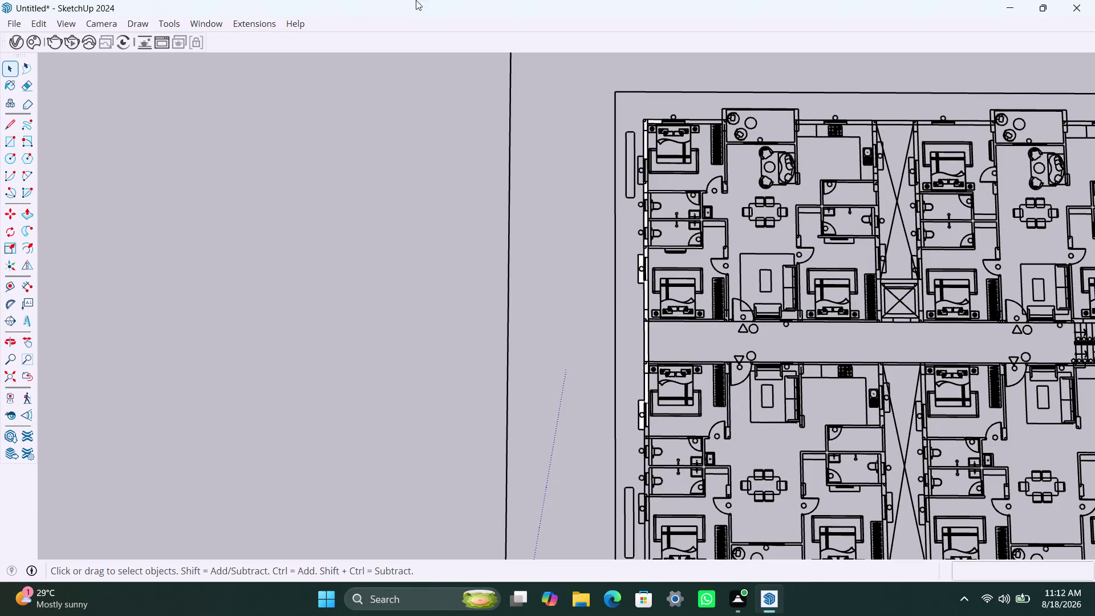
Pan across the imported floor plan to the lower apartments, briefly selecting the whole plan.
scroll(down, 3)
scroll(down, 3)
scroll(up, 3)
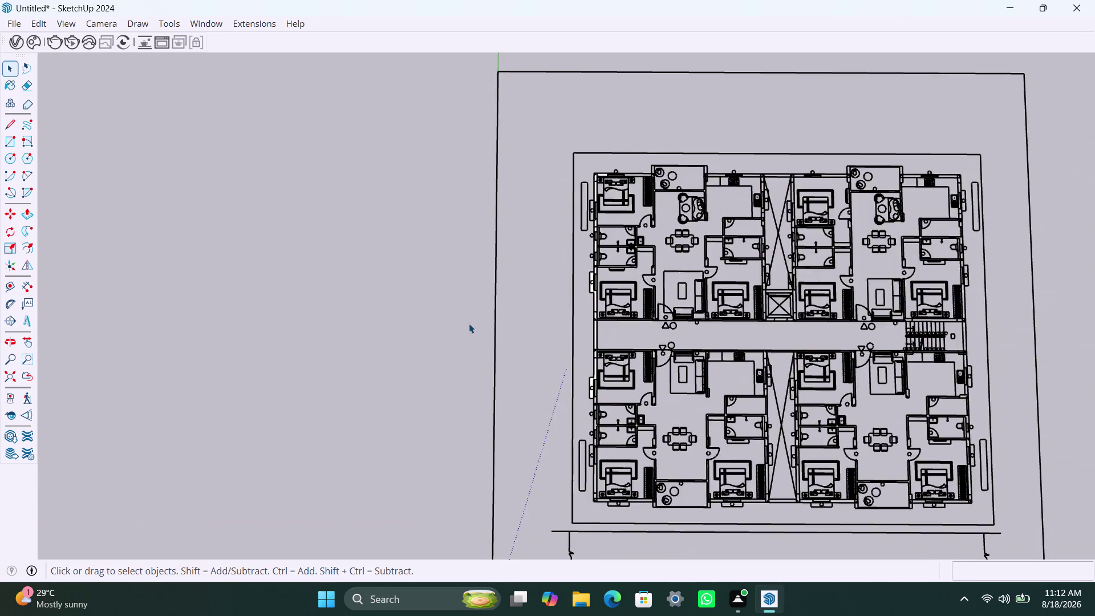
scroll(down, 3)
middle_drag(467, 326, 411, 320)
scroll(up, 3)
middle_drag(582, 369, 611, 371)
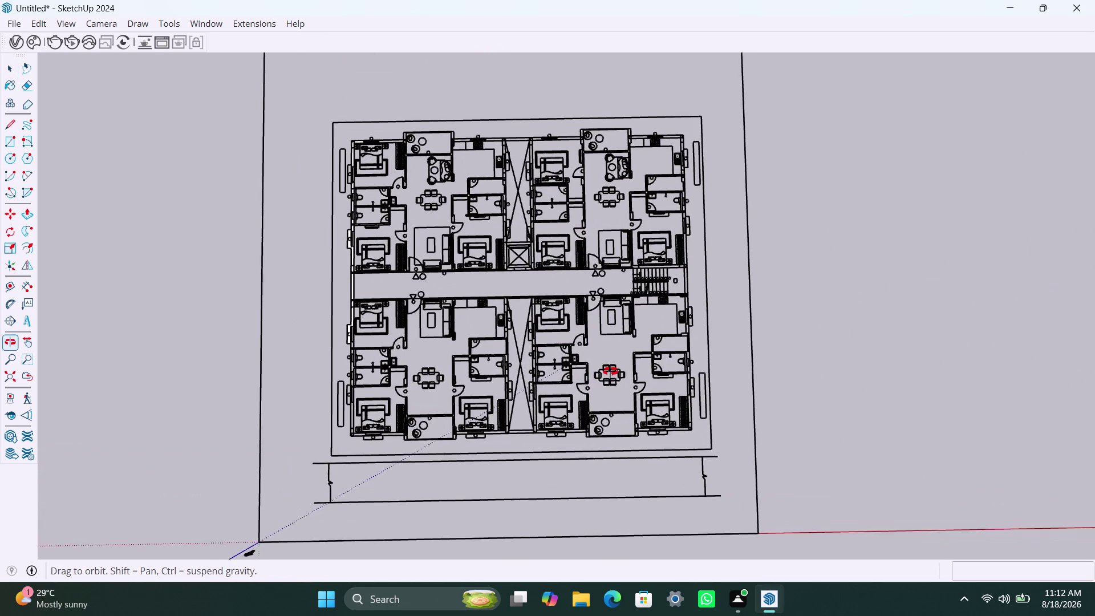
middle_drag(611, 371, 626, 369)
scroll(up, 3)
scroll(up, 3)
middle_drag(448, 363, 464, 363)
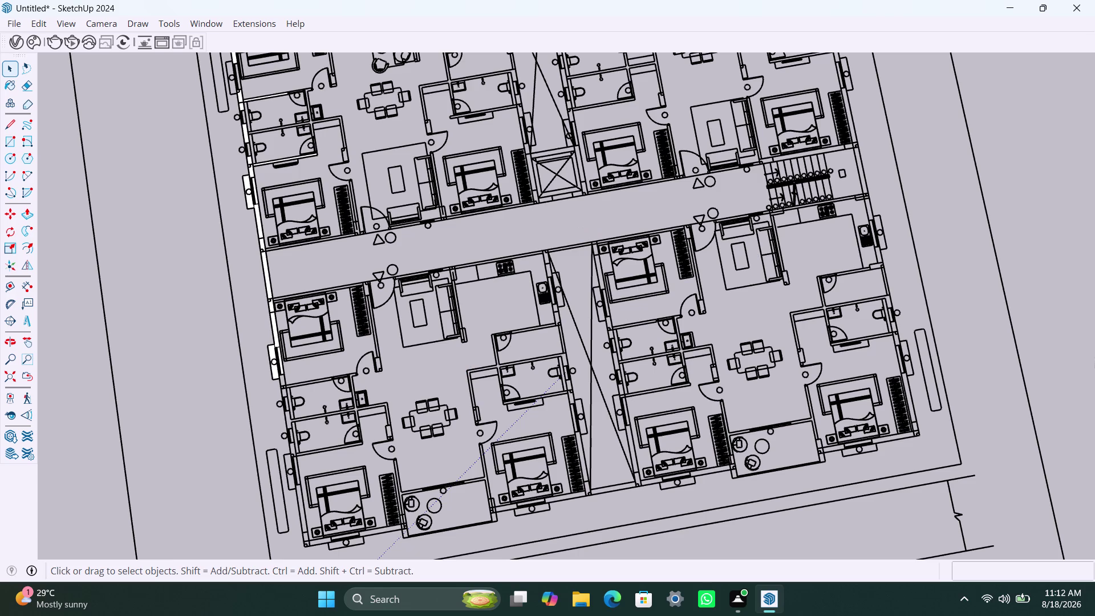
right_drag(1094, 360, 1094, 370)
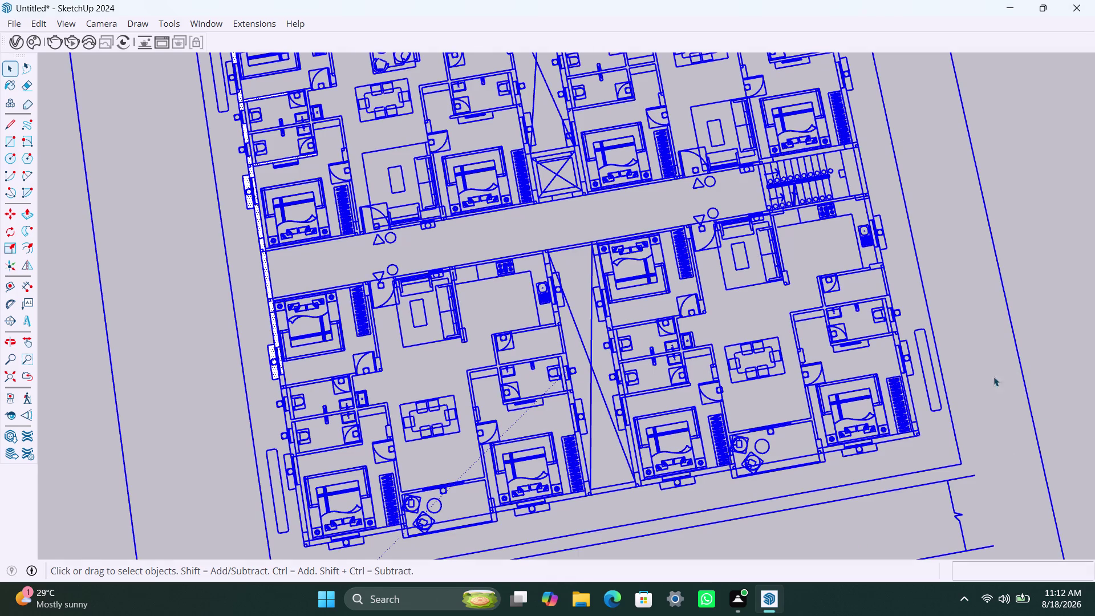
click(1002, 359)
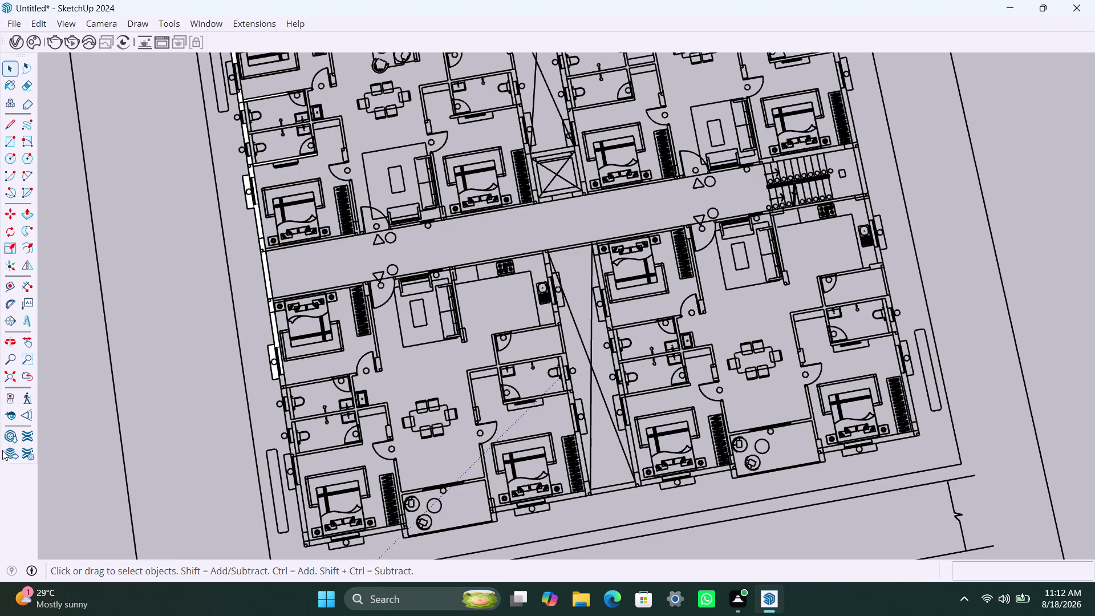
Zoom to the lower-left apartment's left outer wall and delete two stray elements there.
scroll(down, 3)
scroll(up, 3)
scroll(up, 3)
middle_drag(260, 483, 237, 459)
scroll(up, 3)
scroll(down, 3)
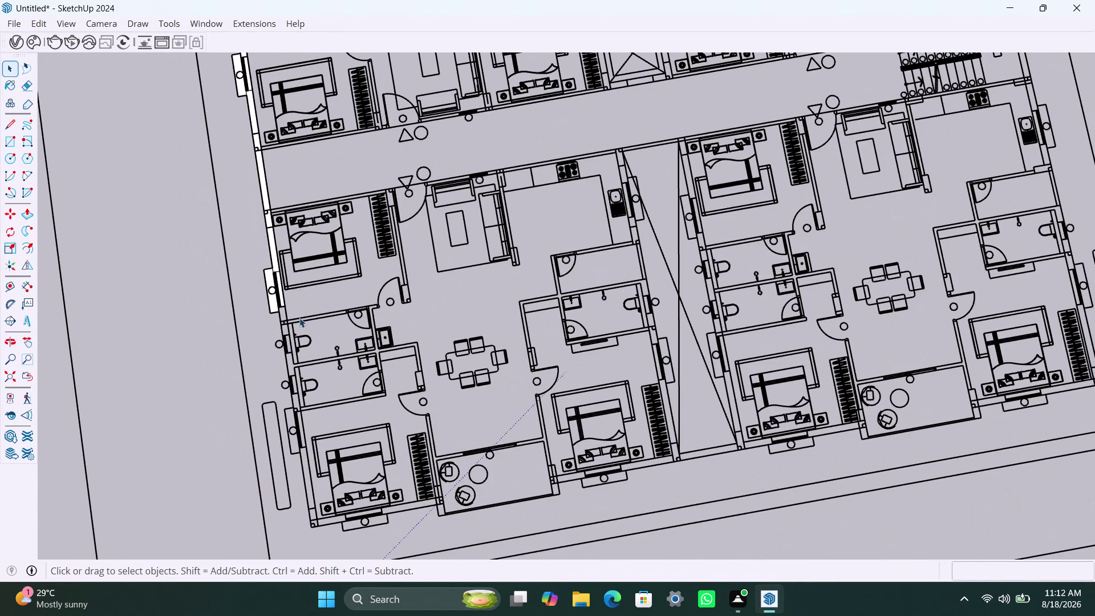
scroll(down, 3)
middle_drag(286, 299, 267, 434)
scroll(up, 3)
scroll(up, 3)
click(237, 281)
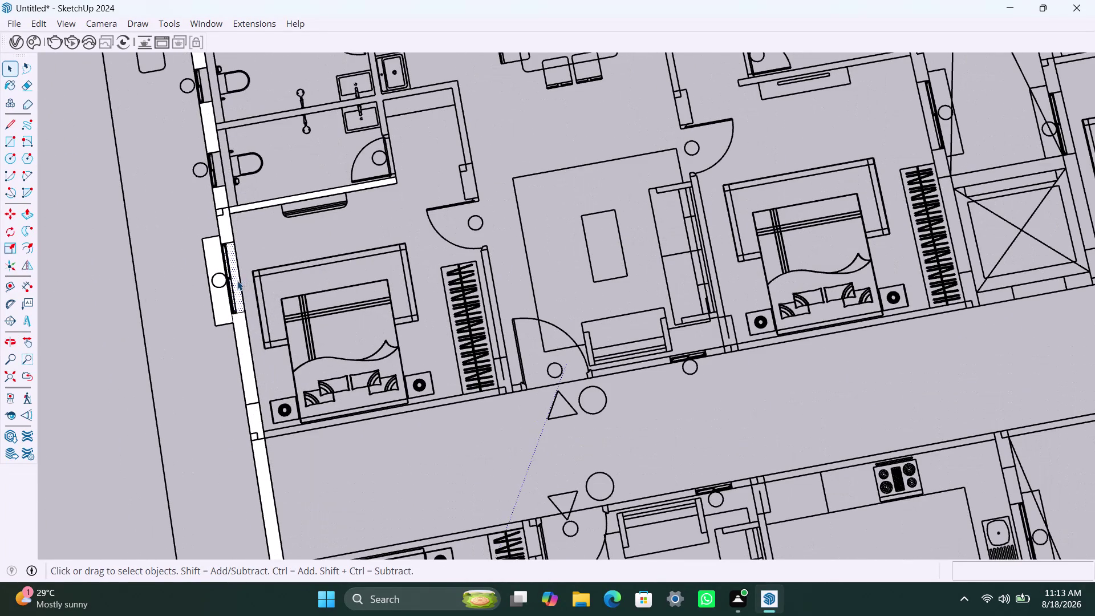
key(Delete)
click(217, 296)
key(Delete)
Follow the left outer wall downward and delete two more stray elements.
scroll(down, 3)
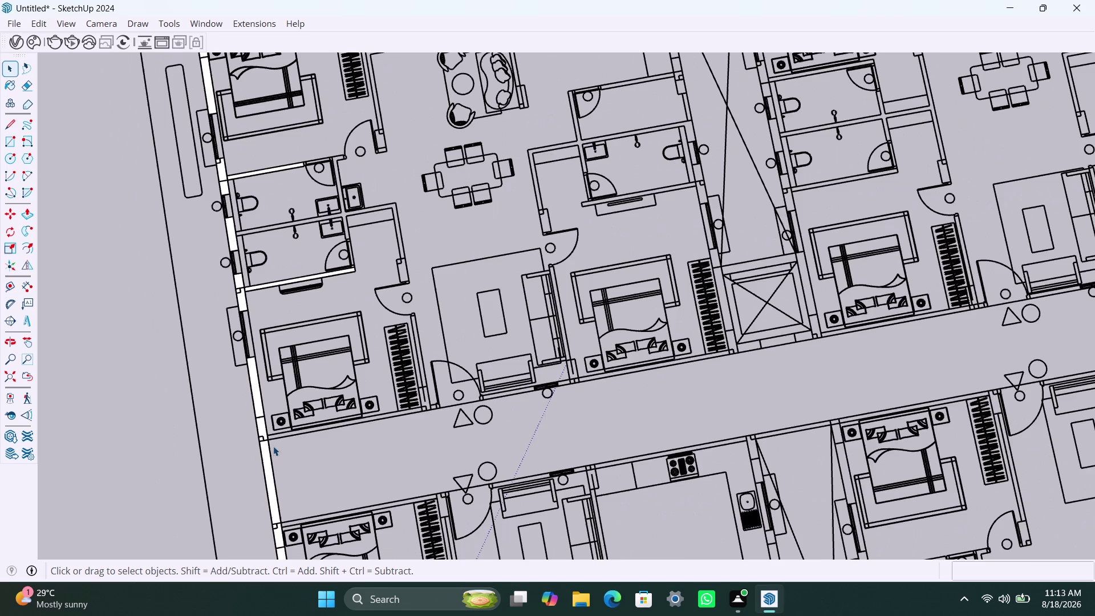
scroll(down, 3)
middle_drag(275, 442, 277, 313)
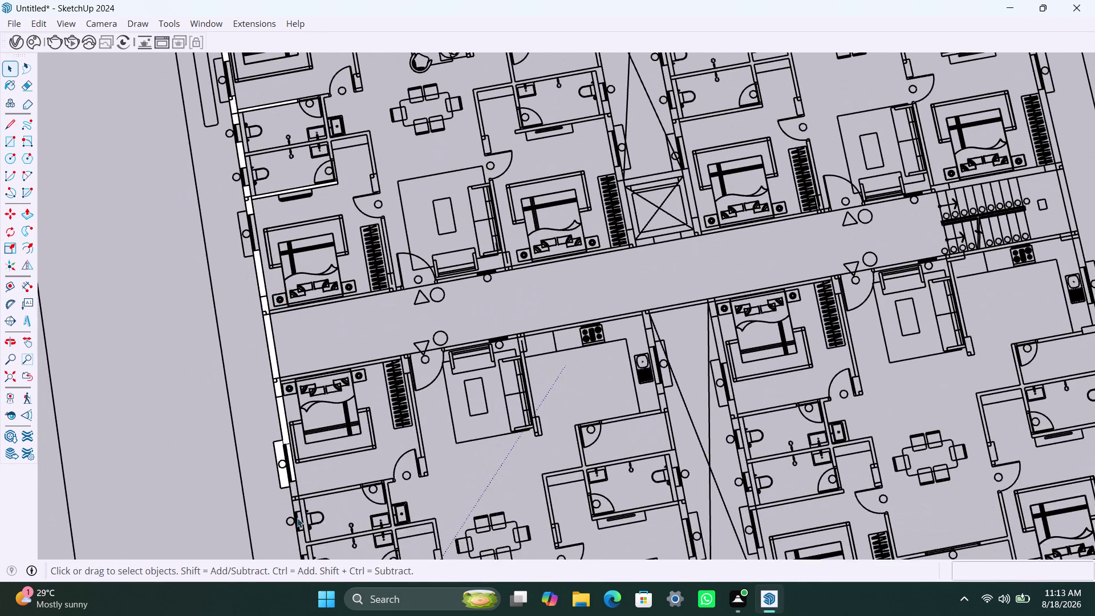
scroll(up, 3)
click(278, 450)
key(Delete)
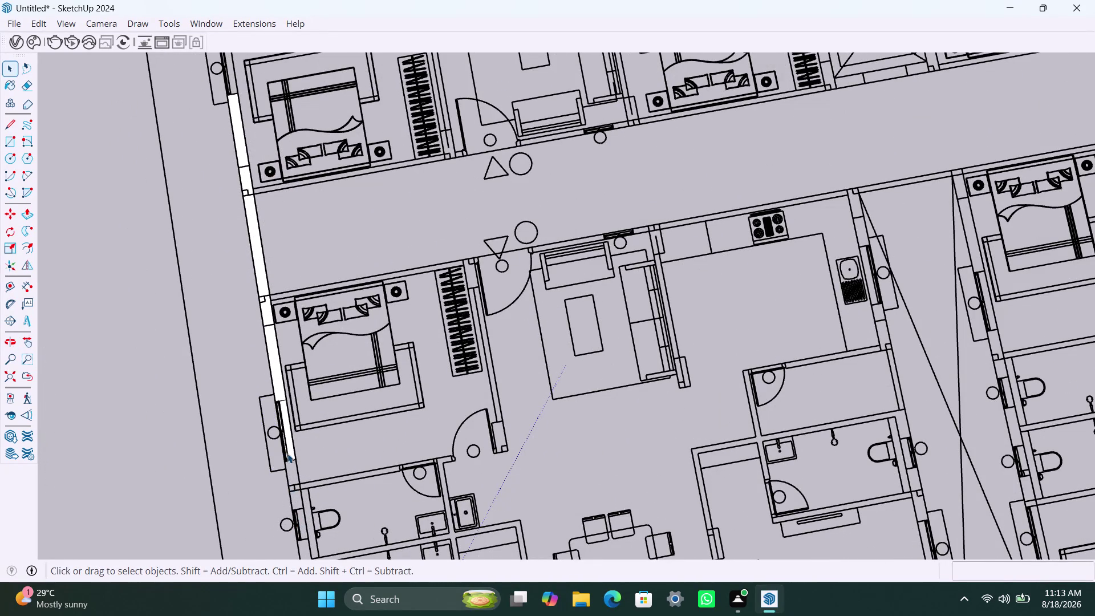
click(289, 451)
key(Delete)
Bring the lower-left bedroom into view and activate the Rectangle tool there.
scroll(down, 3)
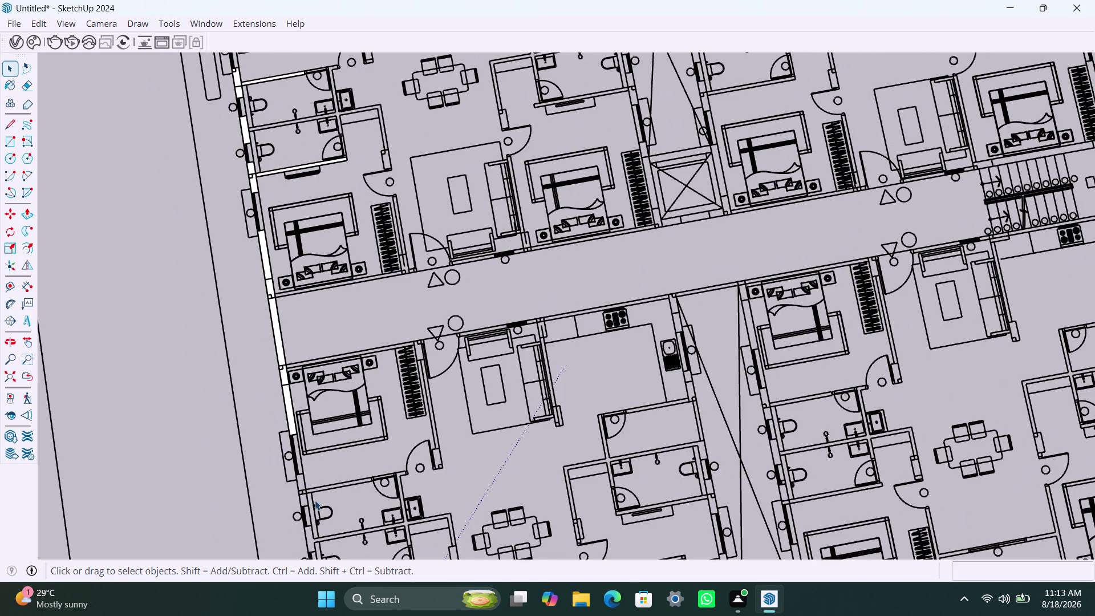
middle_drag(314, 500, 313, 378)
scroll(up, 3)
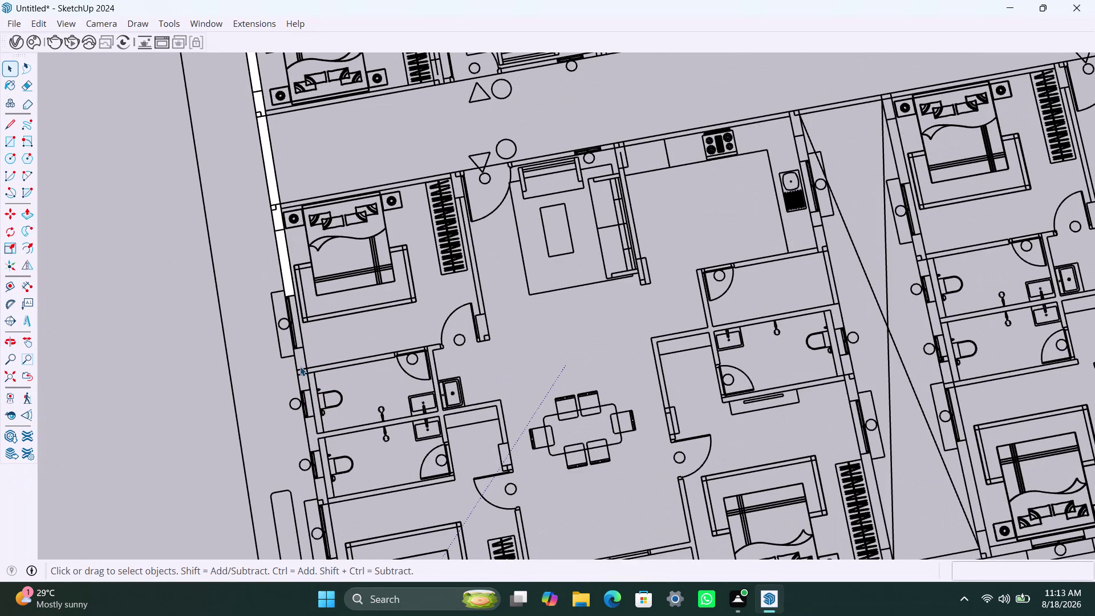
key(r)
scroll(up, 3)
click(314, 339)
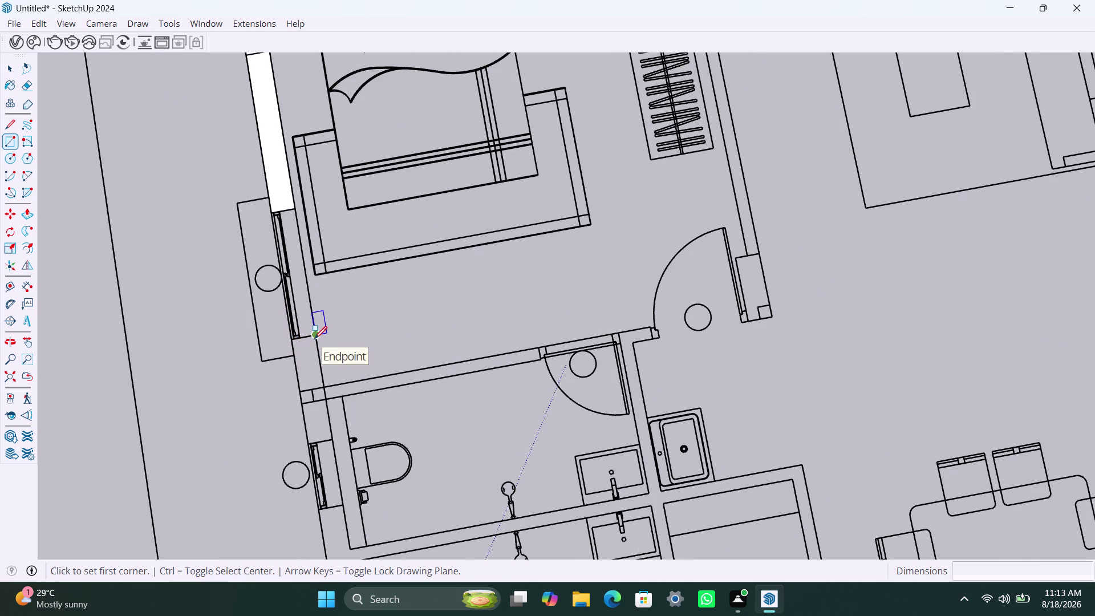
Complete the first rectangle face on the outer wall beside the bathroom.
click(306, 445)
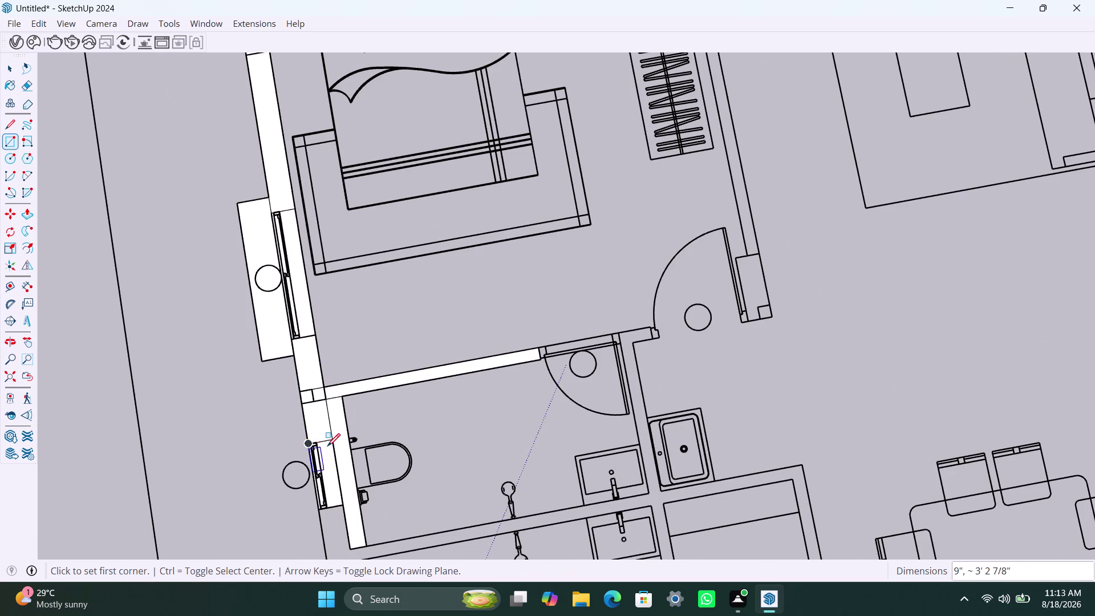
scroll(down, 3)
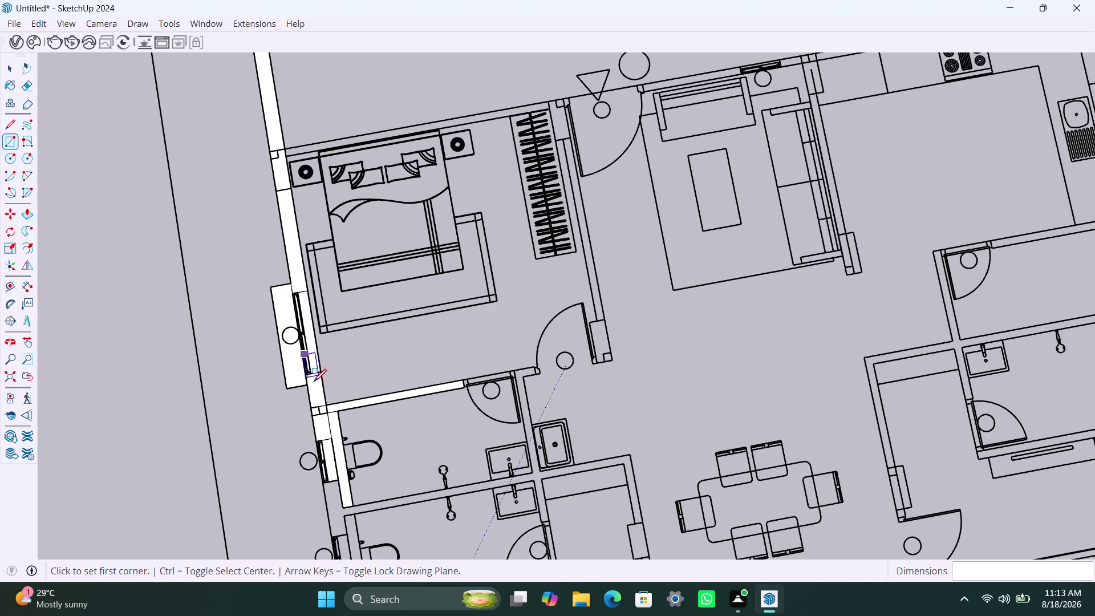
scroll(down, 3)
scroll(down, 3)
middle_drag(329, 462, 328, 430)
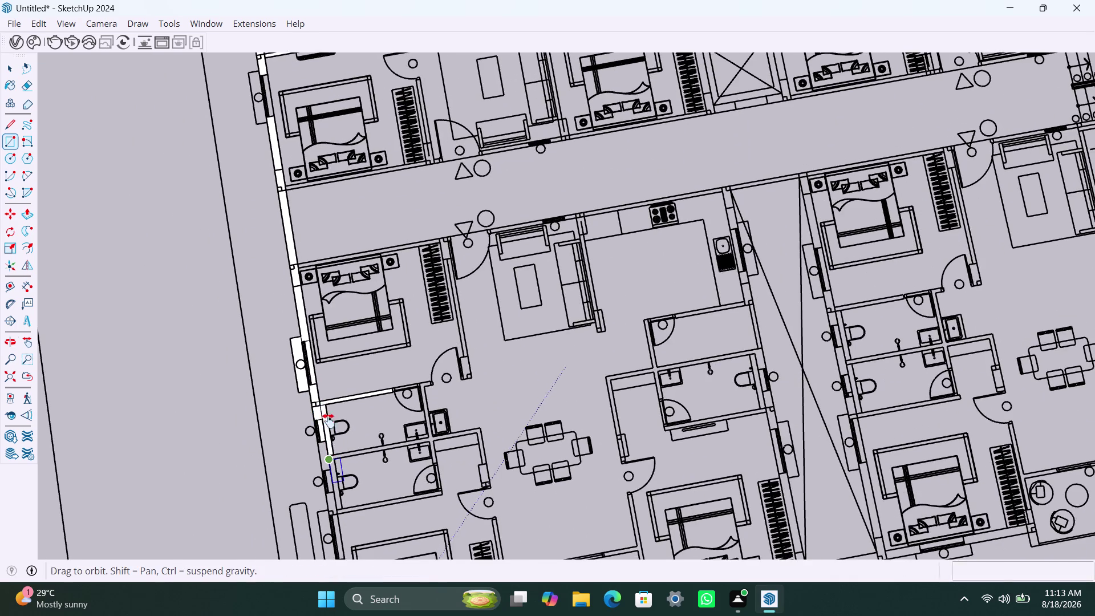
middle_drag(329, 431, 329, 398)
scroll(up, 3)
scroll(up, 3)
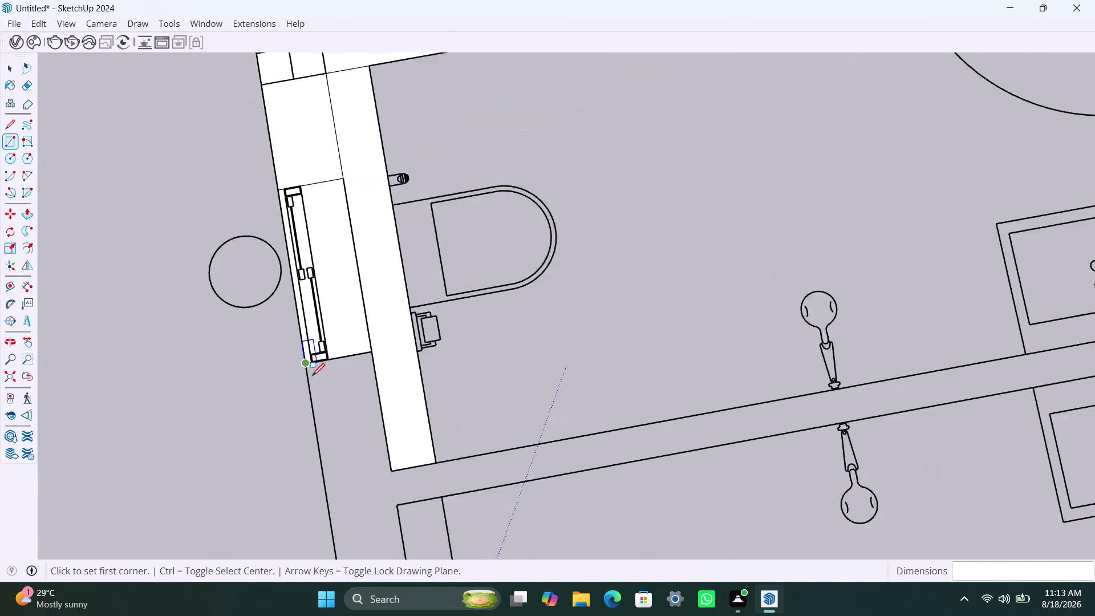
Draw a rectangle face over the outer wall below the first toilet.
click(306, 364)
scroll(down, 3)
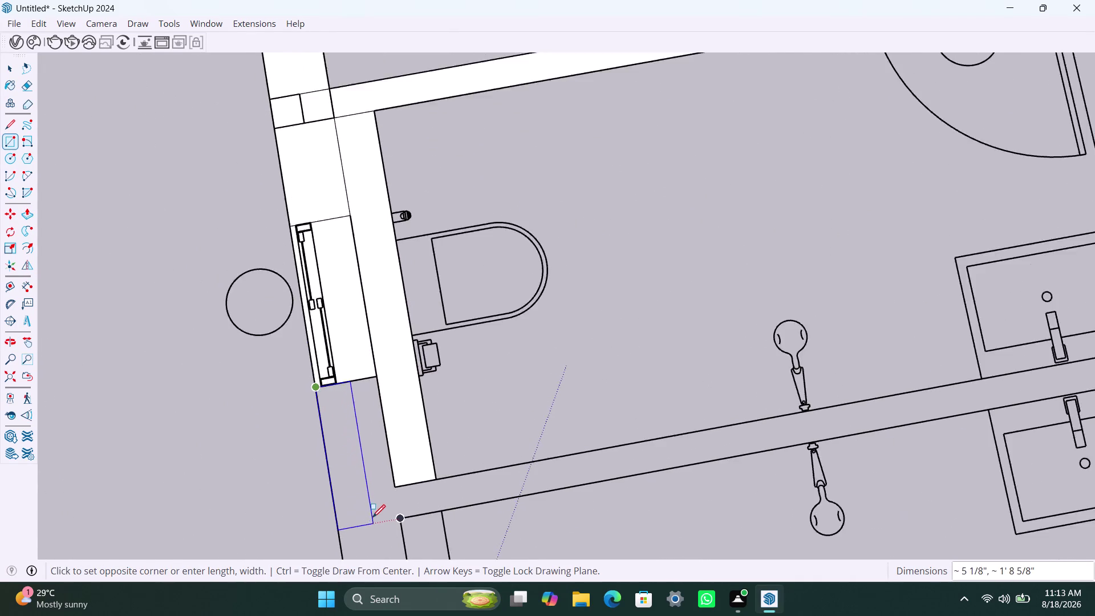
scroll(down, 3)
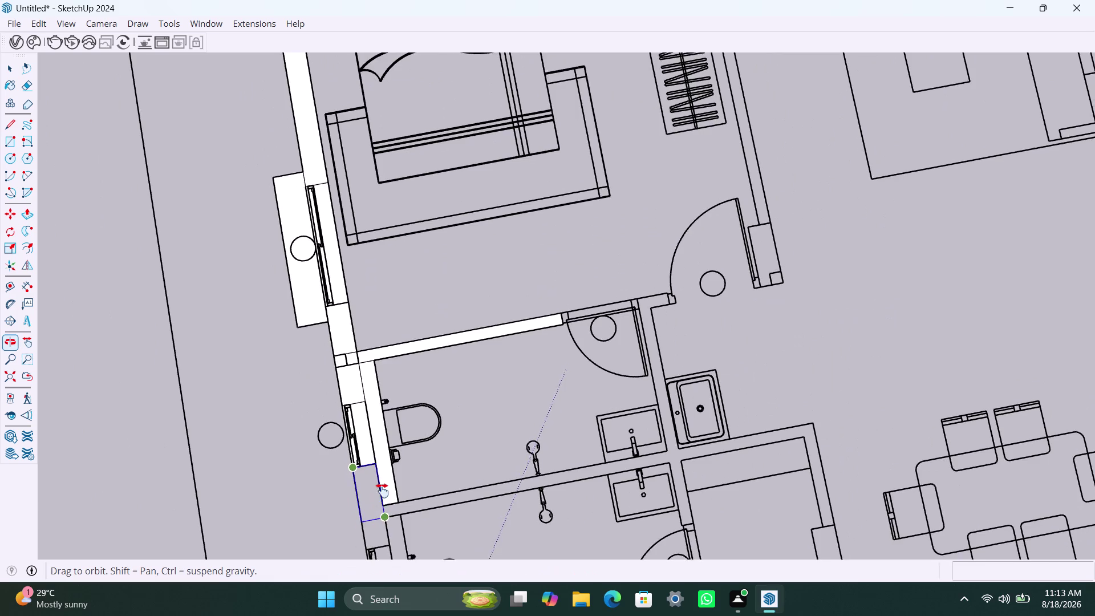
click(395, 410)
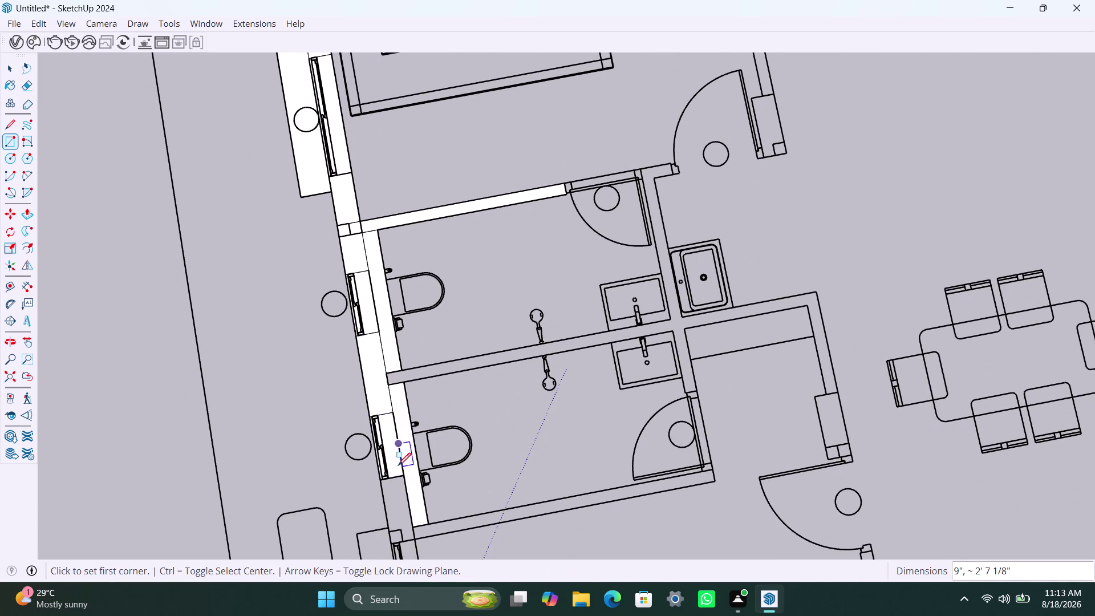
Draw a rectangle face over the outer wall beside the second toilet.
scroll(down, 3)
middle_drag(401, 480, 392, 382)
scroll(up, 3)
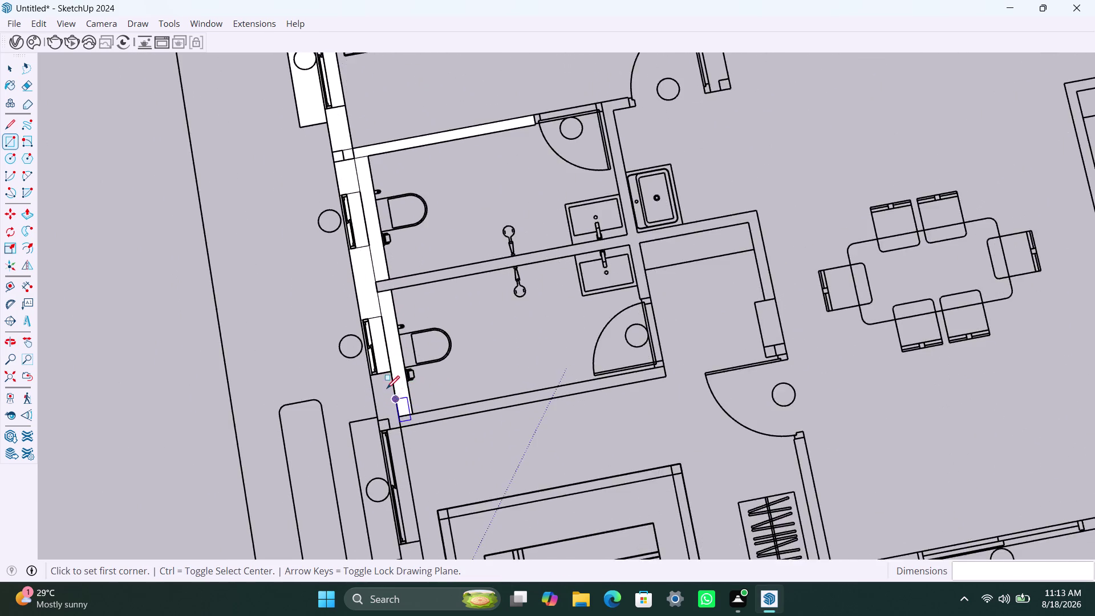
scroll(up, 3)
scroll(up, 3)
click(364, 368)
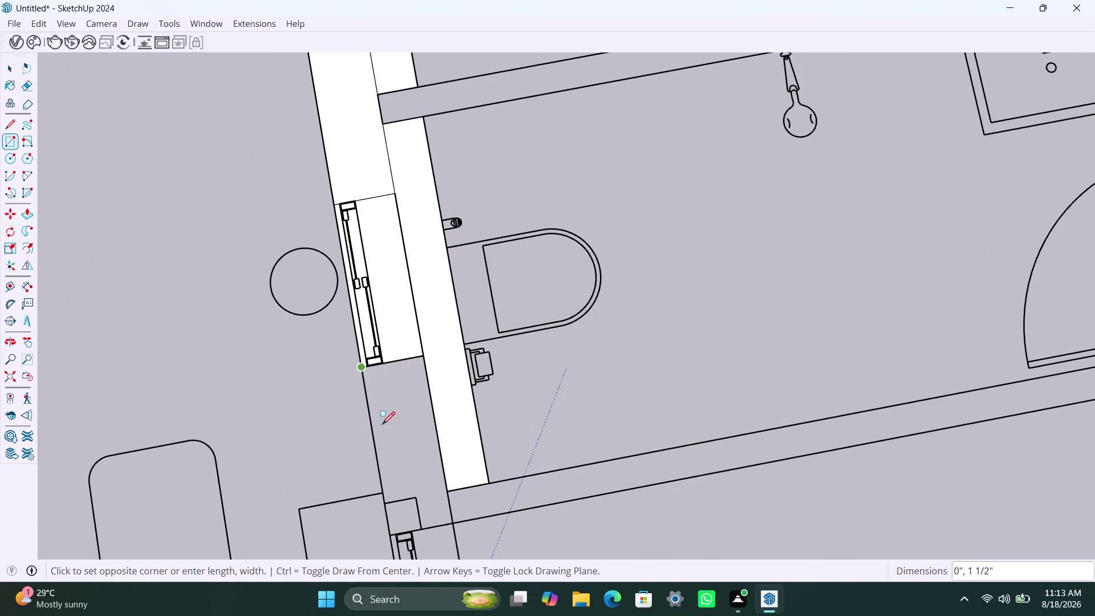
scroll(down, 3)
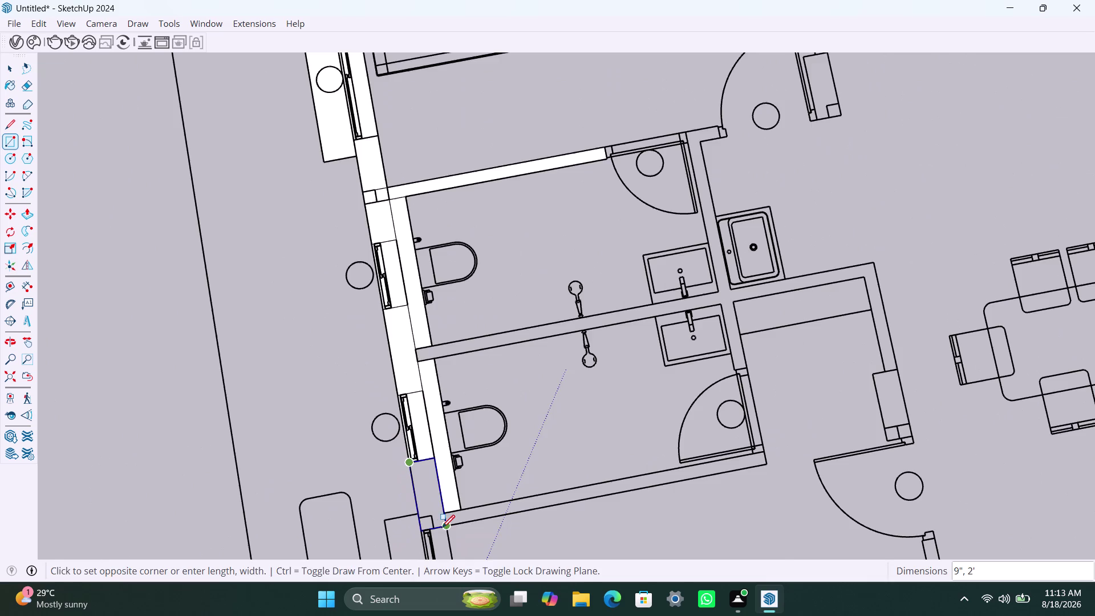
middle_drag(442, 527, 435, 376)
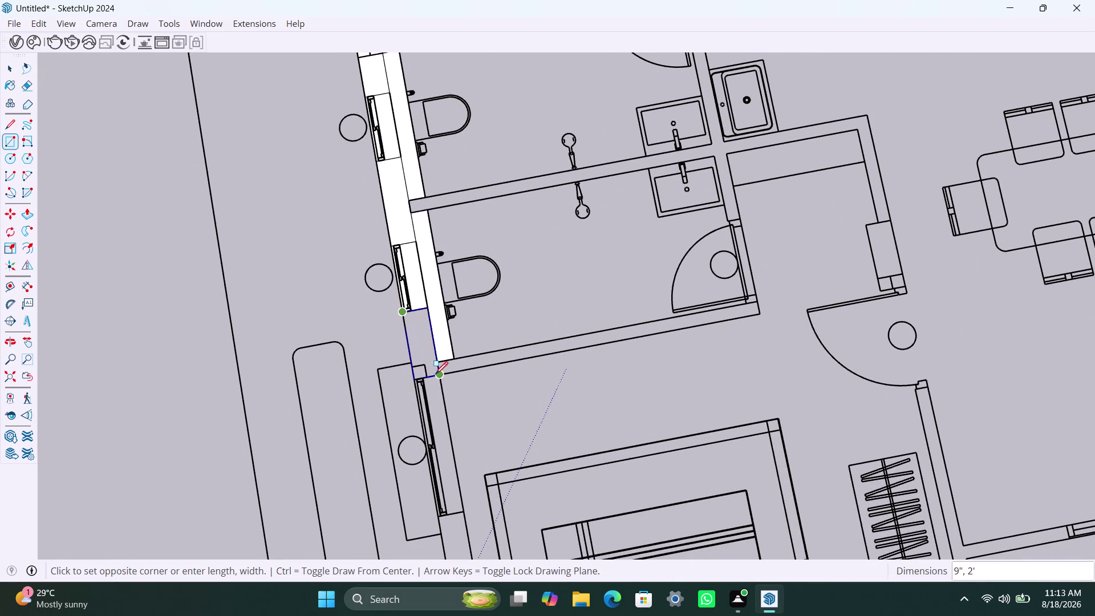
click(437, 375)
Draw a long rectangle face over the outer wall beside the bedroom.
scroll(down, 3)
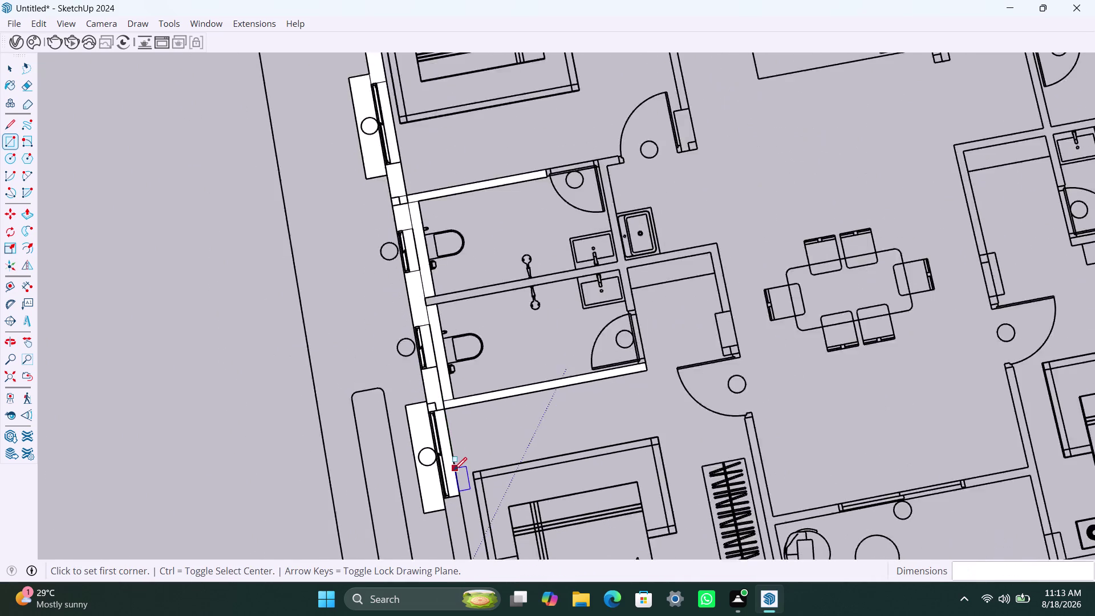
middle_drag(454, 467, 435, 353)
scroll(up, 3)
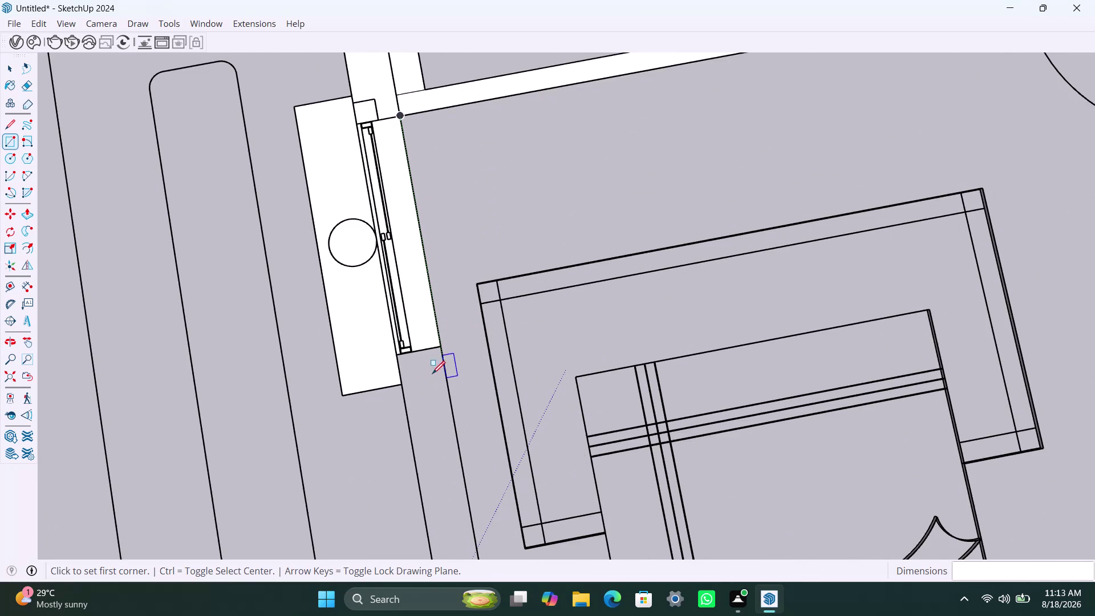
drag(438, 349, 438, 359)
scroll(down, 3)
middle_drag(420, 464, 413, 389)
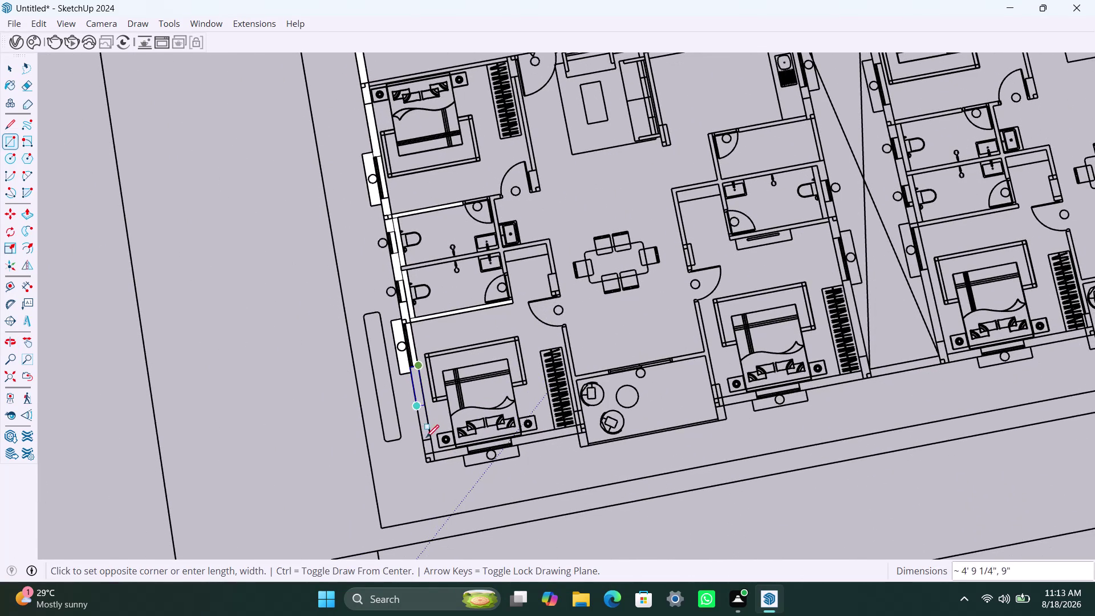
scroll(up, 3)
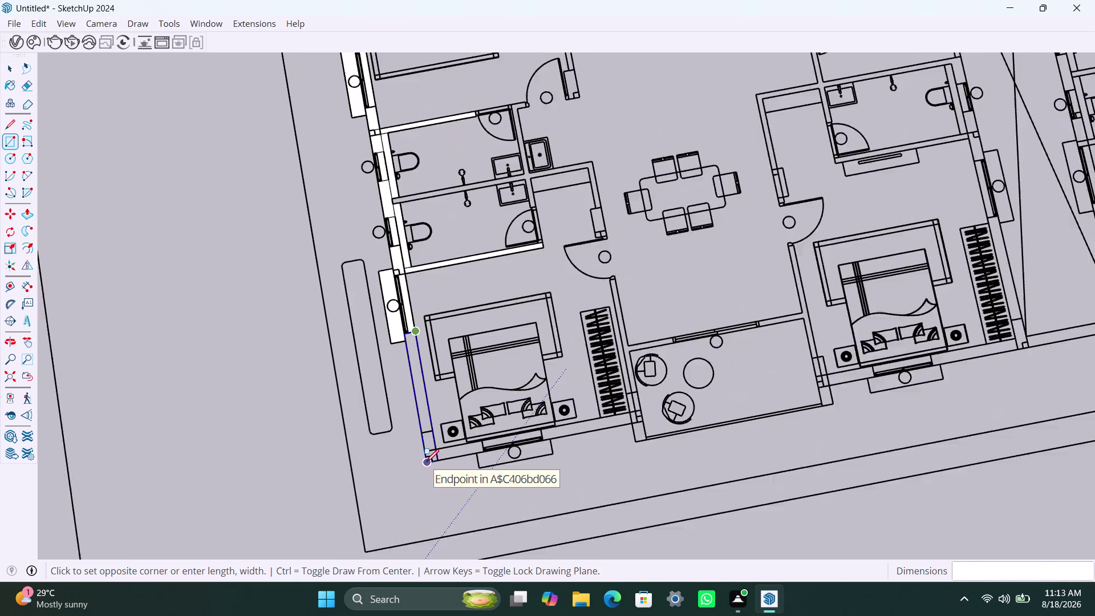
scroll(up, 3)
click(427, 461)
Start a face along the bedroom's bottom wall, then undo and cancel the misplaced attempt.
scroll(down, 3)
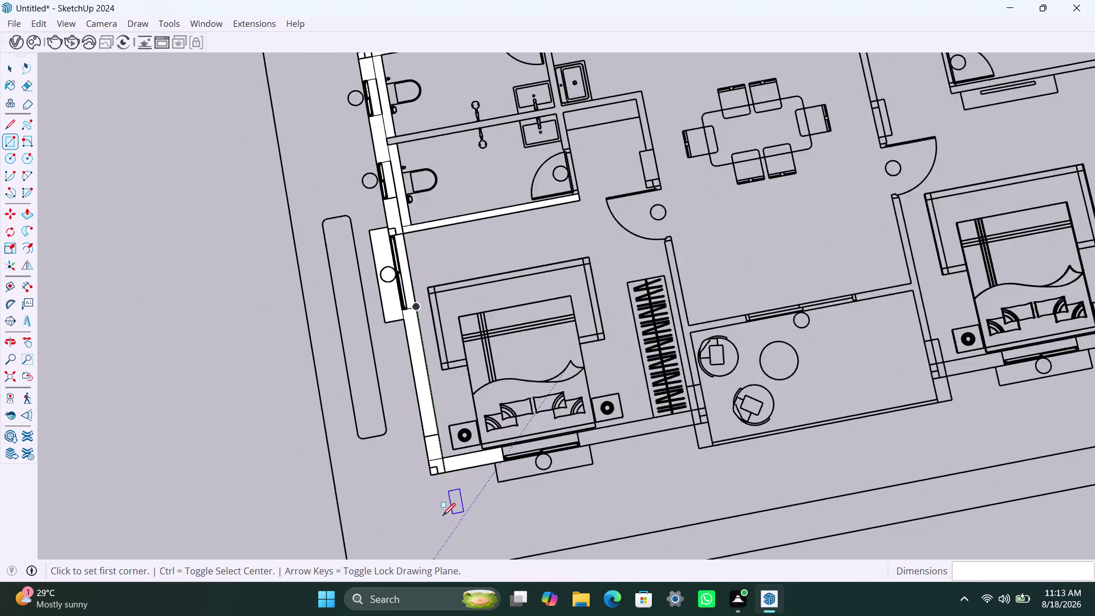
scroll(down, 3)
scroll(down, 3)
middle_drag(432, 514, 292, 497)
scroll(up, 3)
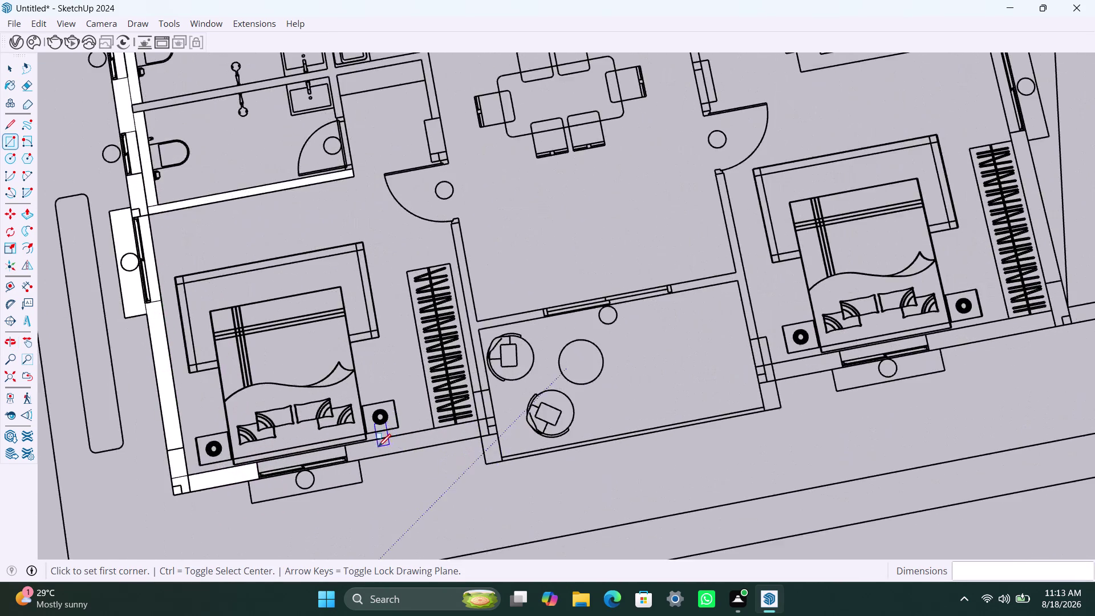
scroll(up, 3)
click(312, 443)
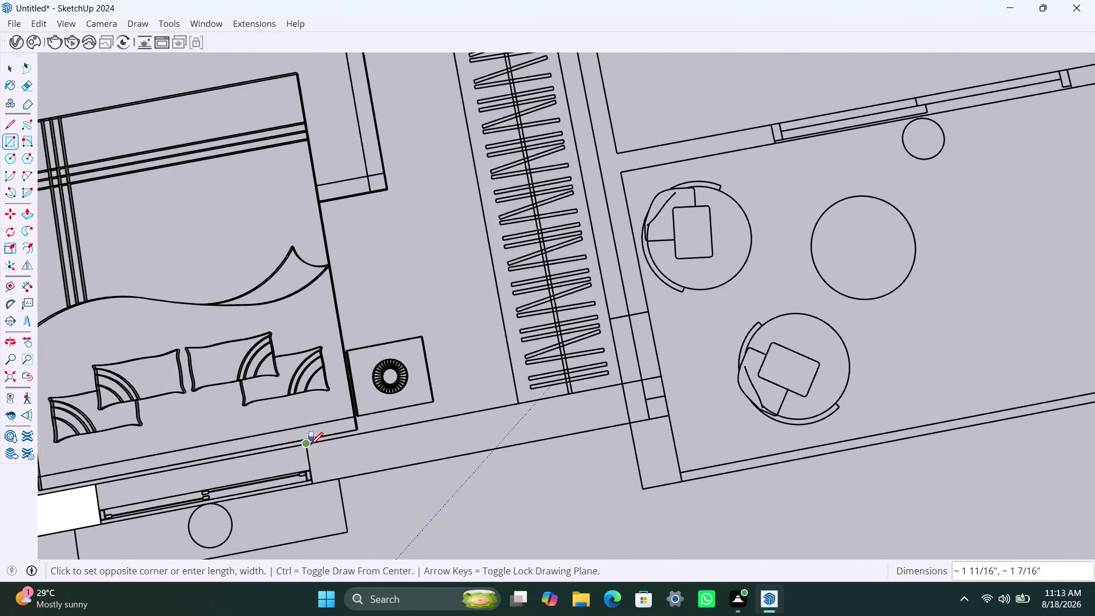
click(310, 445)
key(ctrl+z)
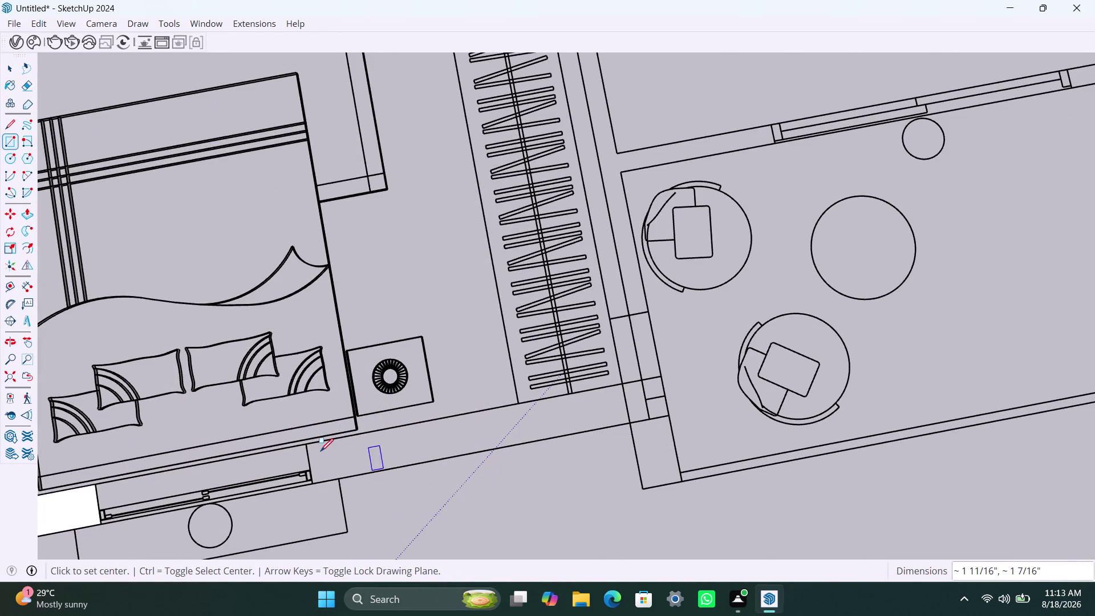
click(310, 443)
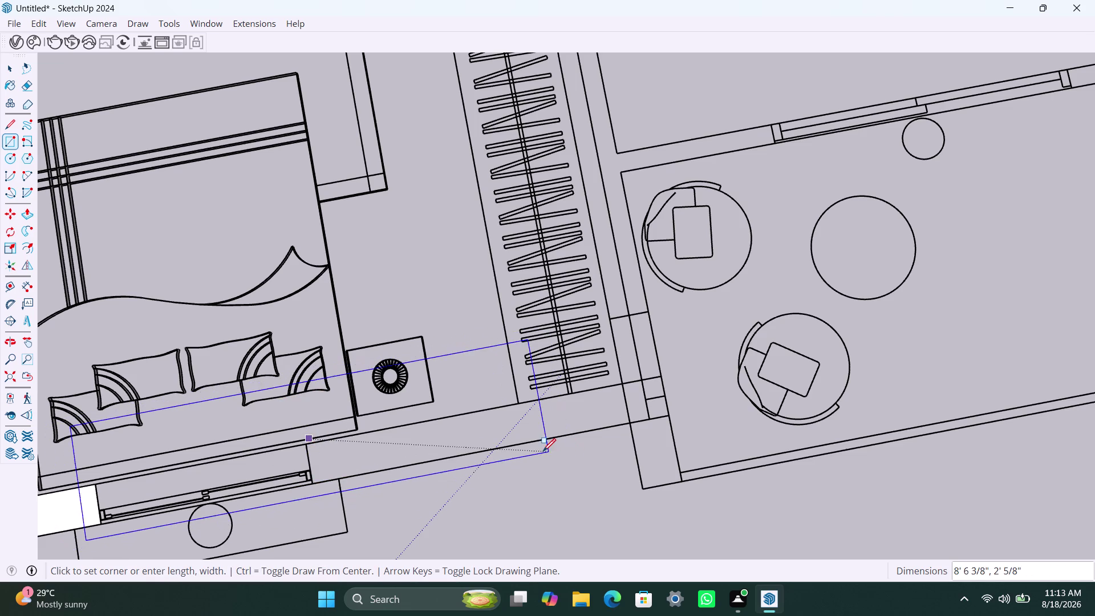
key(Escape)
Draw the bottom wall face from its left corner to the right-end endpoint.
key(r)
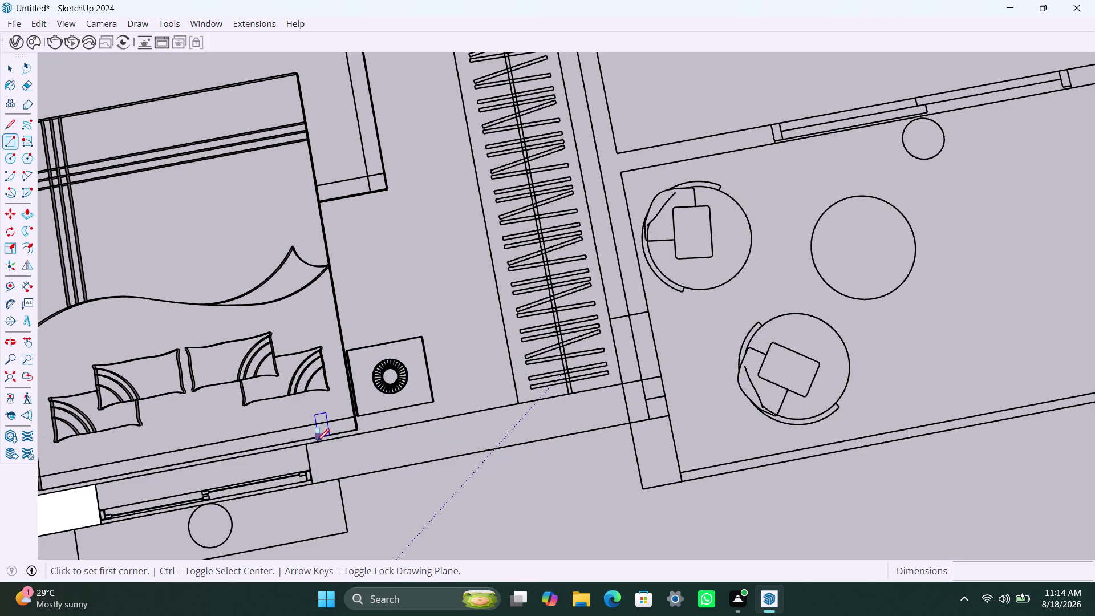
click(310, 445)
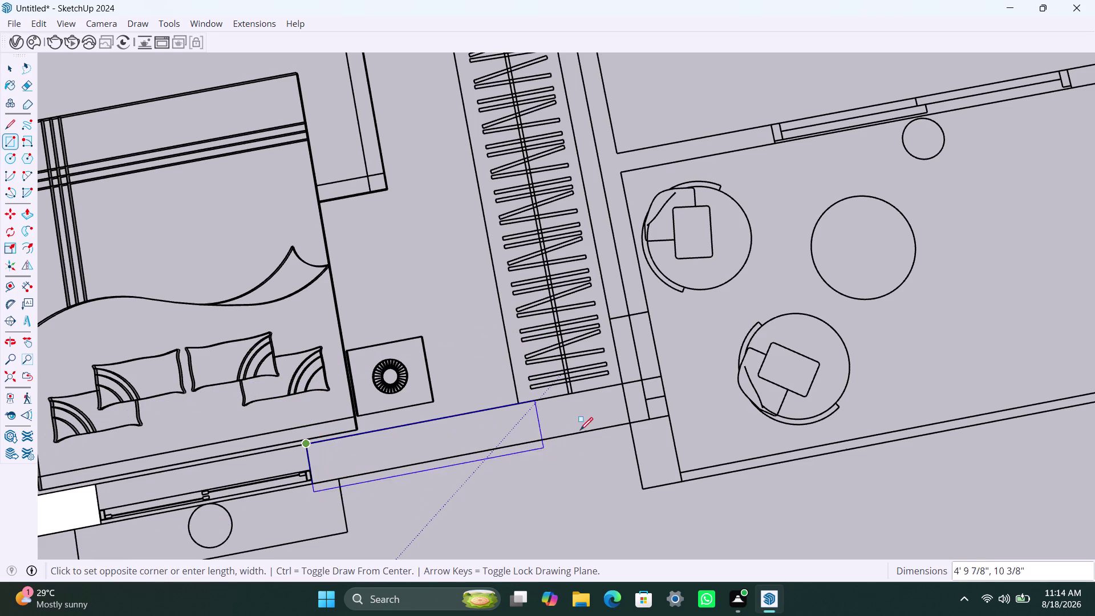
click(627, 426)
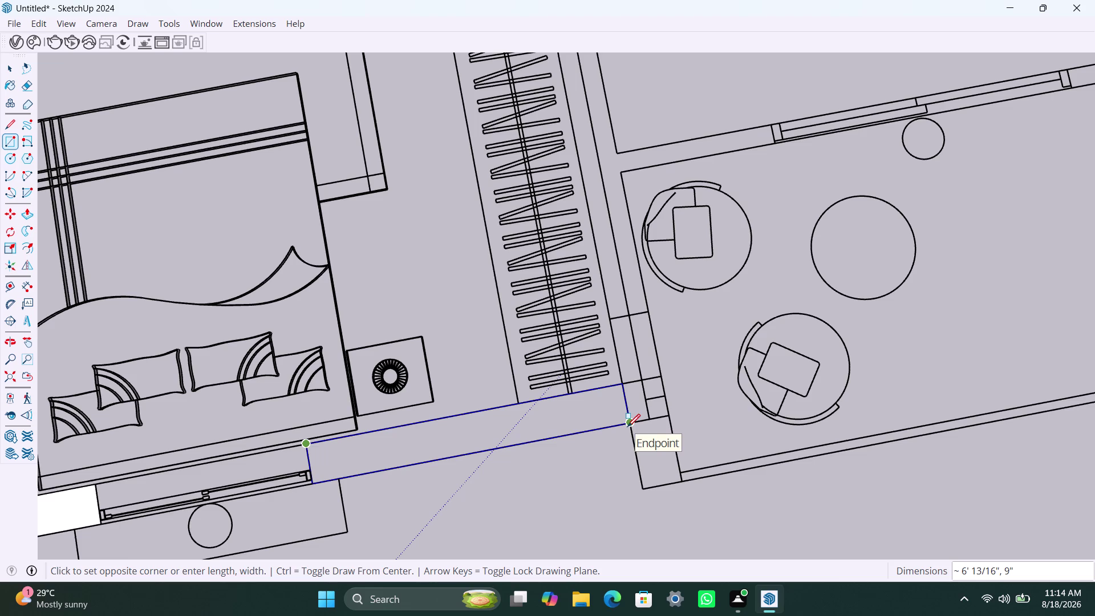
scroll(down, 3)
scroll(down, 3)
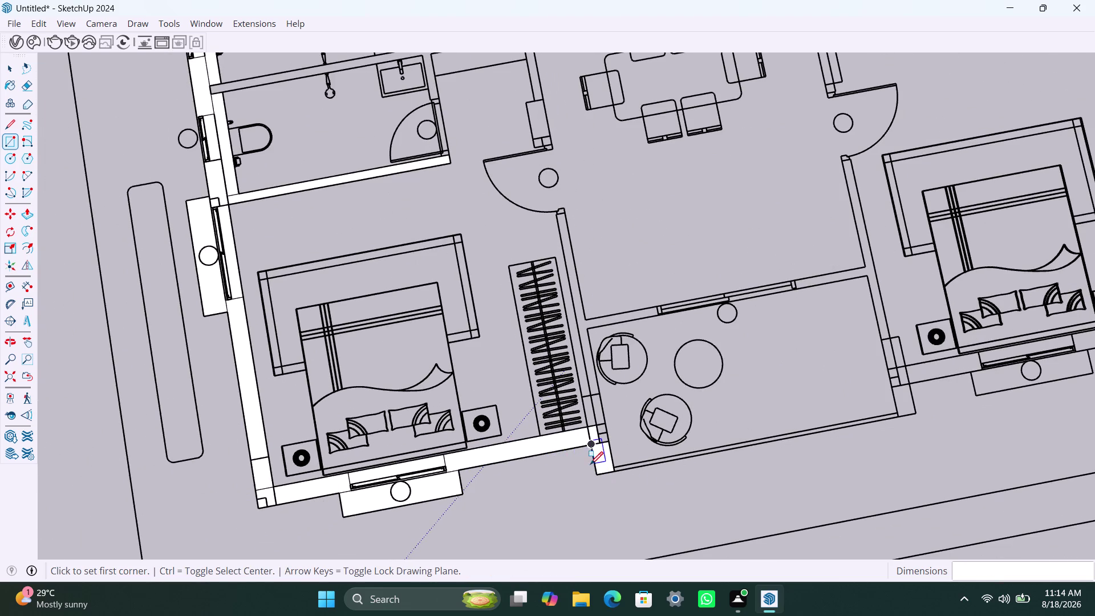
key(space)
click(433, 486)
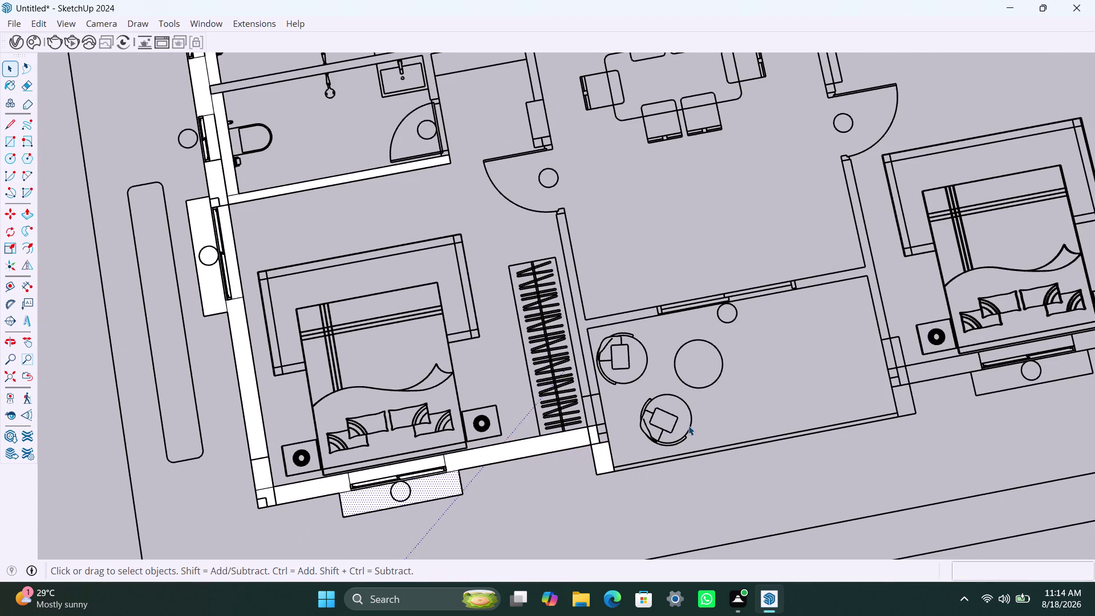
key(Delete)
click(438, 459)
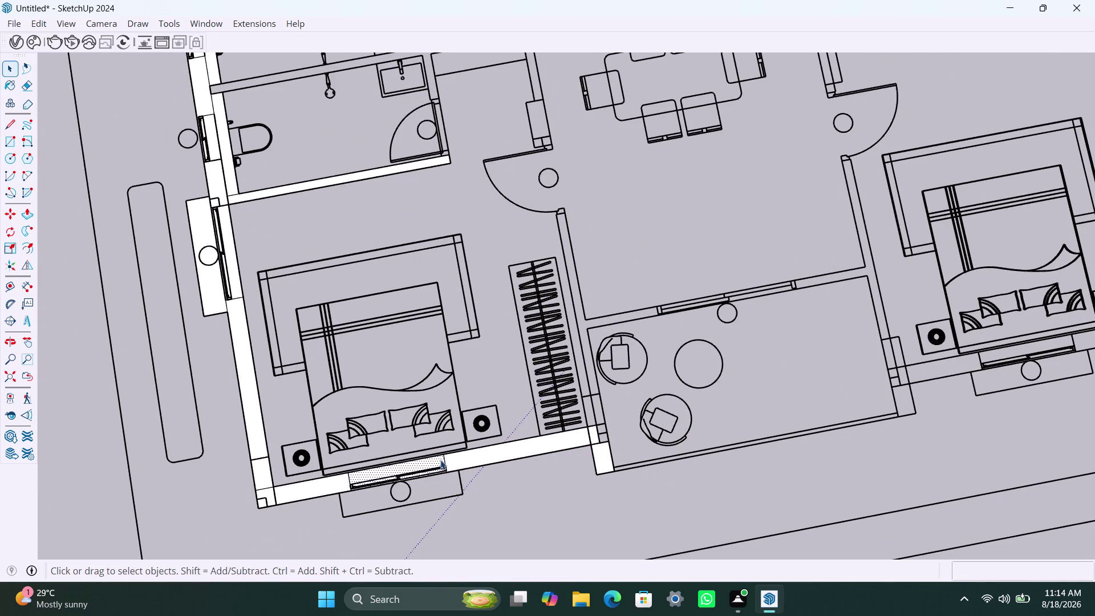
key(Delete)
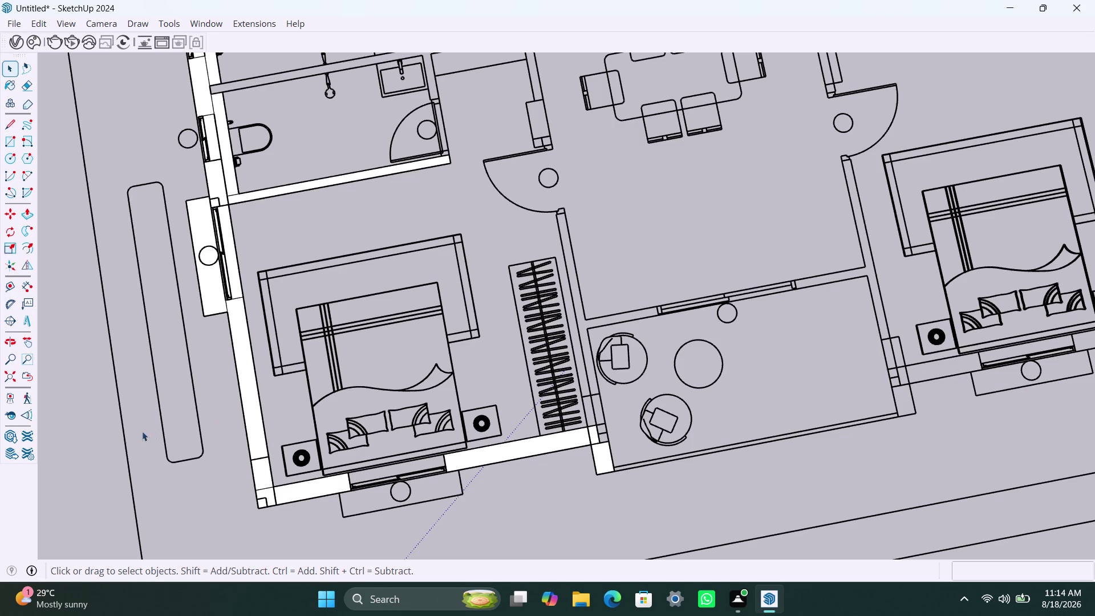
click(221, 296)
key(Delete)
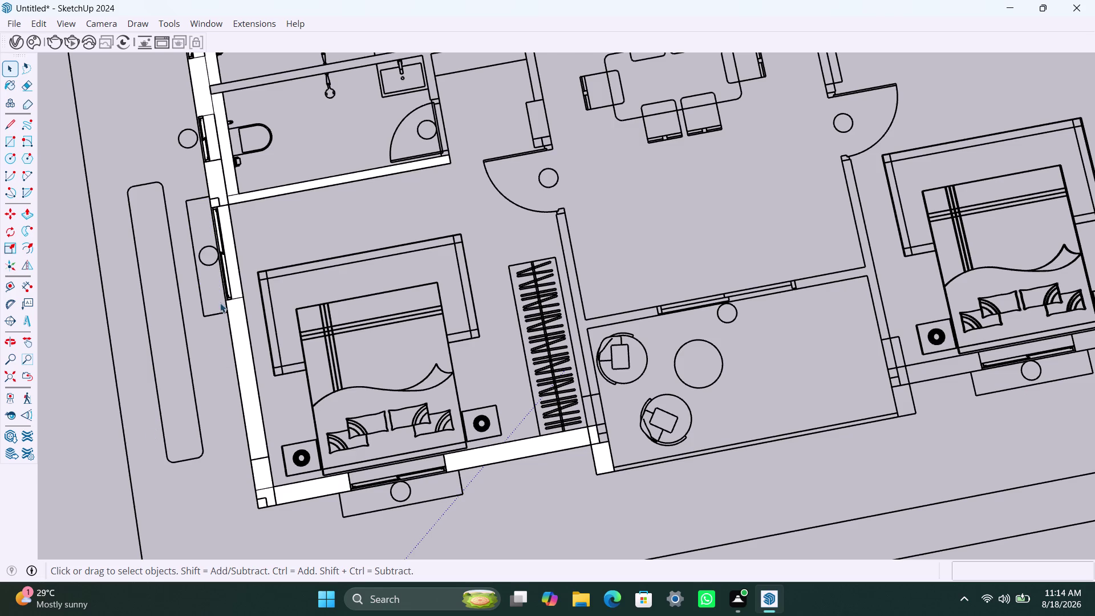
click(235, 286)
key(Delete)
scroll(down, 3)
middle_drag(242, 312, 251, 414)
scroll(up, 3)
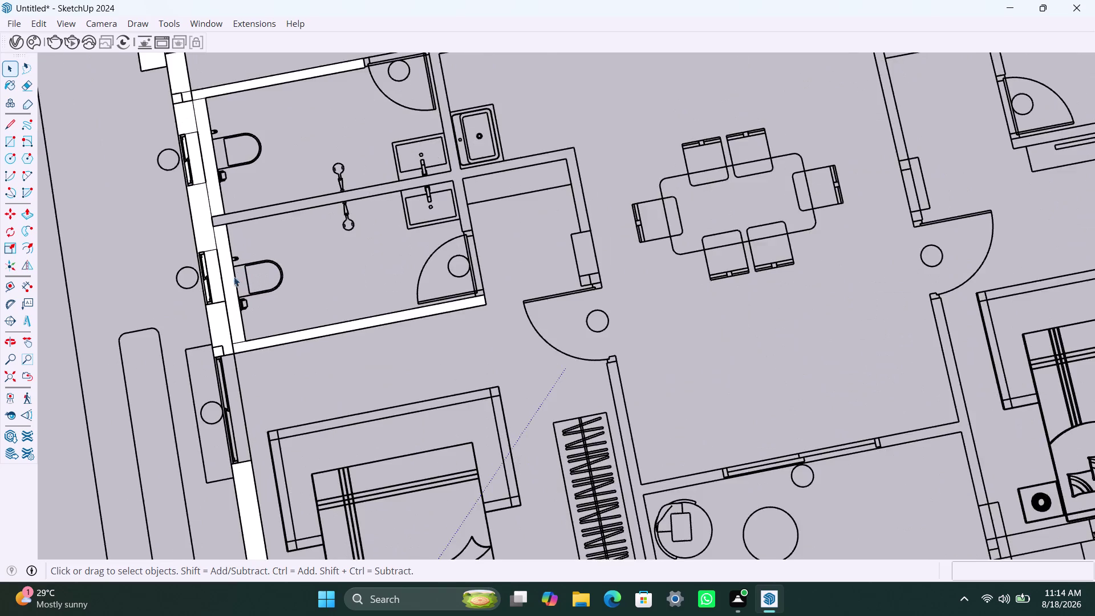
scroll(up, 3)
click(228, 287)
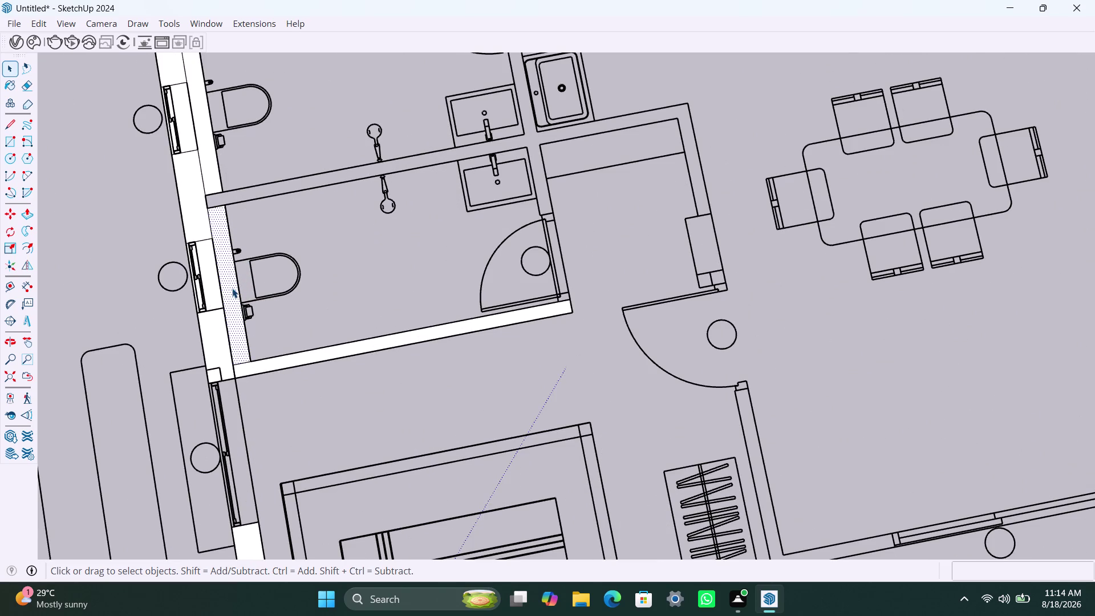
key(Delete)
click(214, 289)
key(Delete)
scroll(down, 3)
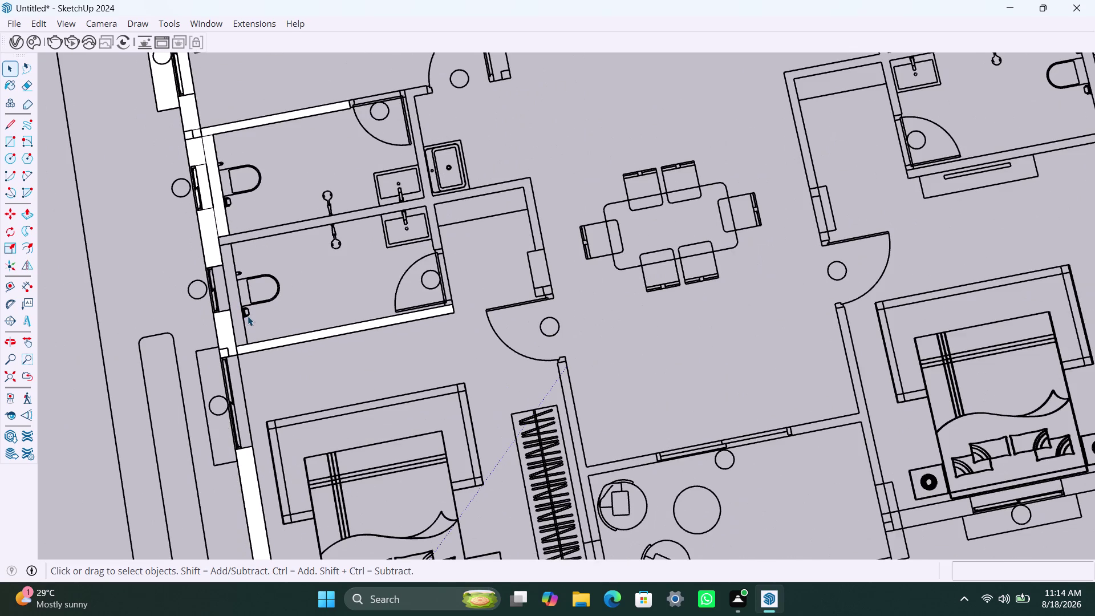
middle_drag(247, 316, 253, 466)
scroll(up, 3)
click(218, 318)
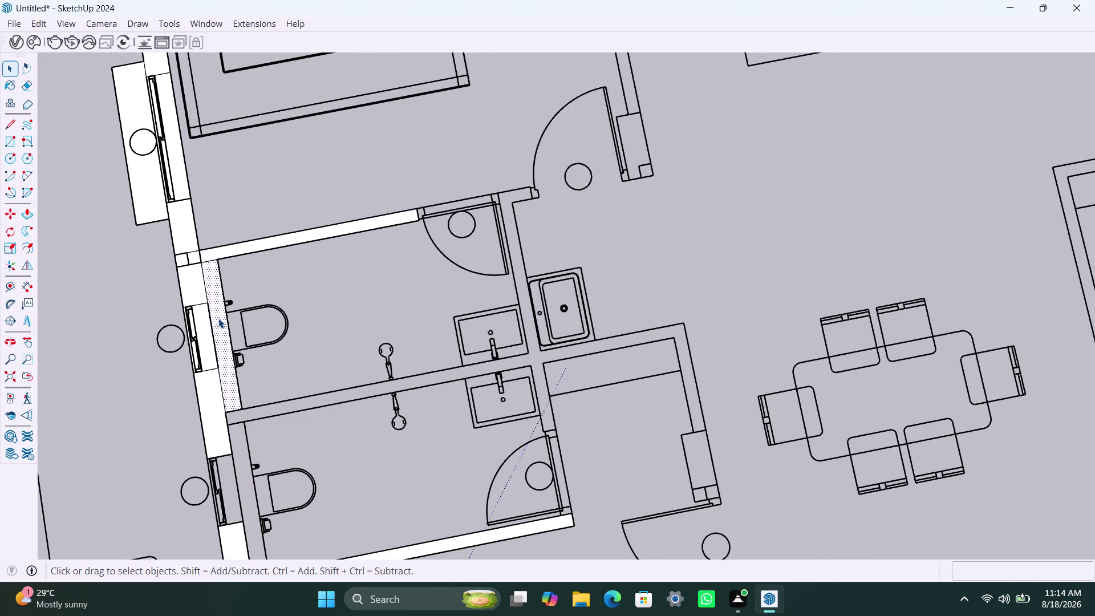
key(Delete)
click(202, 344)
key(Delete)
scroll(down, 3)
middle_drag(243, 358, 247, 431)
click(176, 180)
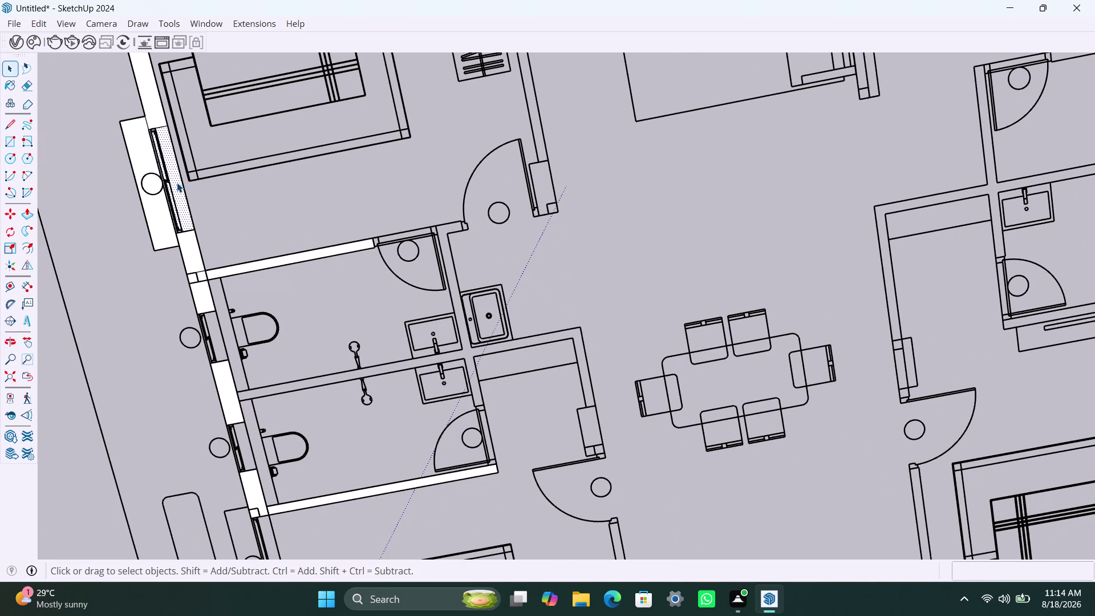
key(Delete)
click(160, 207)
key(Delete)
scroll(down, 3)
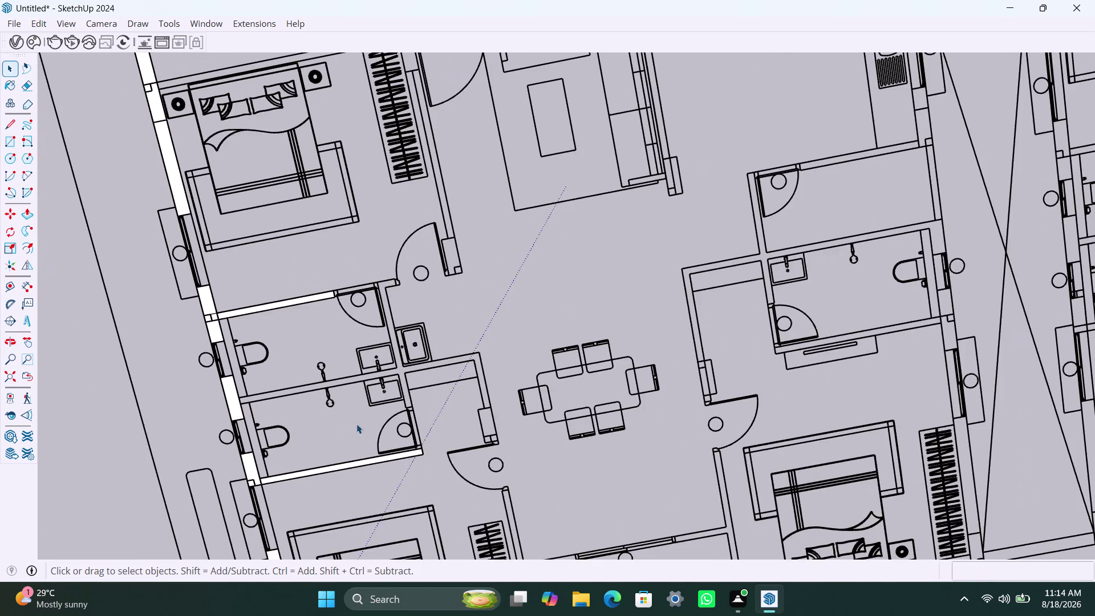
middle_drag(357, 424, 349, 538)
scroll(down, 3)
middle_drag(243, 230, 241, 221)
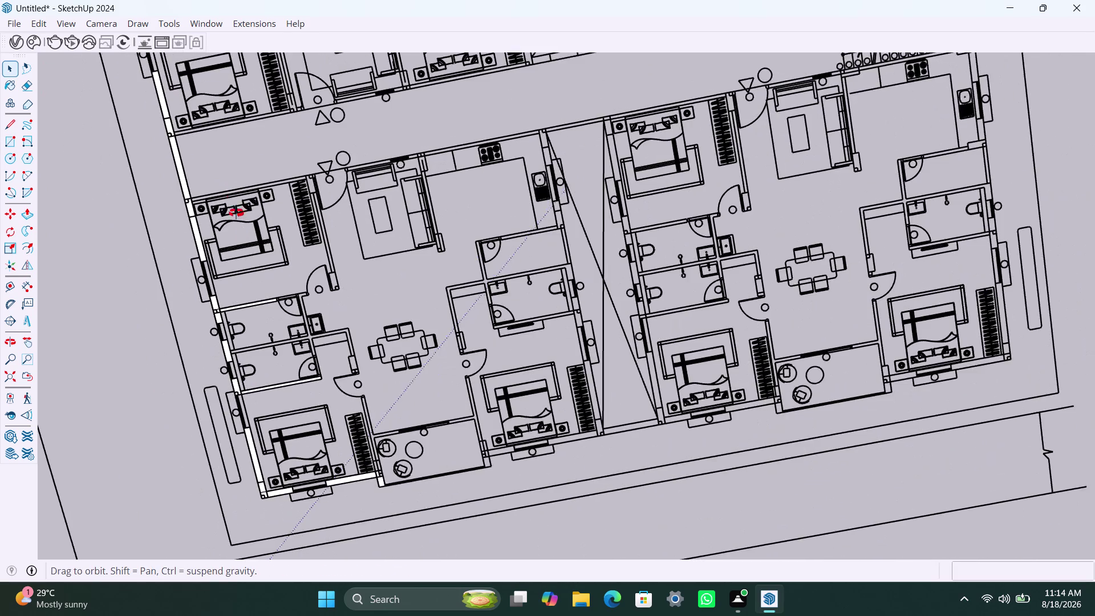
middle_drag(240, 222, 233, 142)
scroll(down, 3)
middle_drag(333, 592, 289, 473)
scroll(down, 3)
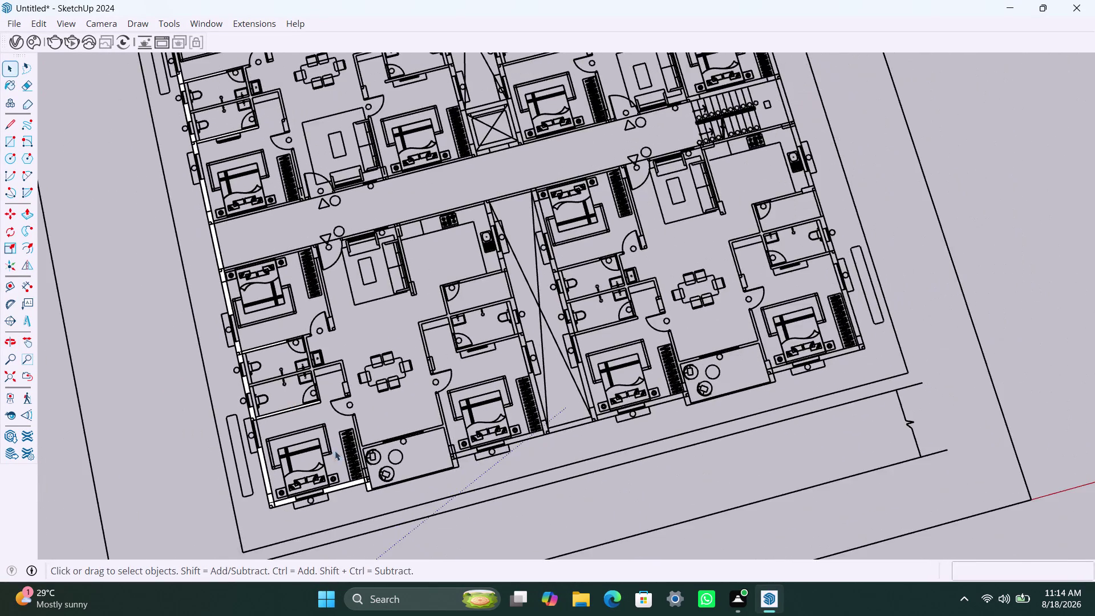
middle_drag(335, 450, 280, 312)
scroll(up, 3)
scroll(up, 3)
middle_drag(346, 393, 347, 459)
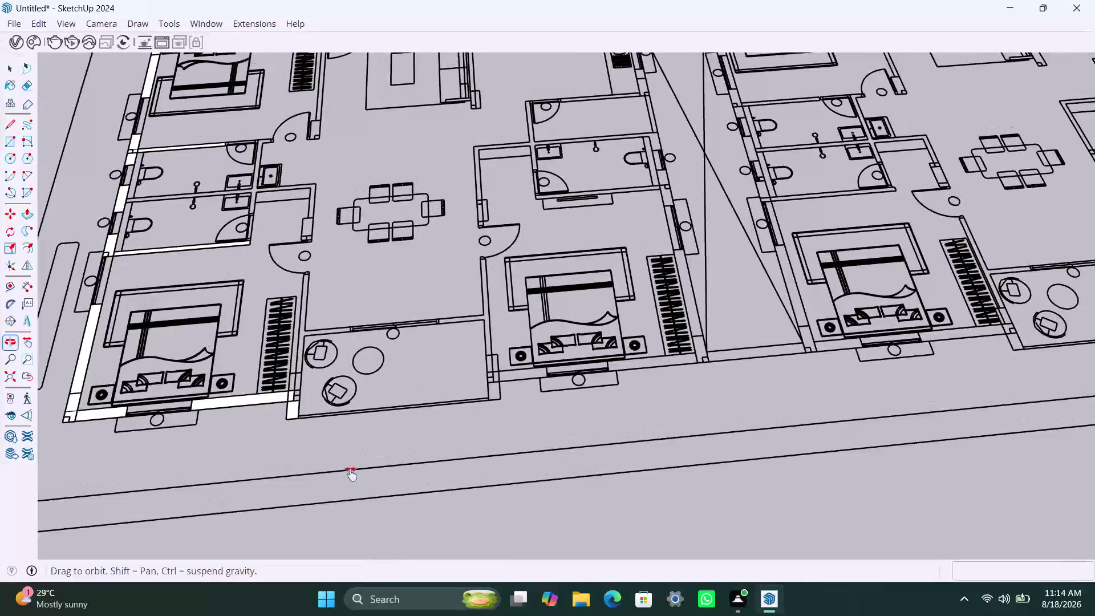
middle_drag(346, 458, 370, 527)
scroll(up, 3)
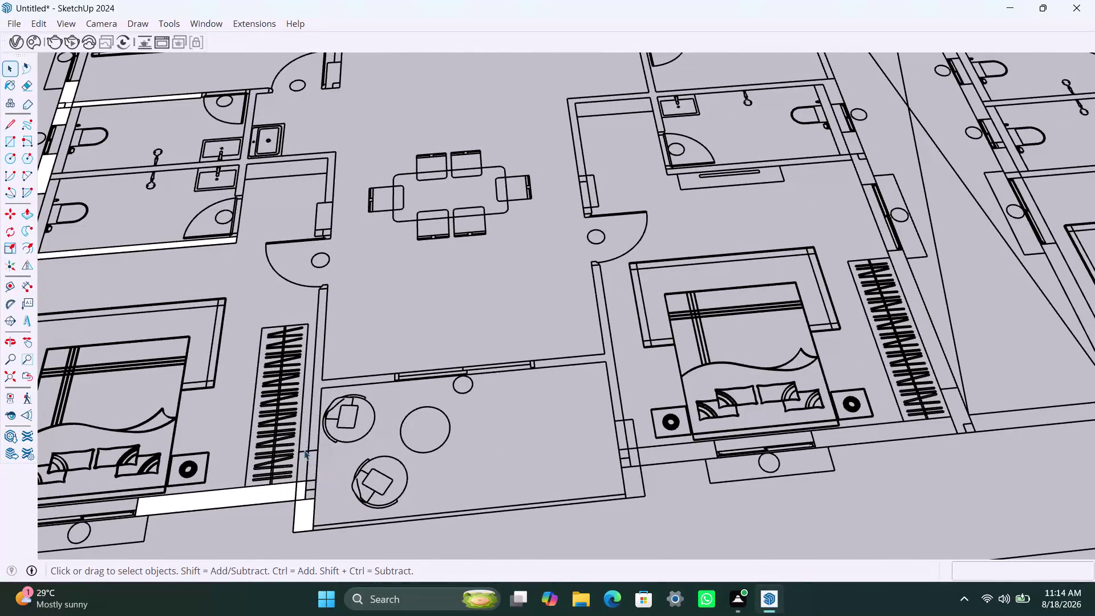
scroll(up, 3)
Undo the last two actions and return to the Select tool.
key(r)
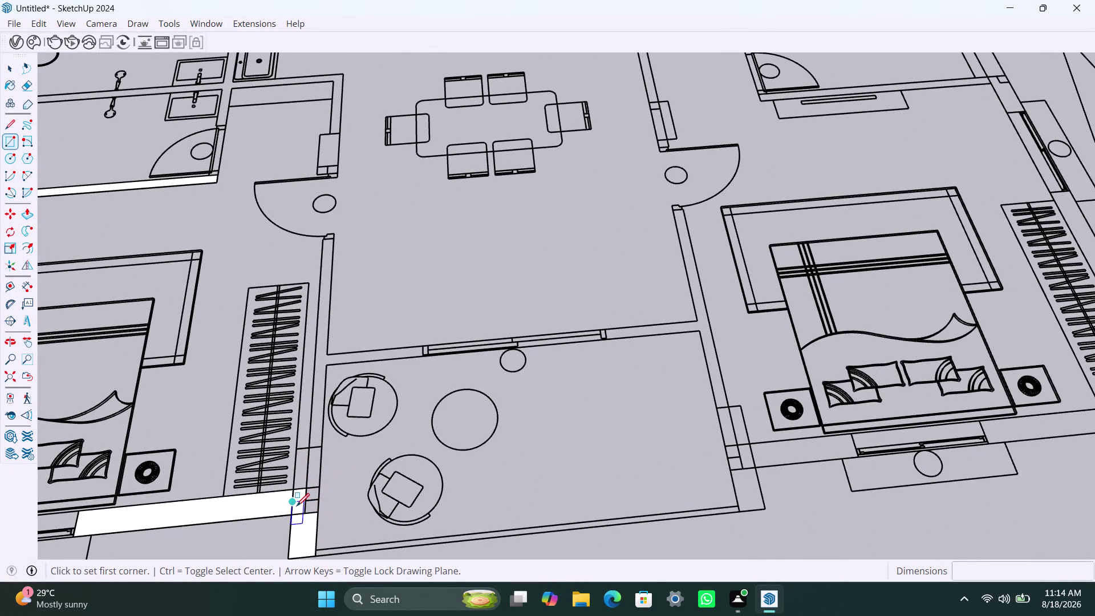
key(ctrl+z)
key(ctrl+z)
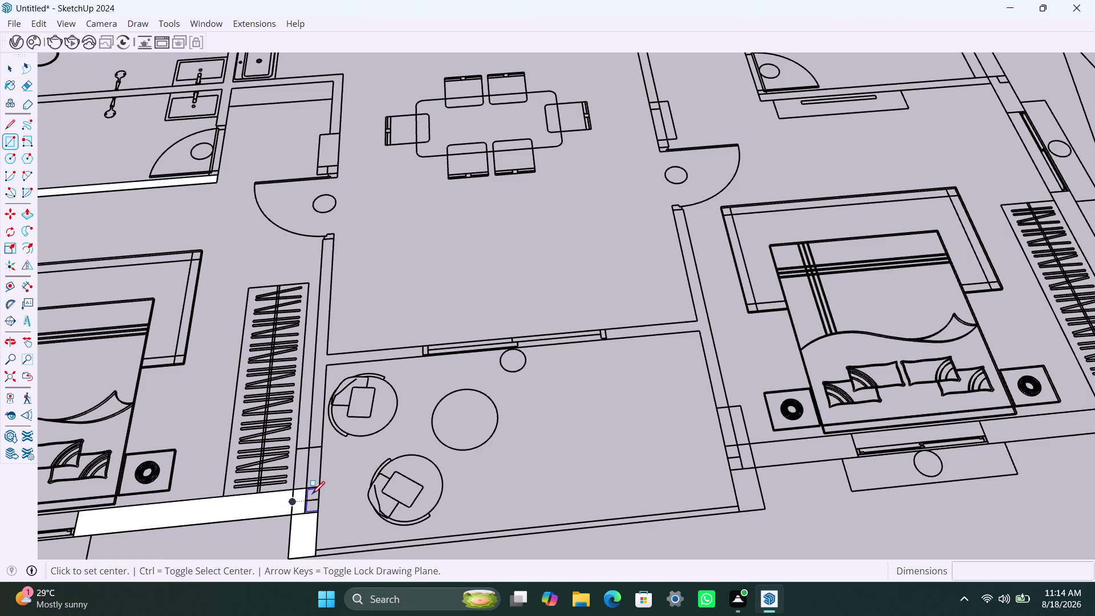
scroll(down, 3)
scroll(down, 3)
key(space)
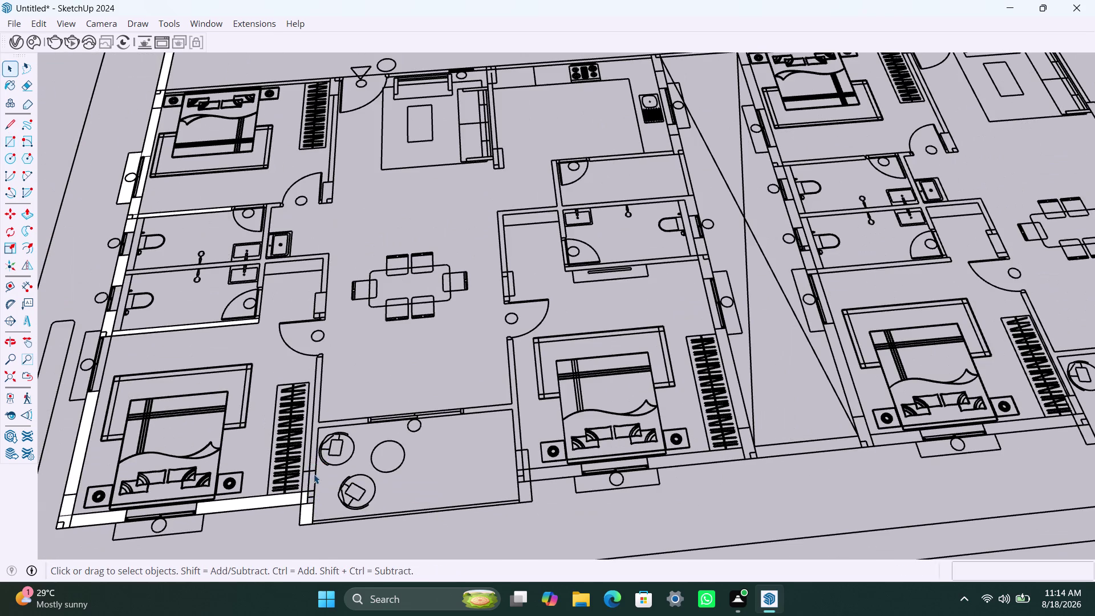
Move the view toward the bathrooms and delete two stray elements there.
scroll(down, 3)
middle_drag(294, 469, 382, 473)
scroll(up, 3)
scroll(up, 3)
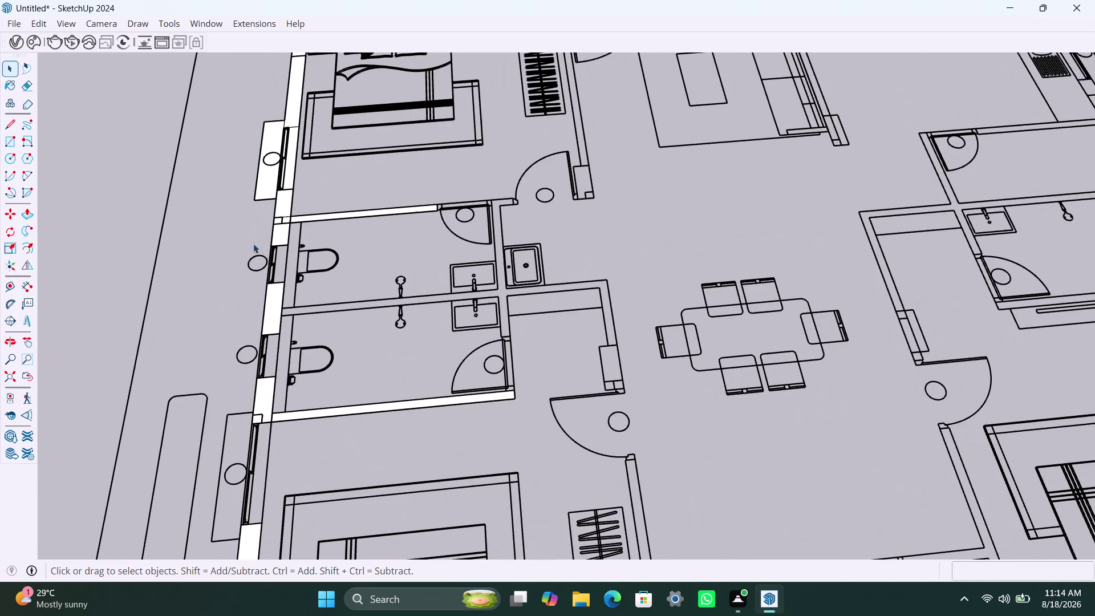
click(291, 170)
key(Delete)
click(269, 178)
key(Delete)
Return to the balcony corner and delete two more stray elements.
scroll(down, 3)
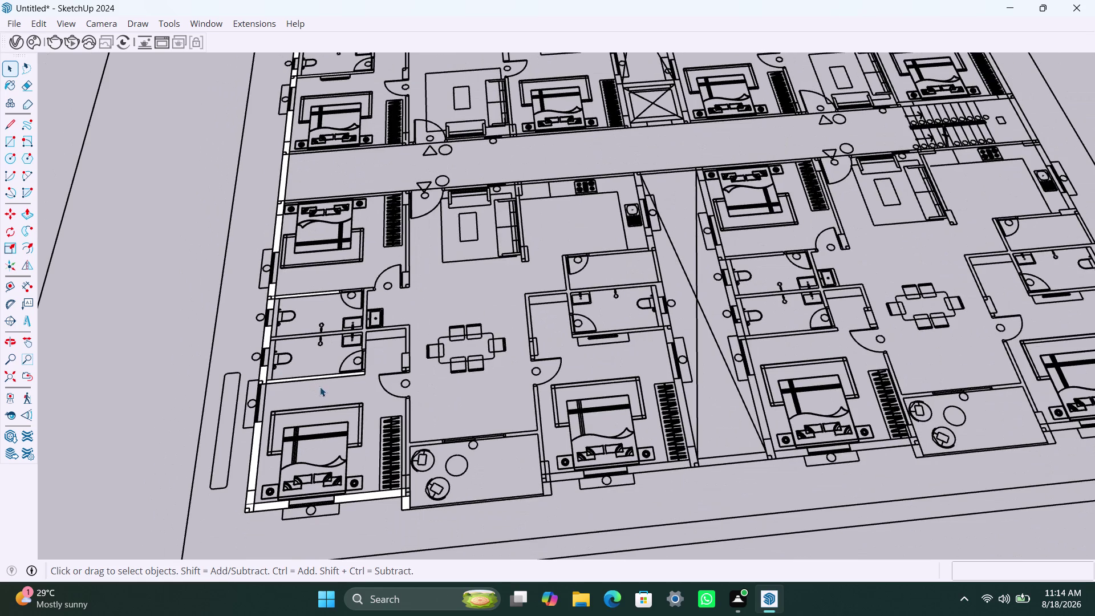
middle_drag(321, 383, 260, 336)
scroll(up, 3)
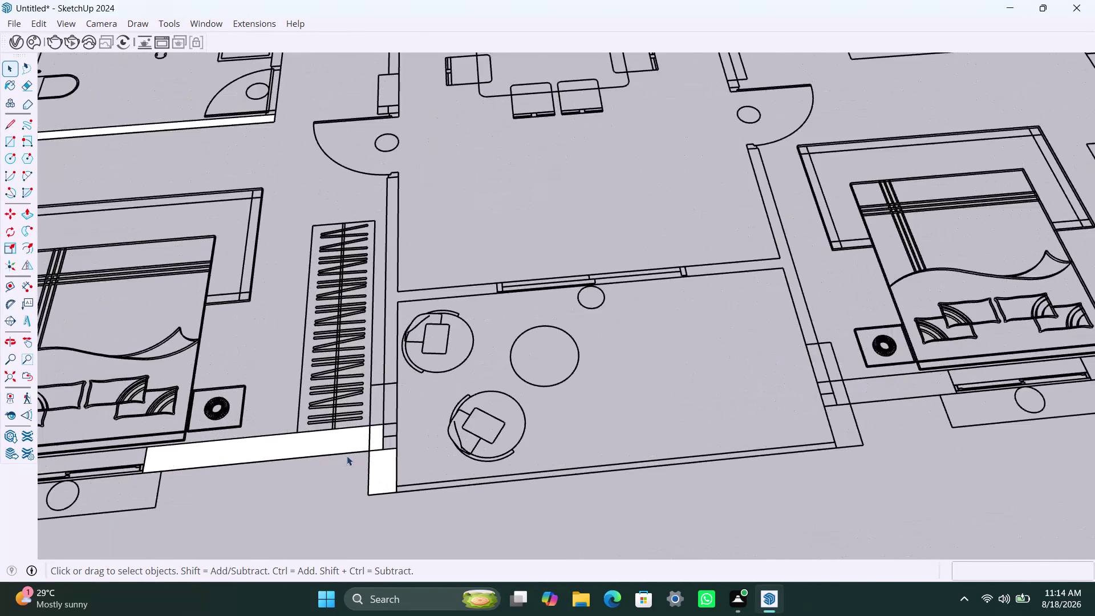
click(376, 435)
key(Delete)
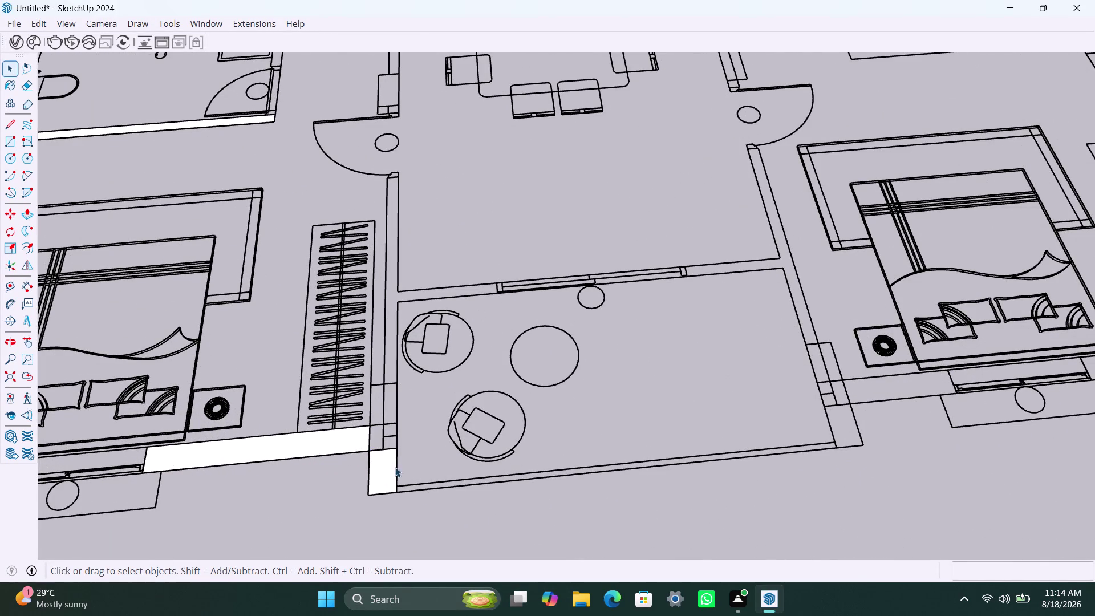
click(392, 469)
key(Delete)
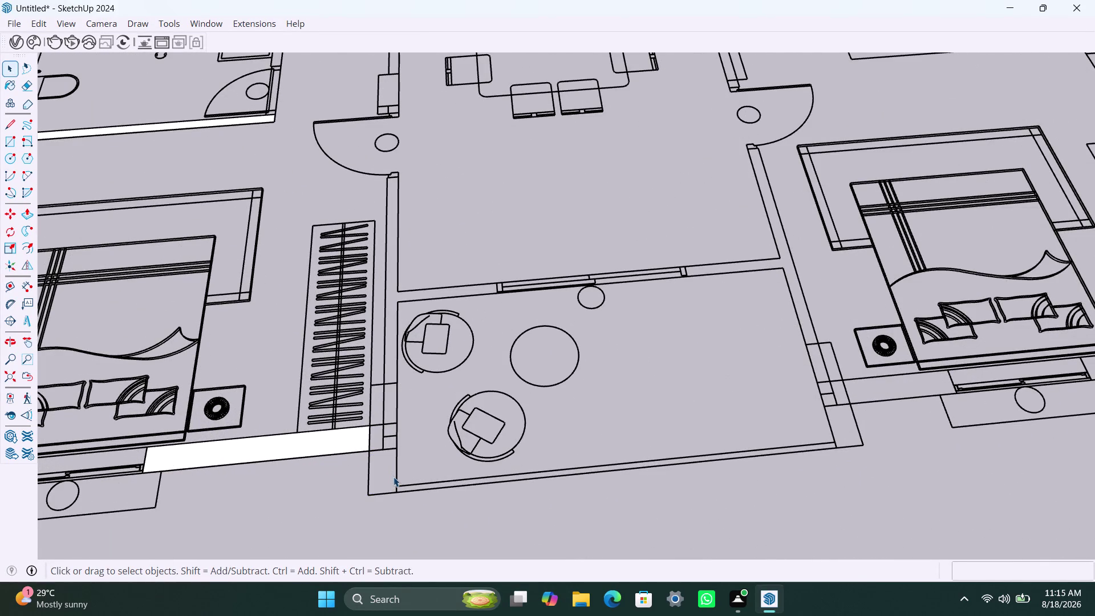
Draw a rectangle face over the short wall stub beside the wardrobe.
key(r)
click(394, 494)
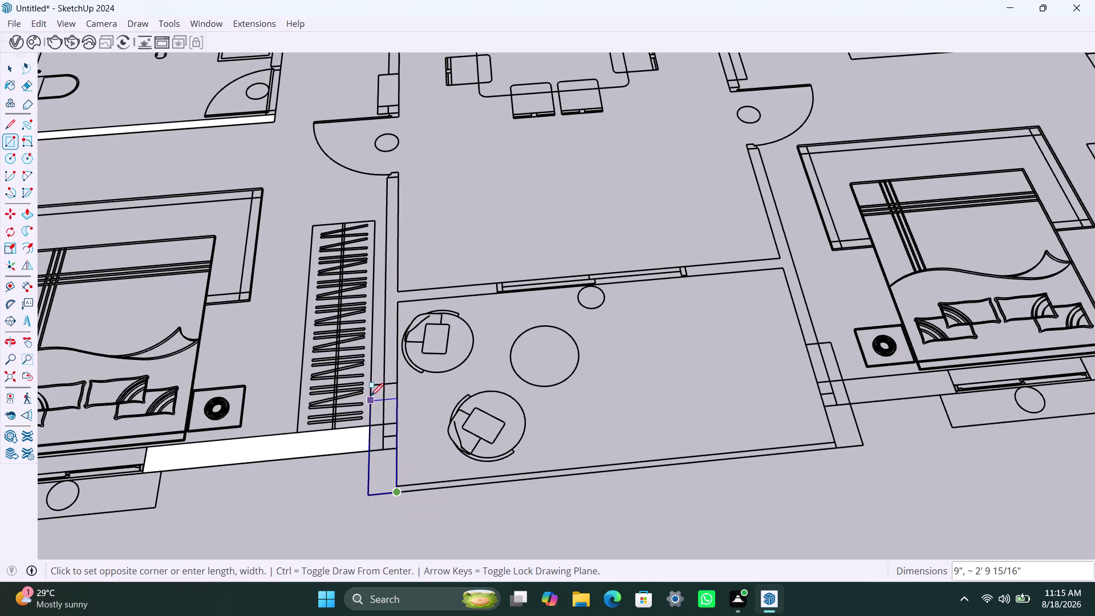
click(372, 391)
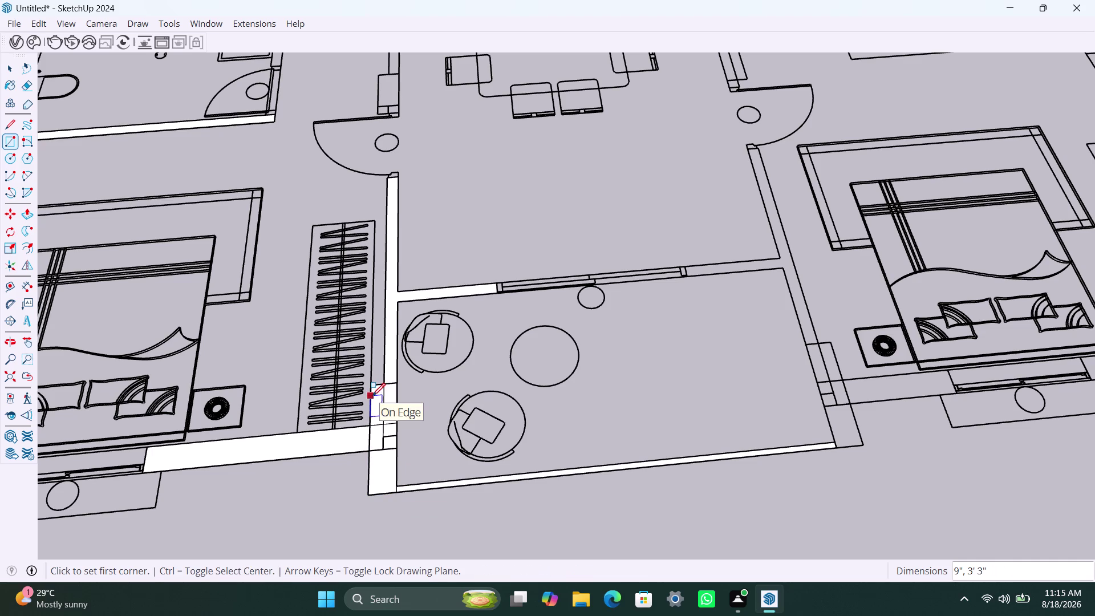
scroll(down, 3)
scroll(down, 3)
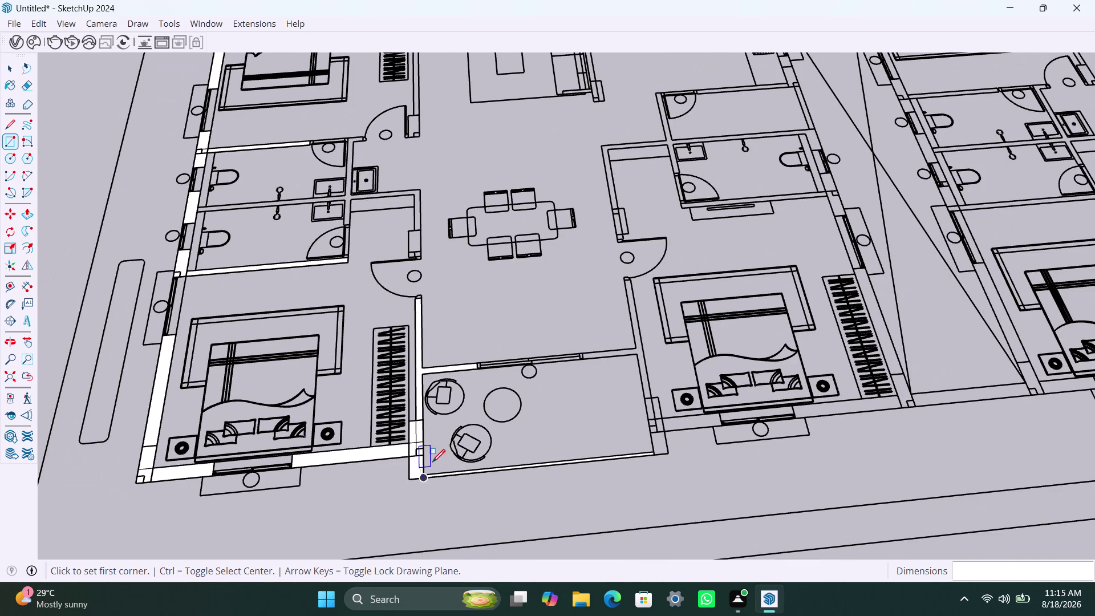
middle_drag(420, 461, 305, 476)
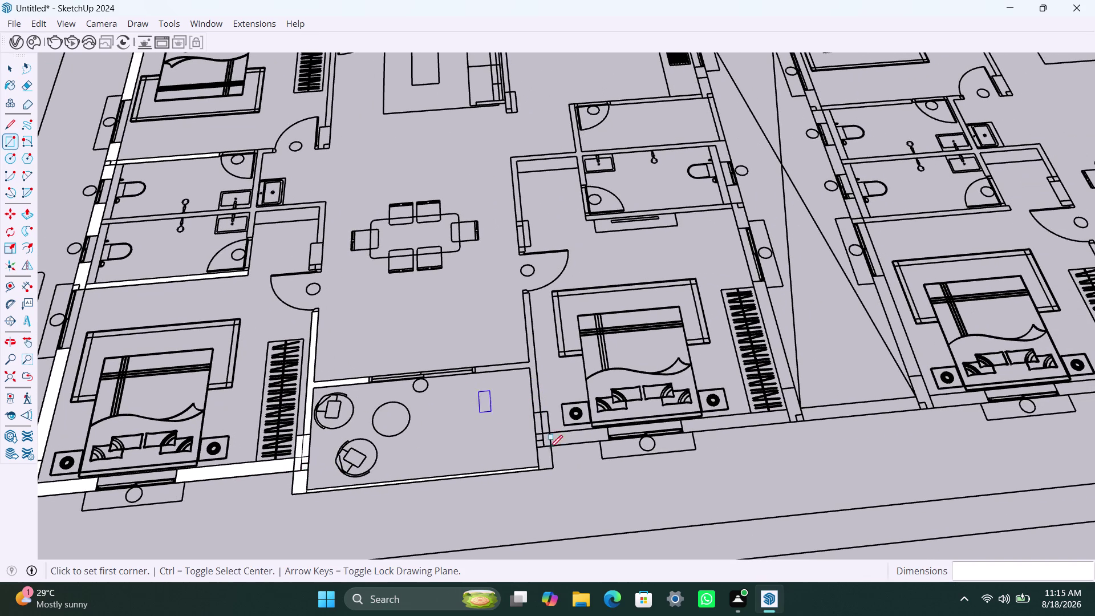
Add rectangle faces for the small wall beside the balcony and the wall below the bed.
click(552, 466)
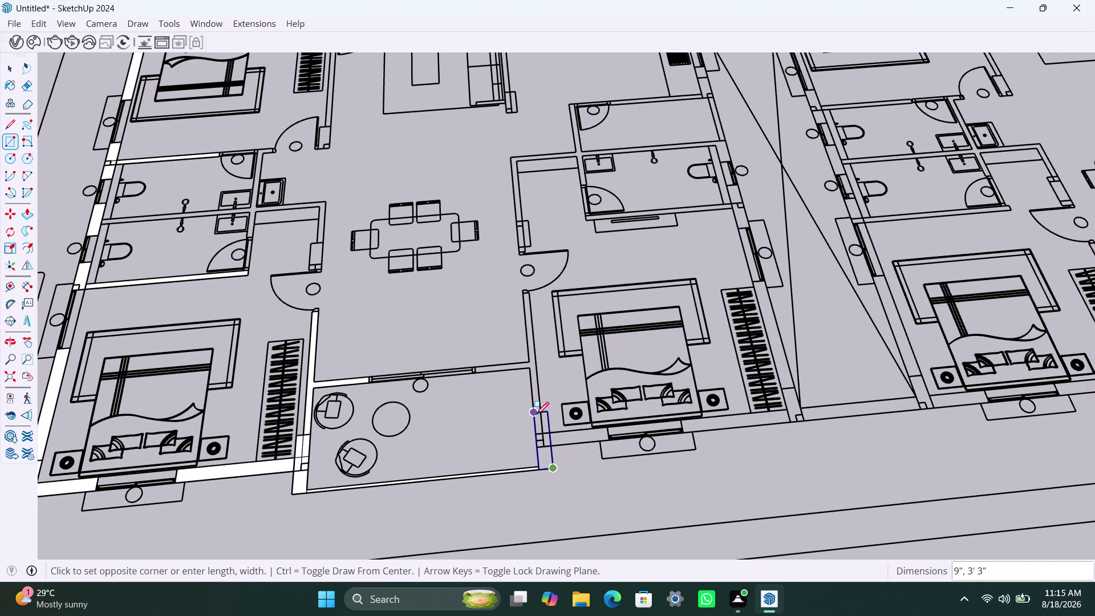
click(536, 415)
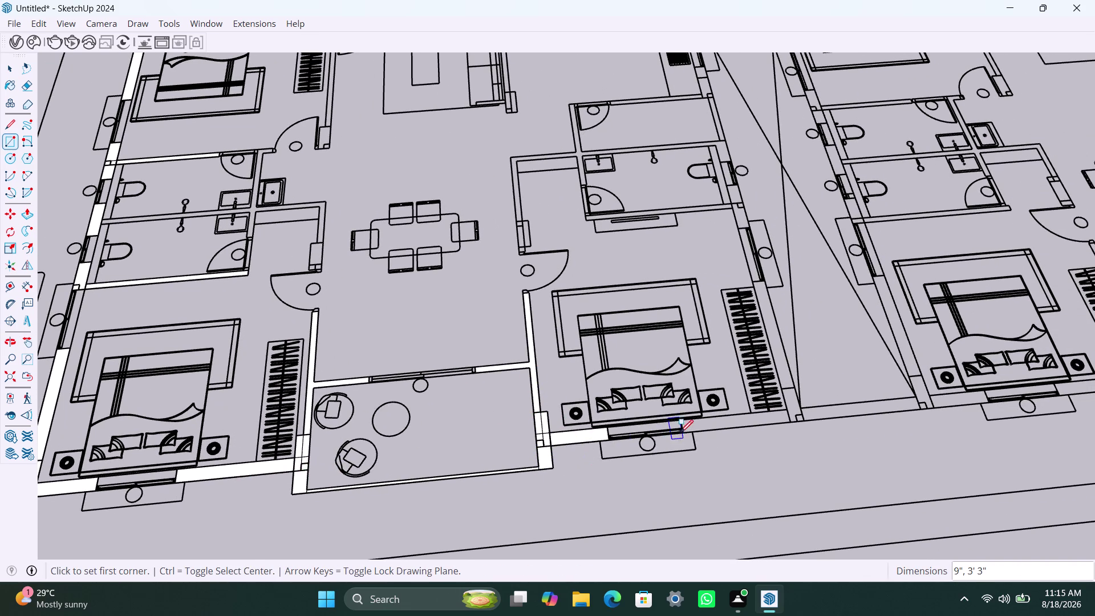
click(683, 416)
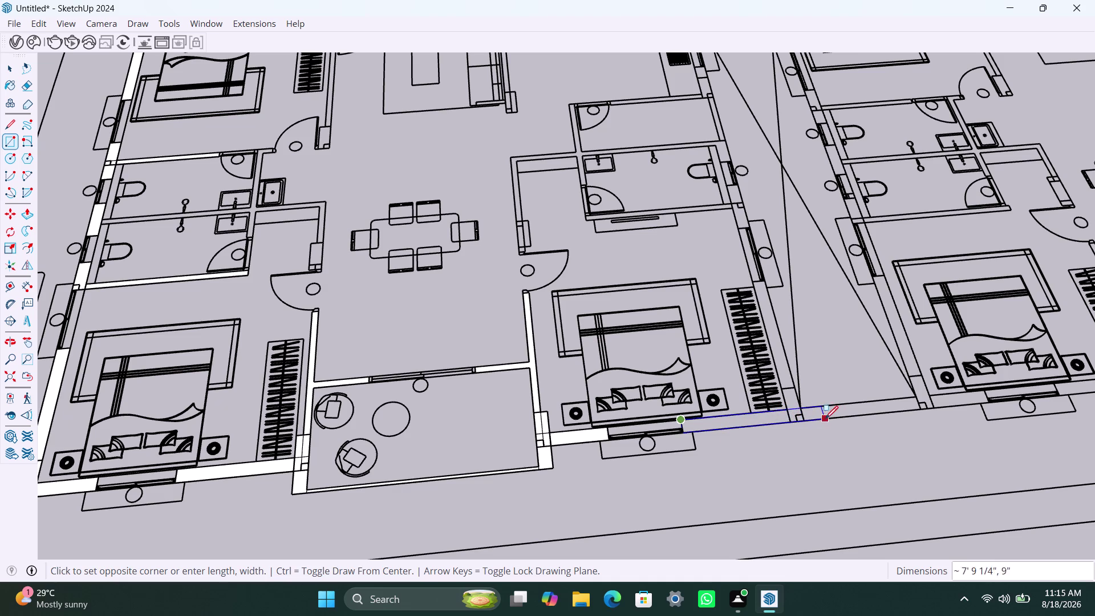
click(790, 418)
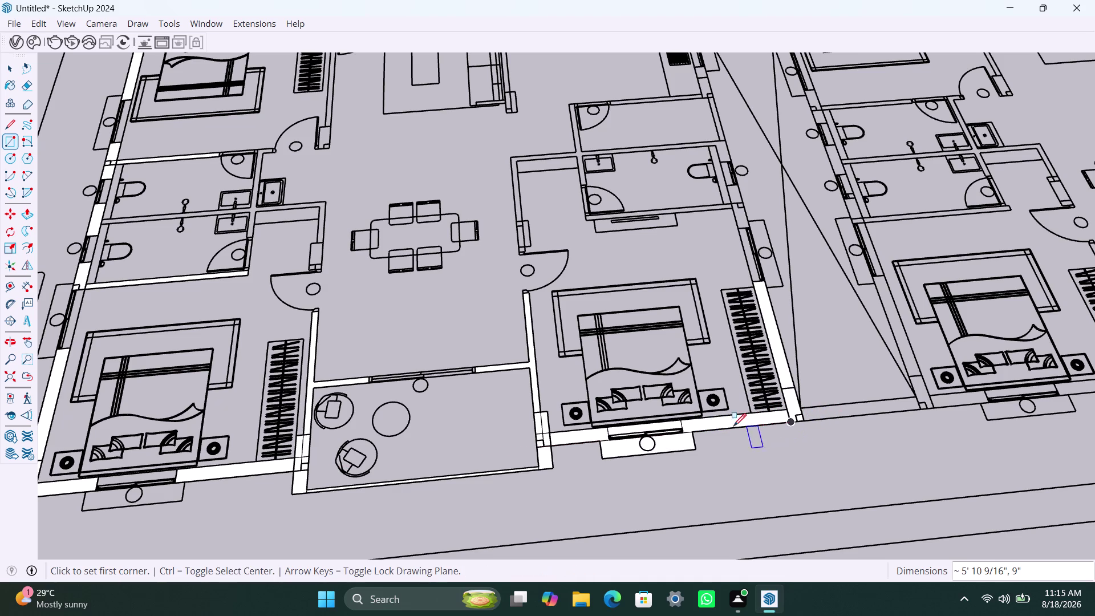
Delete two stray elements below the bed.
key(space)
click(657, 424)
click(657, 427)
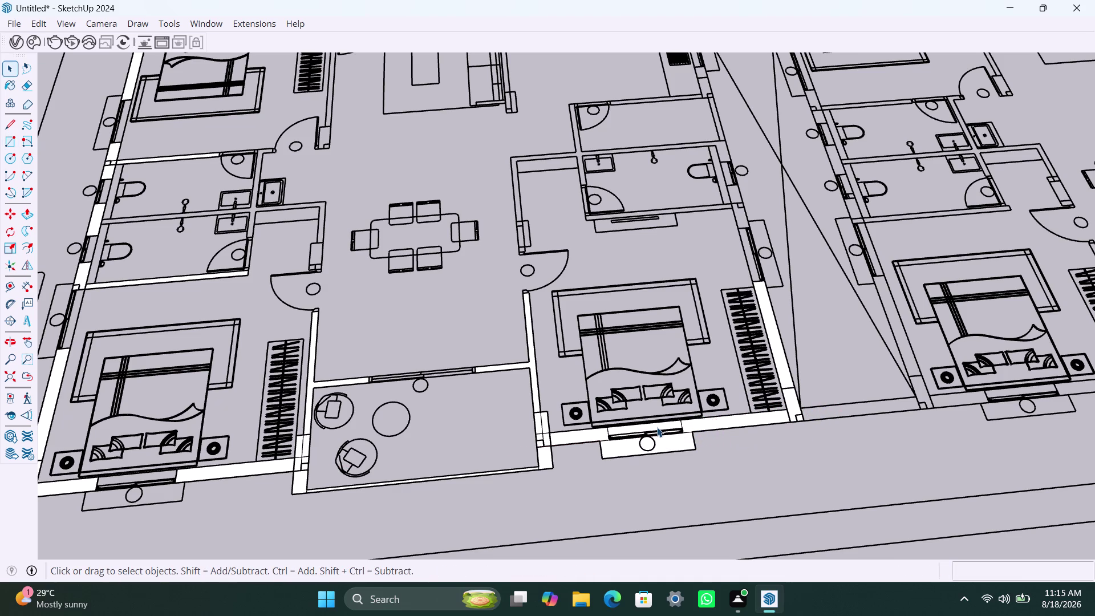
key(Delete)
click(659, 447)
key(Delete)
scroll(down, 3)
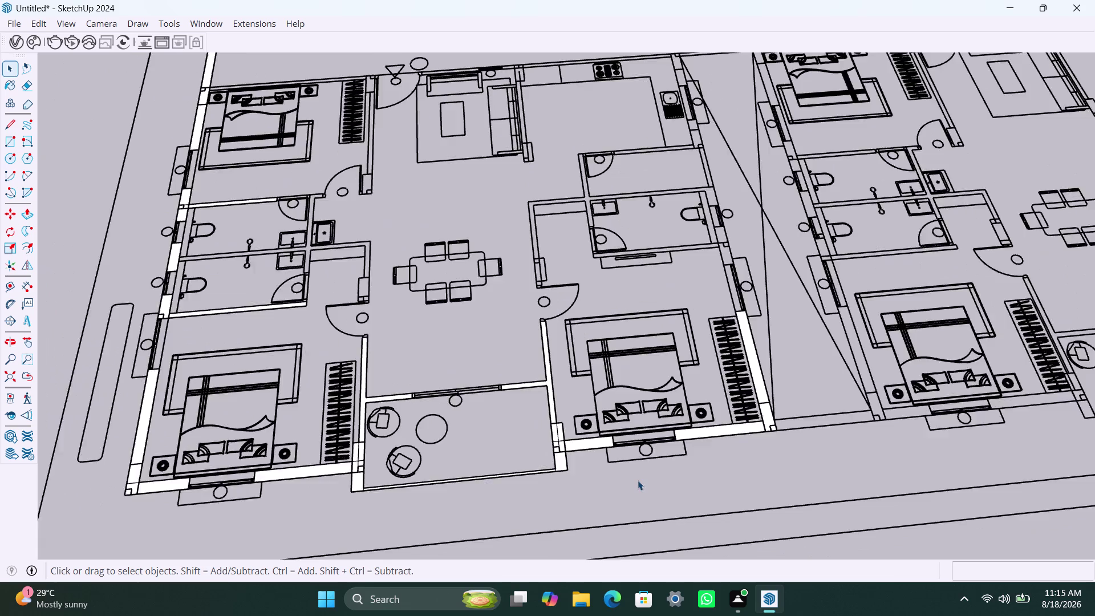
Bridge the wall gap between the two units and delete the stray triangular face.
scroll(down, 3)
middle_drag(634, 479, 421, 474)
scroll(up, 3)
scroll(up, 3)
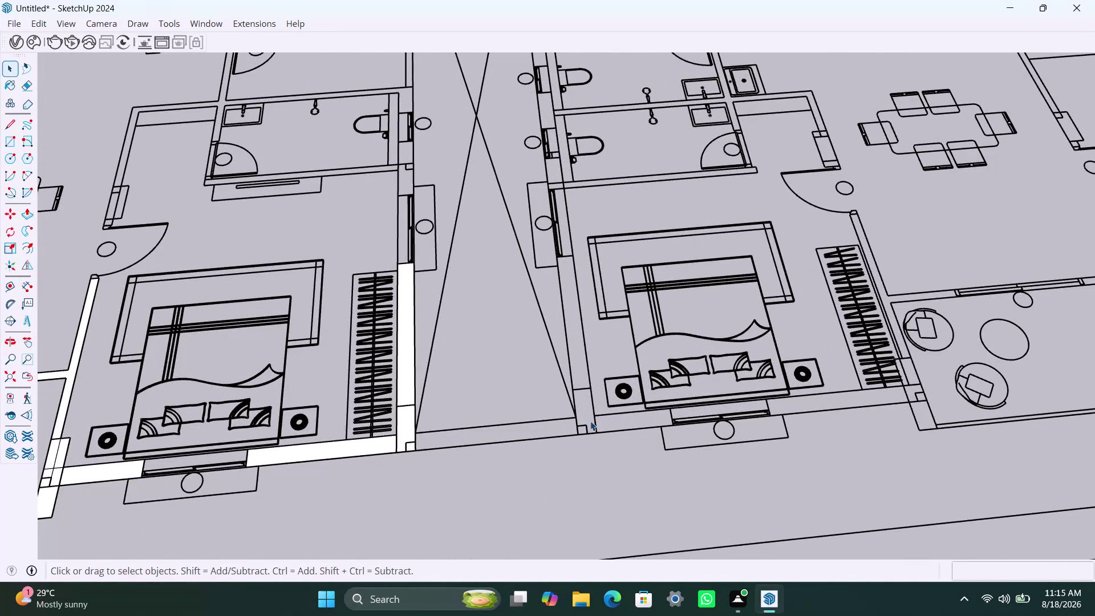
key(r)
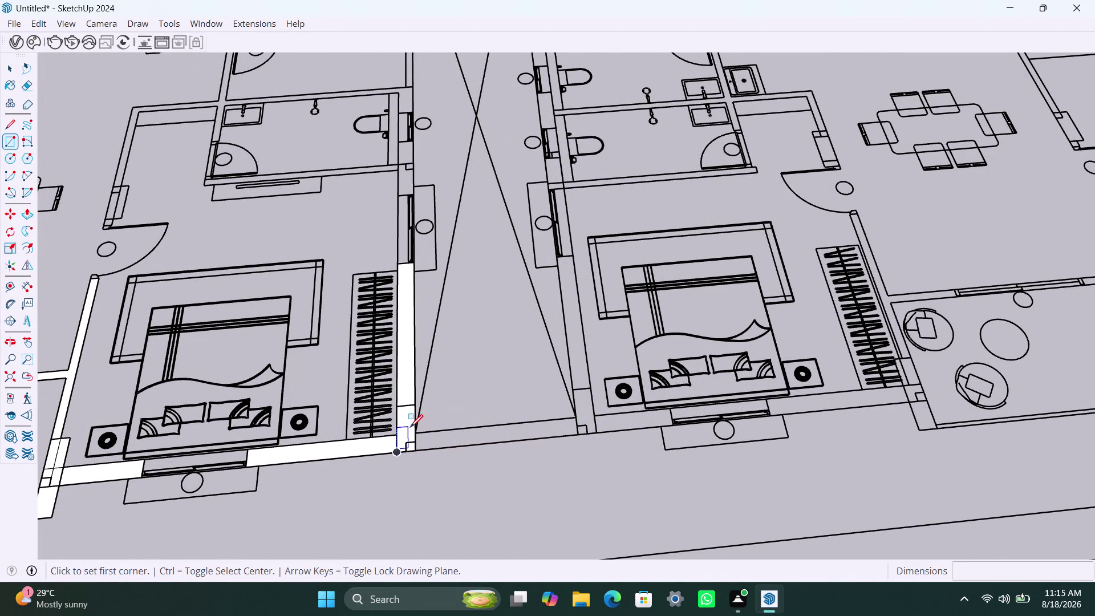
click(415, 430)
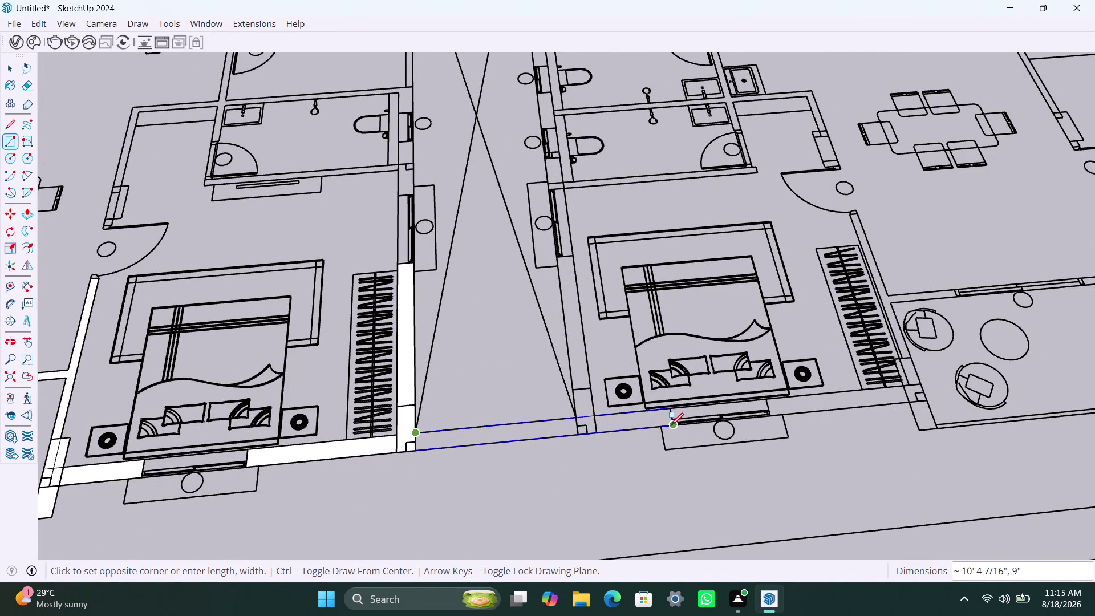
click(577, 432)
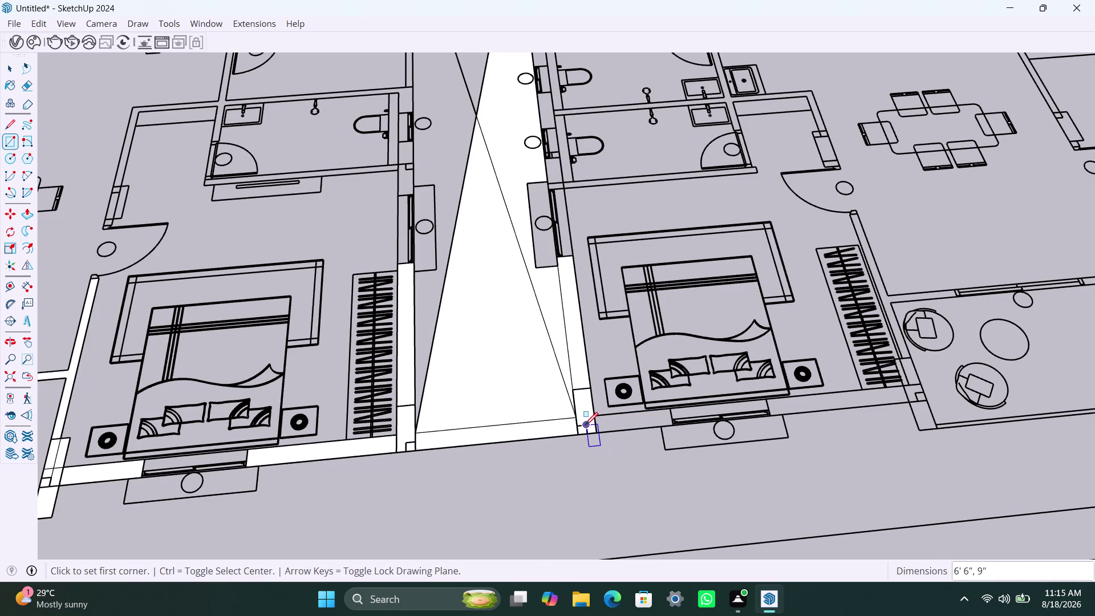
key(space)
click(568, 414)
key(Delete)
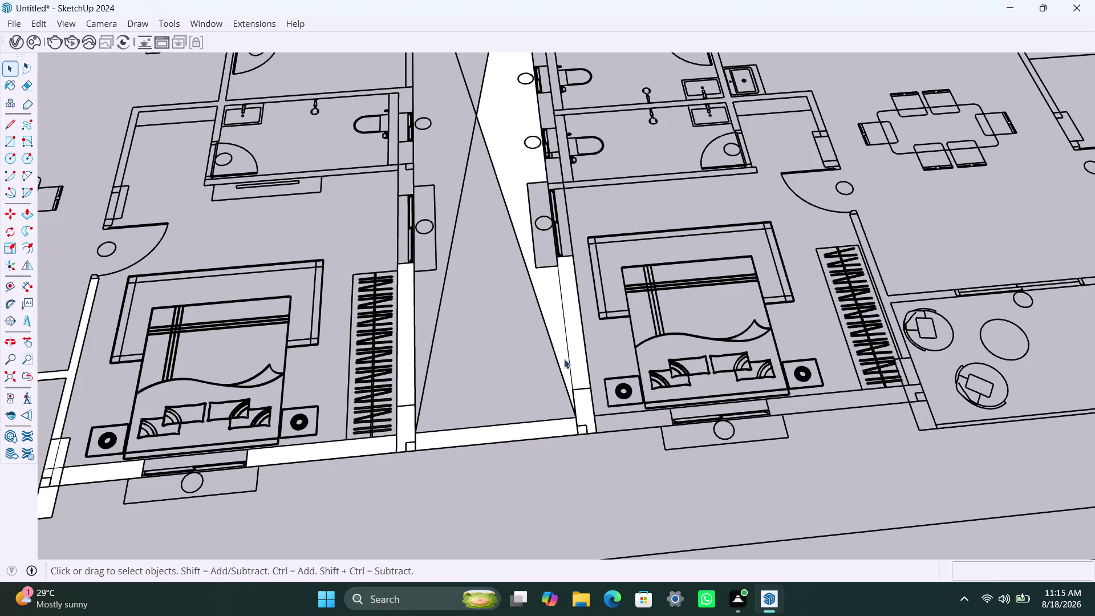
click(563, 353)
key(Delete)
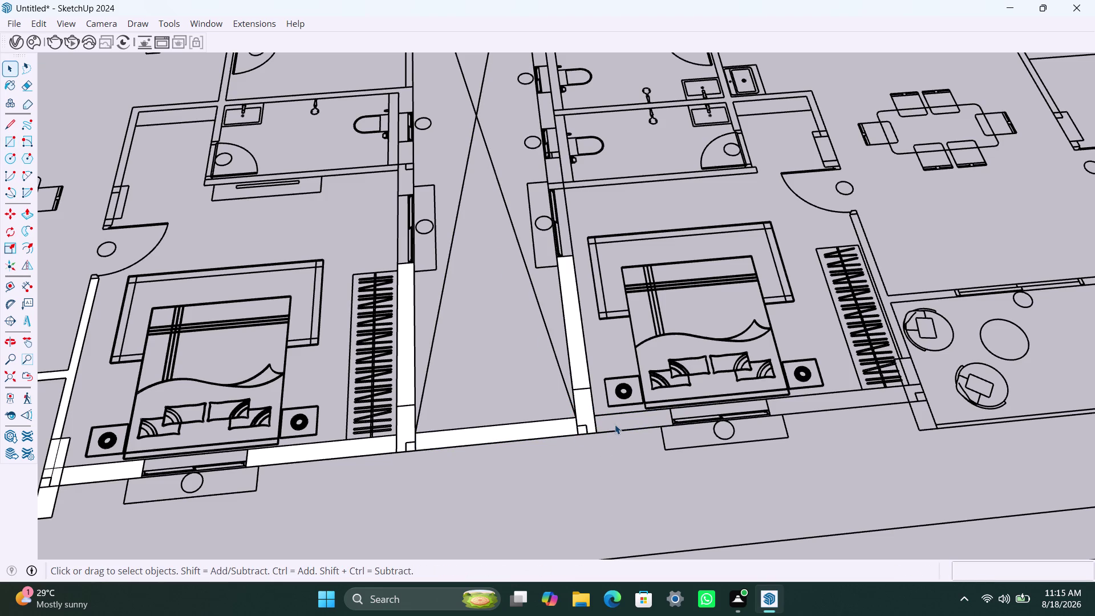
Draw wall faces below the neighbouring bedroom's bed to the corner column, deleting leftover faces.
key(r)
click(595, 416)
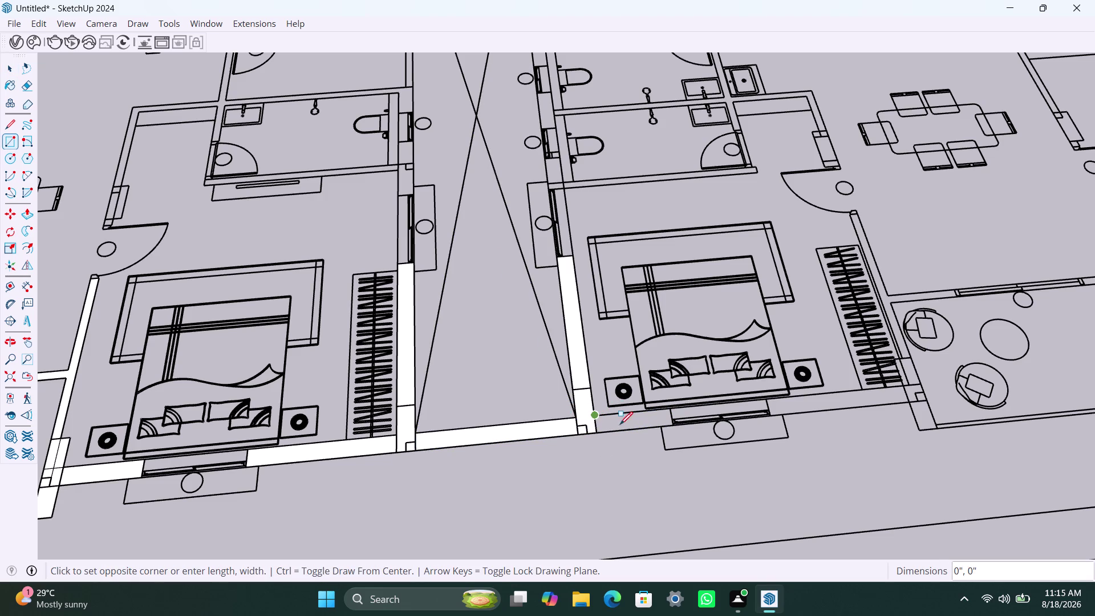
click(671, 424)
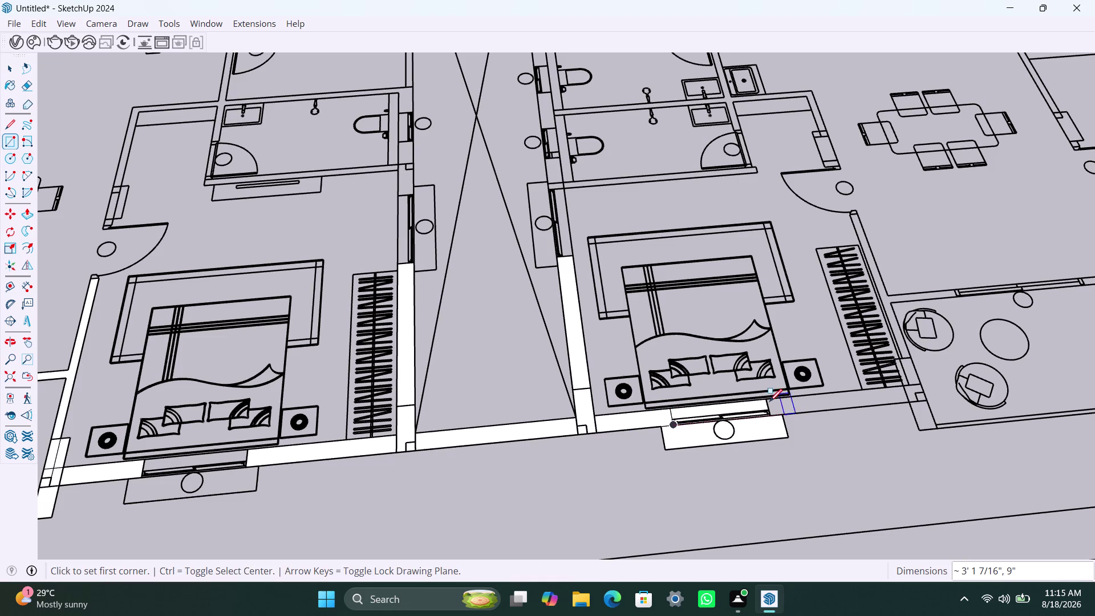
click(769, 397)
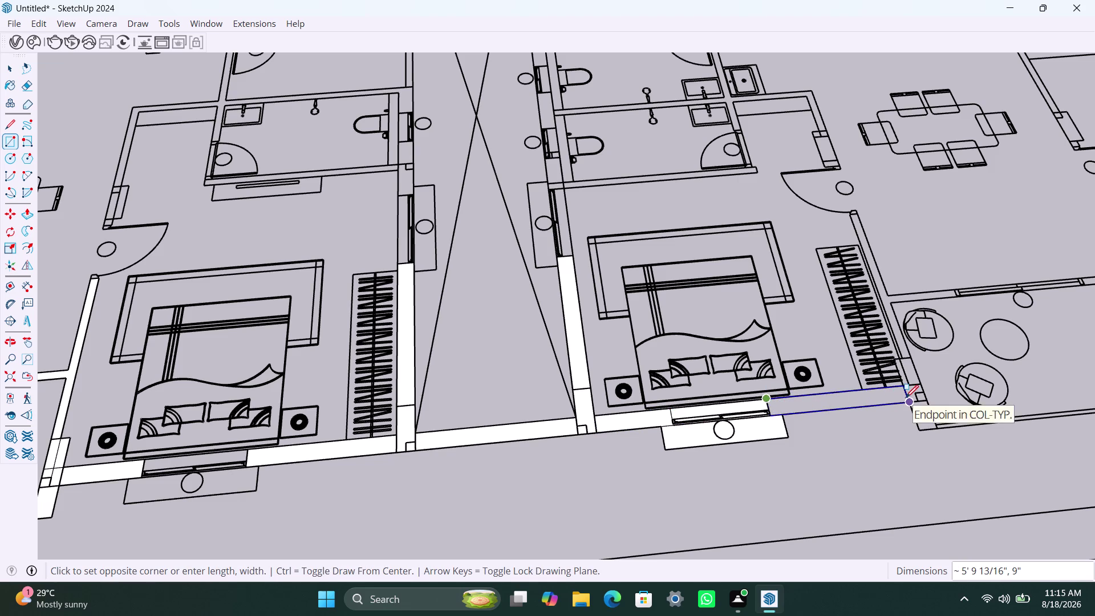
click(906, 398)
key(space)
click(748, 403)
click(749, 406)
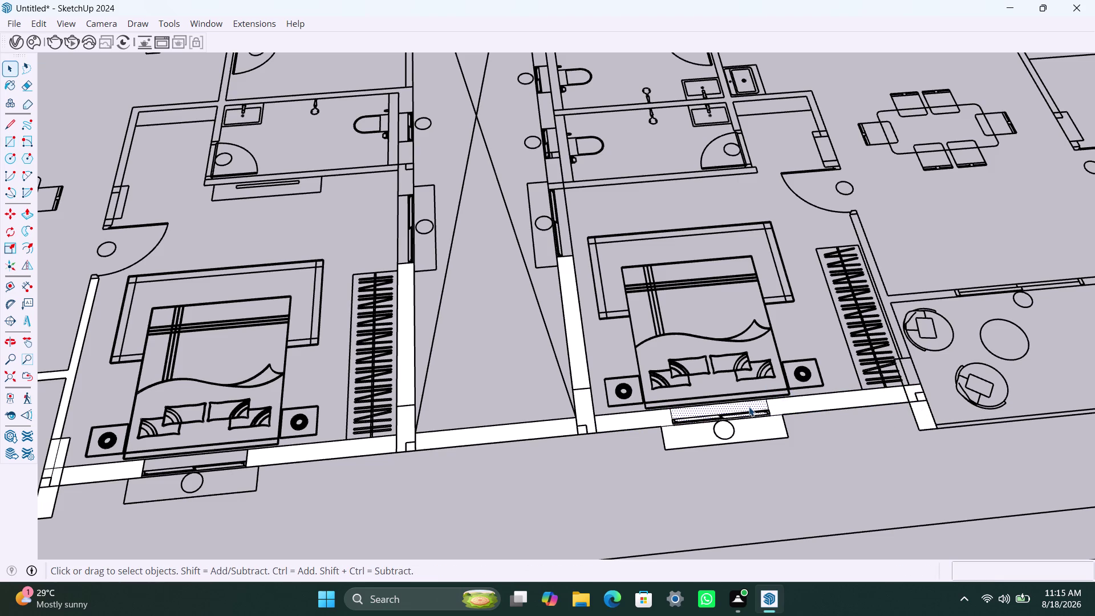
key(Delete)
click(748, 427)
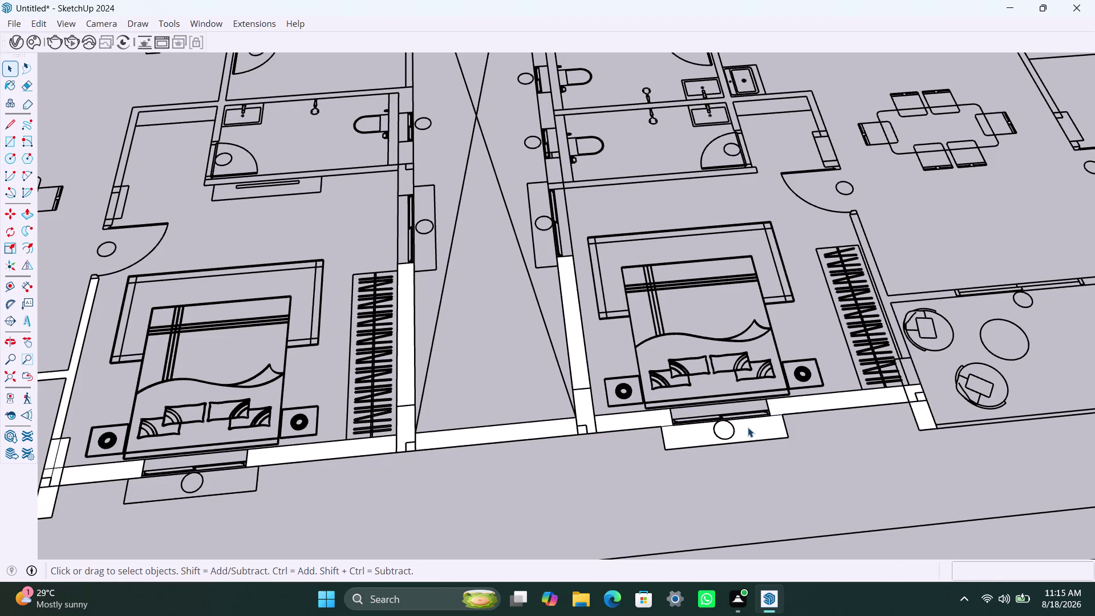
key(Delete)
scroll(down, 3)
middle_drag(747, 456, 526, 454)
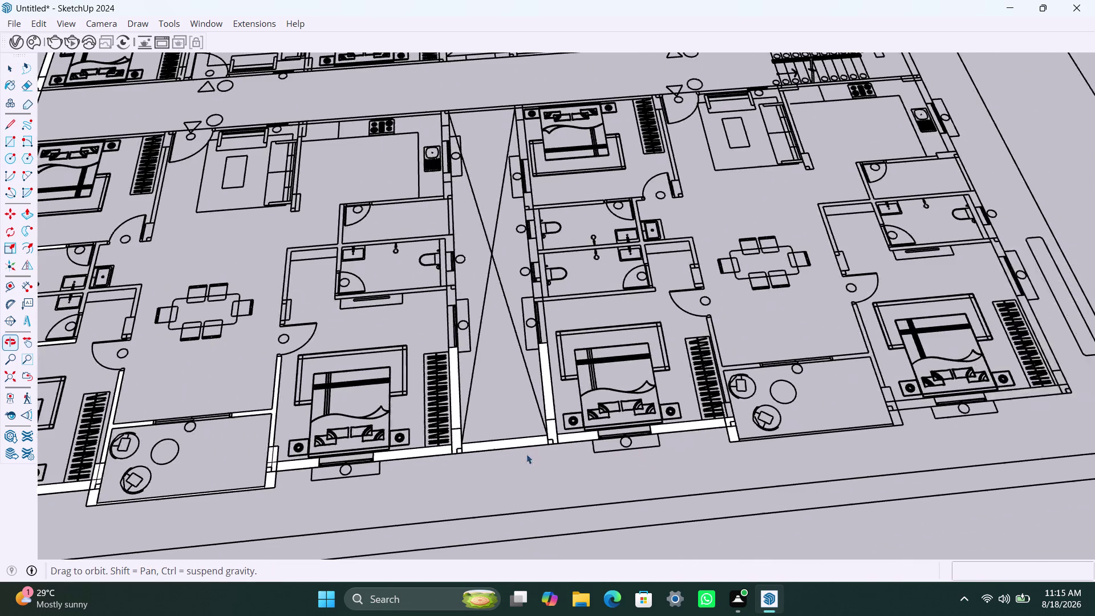
Delete two stray faces and fill the small wall face at the balcony corner.
scroll(up, 3)
scroll(down, 3)
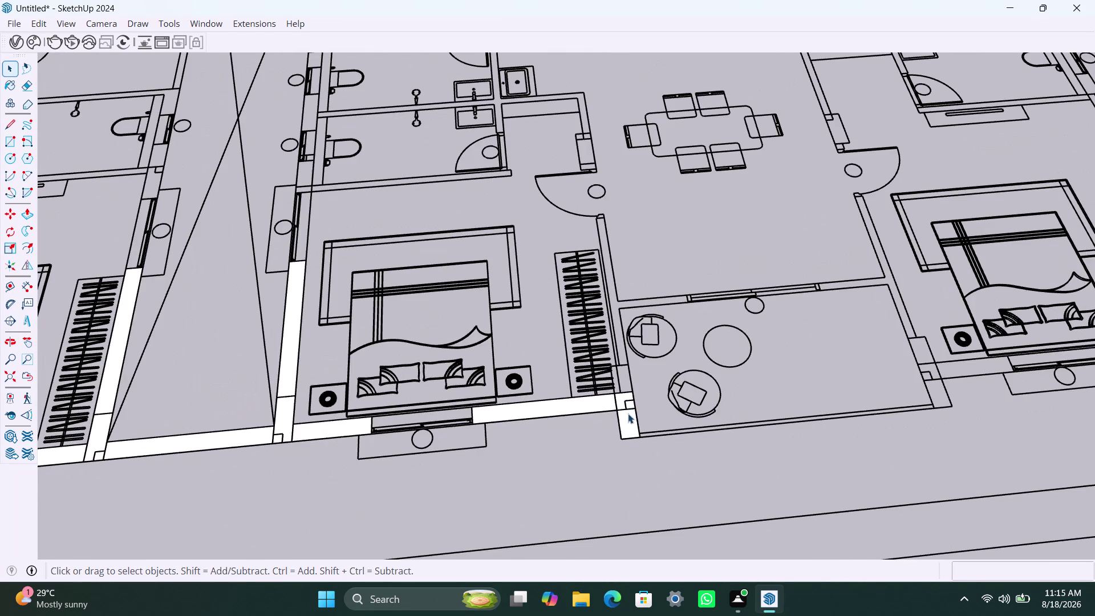
click(628, 414)
key(Delete)
click(621, 402)
key(Delete)
key(r)
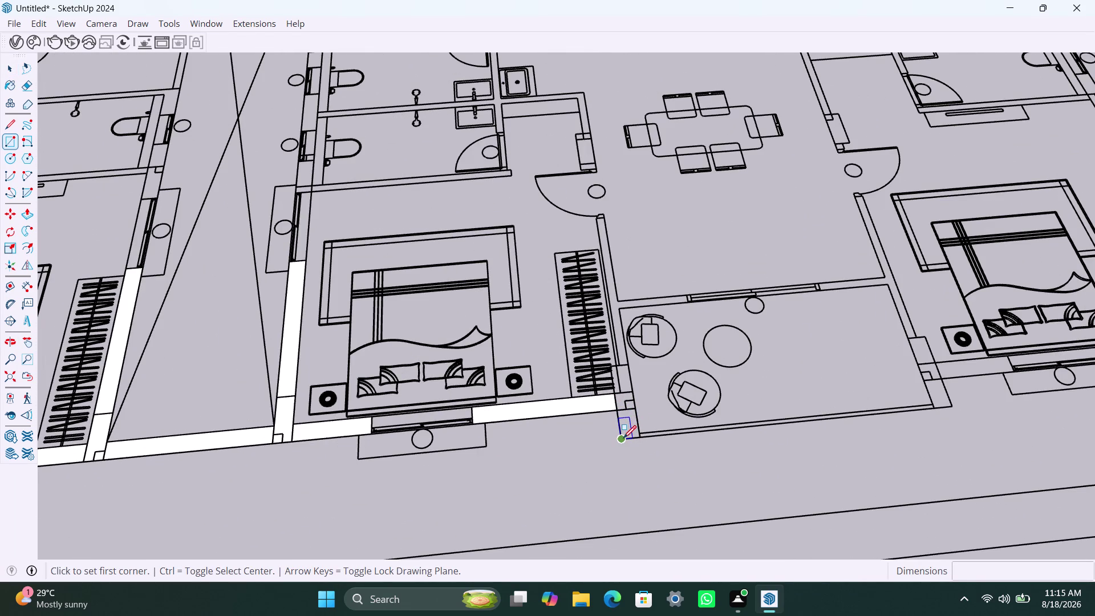
click(624, 438)
click(629, 366)
key(space)
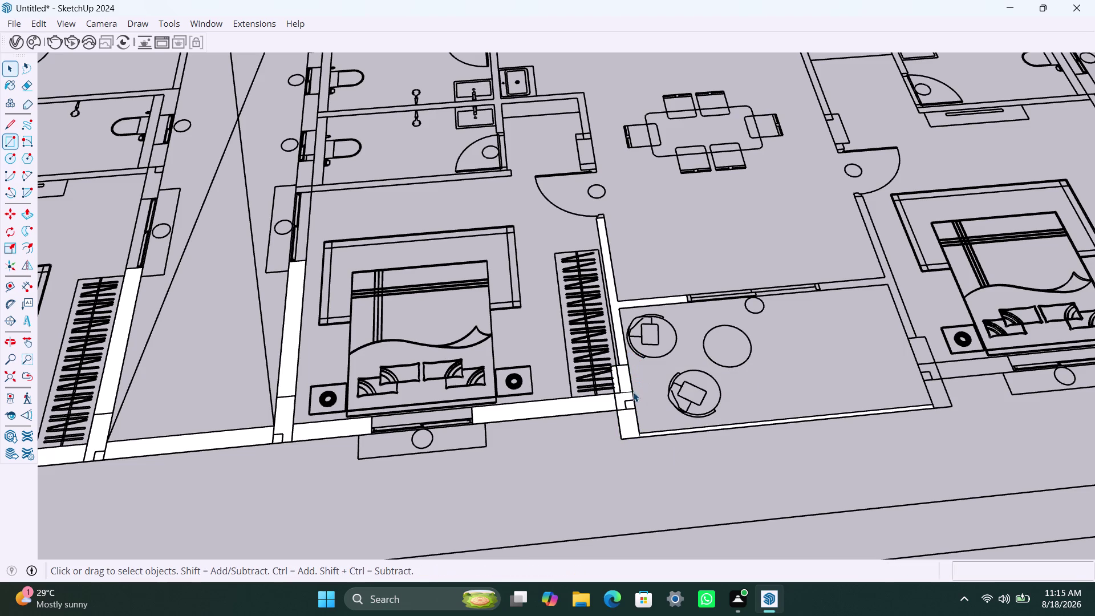
Fill the wall strip along the balcony's side wall with a rectangle.
scroll(down, 3)
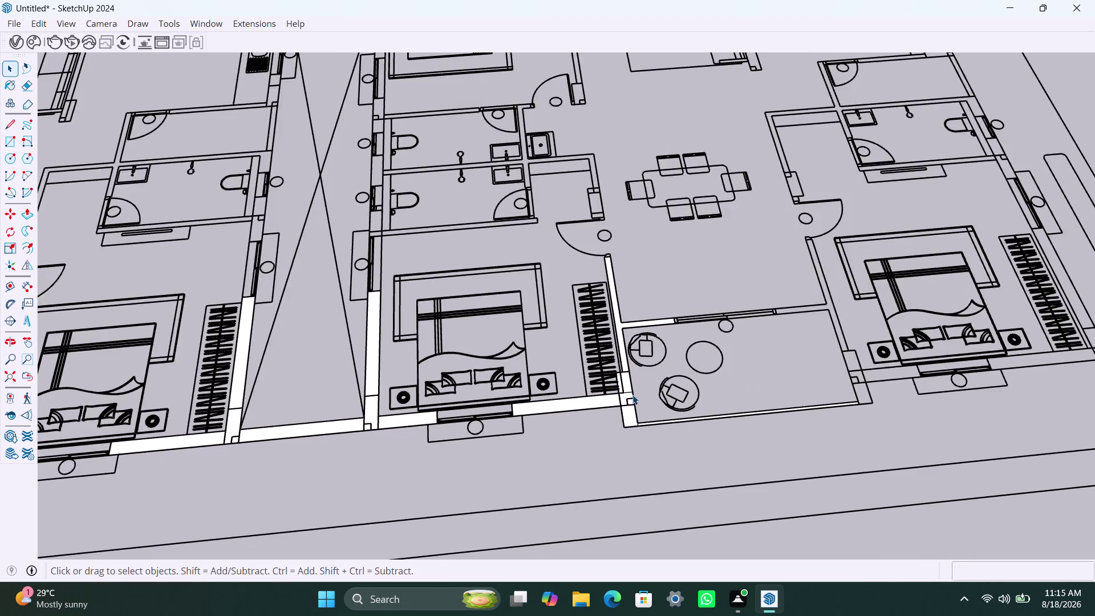
scroll(down, 3)
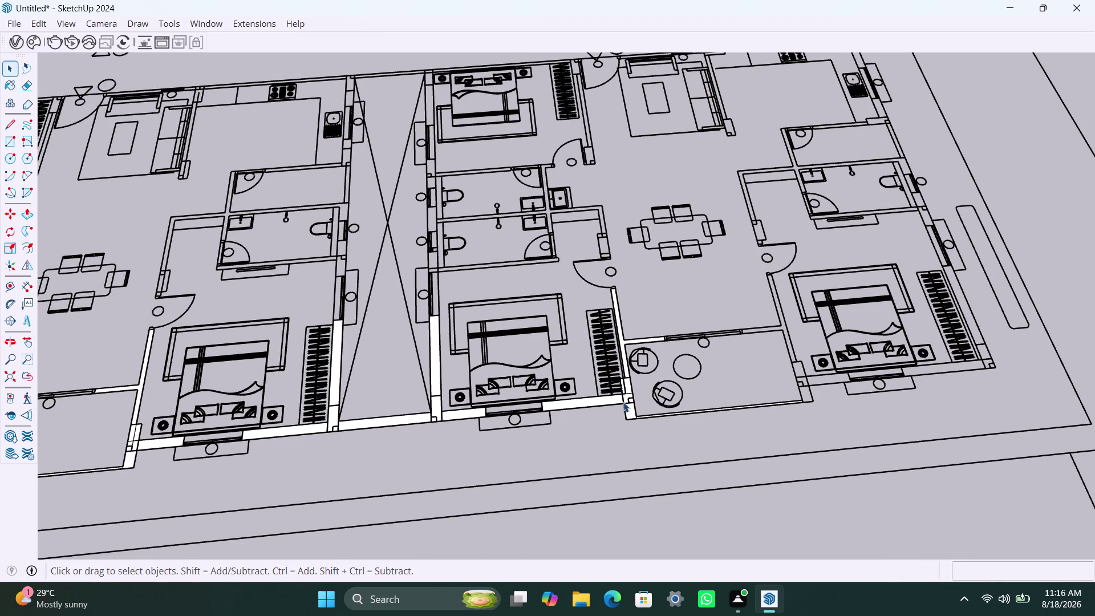
scroll(down, 3)
middle_drag(623, 402, 459, 405)
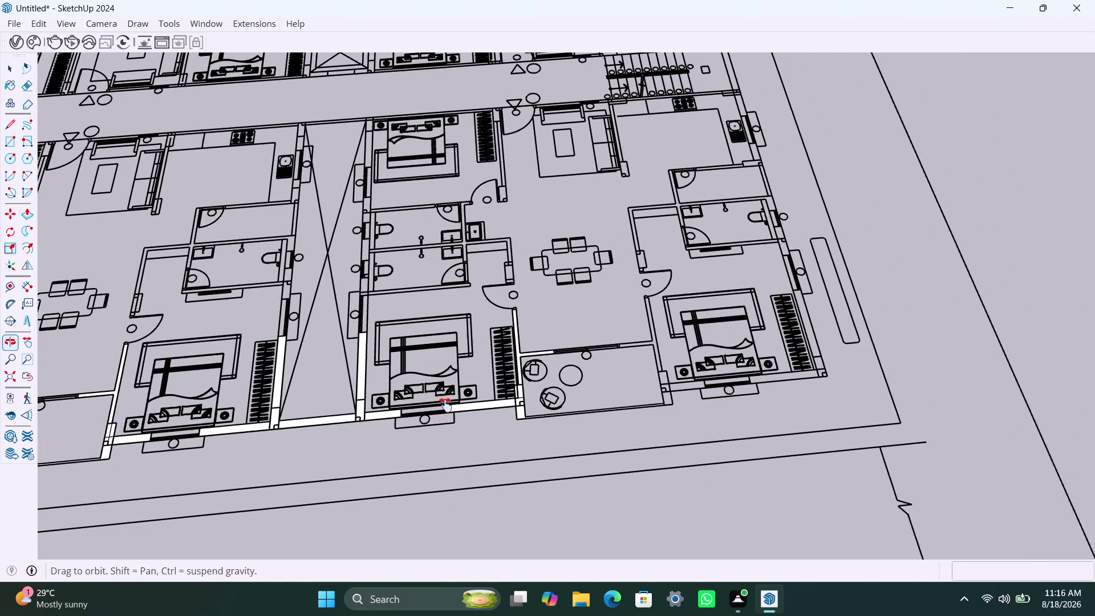
middle_drag(459, 404, 414, 404)
scroll(up, 3)
scroll(down, 3)
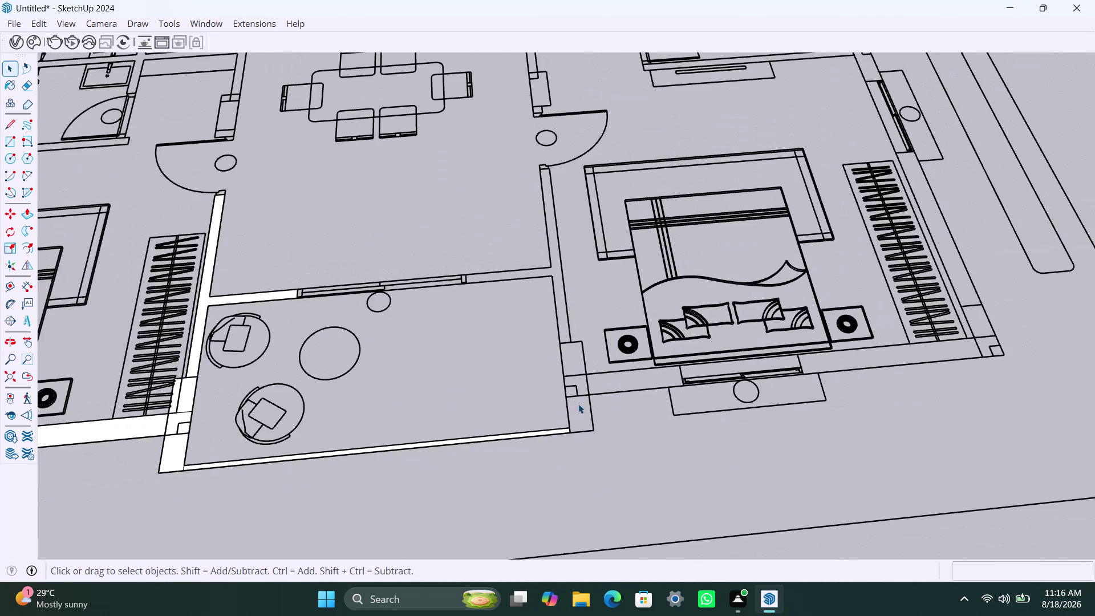
key(r)
click(572, 432)
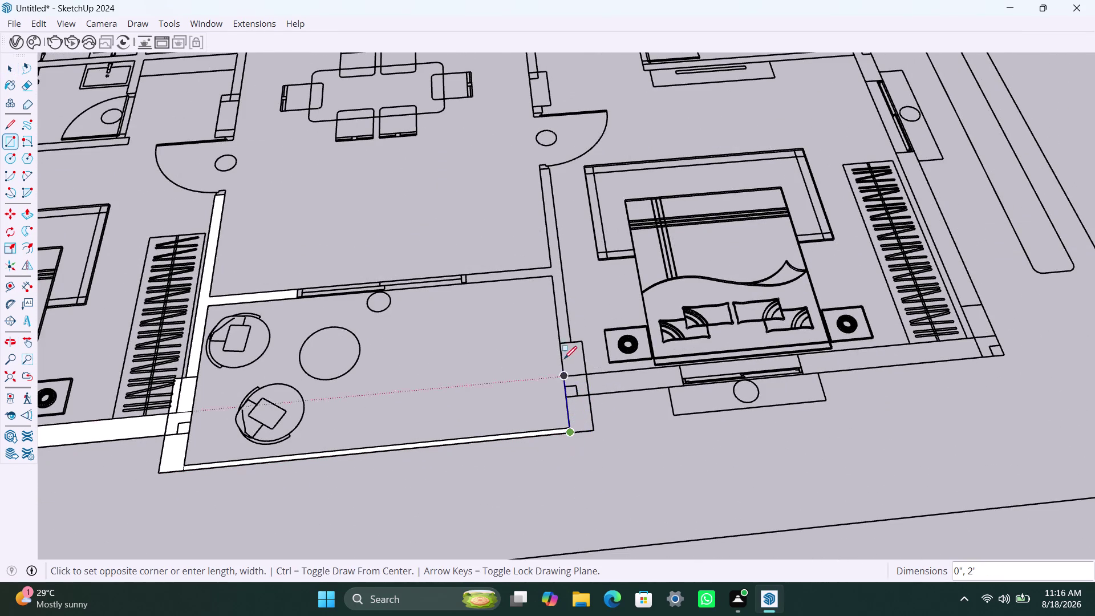
click(584, 344)
key(space)
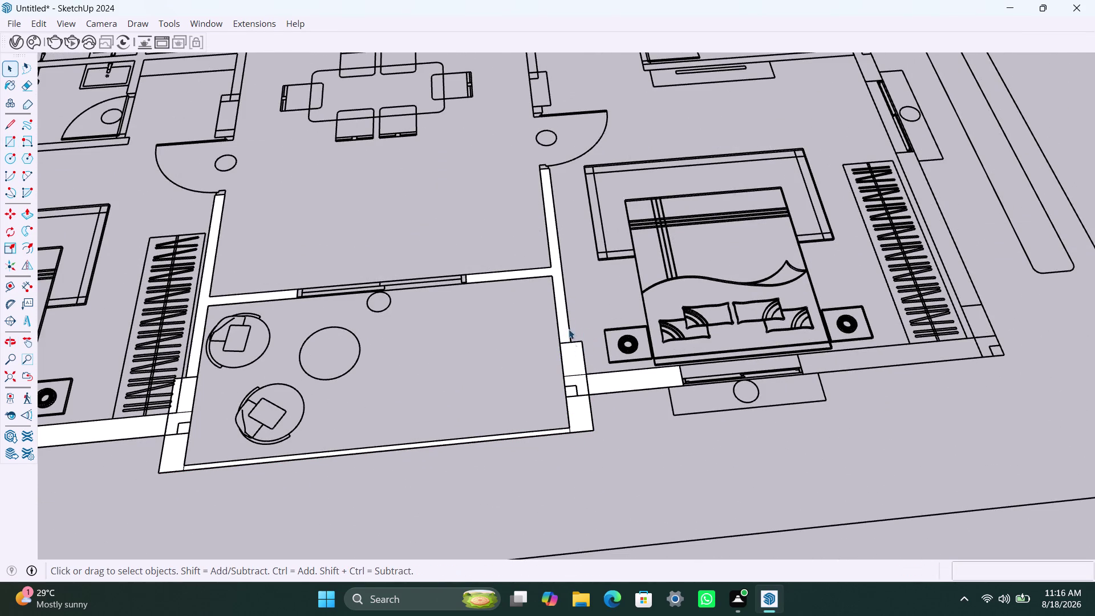
Fill the bedroom's bottom wall below the bed and delete two leftover faces.
scroll(down, 3)
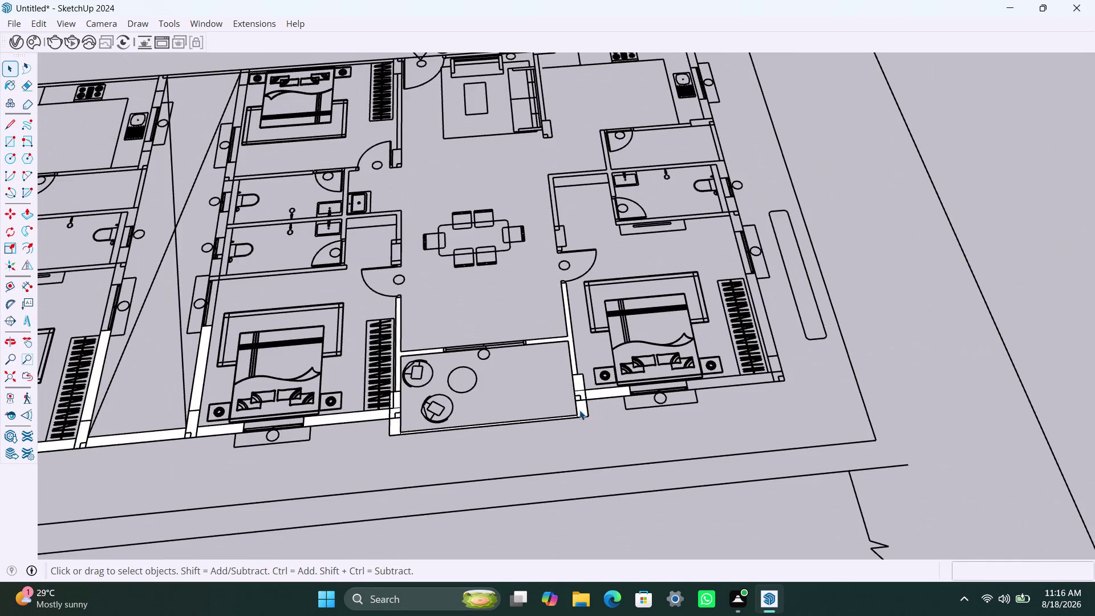
scroll(down, 3)
middle_drag(577, 411, 470, 424)
scroll(up, 3)
scroll(up, 3)
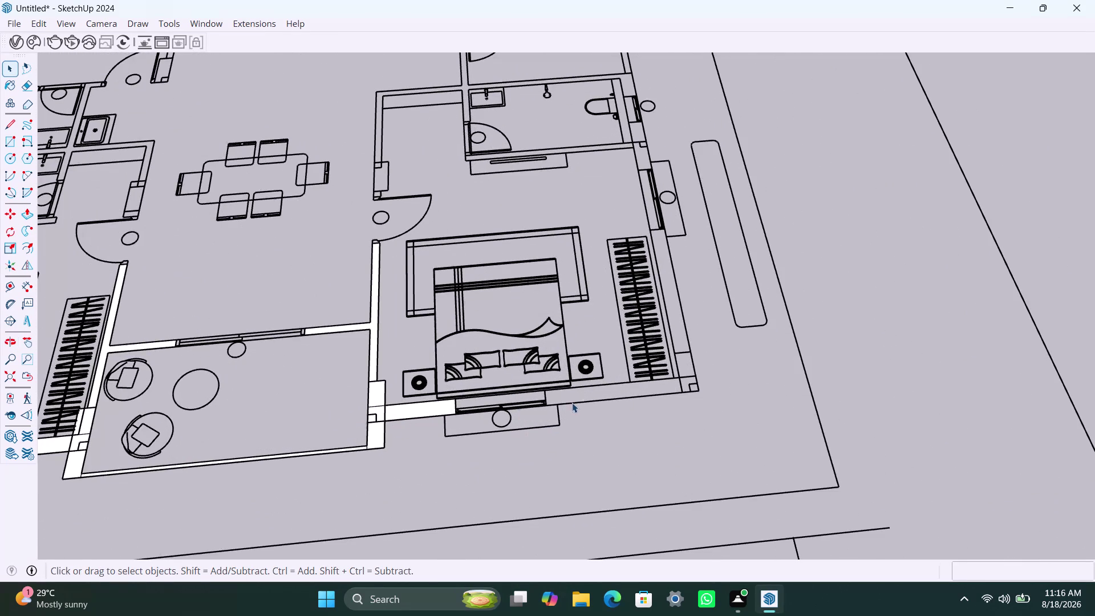
key(r)
click(546, 391)
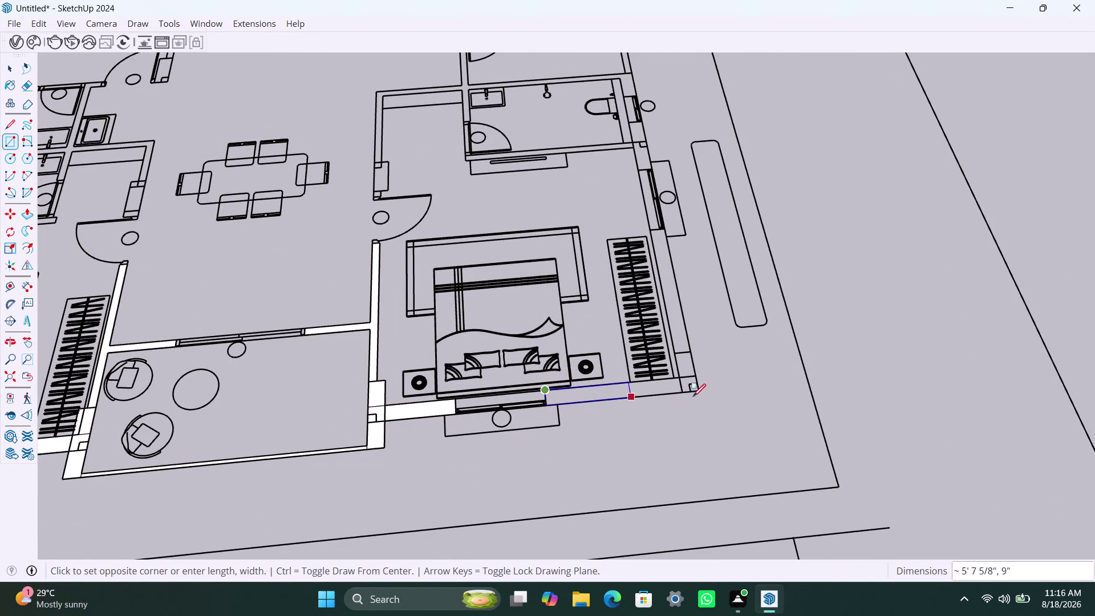
click(681, 394)
key(space)
click(525, 396)
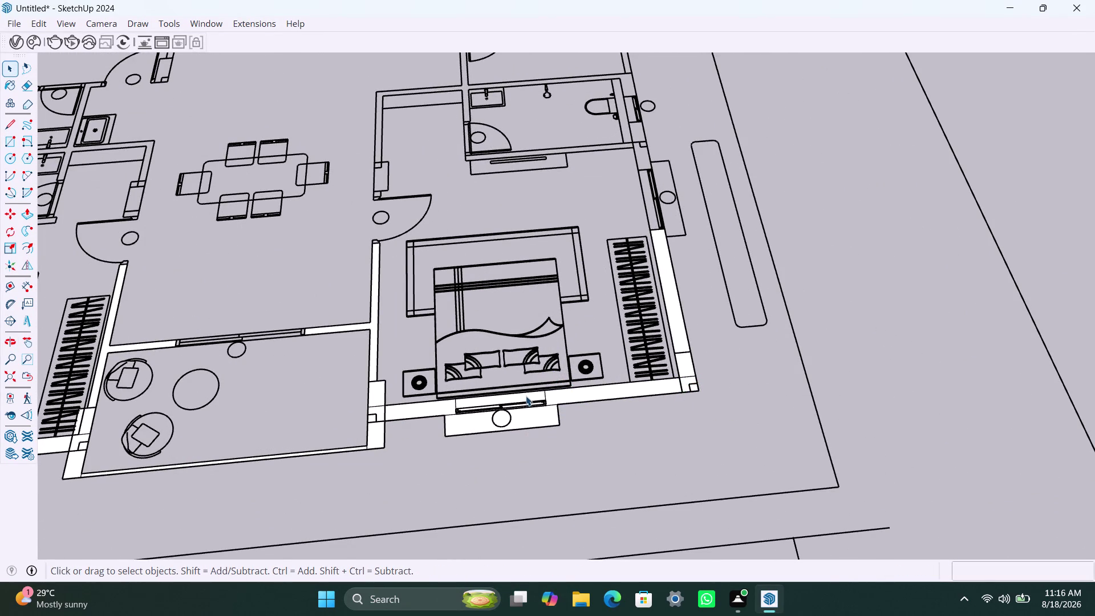
key(Delete)
click(539, 417)
key(Delete)
scroll(down, 3)
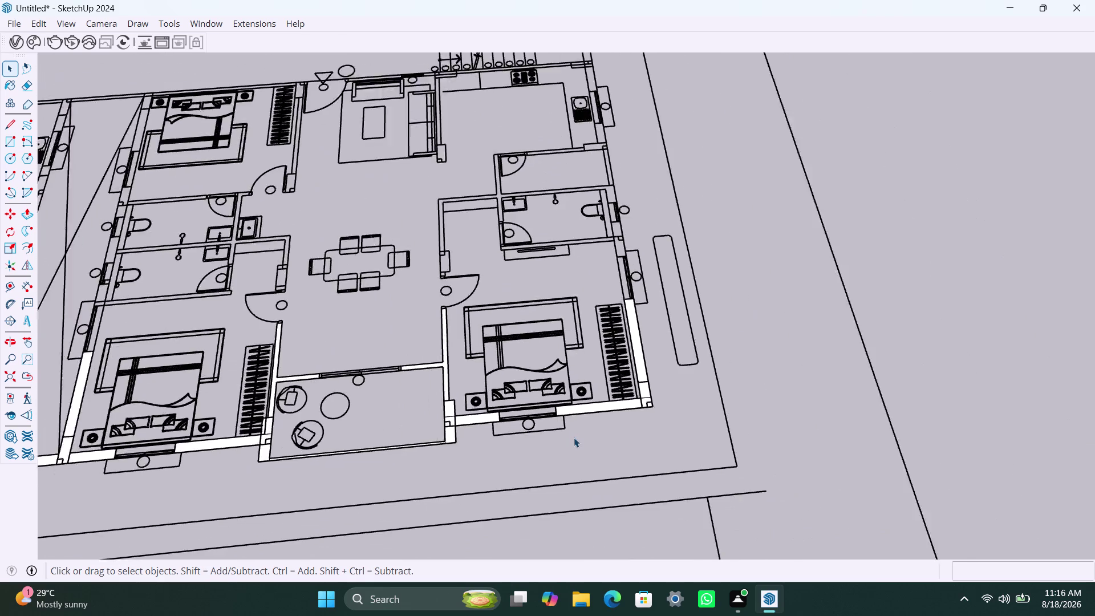
Fill the outer wall strip beside the bathroom with a rectangle.
middle_drag(574, 439, 478, 483)
scroll(up, 3)
scroll(down, 3)
middle_drag(530, 372, 528, 445)
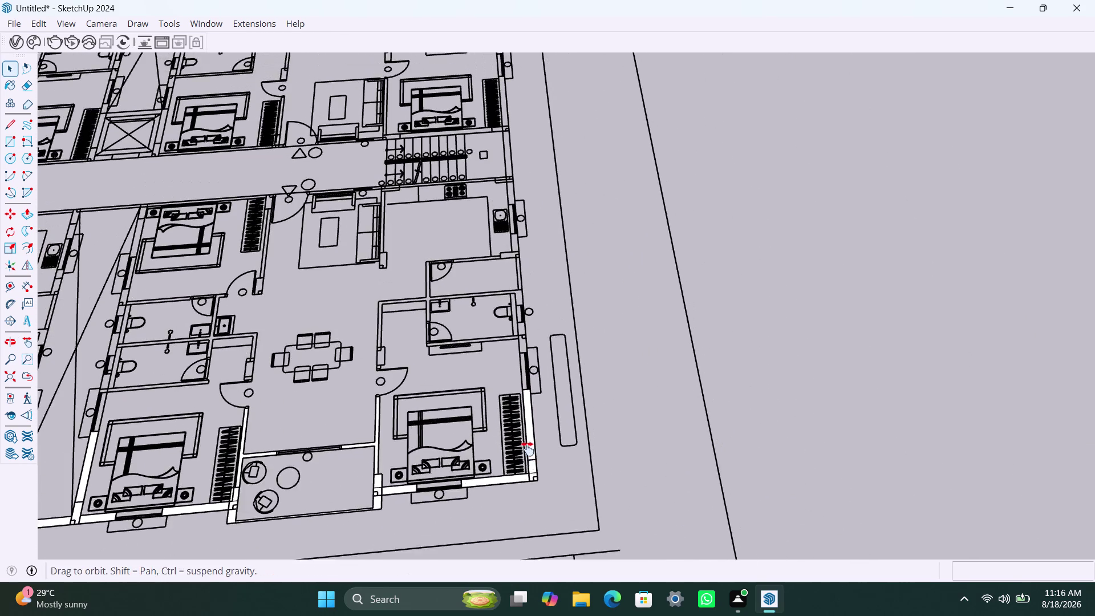
middle_drag(528, 445, 525, 461)
scroll(up, 3)
scroll(up, 3)
key(r)
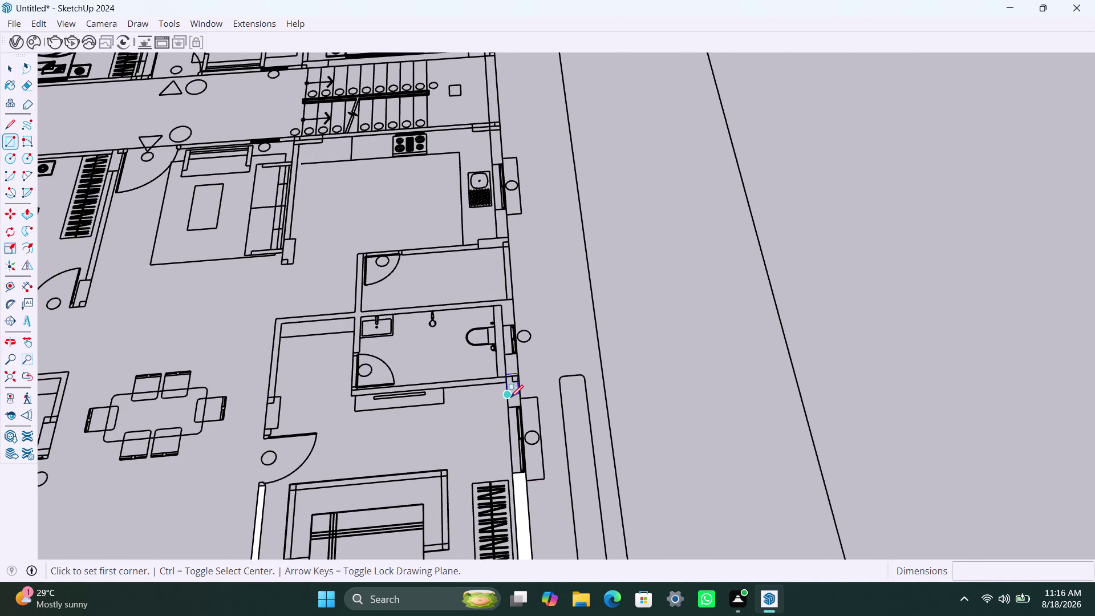
click(508, 407)
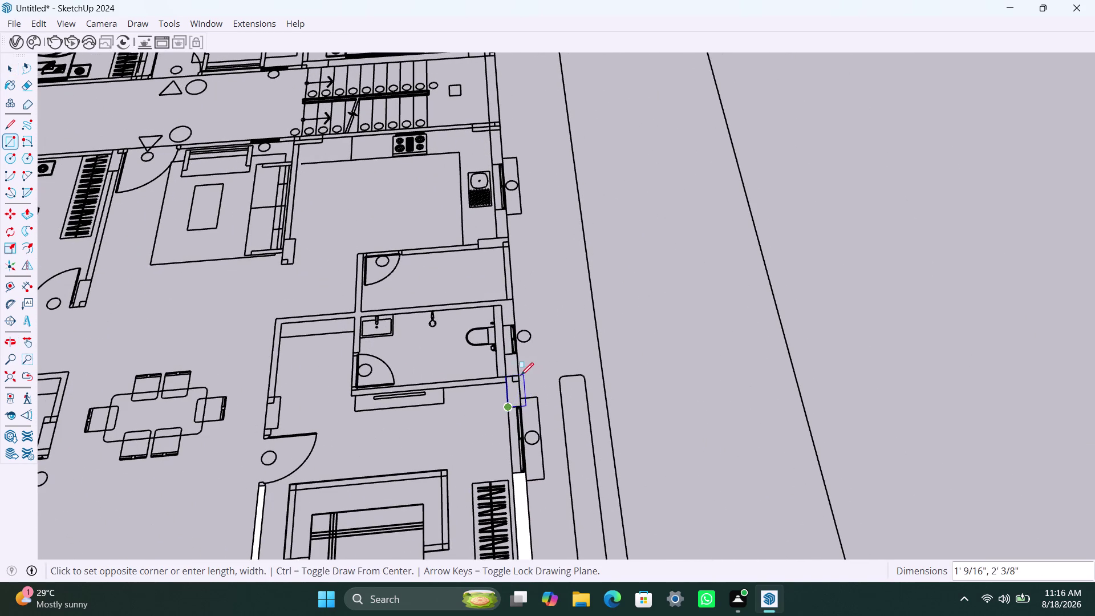
click(519, 355)
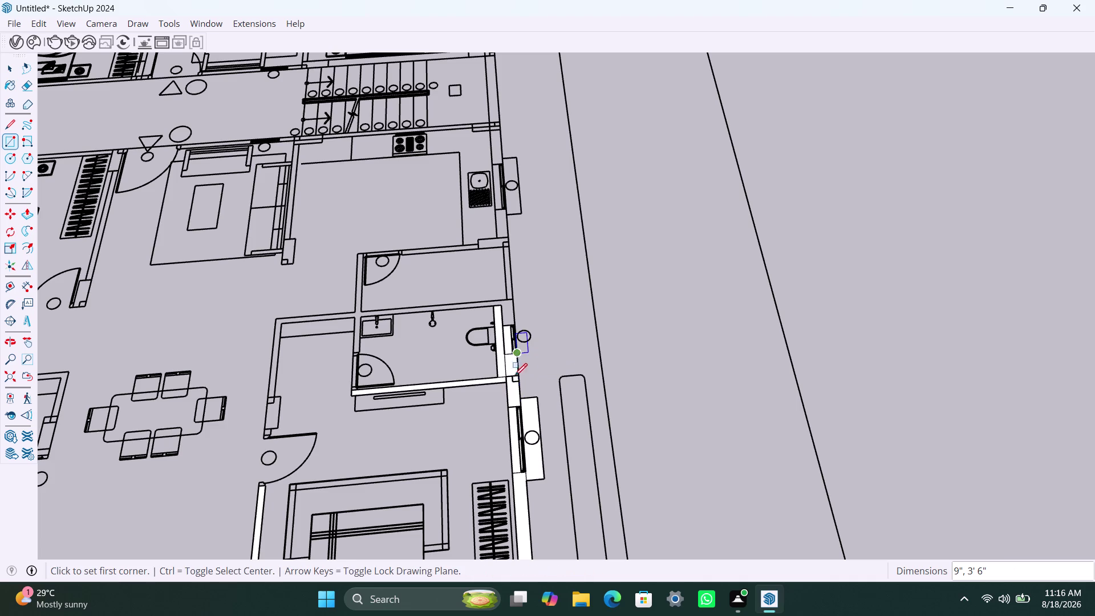
key(space)
Delete the stray faces left around the new outer wall strip.
click(509, 347)
key(Delete)
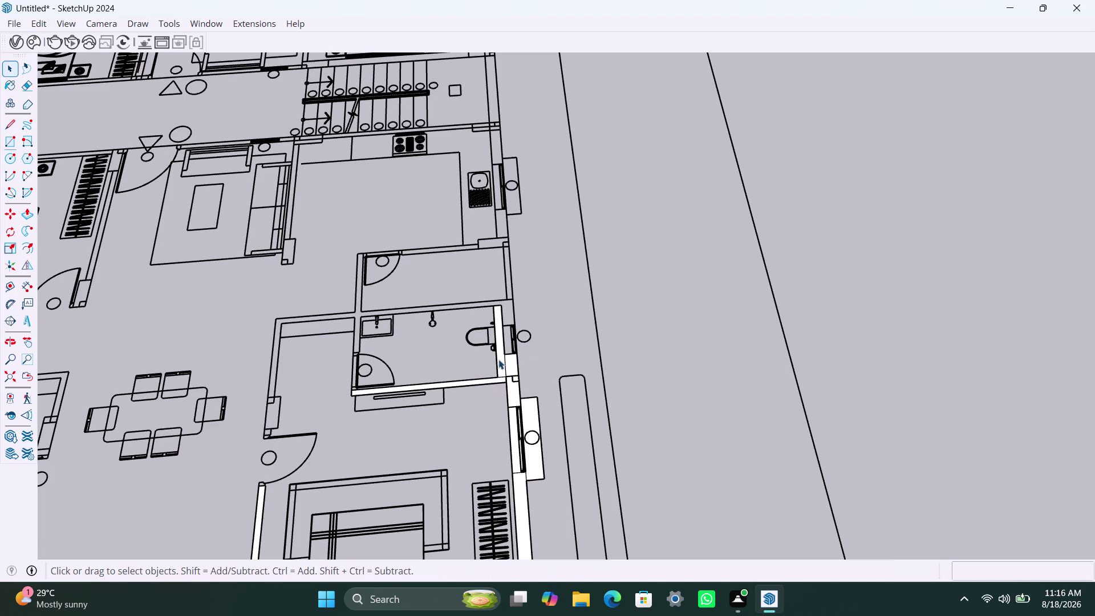
click(499, 359)
key(Delete)
scroll(down, 3)
click(509, 415)
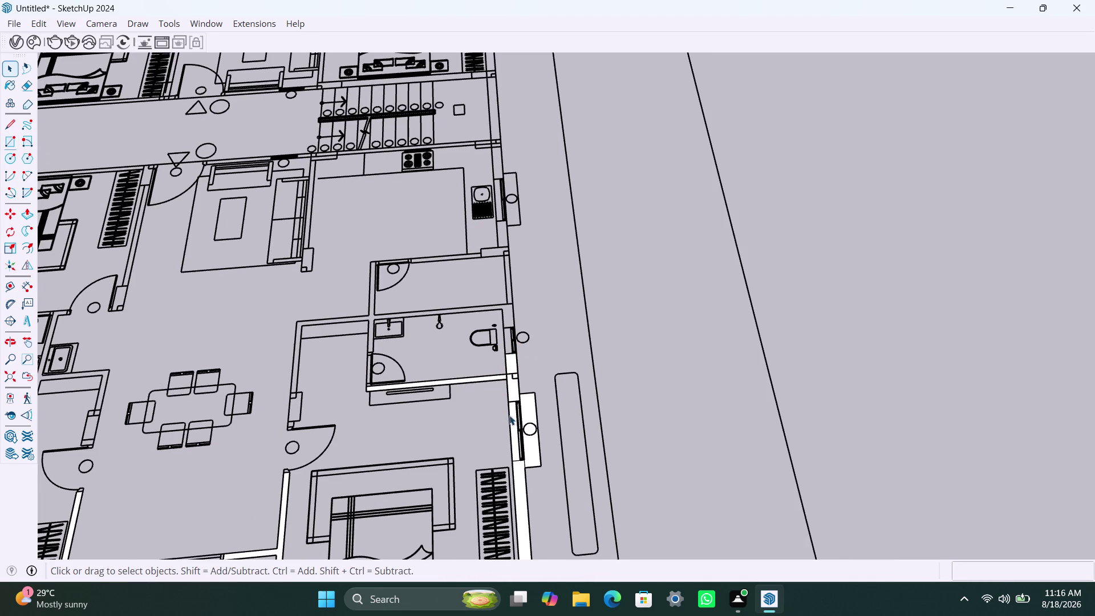
click(512, 418)
key(Delete)
click(530, 403)
key(Delete)
Fill the bathroom wall corner and delete the unwanted bathroom floor faces.
scroll(down, 3)
middle_drag(513, 415, 508, 477)
scroll(up, 3)
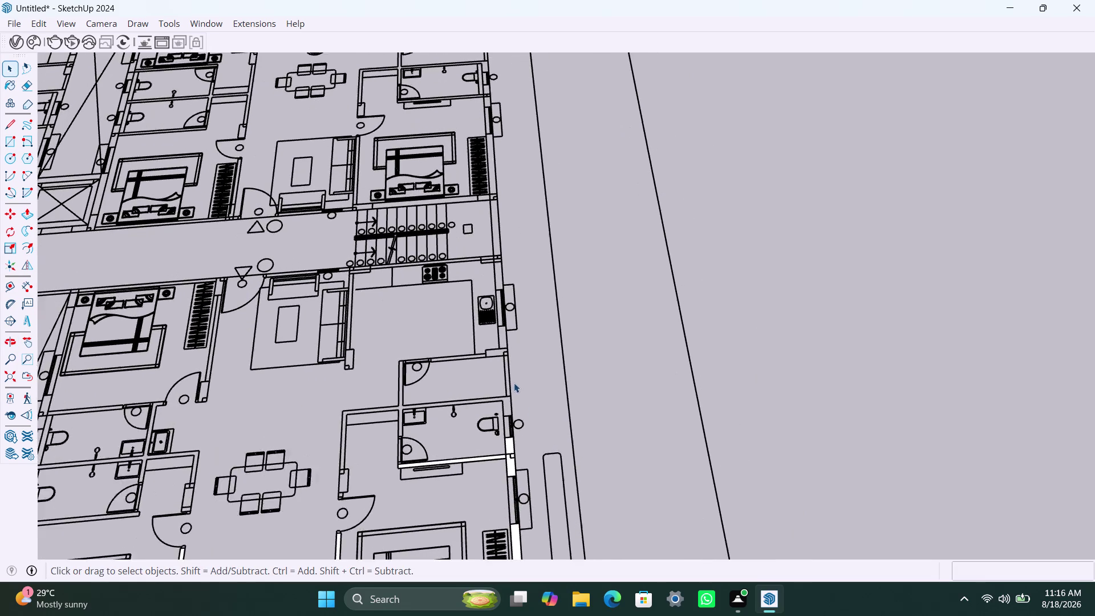
scroll(up, 3)
key(r)
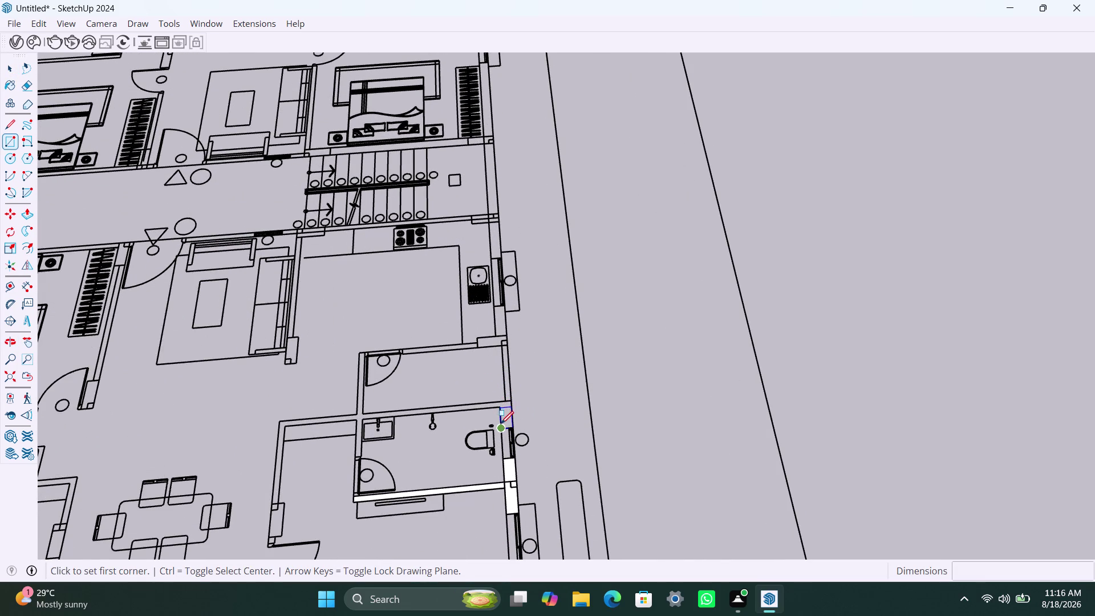
click(501, 424)
click(510, 401)
key(space)
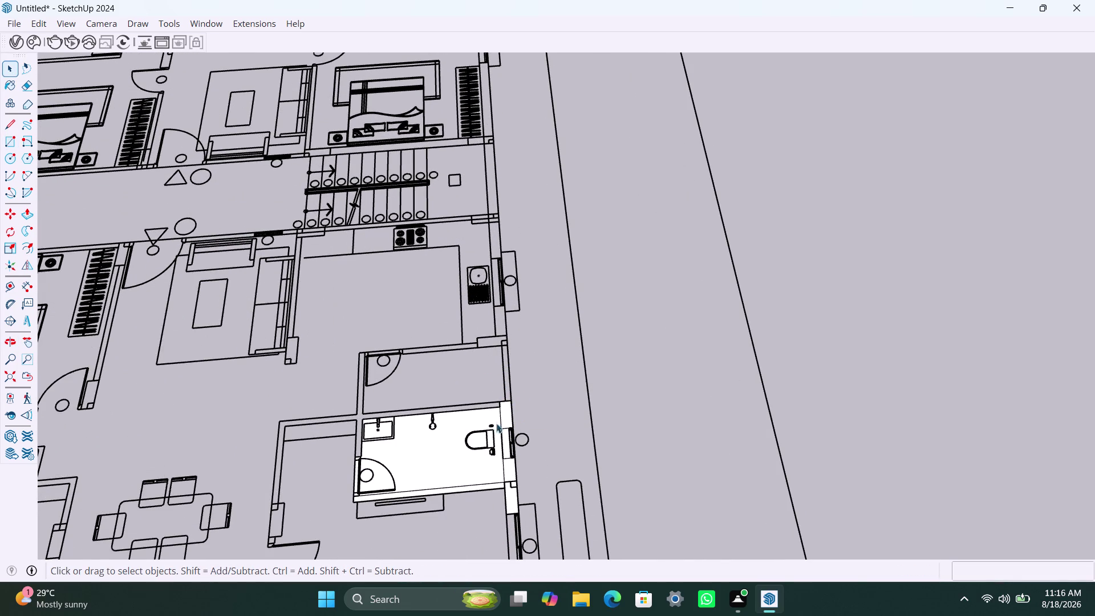
click(491, 419)
key(Delete)
click(506, 439)
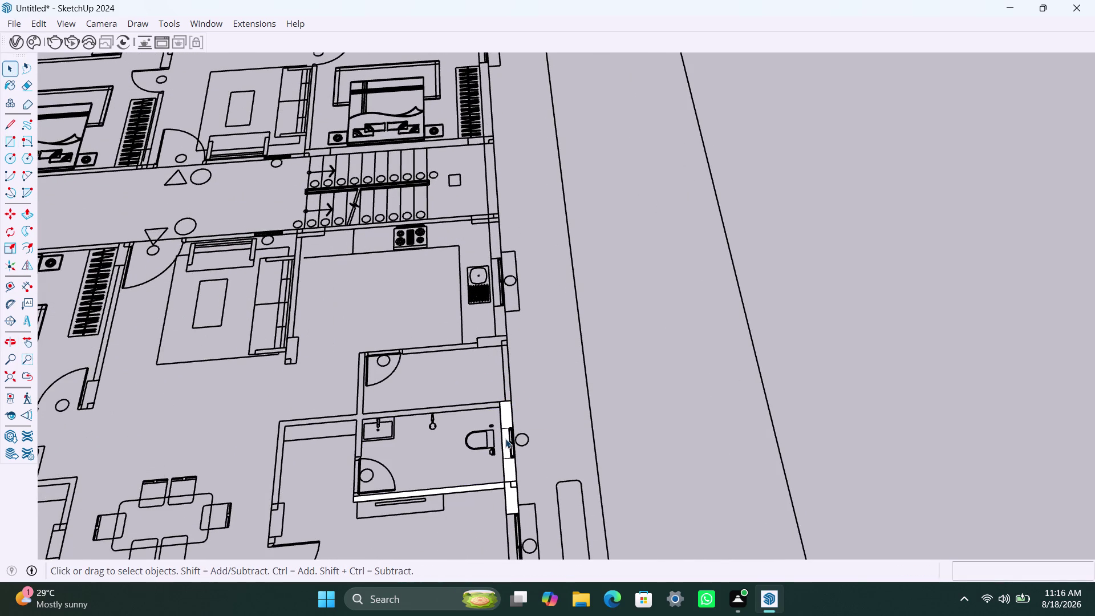
key(Delete)
Fill the bathroom's upper wall and delete the resulting bathroom floor face.
key(r)
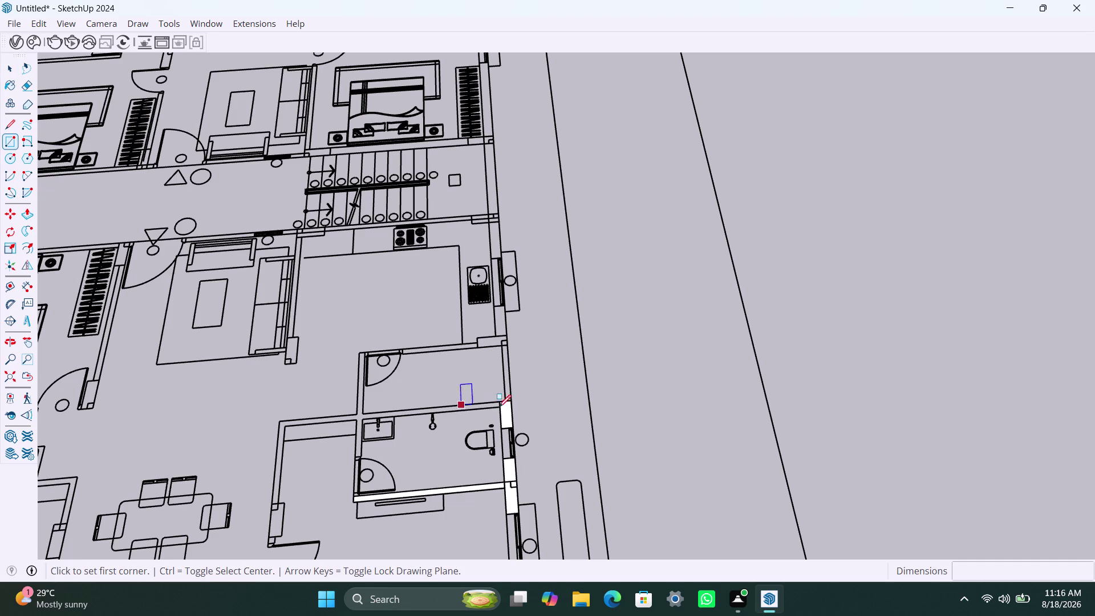
click(501, 405)
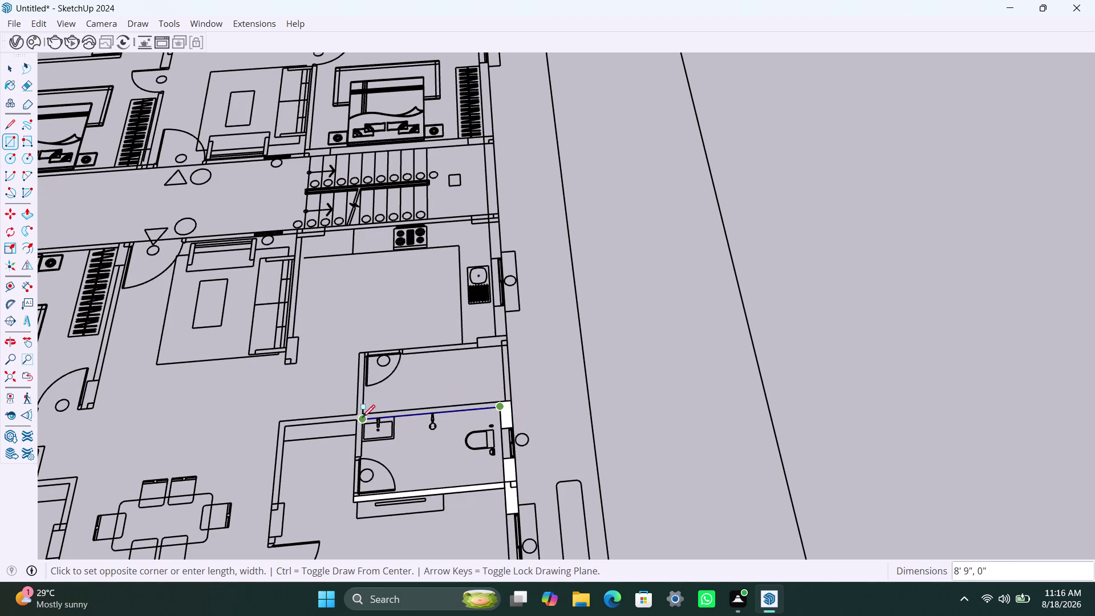
click(362, 414)
key(space)
click(443, 427)
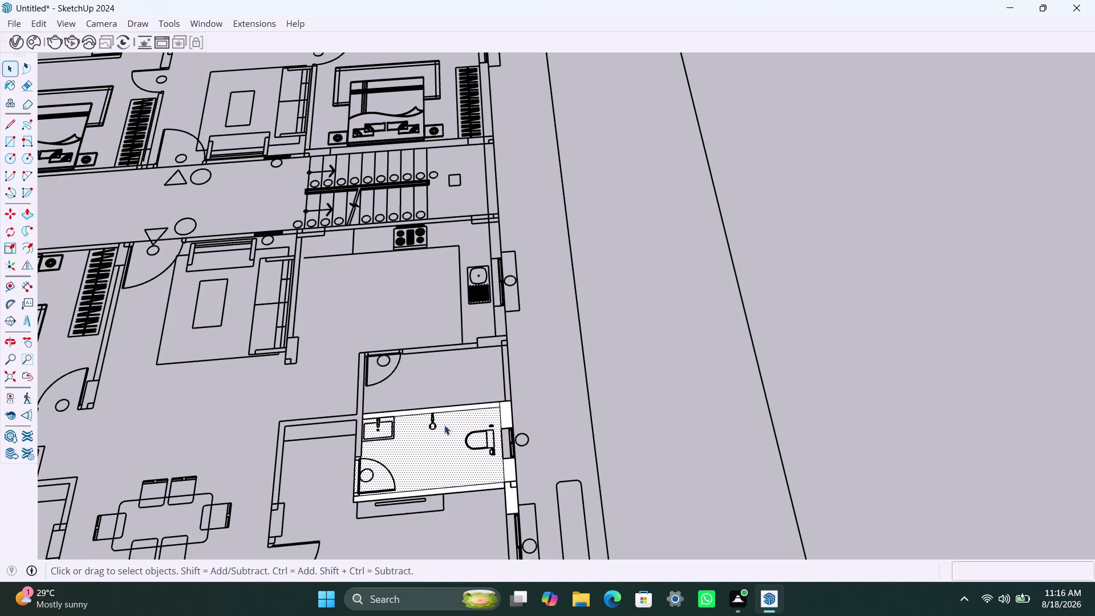
key(Delete)
scroll(down, 3)
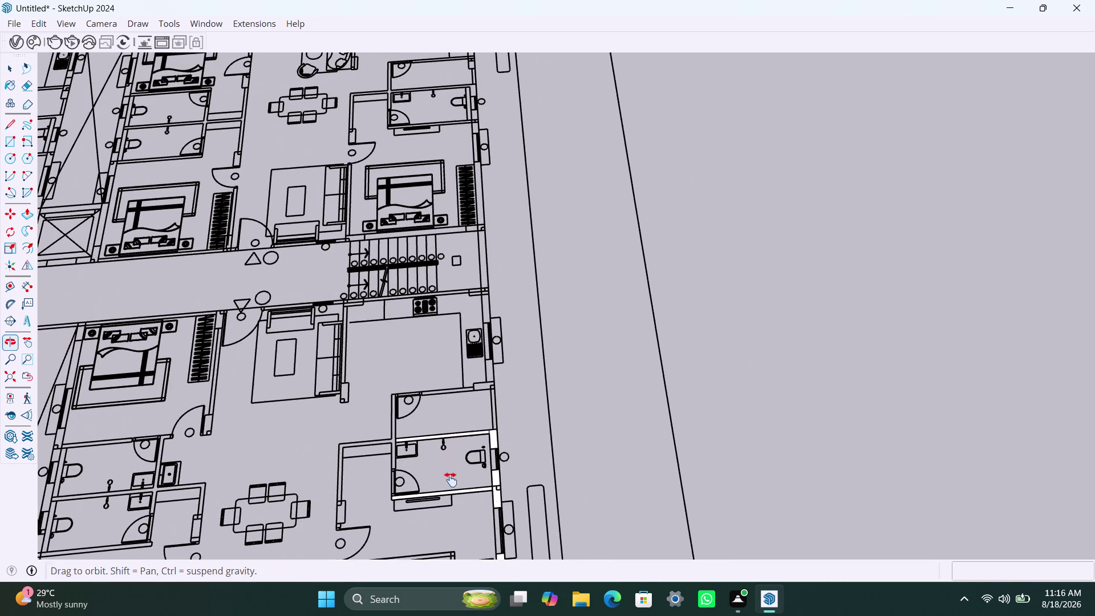
Fill the outer wall strip and the kitchen corner, deleting the accidental kitchen floor face.
scroll(up, 3)
key(r)
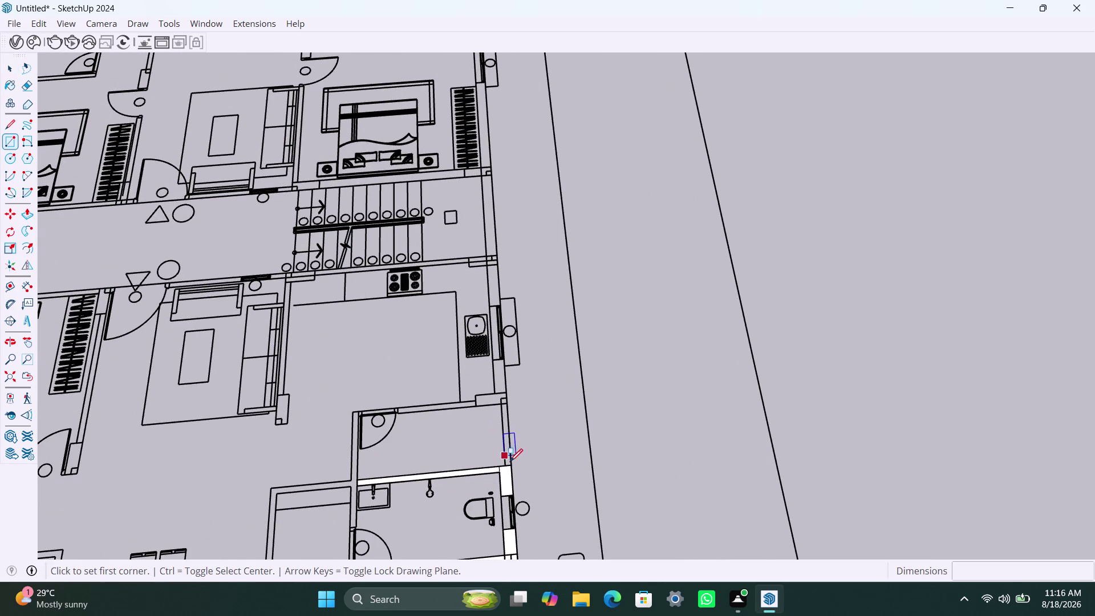
click(511, 463)
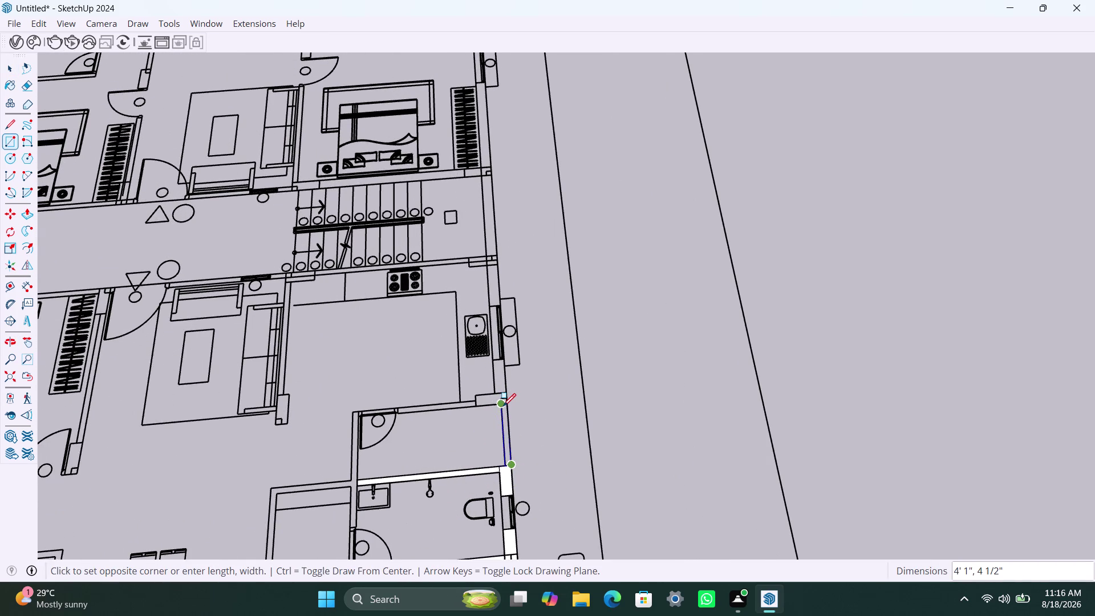
click(504, 406)
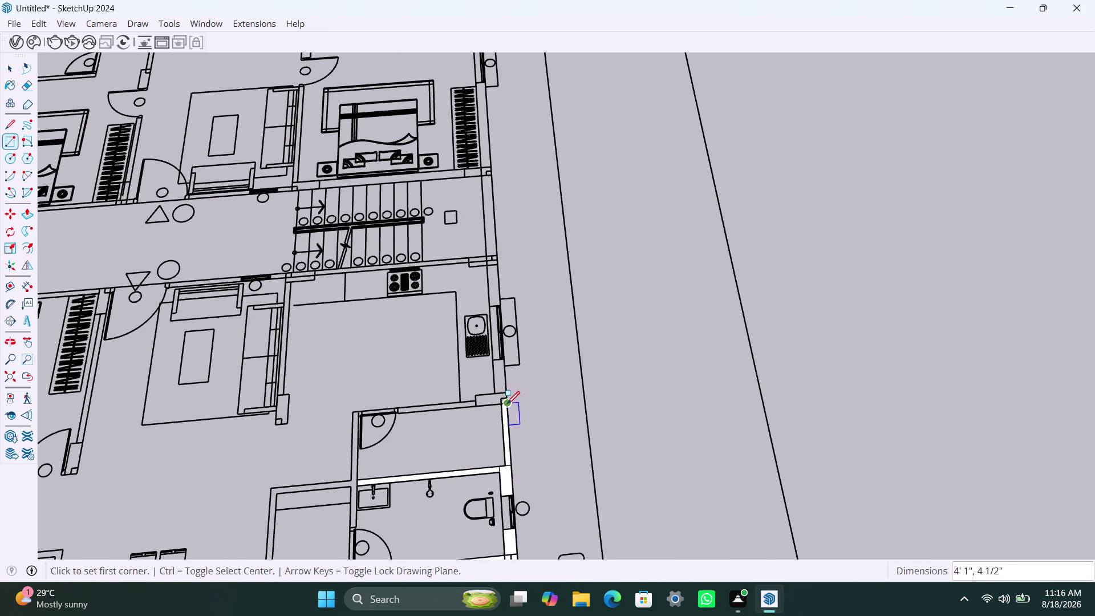
click(507, 403)
click(478, 396)
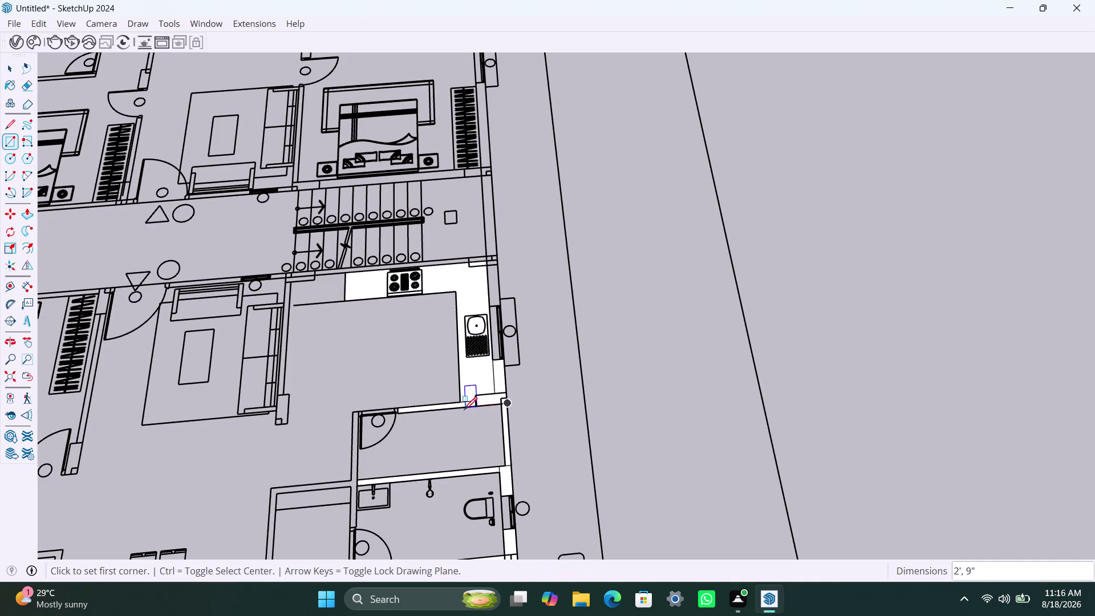
key(space)
click(472, 383)
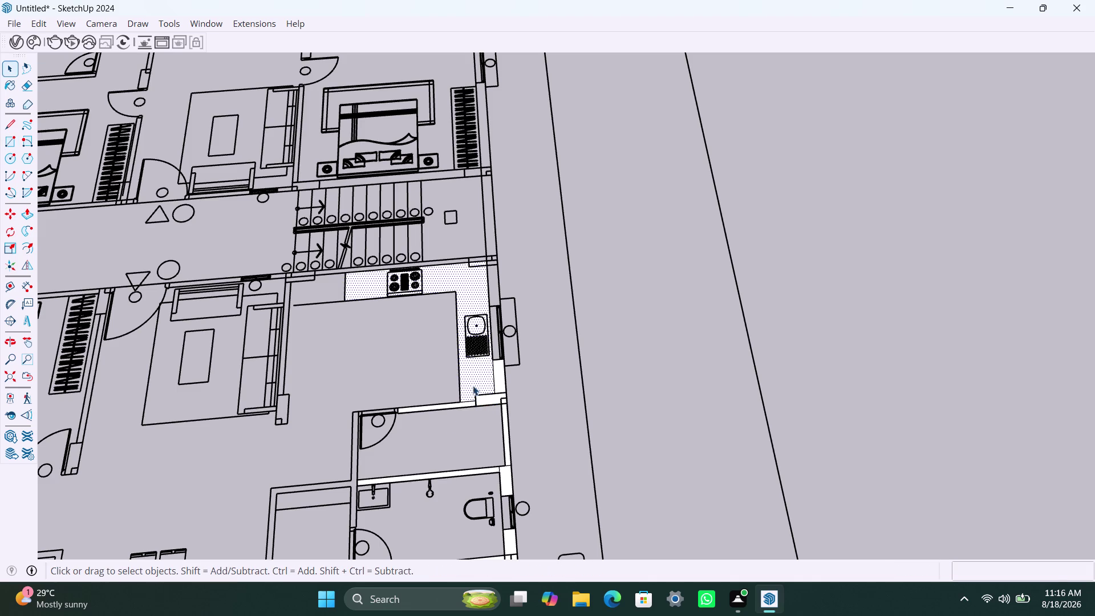
key(Delete)
Fill the outer wall beside the kitchen and delete the leftover kitchen floor faces.
key(r)
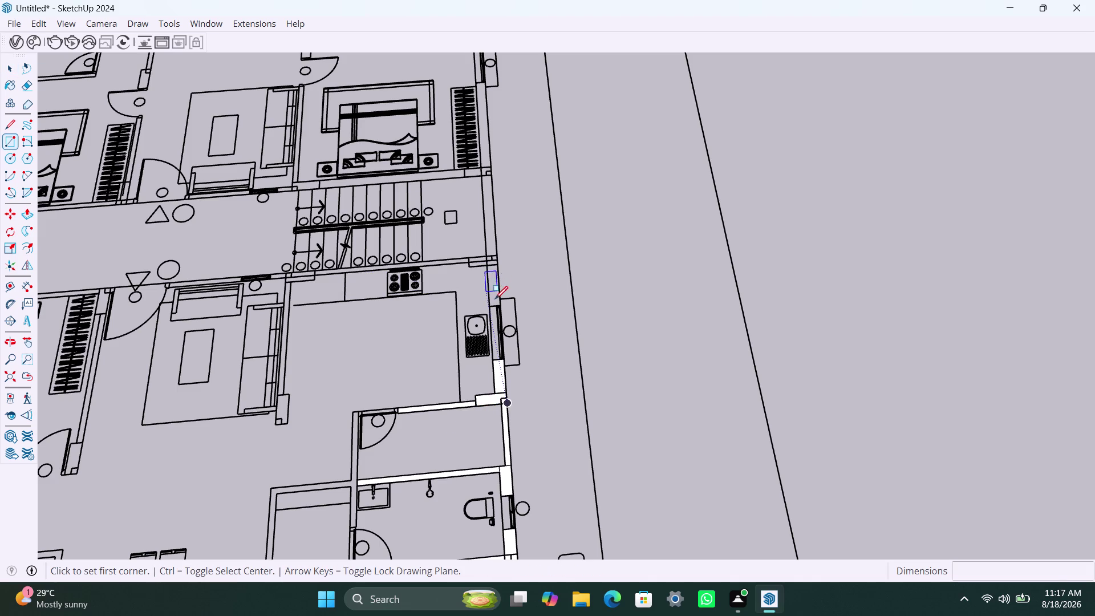
click(500, 304)
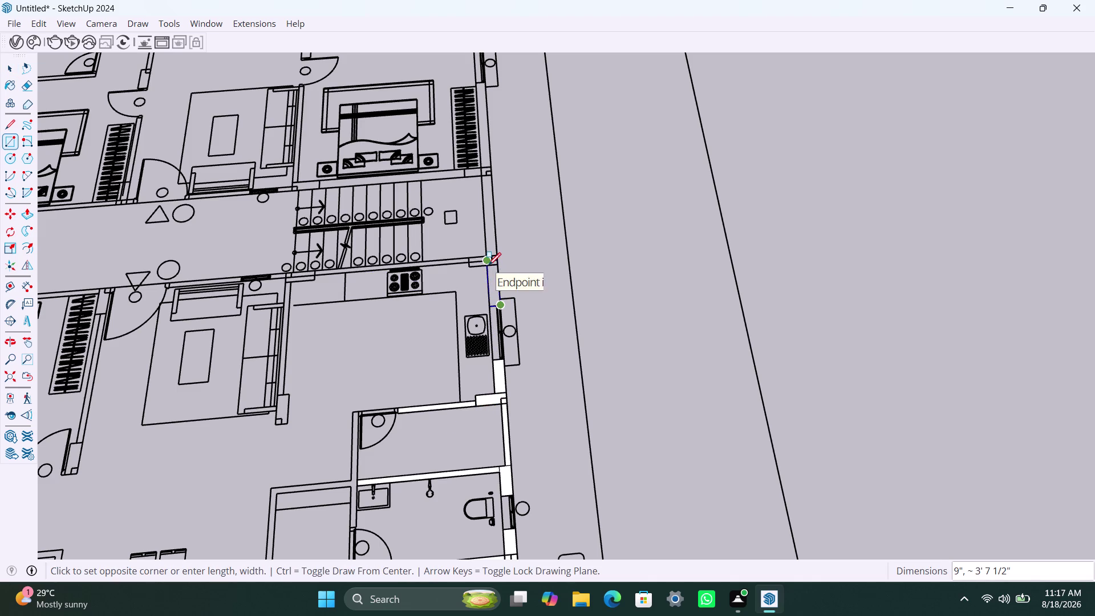
click(488, 265)
key(space)
click(484, 289)
key(Delete)
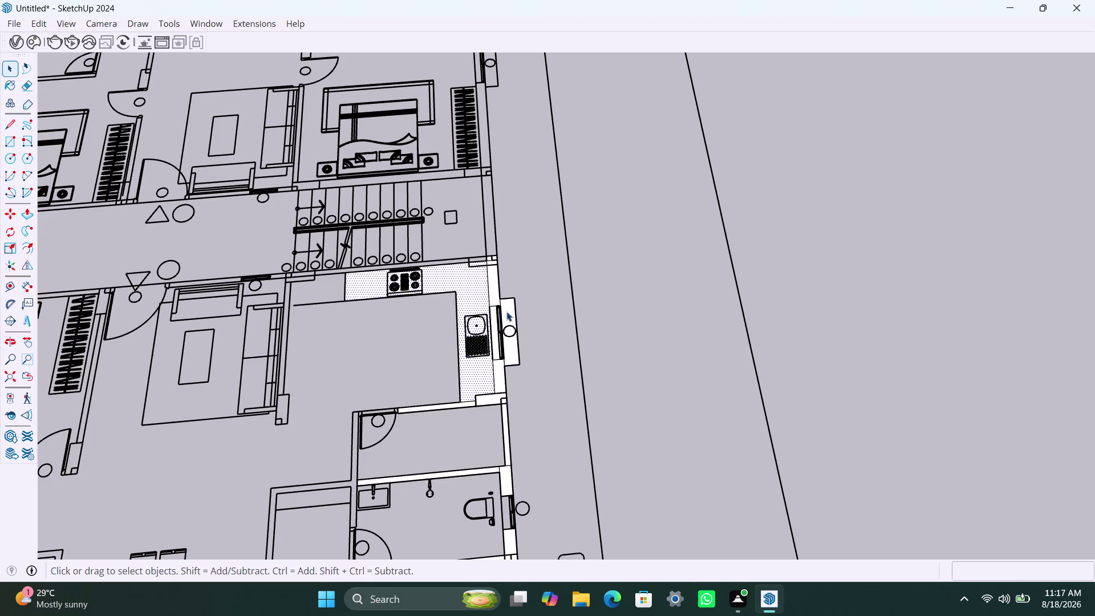
click(496, 329)
key(Delete)
click(509, 314)
key(Delete)
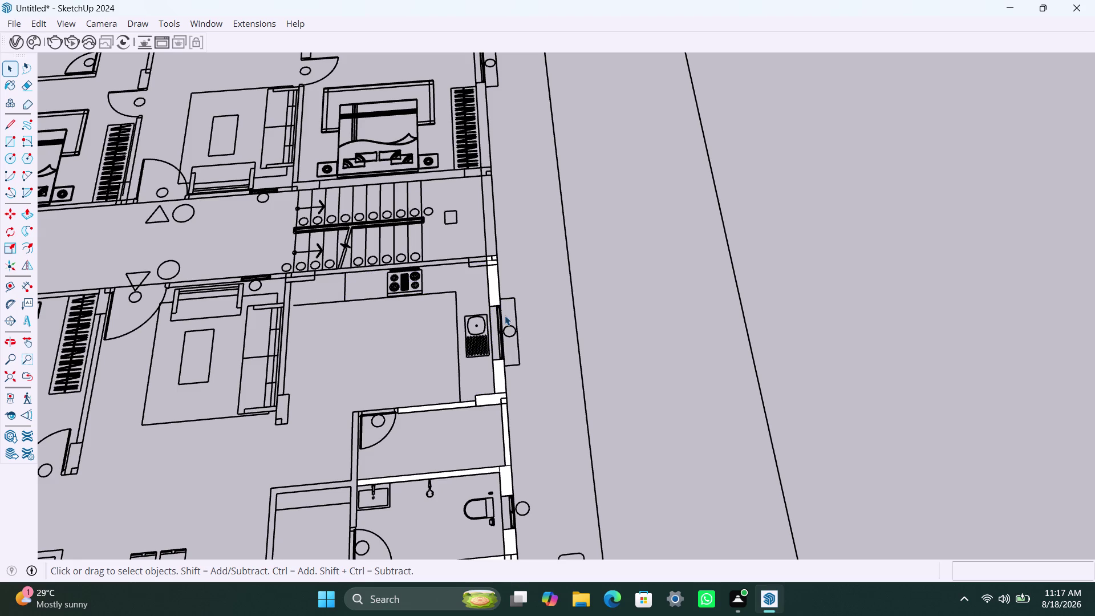
scroll(down, 3)
middle_drag(490, 316, 468, 430)
Fill the short wall stub at the kitchen's corridor corner and delete a stray face.
scroll(up, 3)
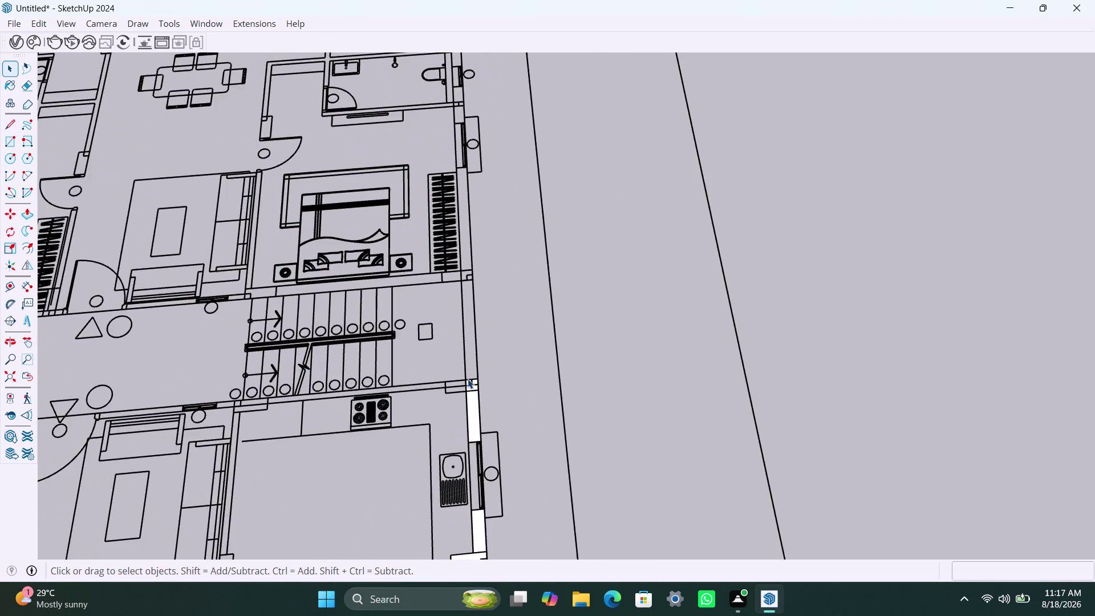
scroll(up, 3)
scroll(up, 3)
key(r)
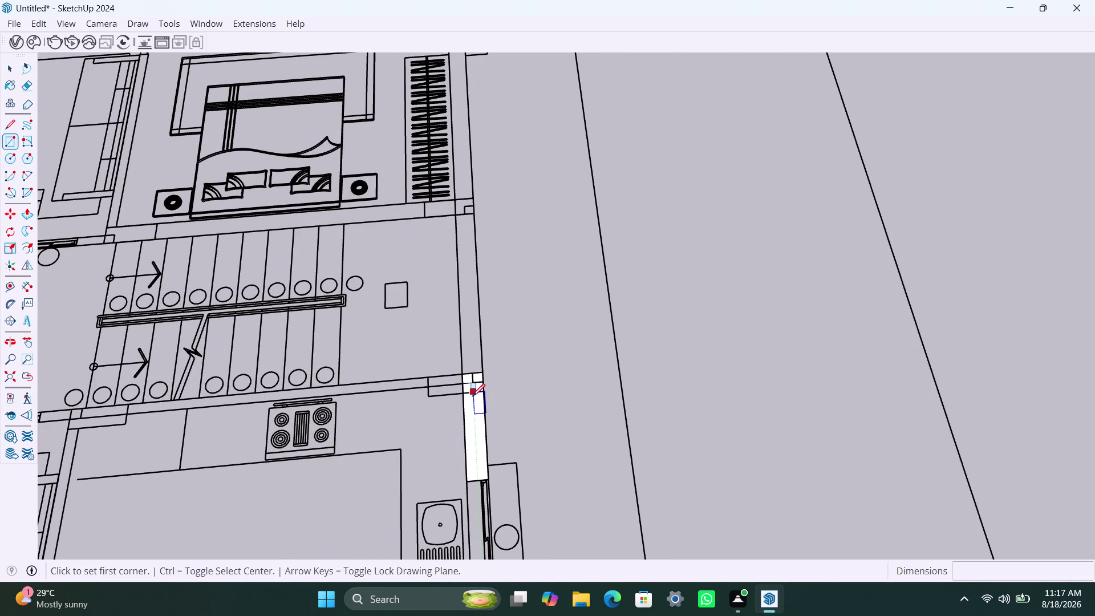
click(463, 392)
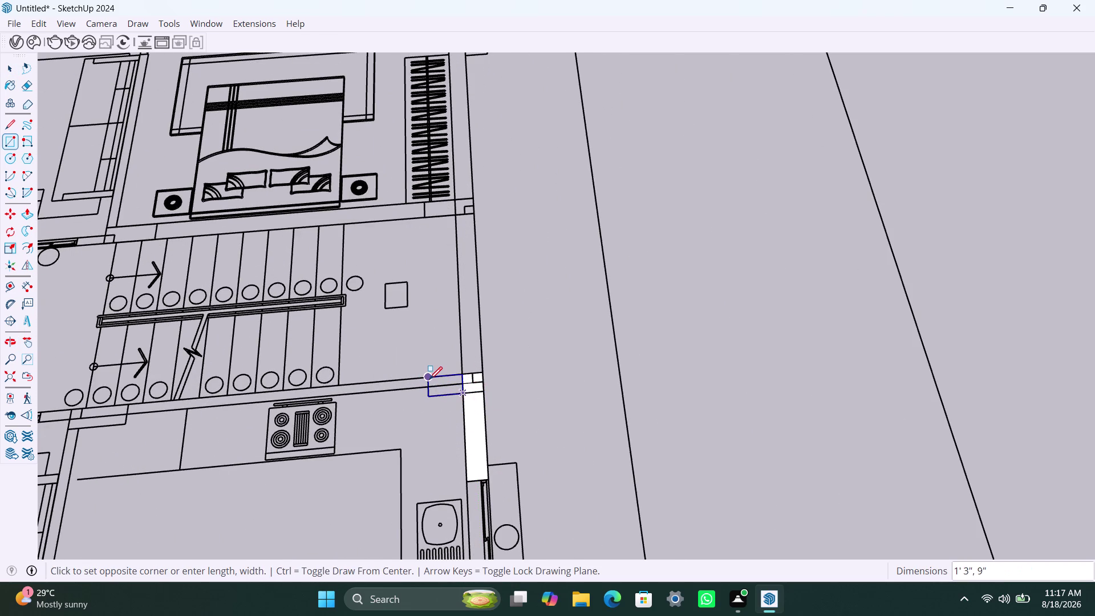
click(429, 379)
key(space)
click(439, 421)
key(Delete)
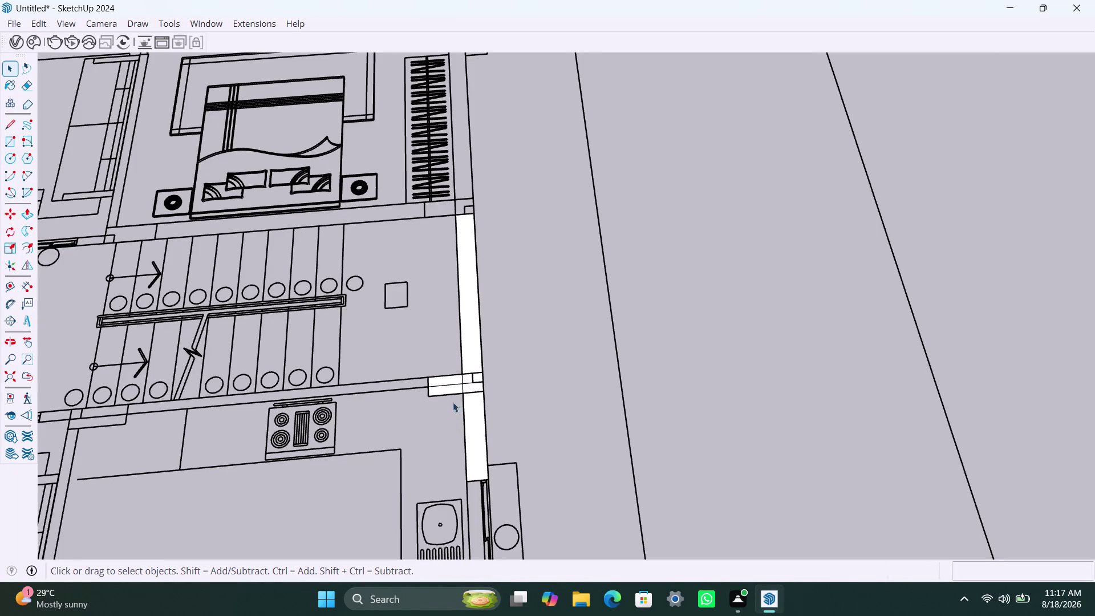
Fill the long wall between the bedroom and the stairwell.
scroll(down, 3)
scroll(down, 3)
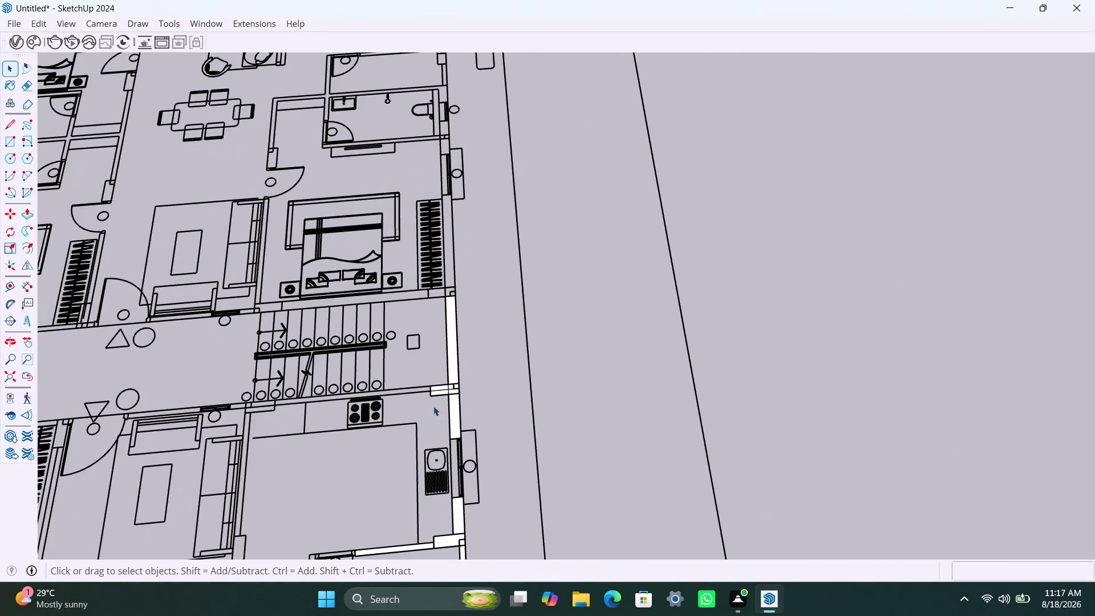
middle_drag(433, 406, 444, 474)
scroll(up, 3)
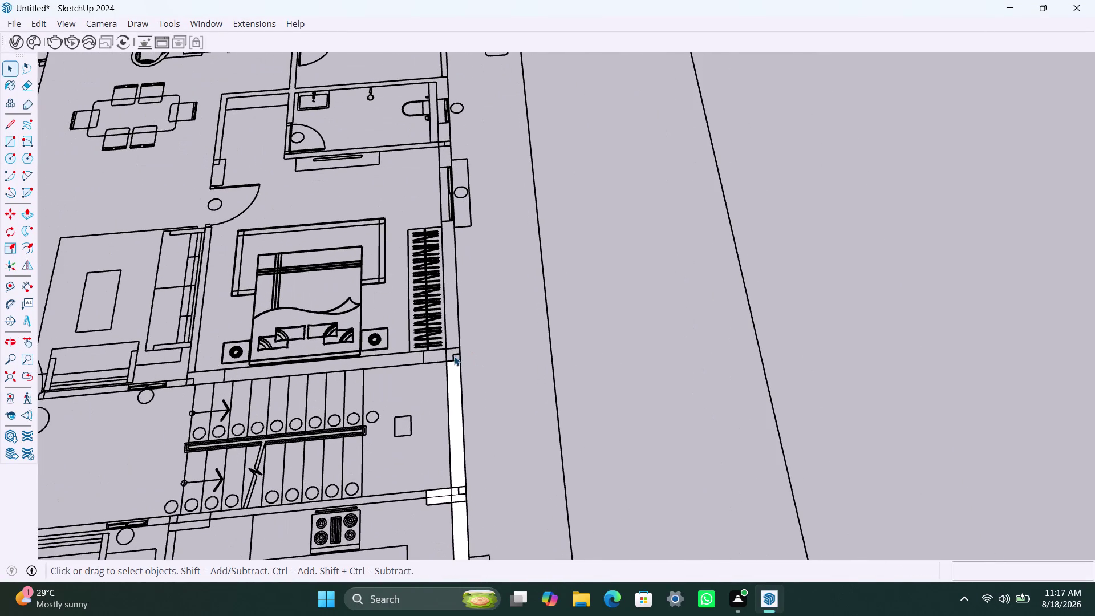
key(r)
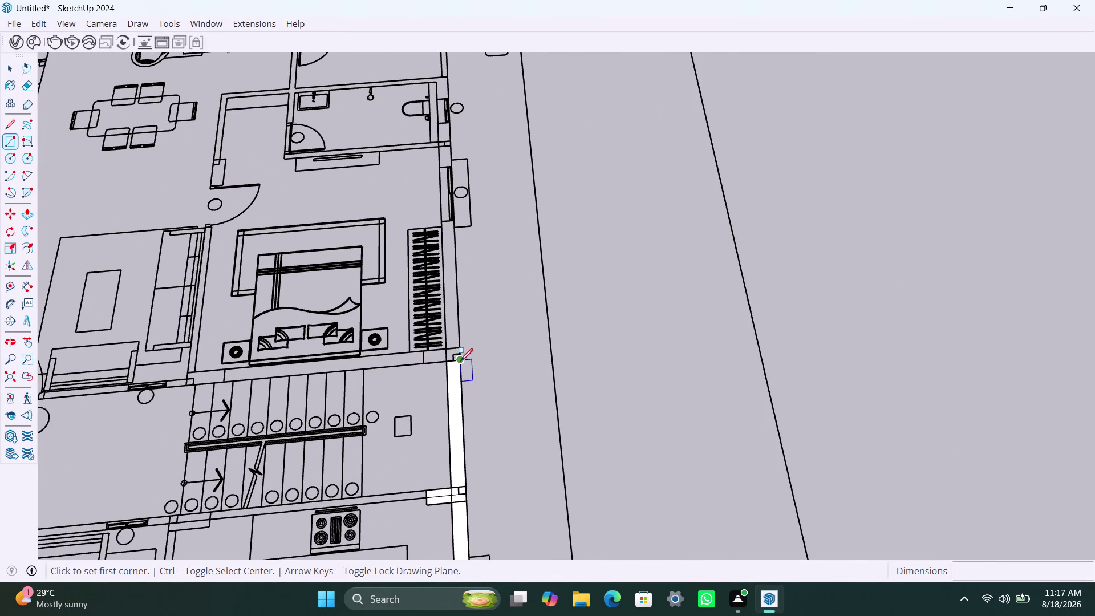
click(461, 361)
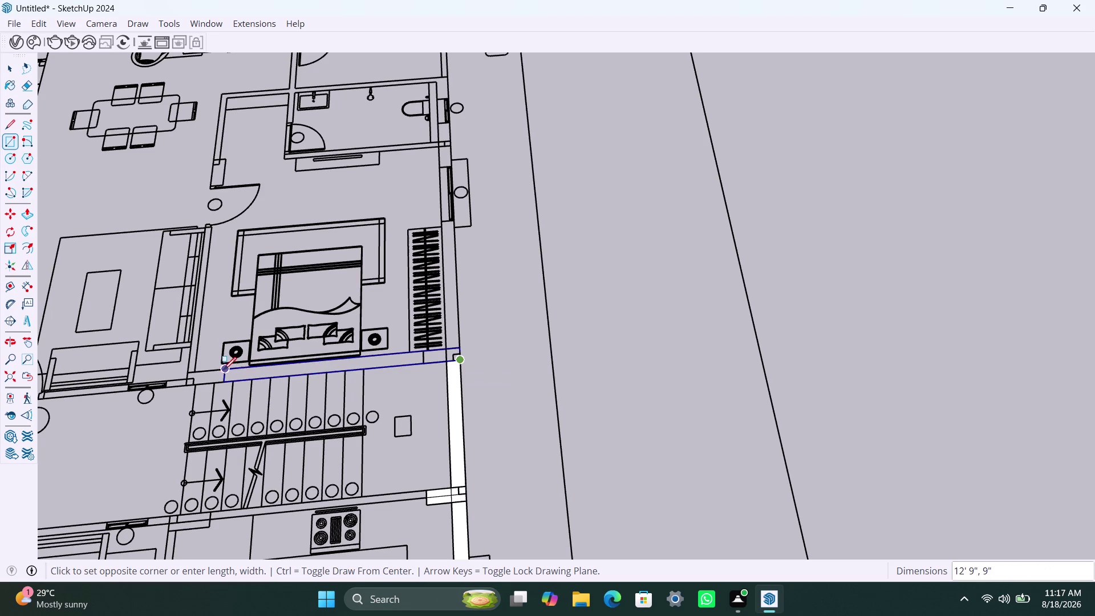
click(188, 371)
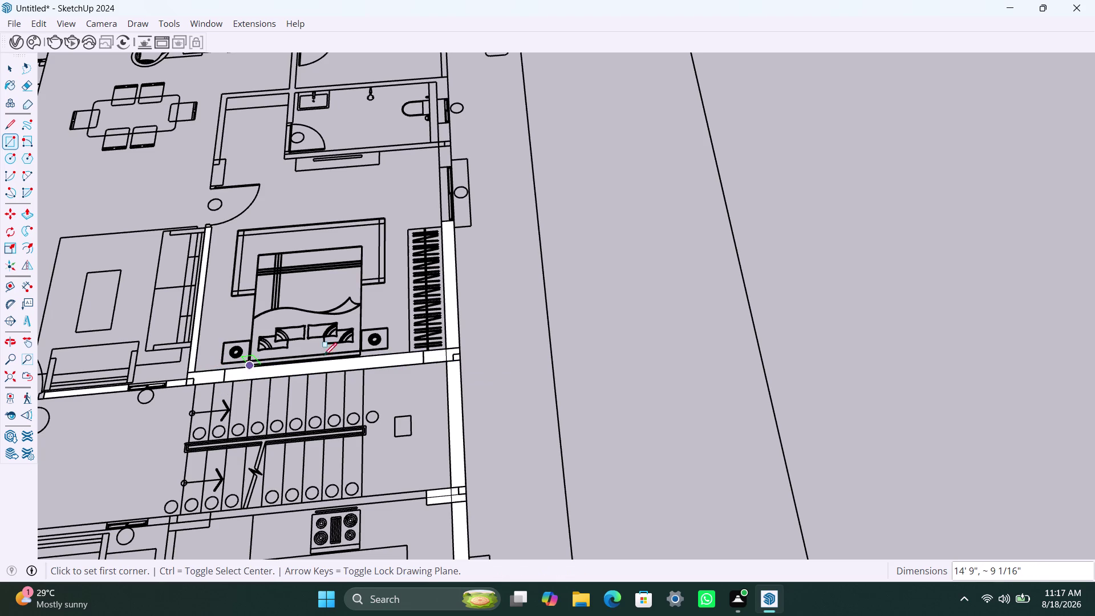
scroll(down, 3)
Draw a face across the first wall gap beside the toilet and delete a stray wall piece.
middle_drag(515, 336, 509, 491)
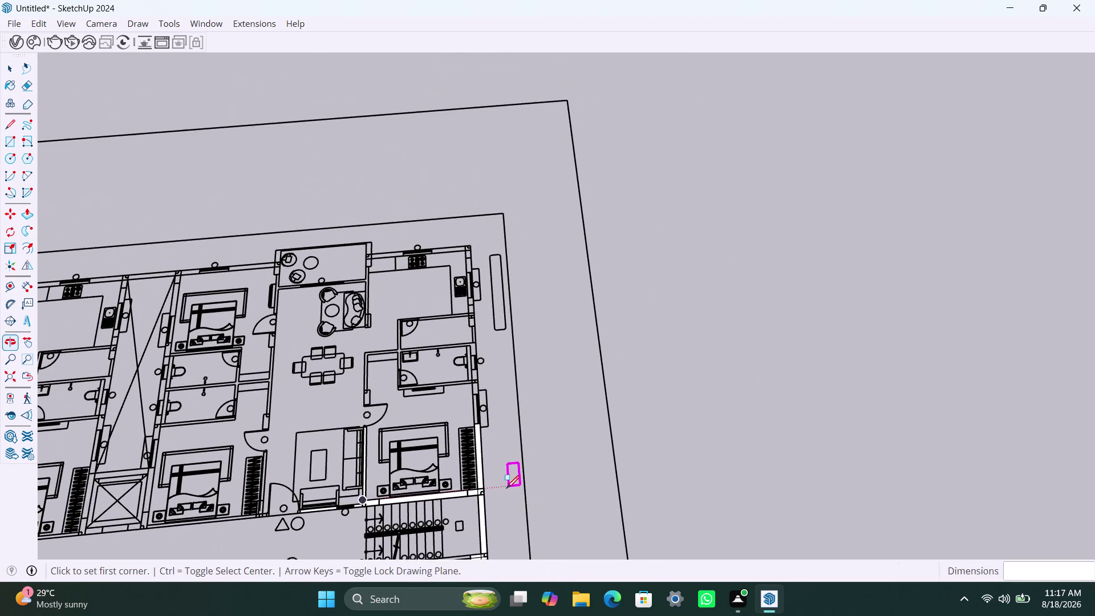
scroll(up, 3)
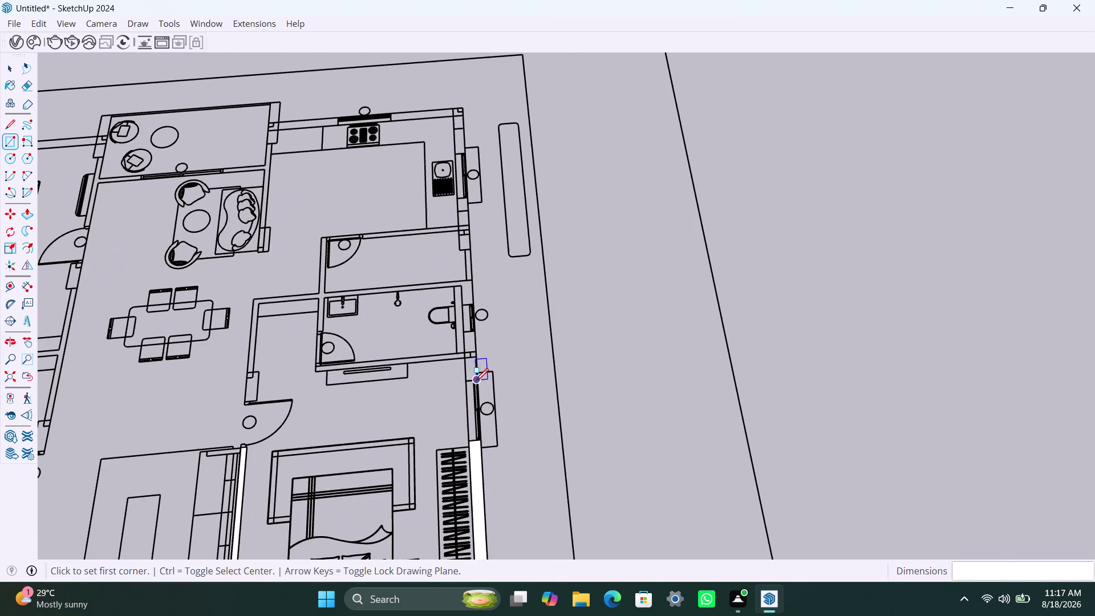
click(478, 383)
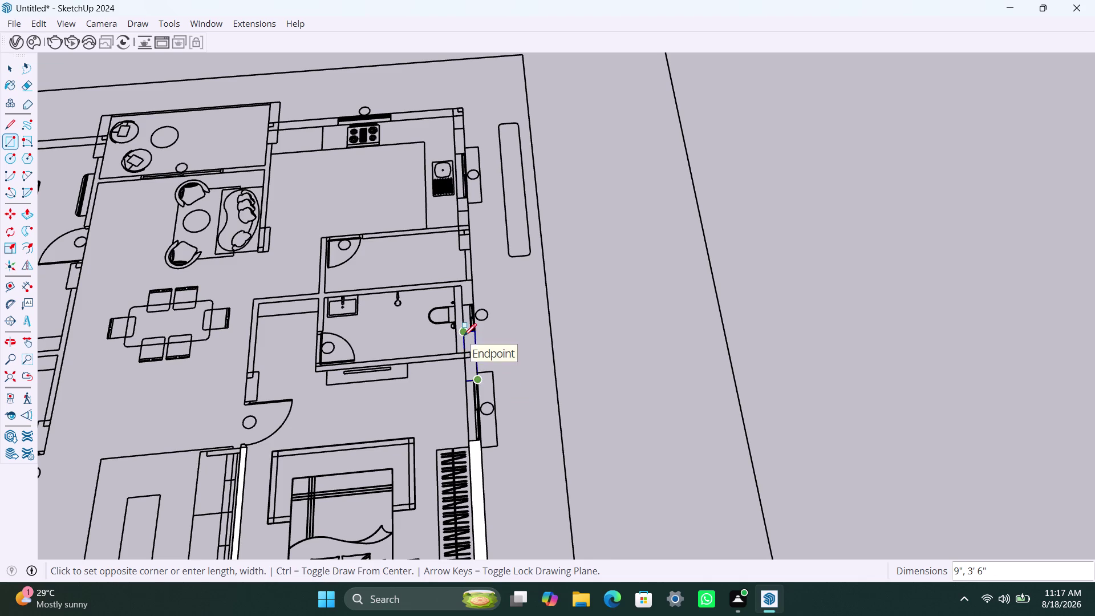
click(464, 336)
key(space)
click(471, 403)
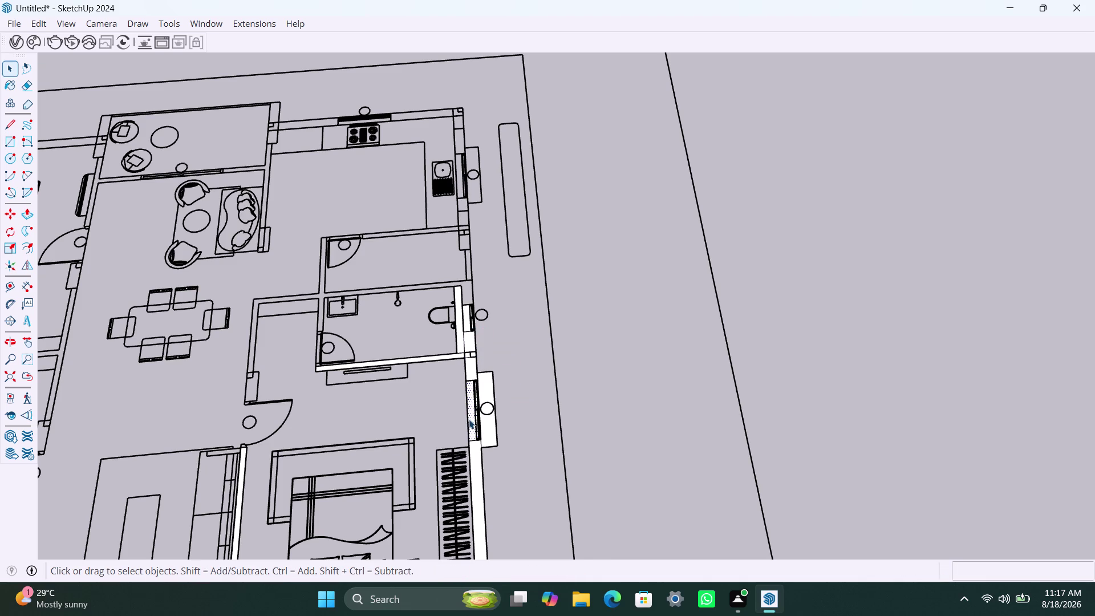
key(Delete)
click(485, 420)
key(Delete)
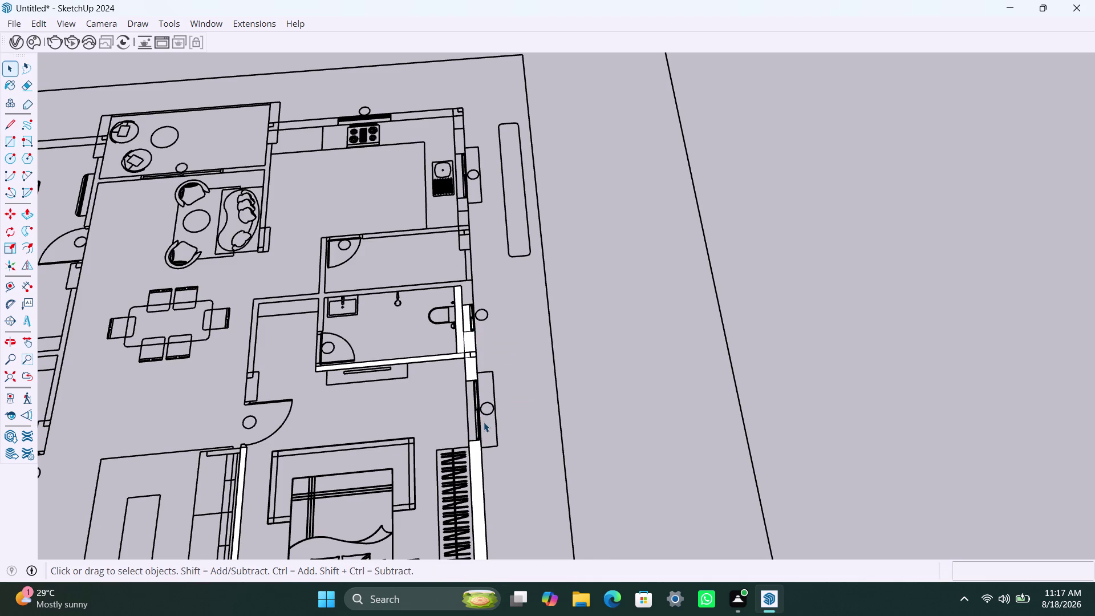
Select and delete the small leftover wall pieces beside the toilet.
scroll(up, 3)
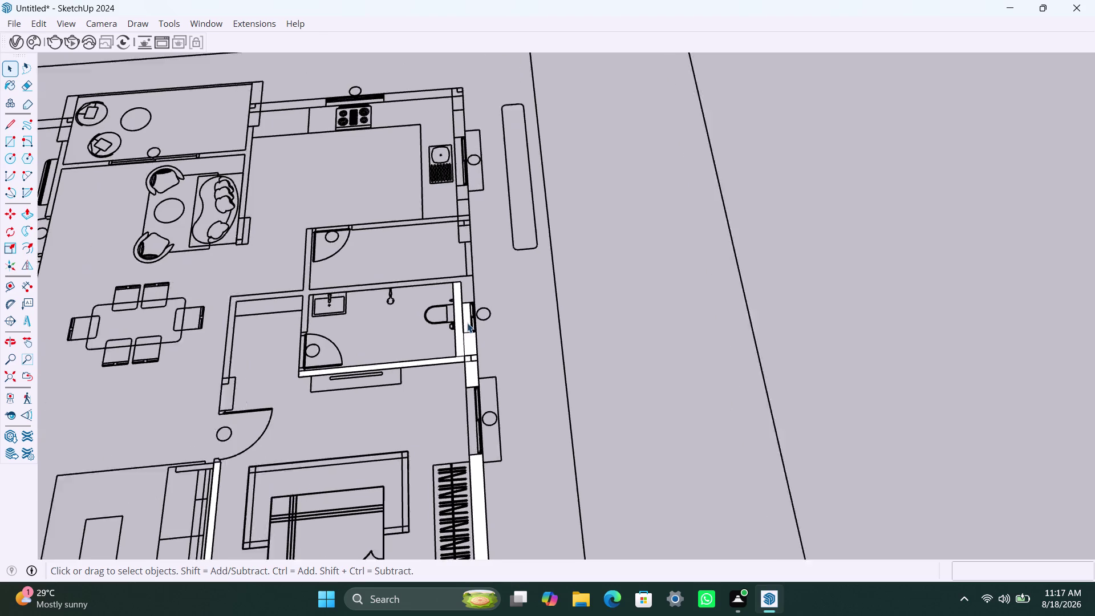
scroll(up, 3)
click(471, 320)
click(468, 322)
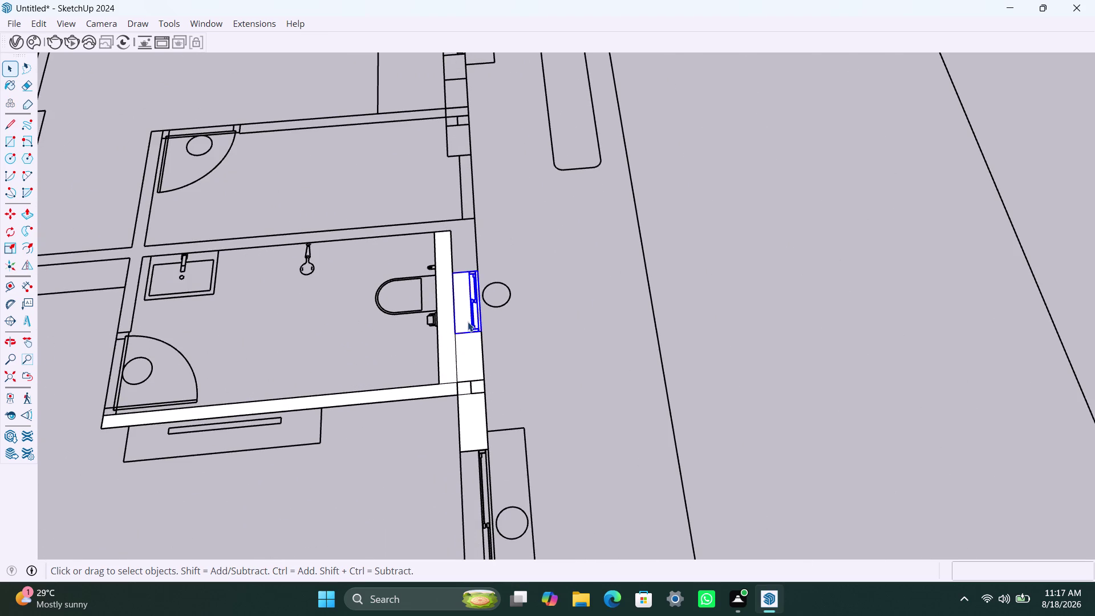
key(Delete)
scroll(down, 3)
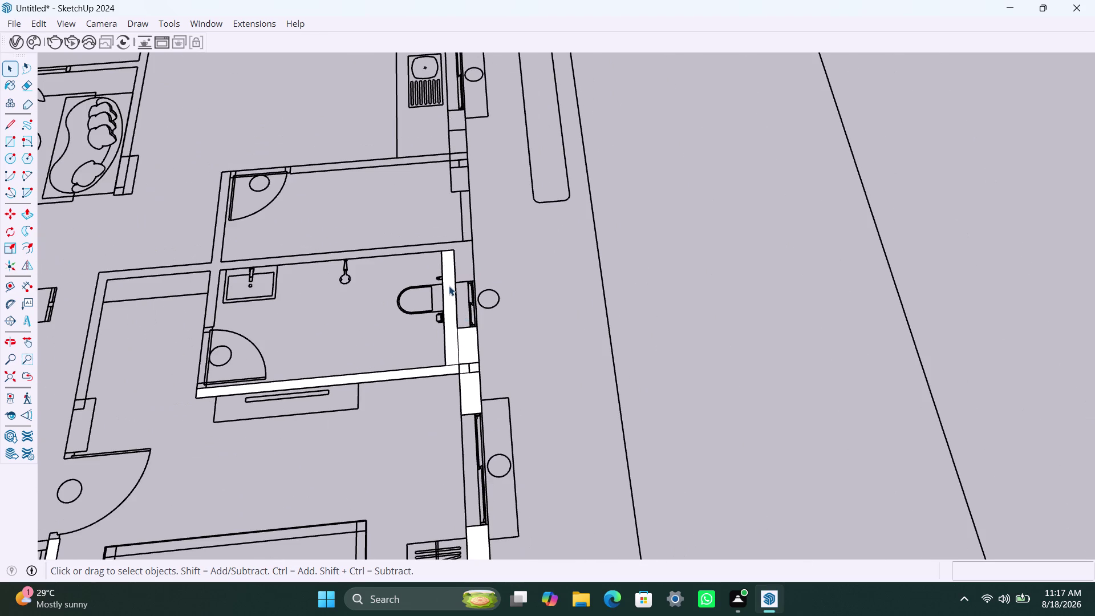
click(448, 286)
key(Delete)
scroll(down, 3)
Draw a rectangle over the outer wall strip up to the bathroom's top wall, after two cancelled attempts.
middle_drag(467, 338, 469, 393)
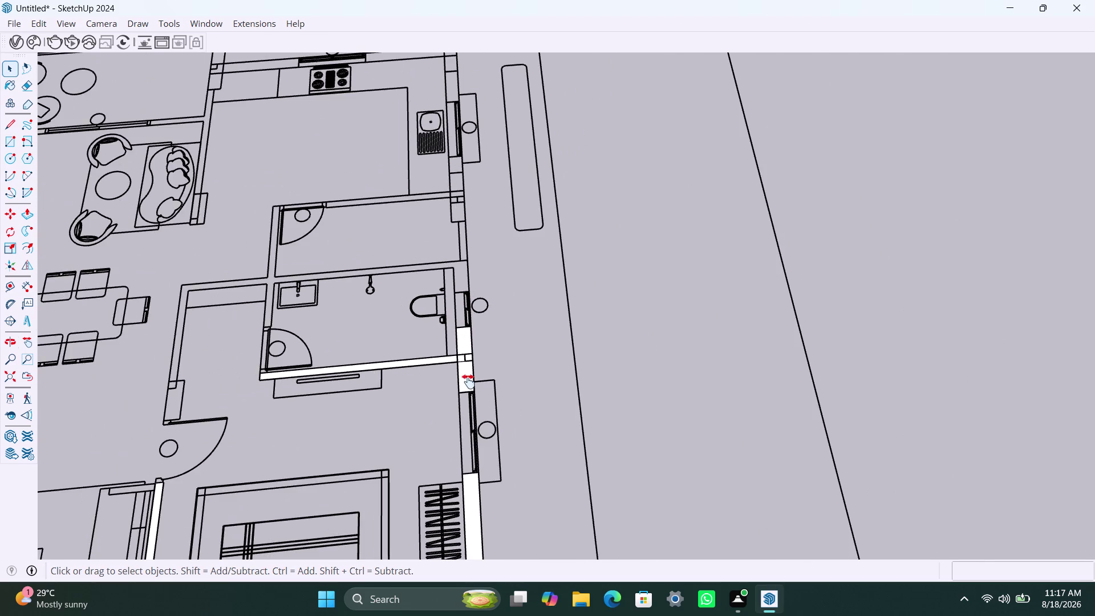
middle_drag(468, 393, 468, 408)
scroll(up, 3)
key(r)
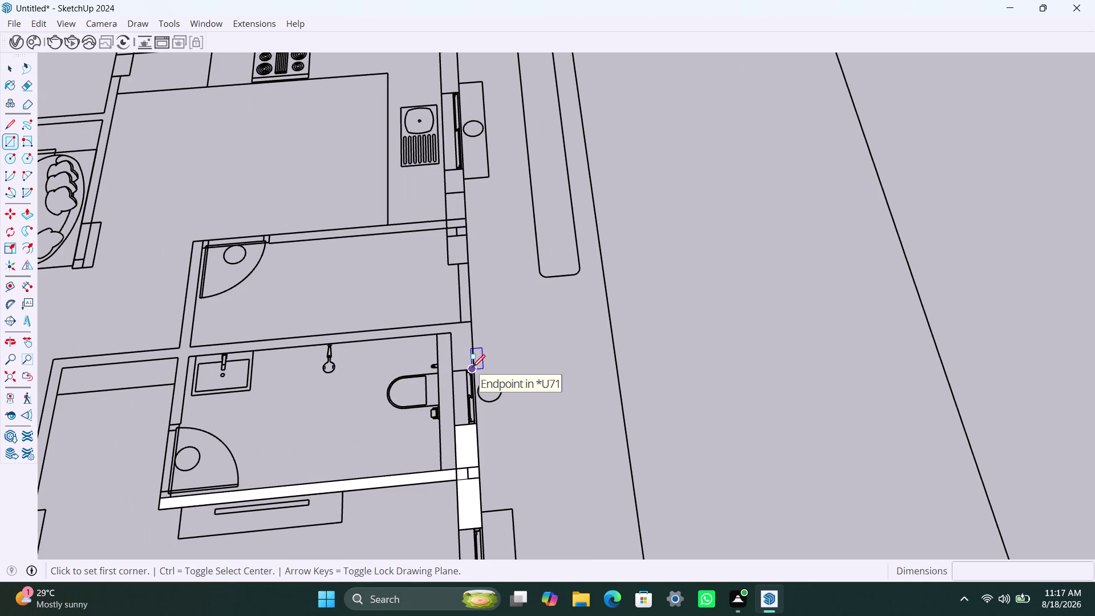
click(473, 368)
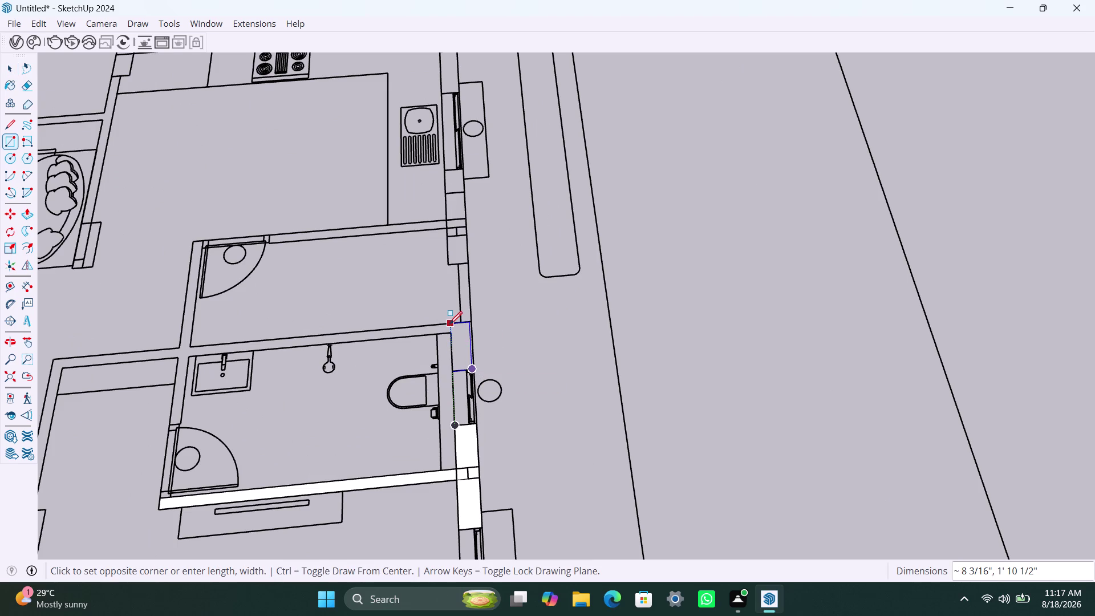
key(Escape)
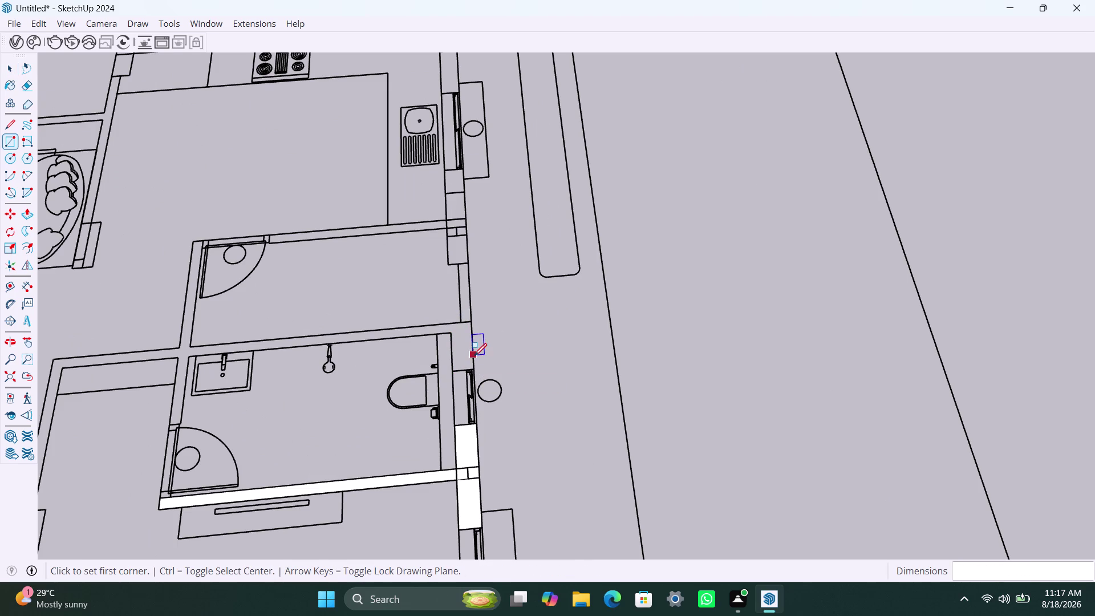
click(475, 366)
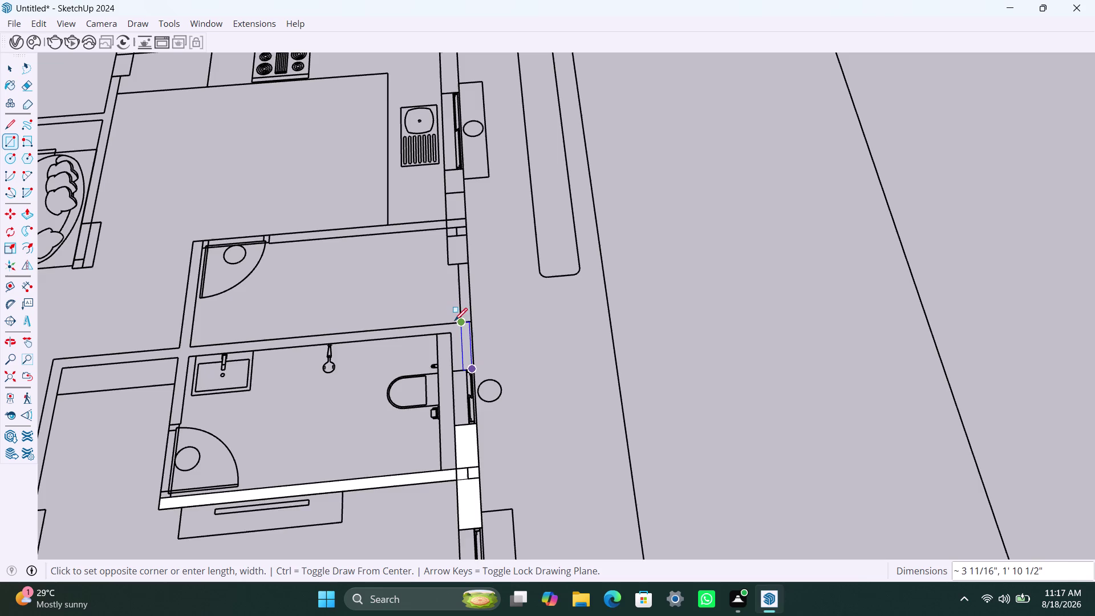
scroll(up, 3)
scroll(up, 3)
key(Escape)
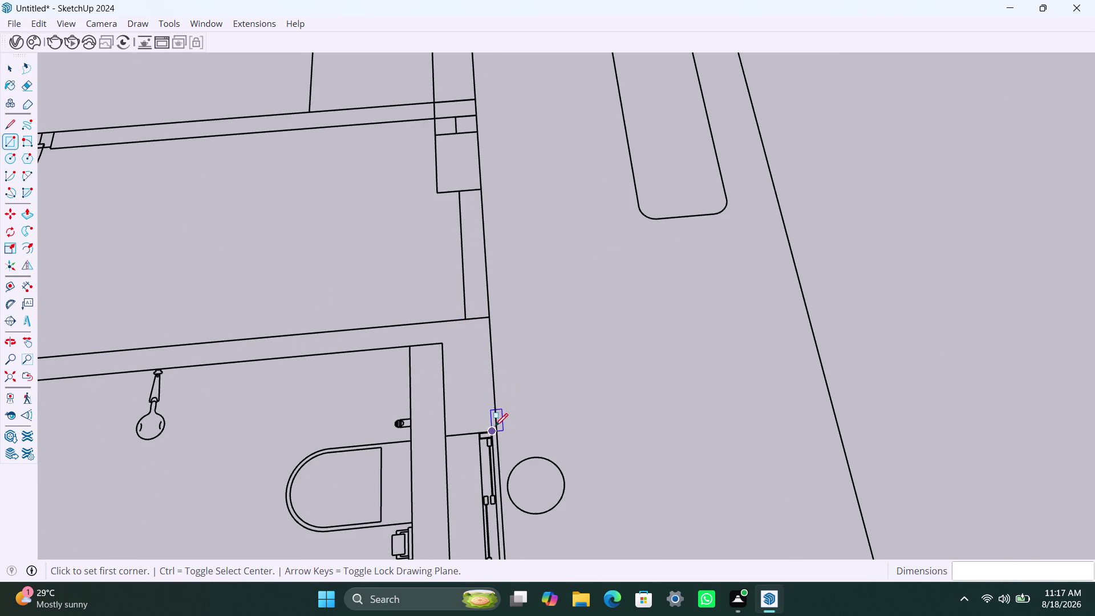
scroll(up, 3)
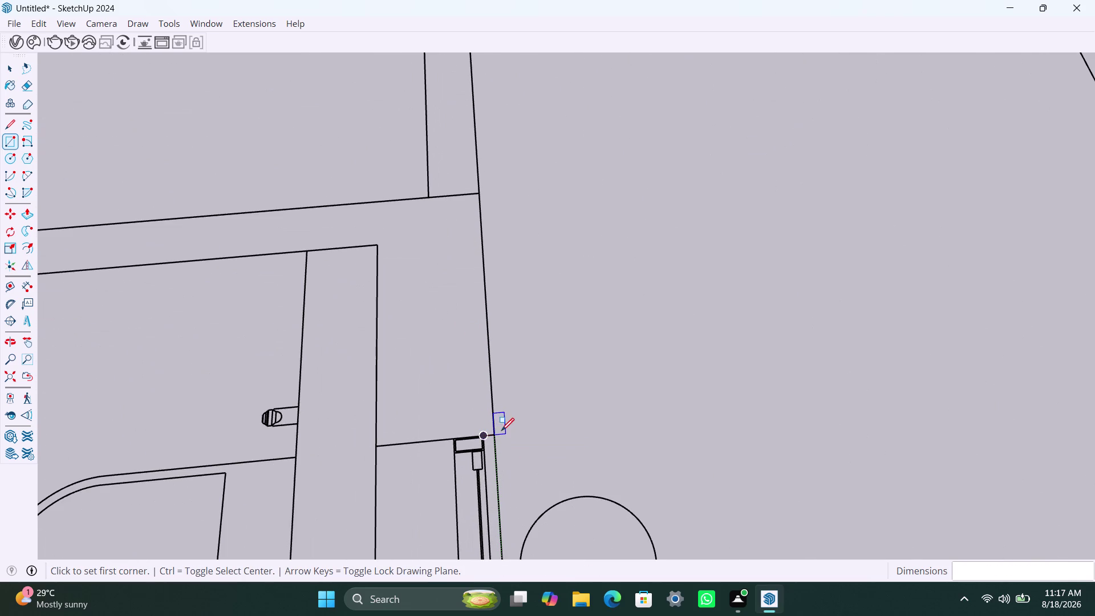
click(497, 434)
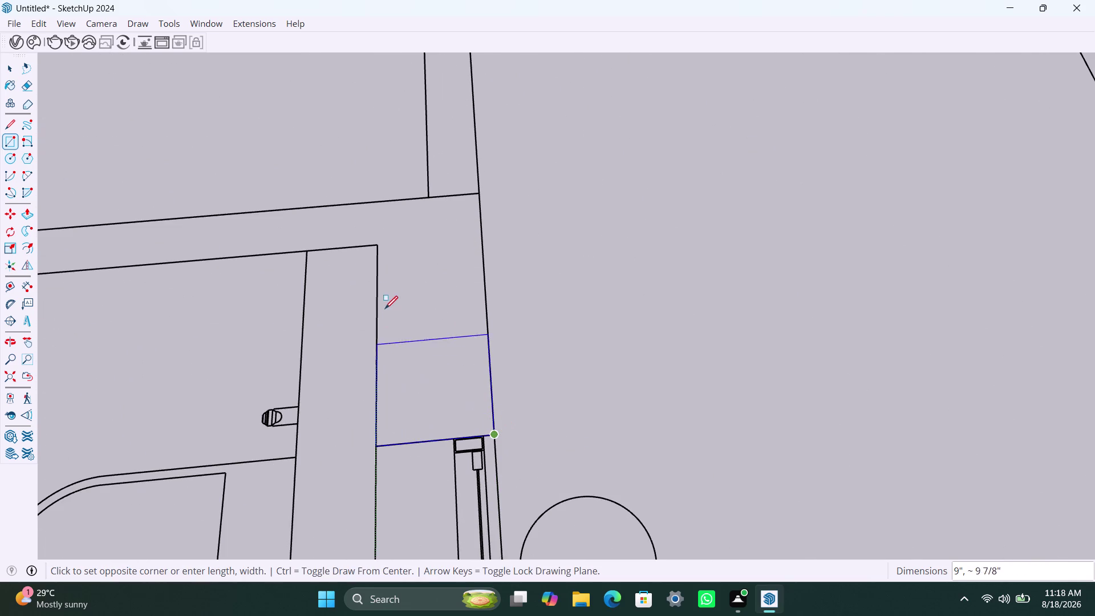
click(380, 204)
key(Escape)
Select and delete a stray element near the new wall face.
click(376, 390)
key(space)
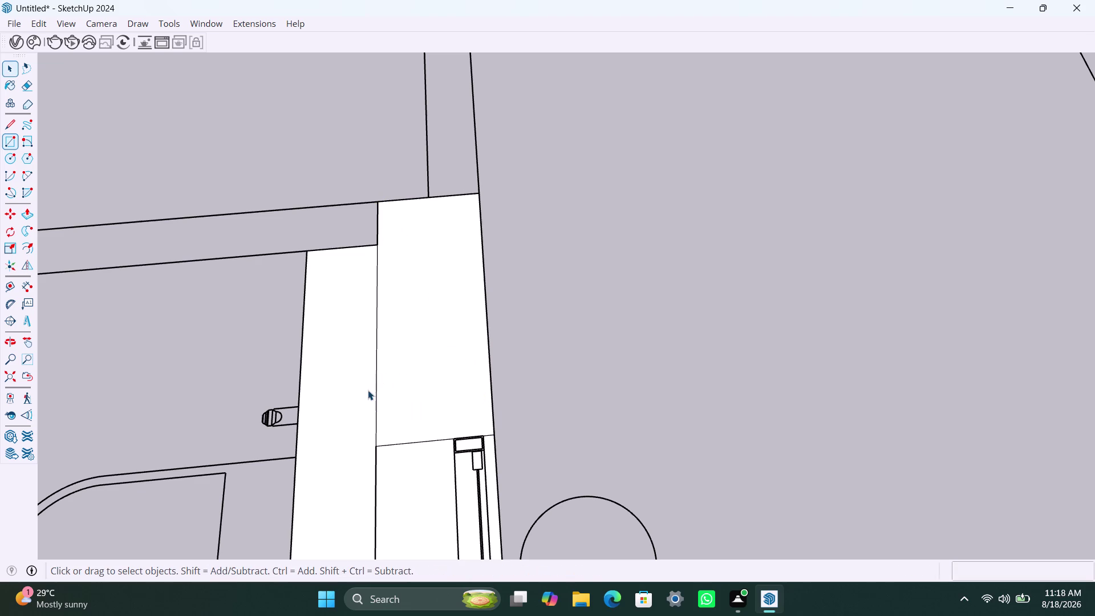
click(367, 390)
key(Delete)
scroll(down, 3)
click(426, 479)
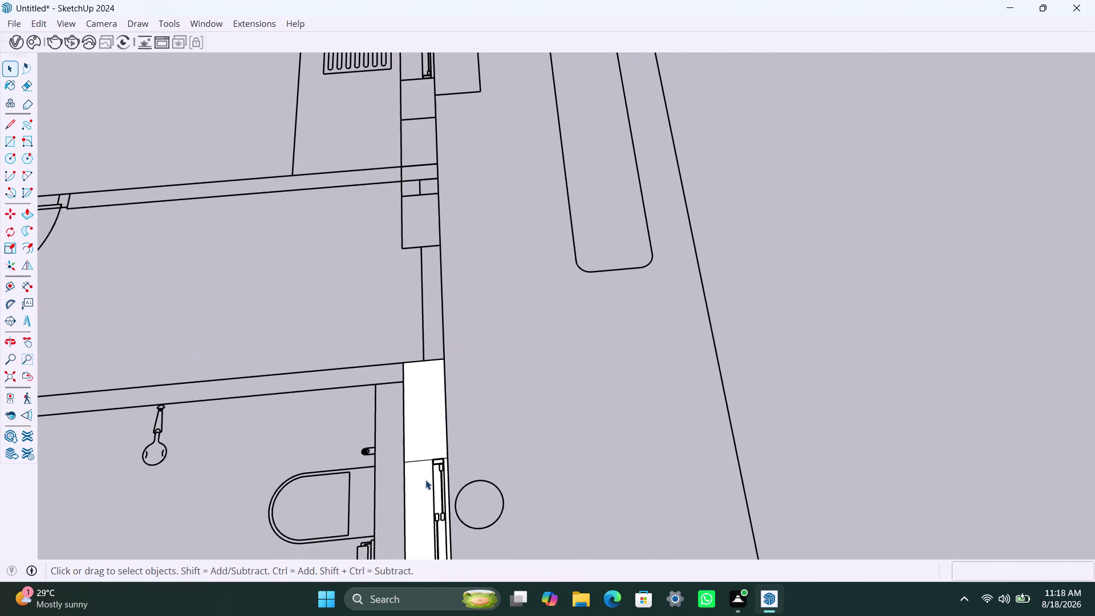
Draw two outer wall faces above the bathroom, up to the next corner.
key(Delete)
scroll(down, 3)
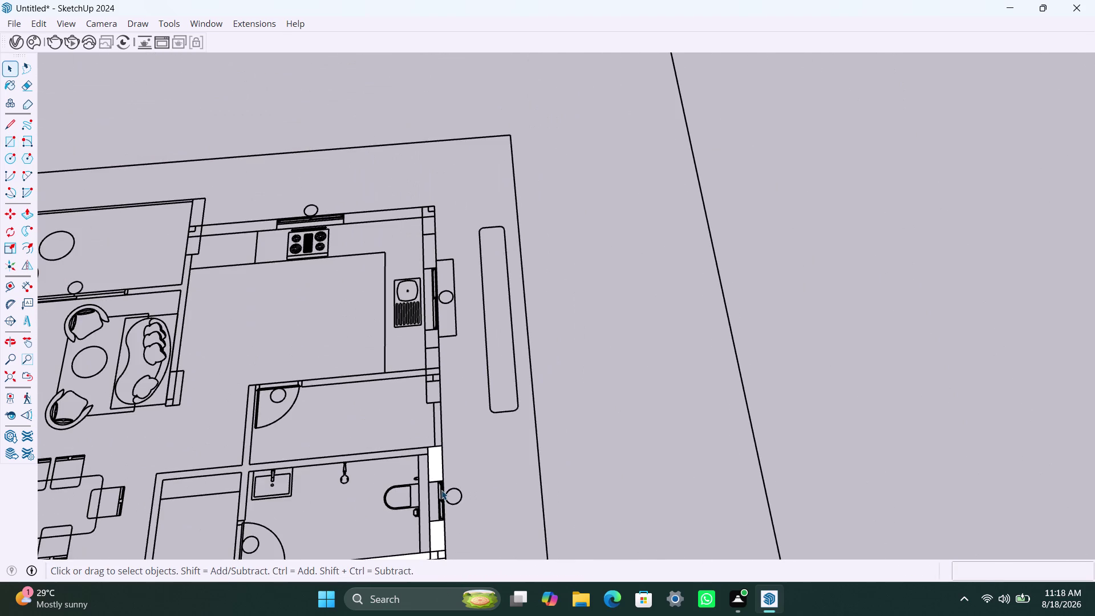
scroll(up, 3)
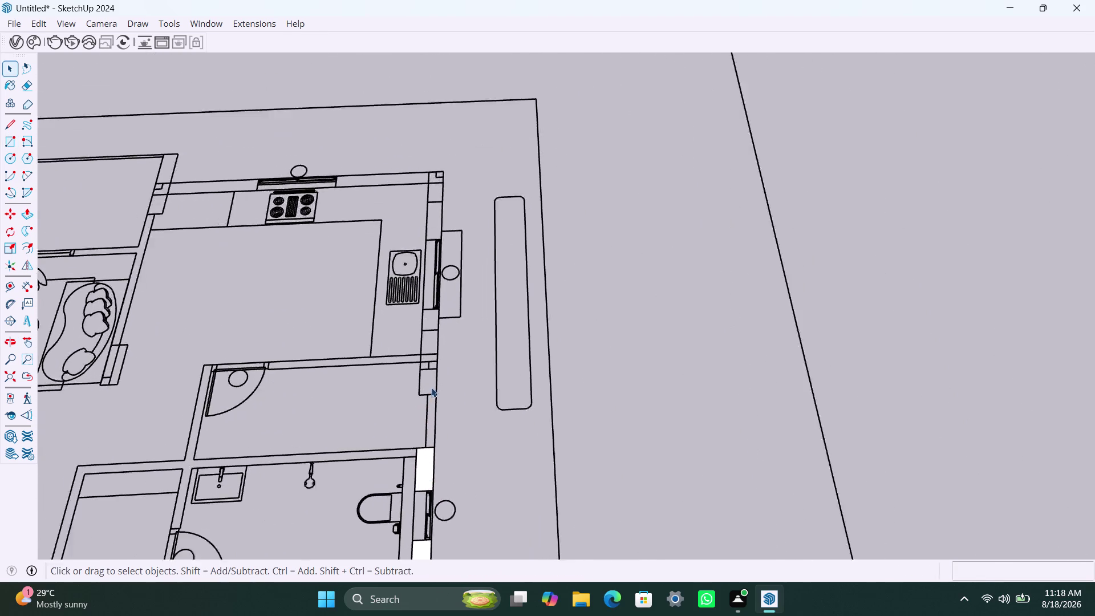
scroll(up, 3)
key(r)
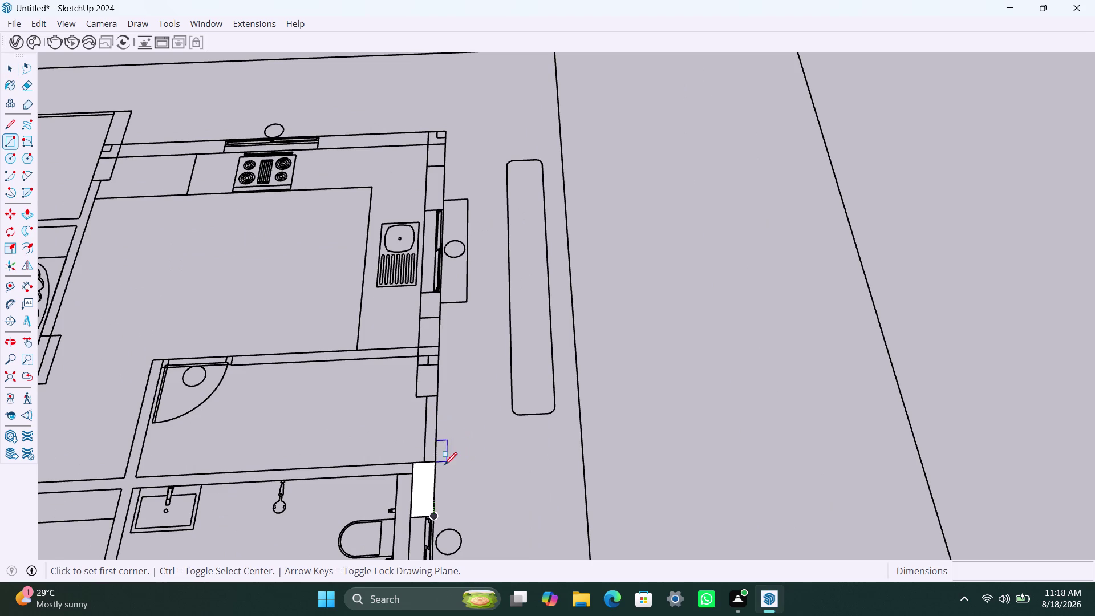
click(435, 462)
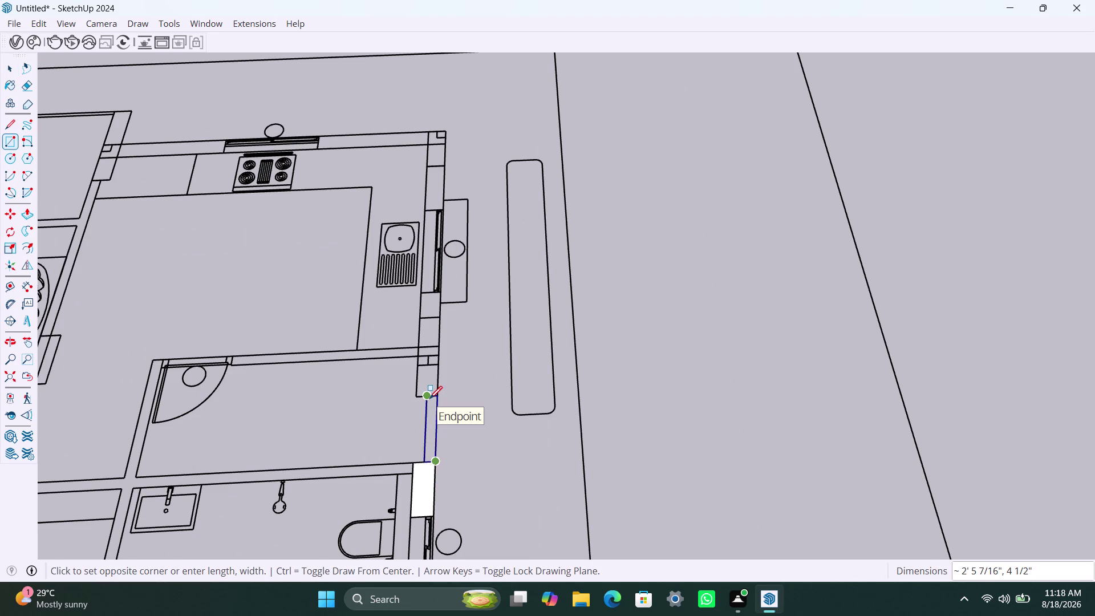
click(429, 398)
click(434, 393)
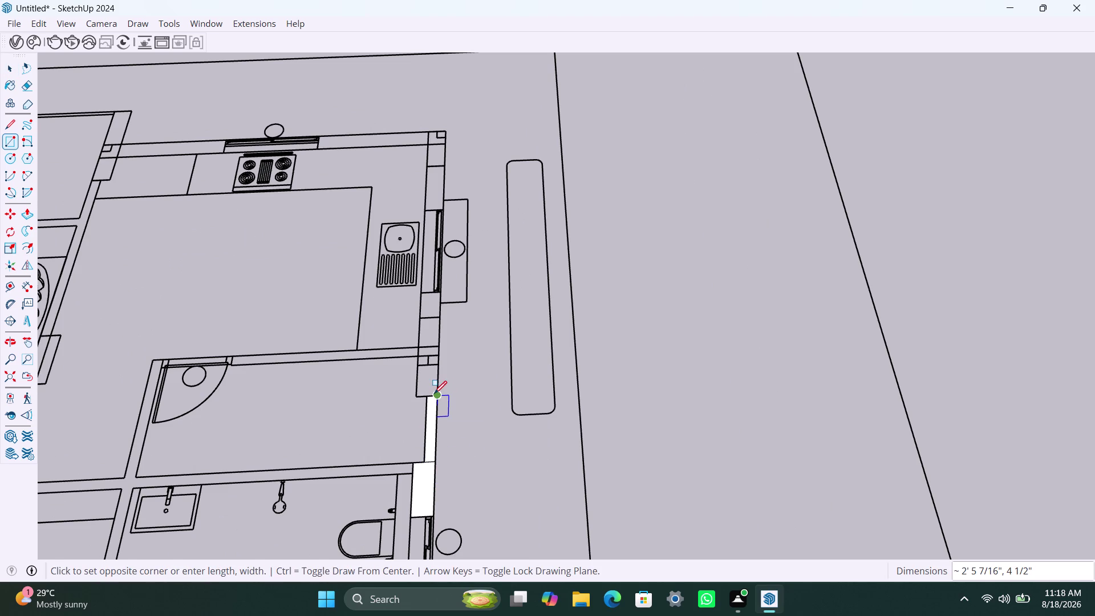
click(424, 348)
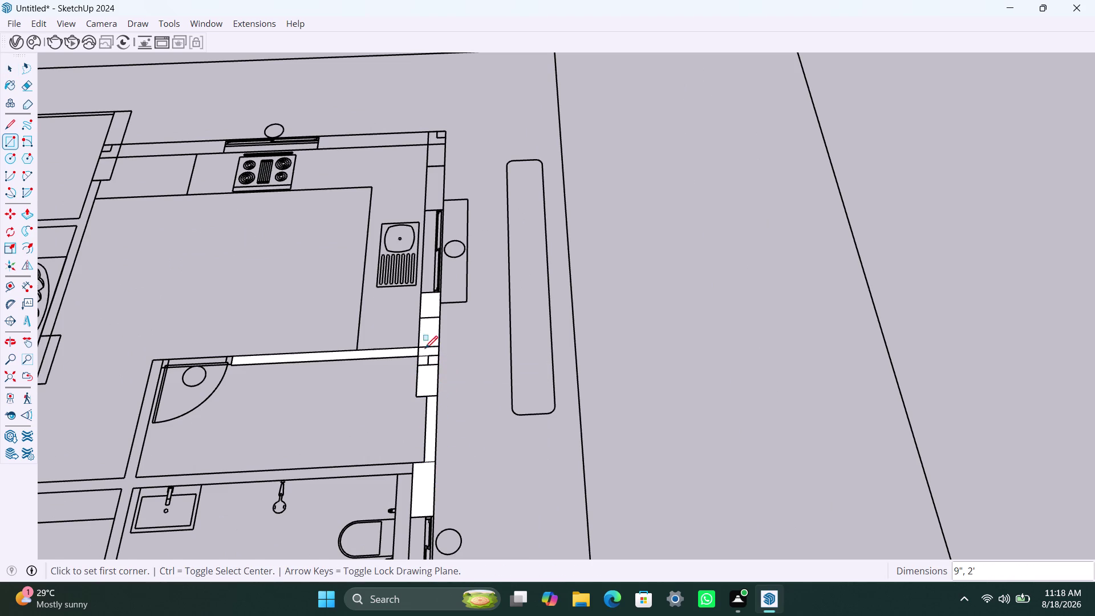
key(space)
Fill the outer wall beside the kitchen sink up to the kitchen corner.
scroll(down, 3)
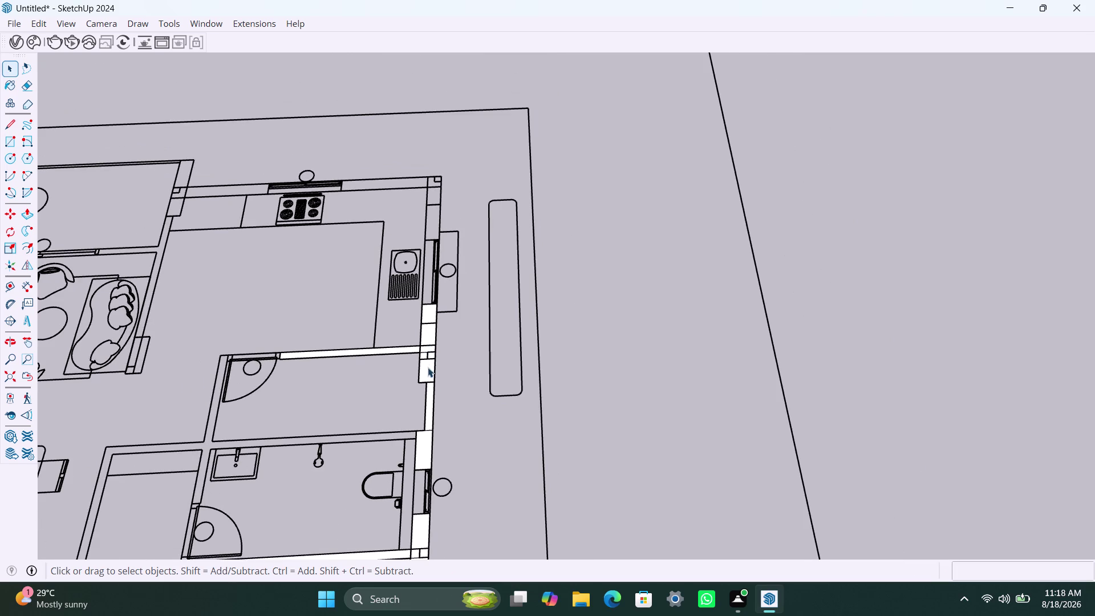
middle_drag(427, 367, 420, 464)
scroll(up, 3)
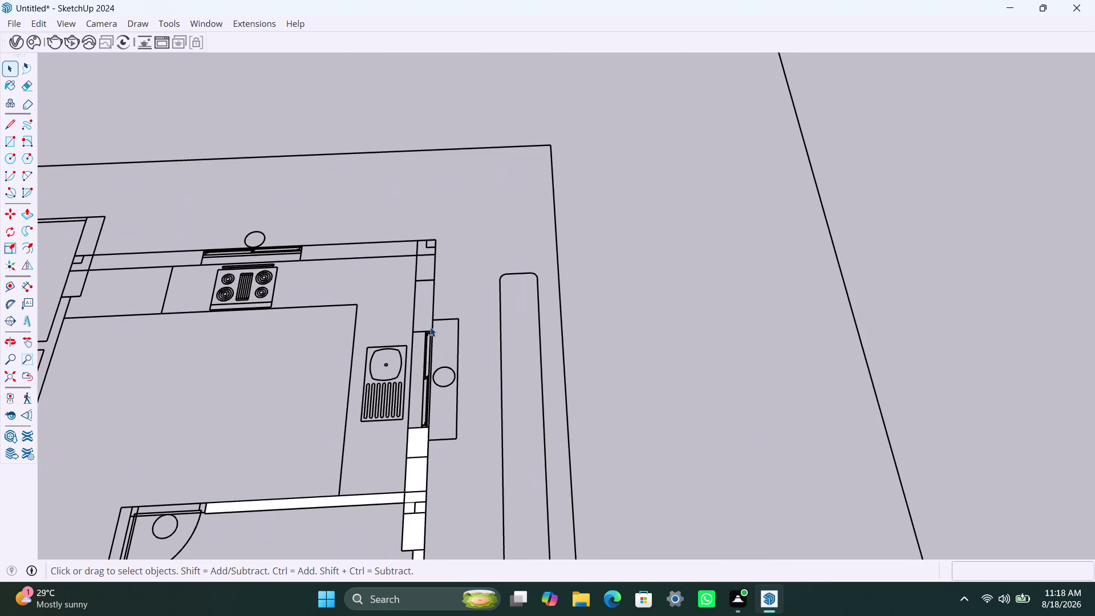
key(r)
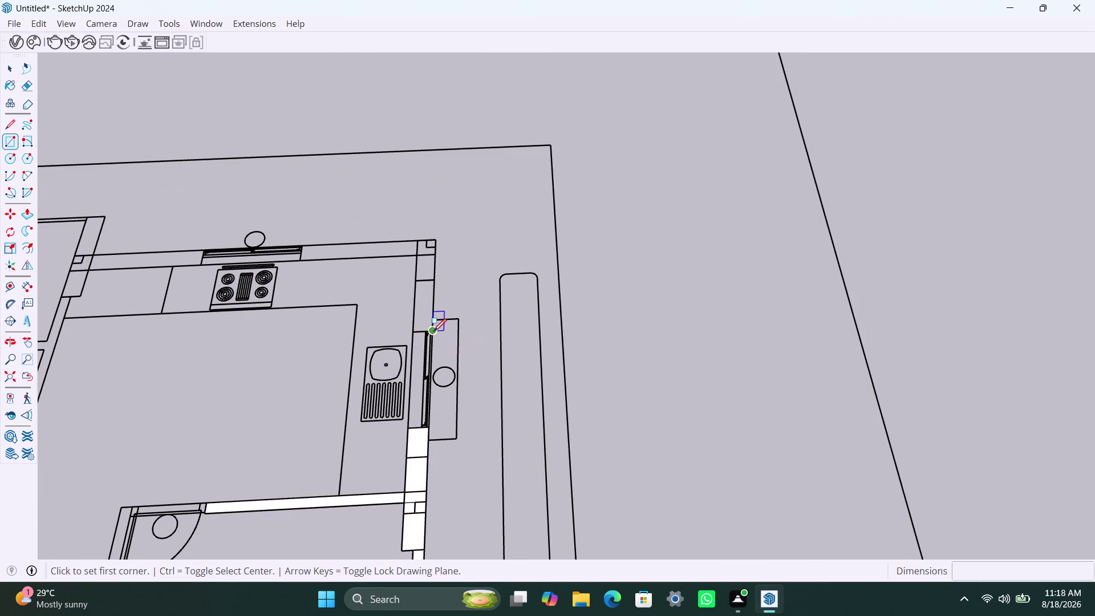
click(434, 331)
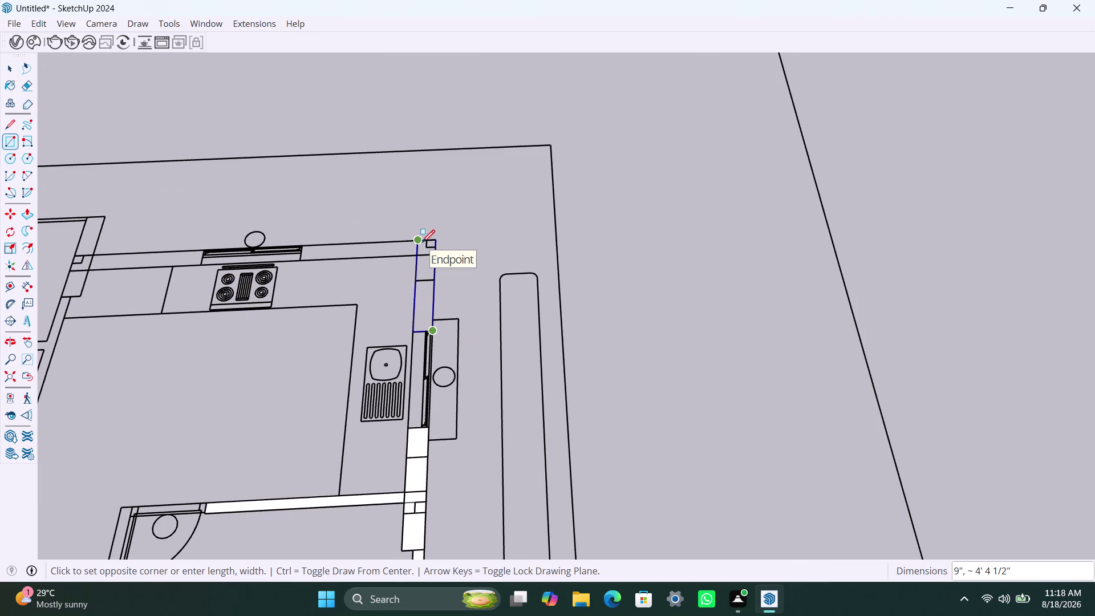
click(422, 242)
scroll(down, 3)
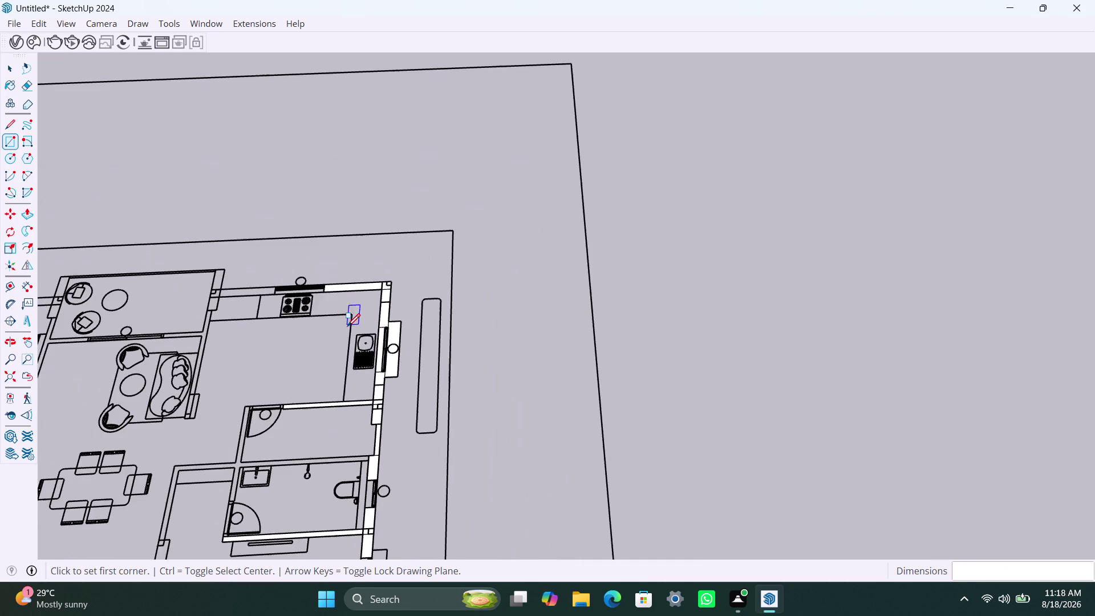
Draw a face along the kitchen's top wall and delete a stray piece.
middle_drag(353, 327, 488, 353)
scroll(up, 3)
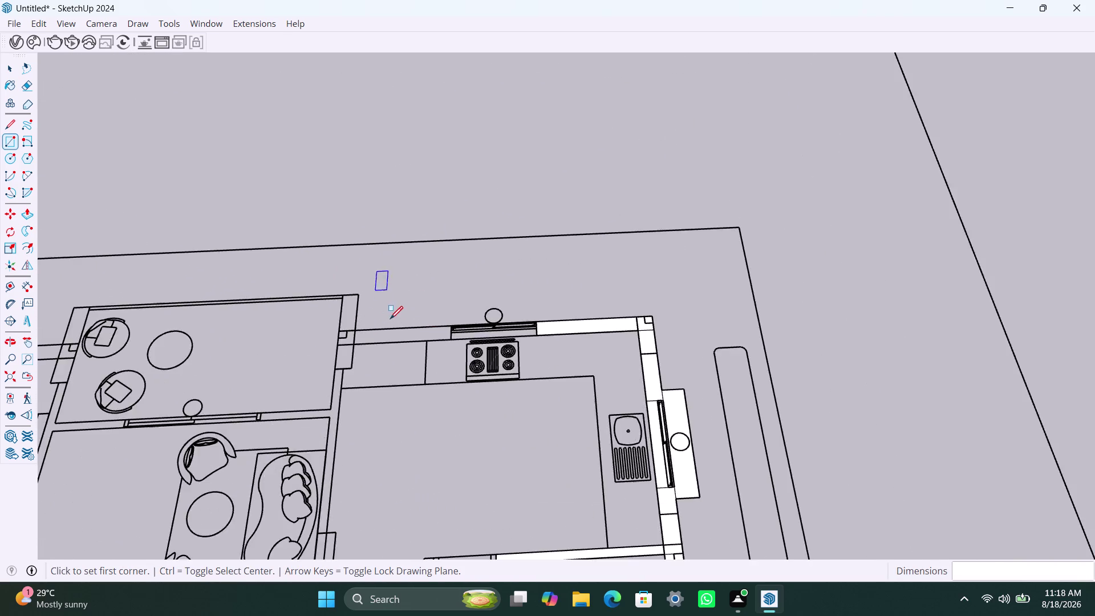
scroll(up, 3)
click(482, 327)
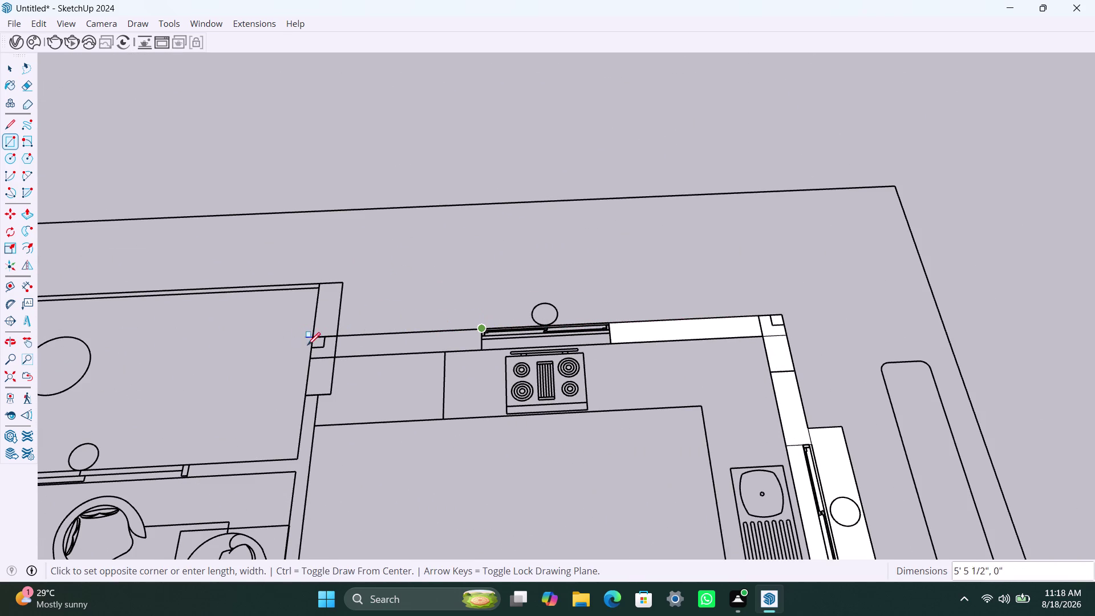
click(313, 354)
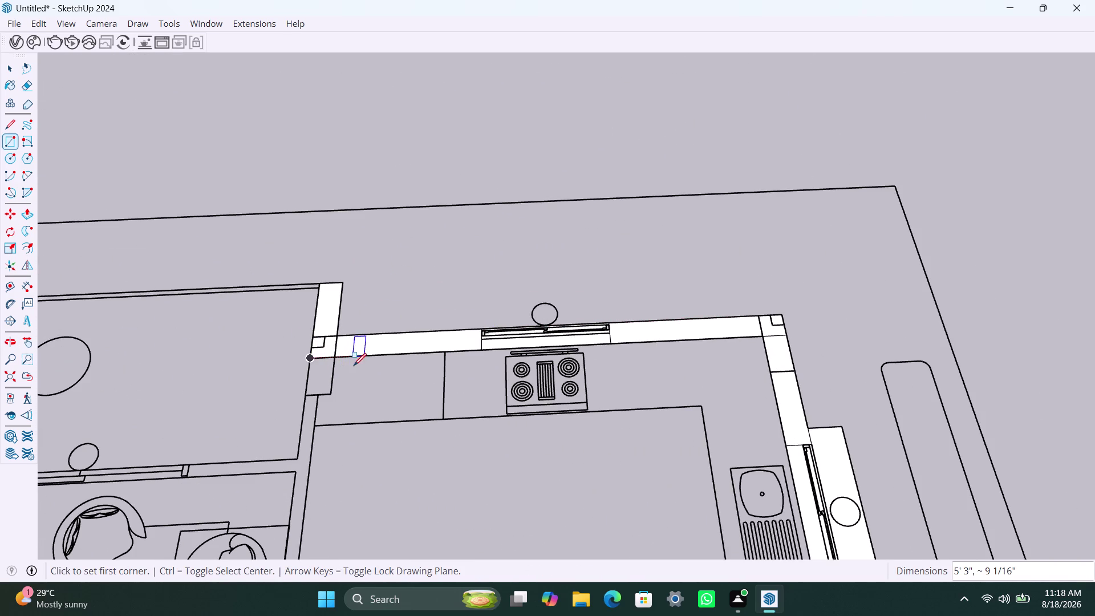
key(space)
click(510, 347)
key(Delete)
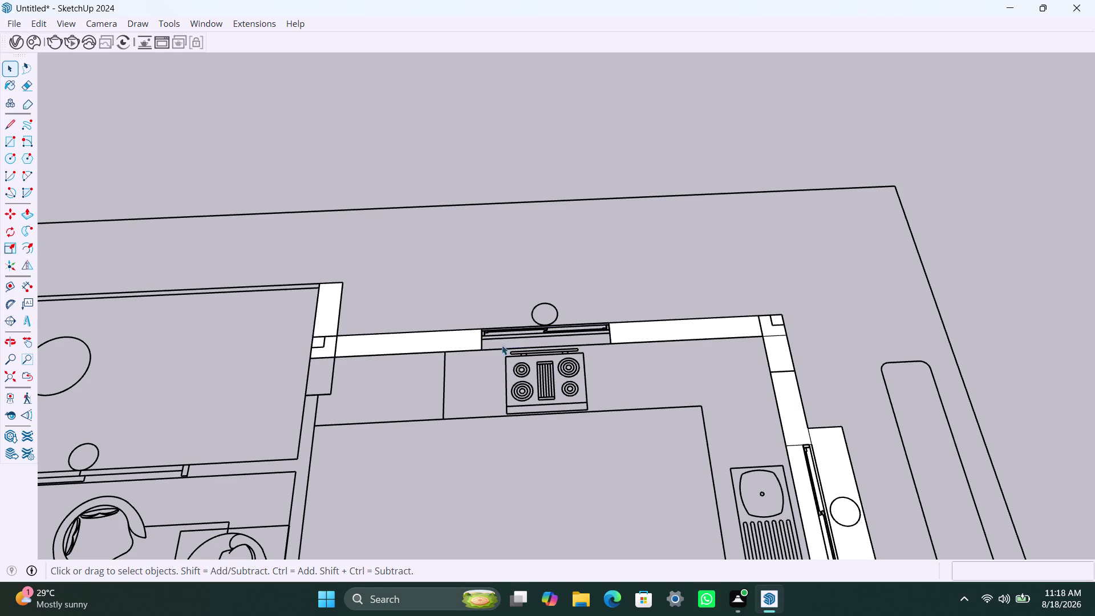
scroll(down, 3)
Cover the short wall stub at the top-left corner and zoom out over the plan.
key(r)
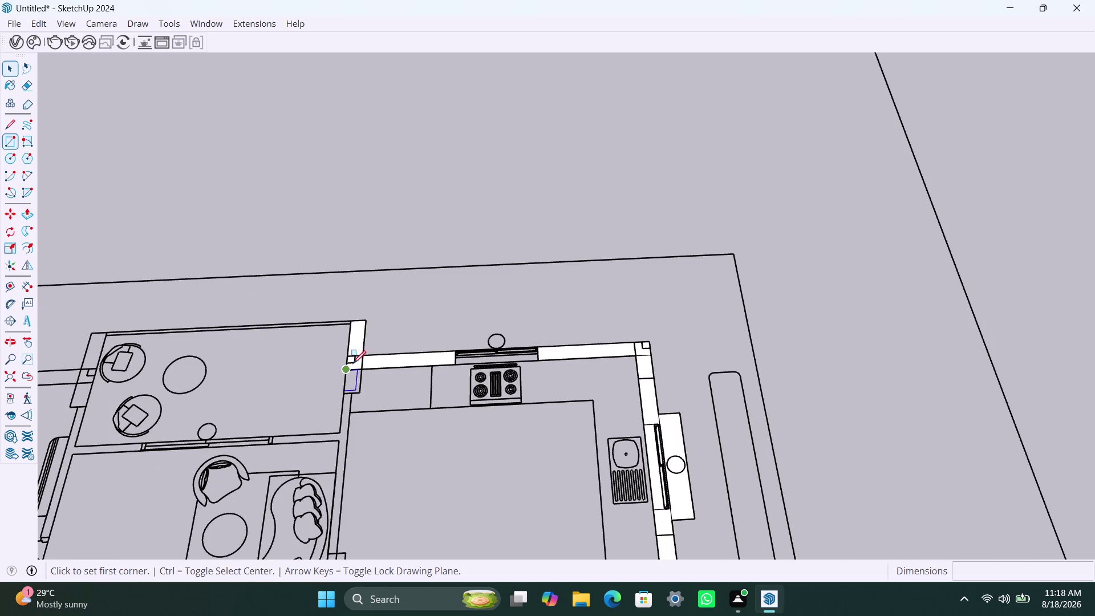
click(360, 369)
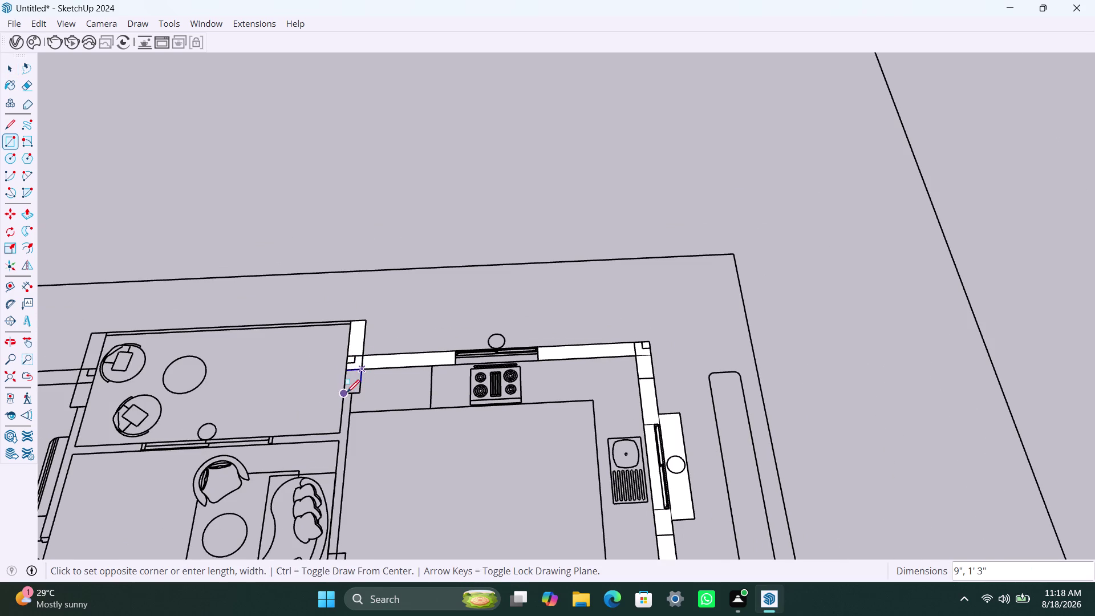
click(346, 392)
key(space)
scroll(down, 3)
middle_drag(337, 415, 401, 398)
scroll(down, 3)
middle_drag(370, 385, 372, 442)
scroll(down, 3)
scroll(up, 3)
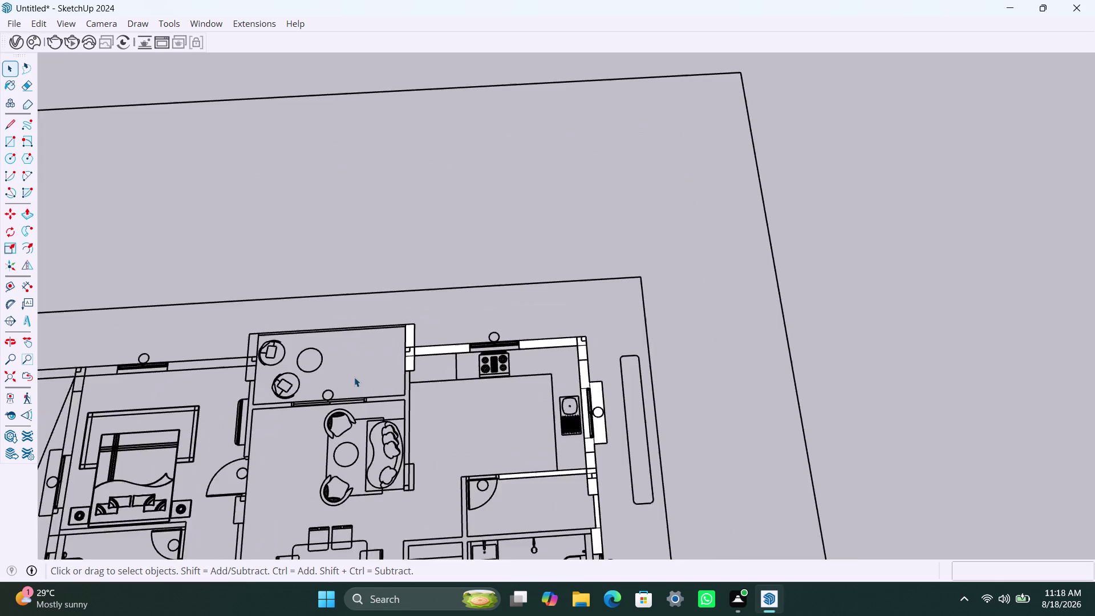
Trace faces over the armchair room's top wall and upper left wall piece, then start the next one.
scroll(up, 3)
scroll(up, 3)
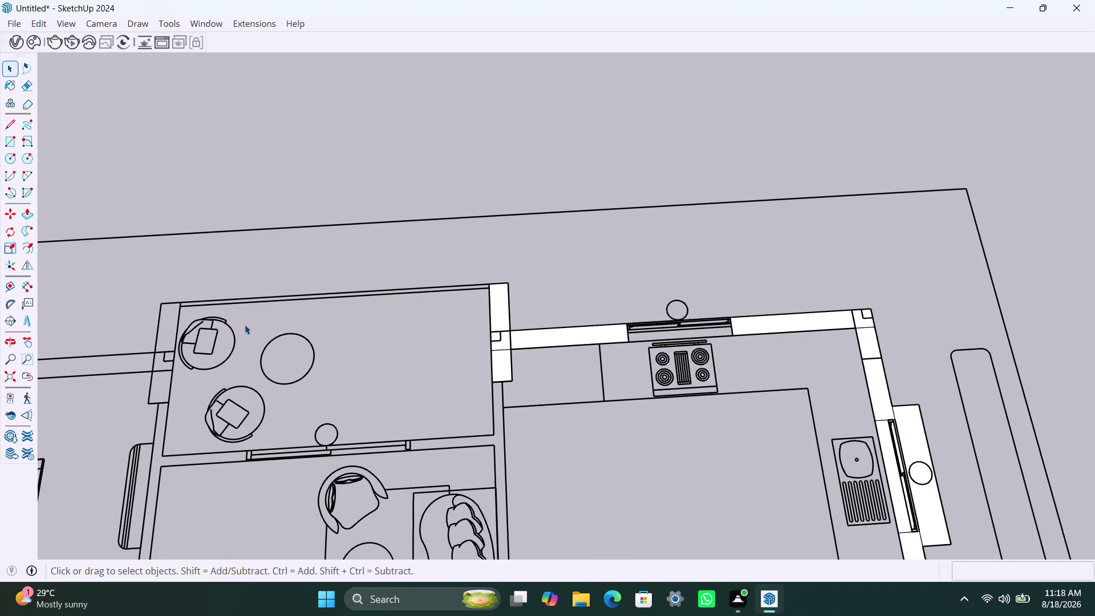
key(r)
click(487, 285)
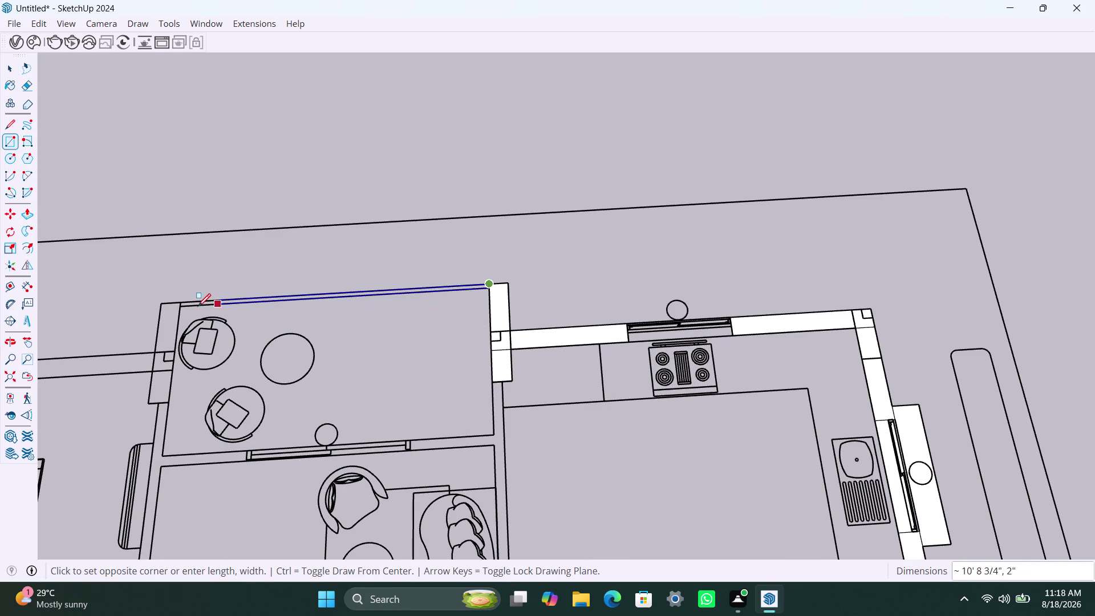
click(181, 308)
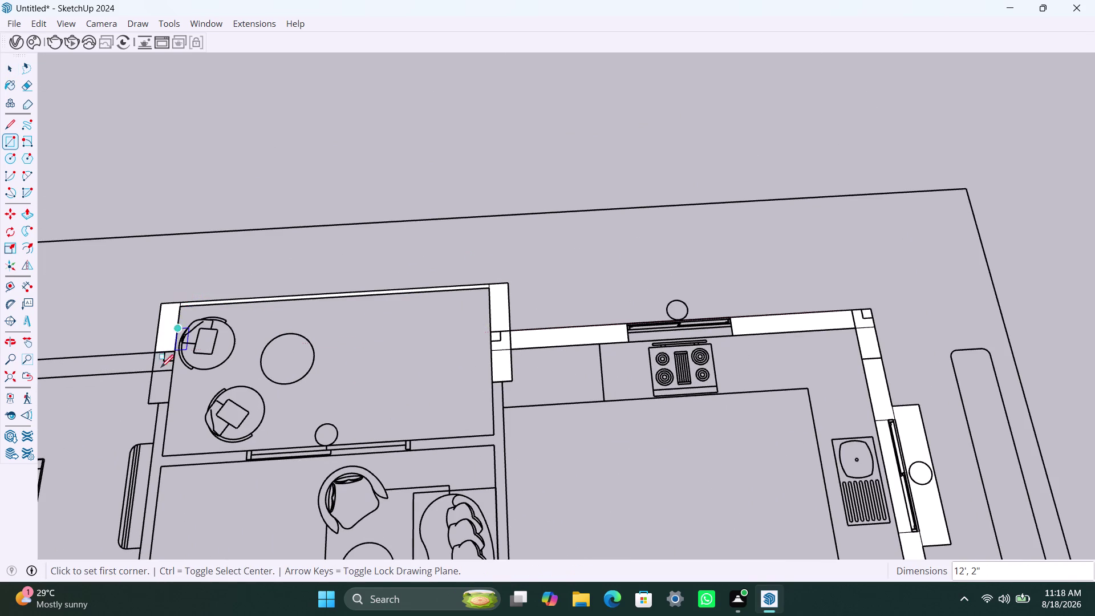
click(173, 353)
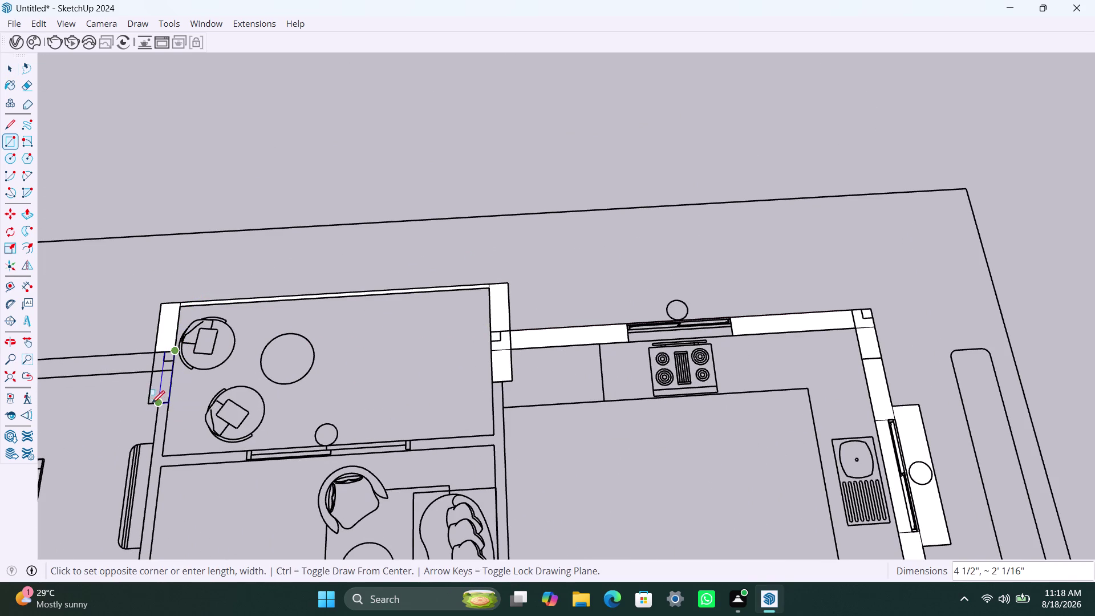
click(149, 403)
click(171, 403)
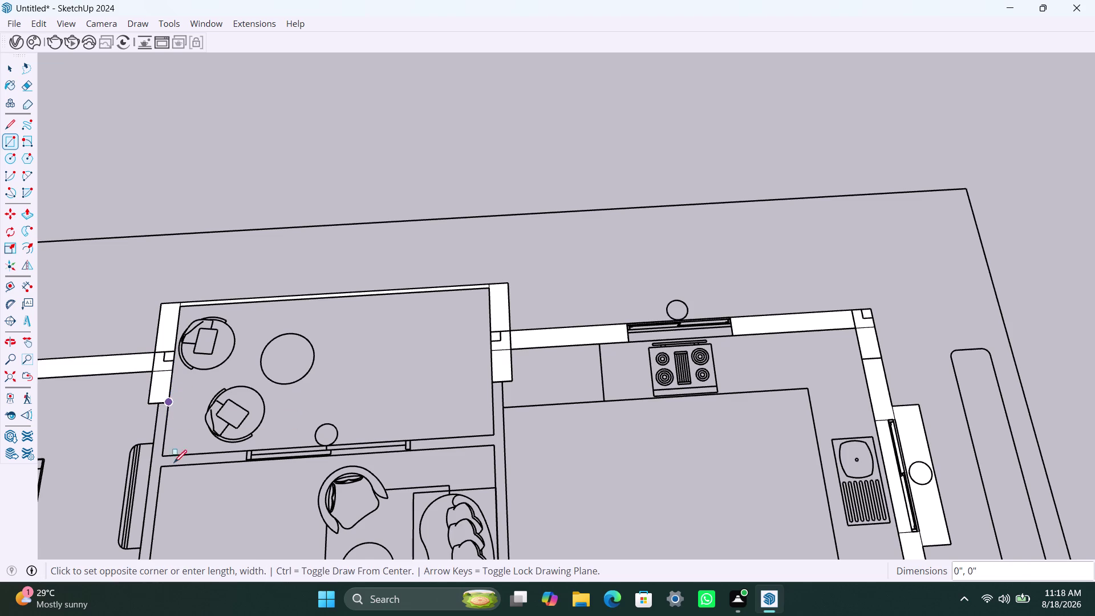
scroll(down, 3)
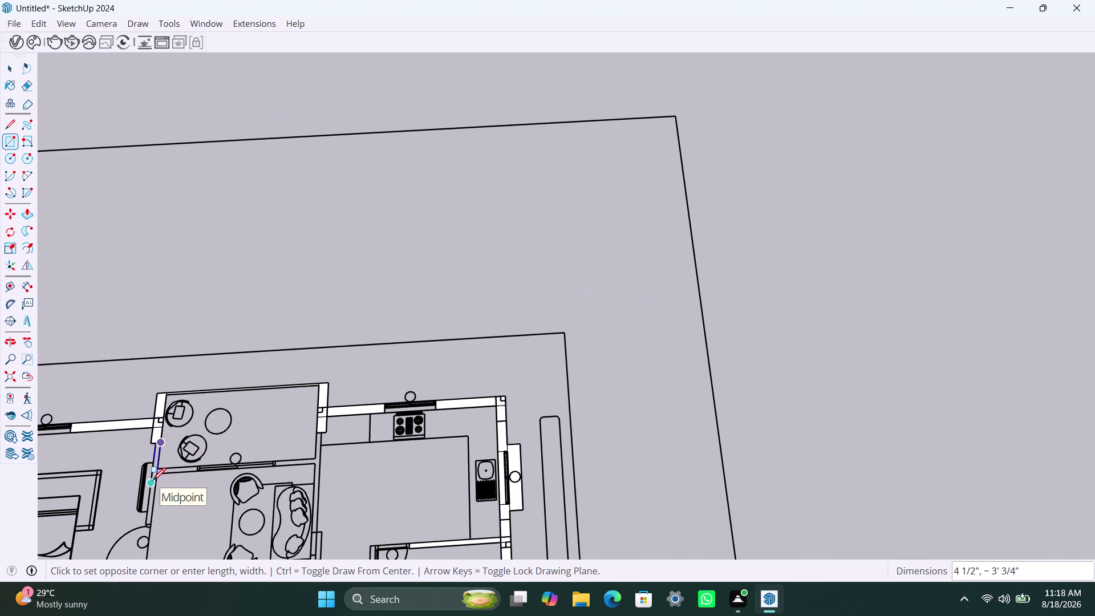
middle_drag(153, 480, 238, 379)
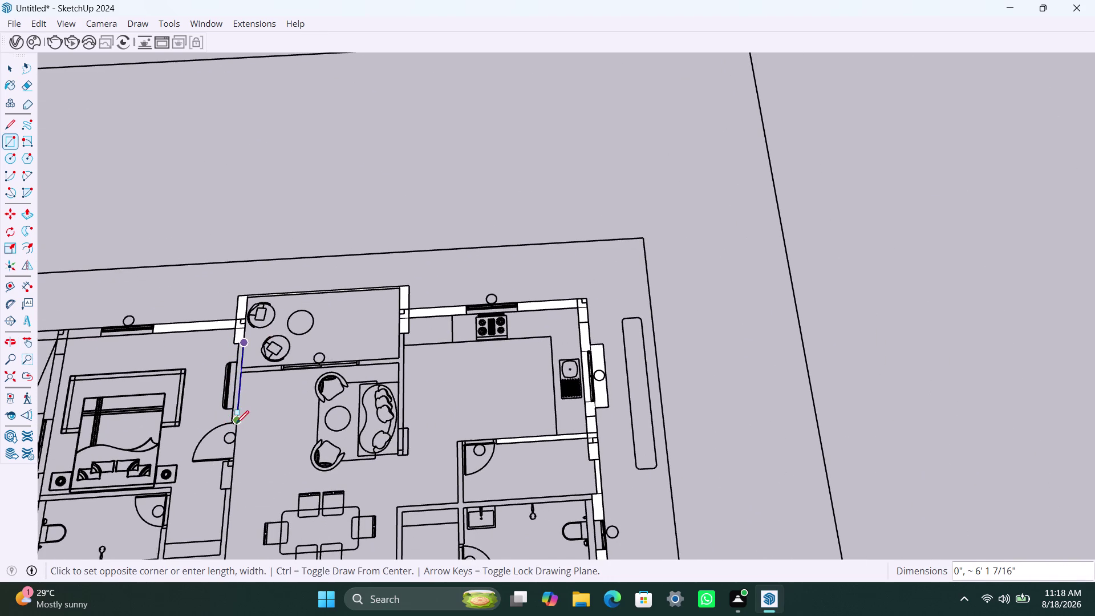
Finish the living area's left wall face and fill the wall beside the window.
scroll(up, 3)
click(229, 415)
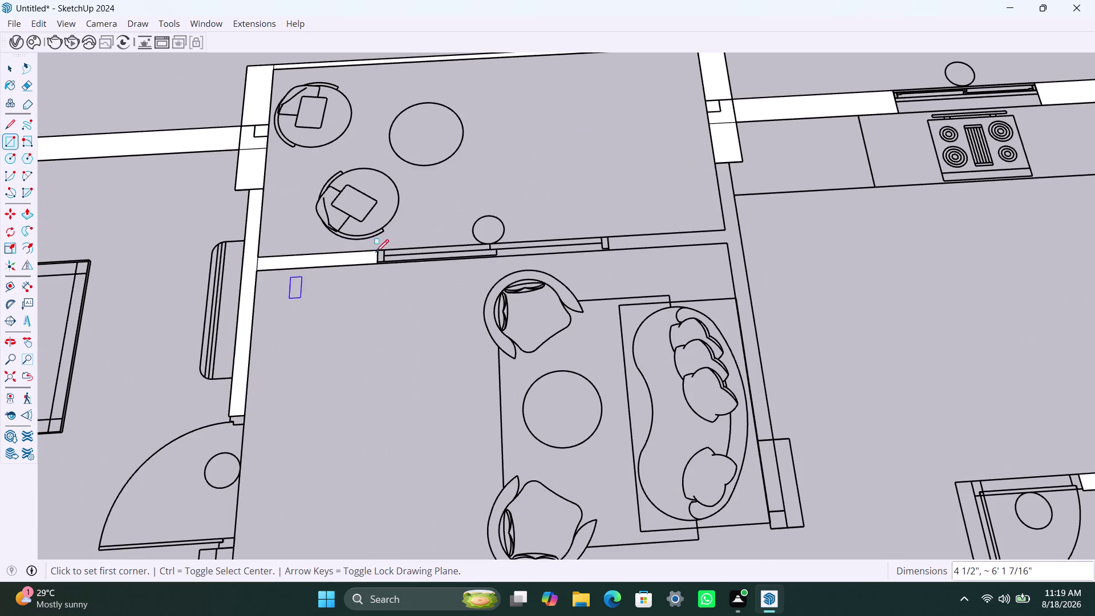
scroll(up, 3)
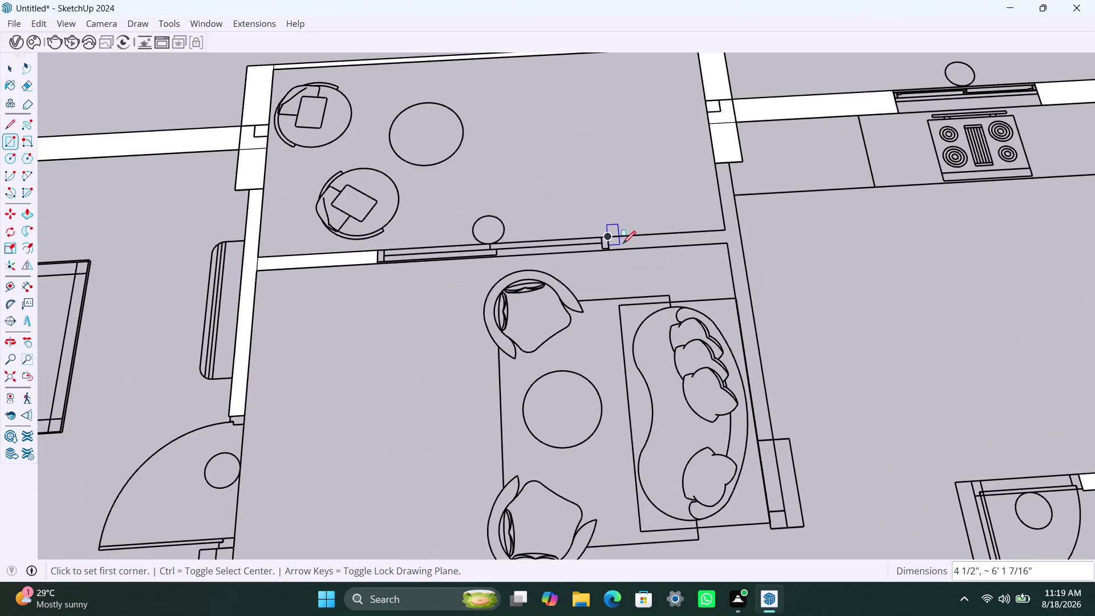
scroll(up, 3)
click(601, 234)
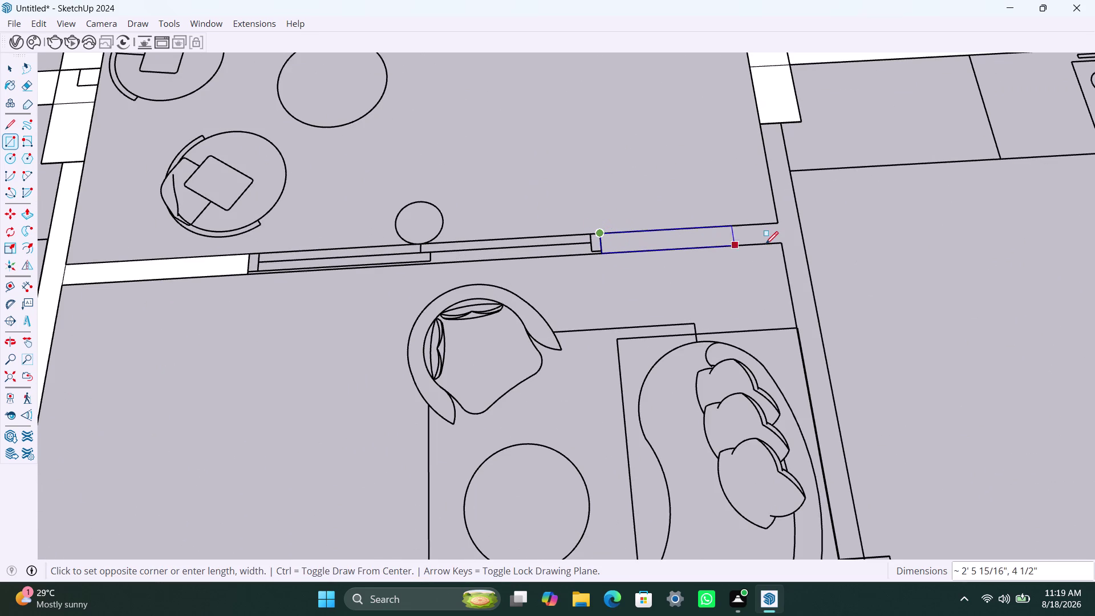
click(778, 241)
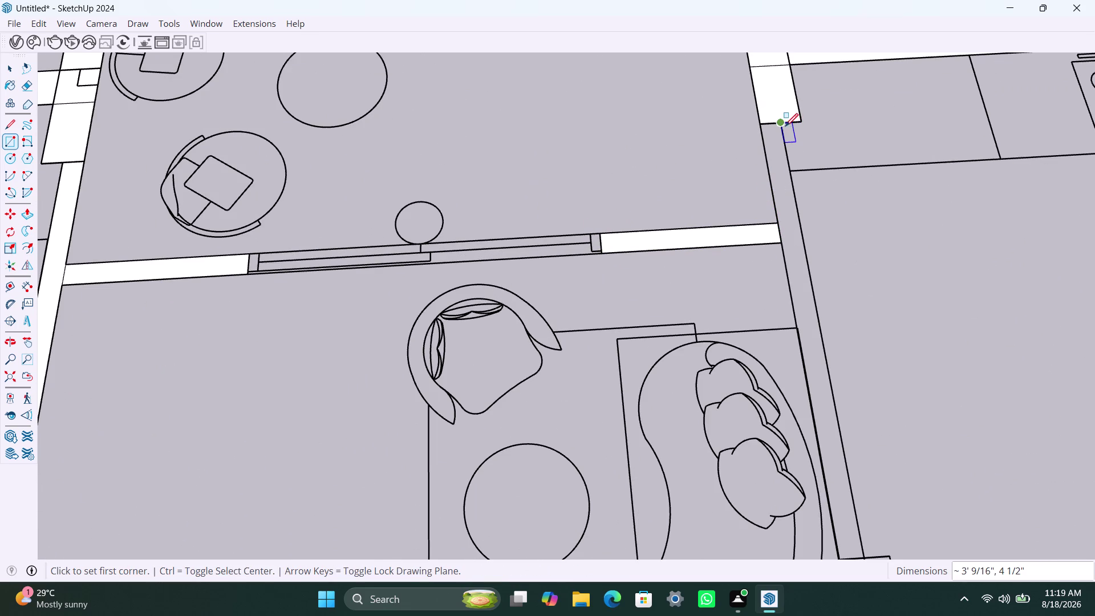
Draw the living room's right wall face, then select and delete two stray pieces.
click(783, 125)
scroll(down, 3)
middle_drag(791, 319, 716, 274)
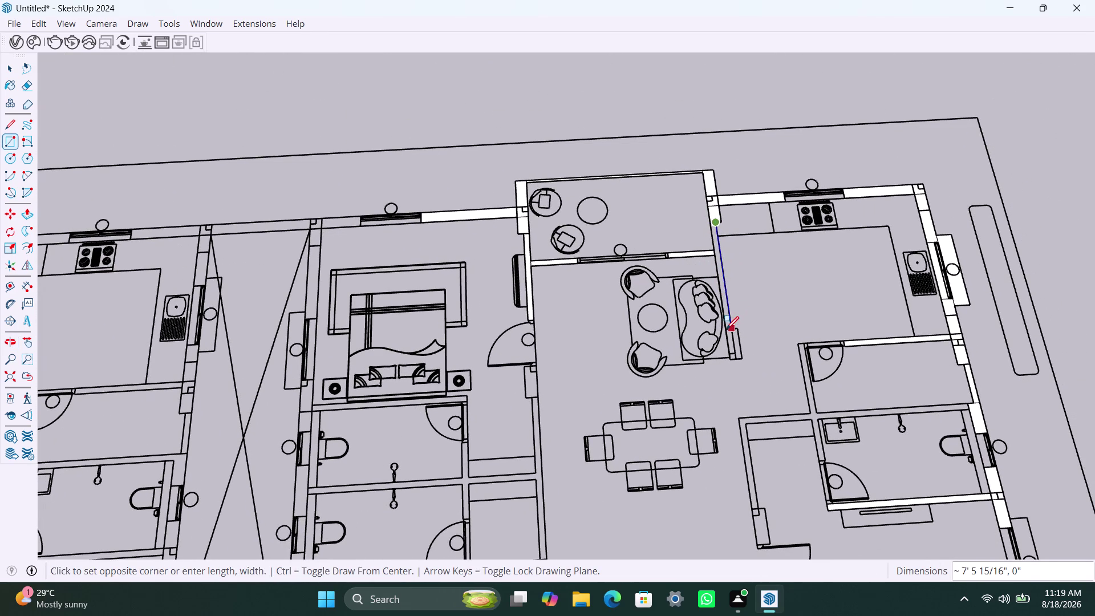
scroll(up, 3)
click(726, 328)
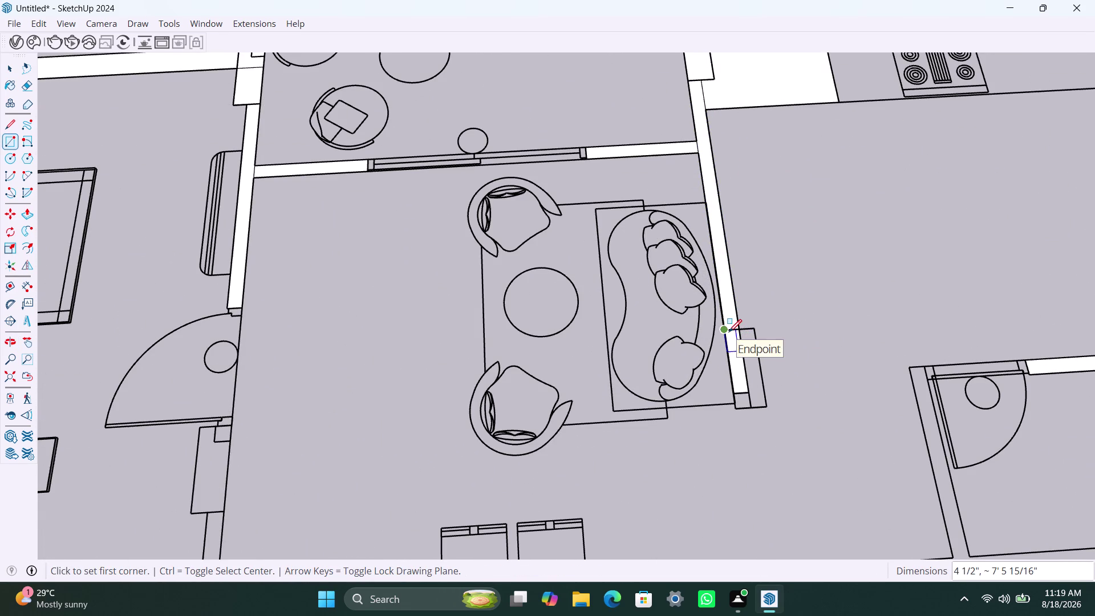
key(space)
click(734, 363)
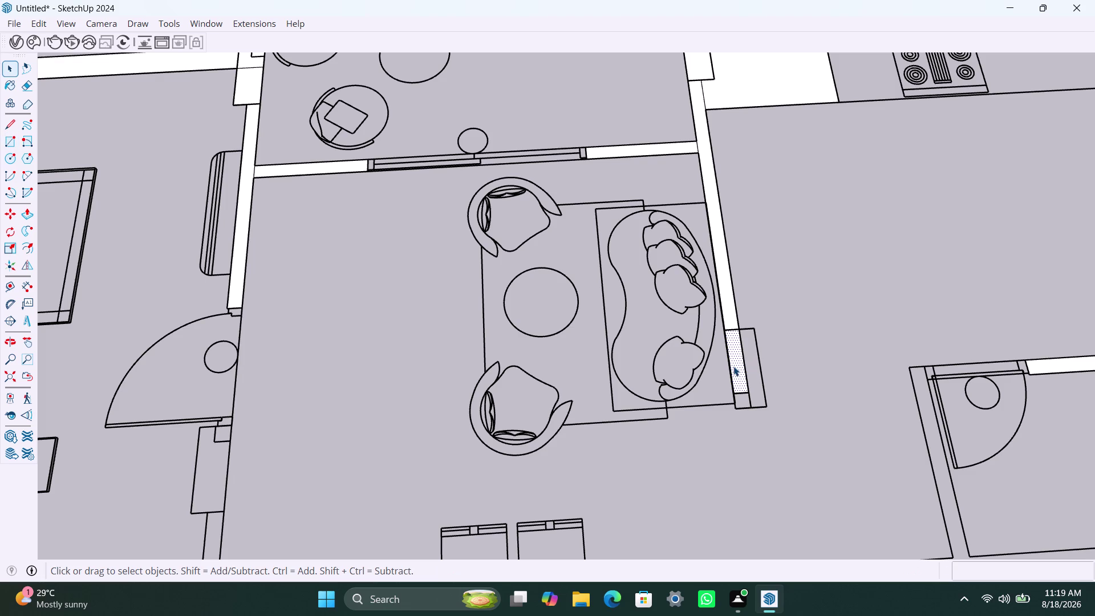
key(Delete)
click(739, 98)
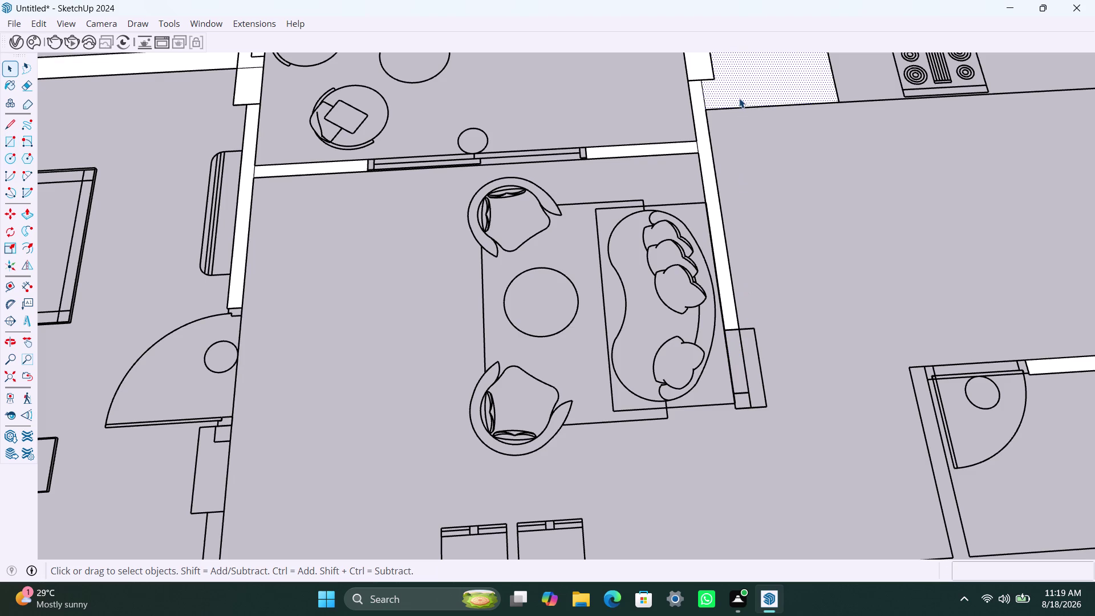
key(Delete)
Cover the remaining wall stub with a rectangle face.
scroll(down, 3)
scroll(down, 3)
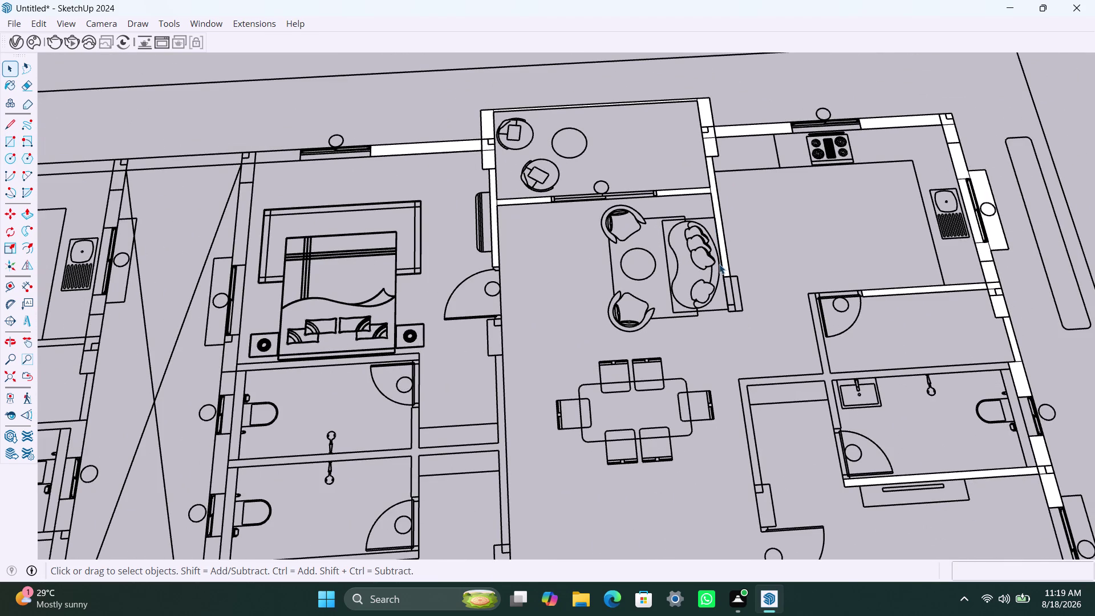
scroll(up, 3)
key(r)
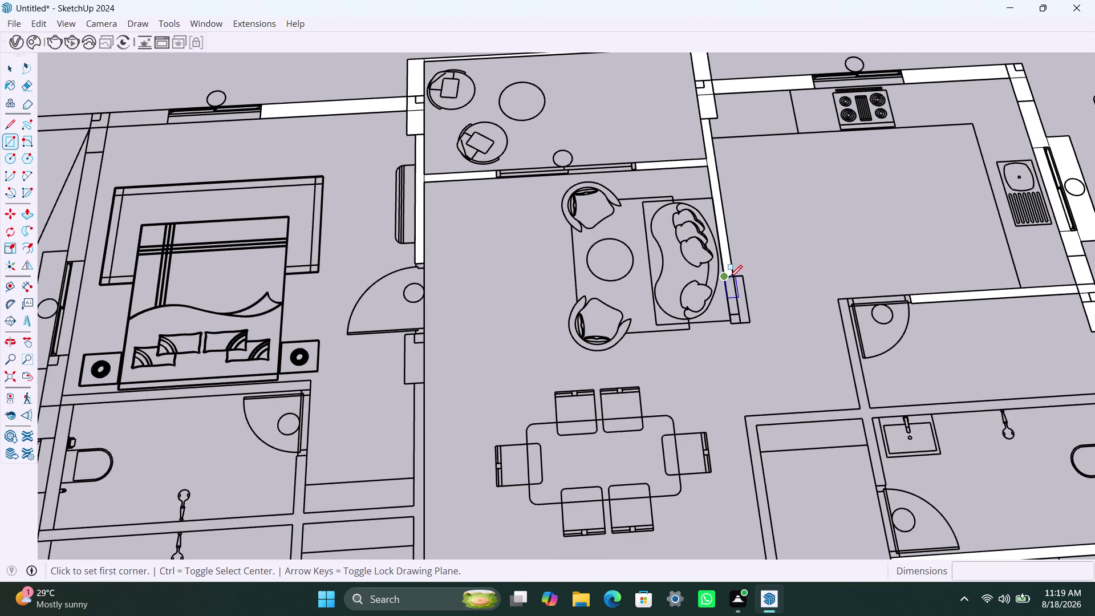
click(725, 279)
click(747, 324)
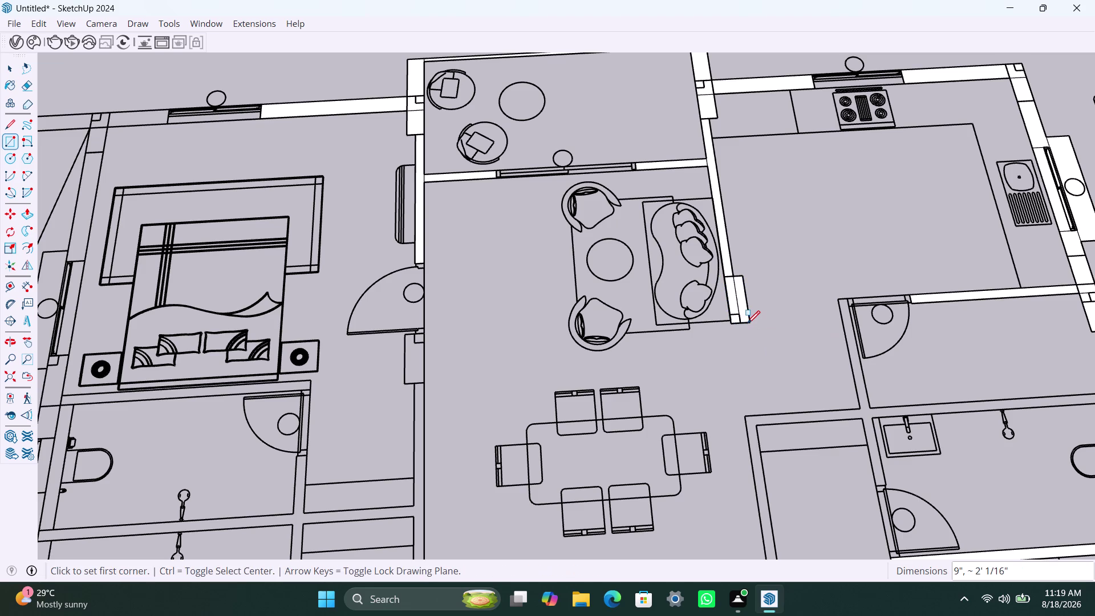
key(space)
scroll(down, 3)
scroll(down, 3)
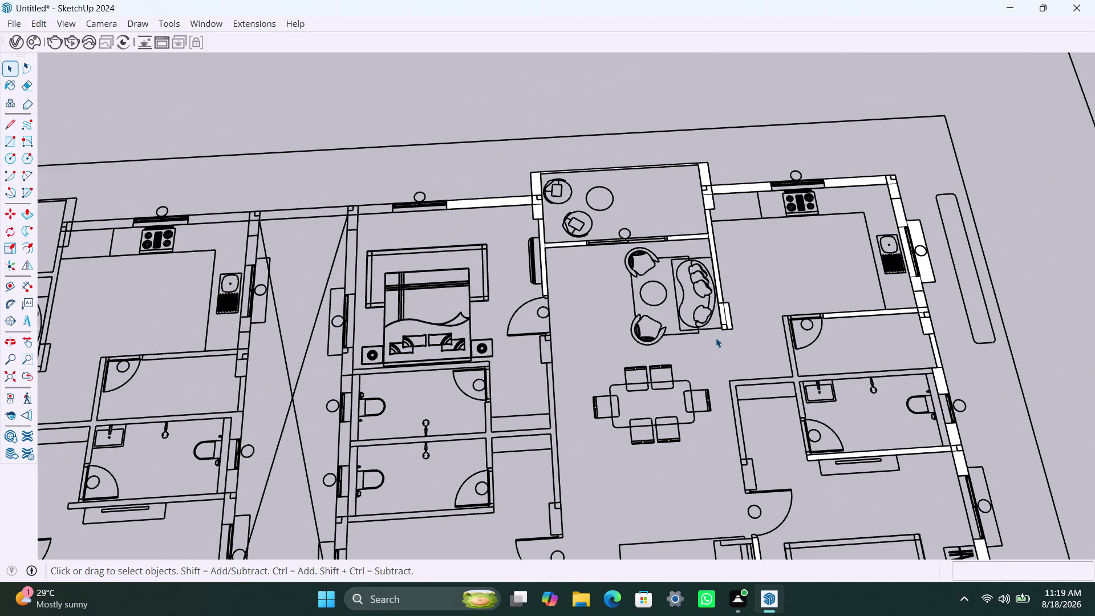
Draw a face along the wall beside the bathroom and delete a stray selection.
scroll(down, 3)
middle_drag(685, 355, 658, 347)
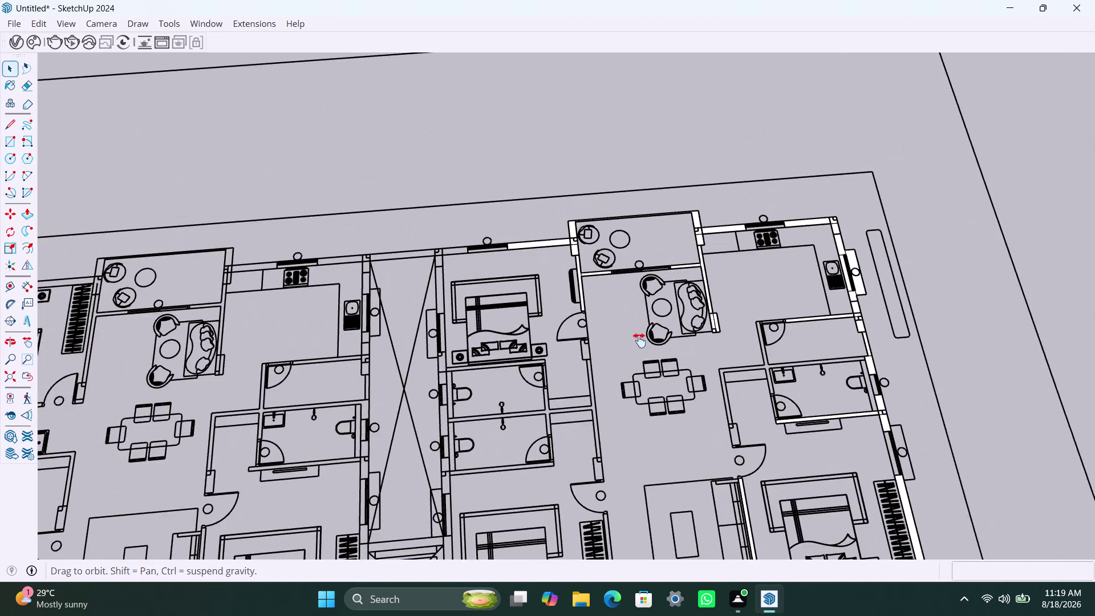
middle_drag(658, 347, 604, 313)
scroll(up, 3)
key(5)
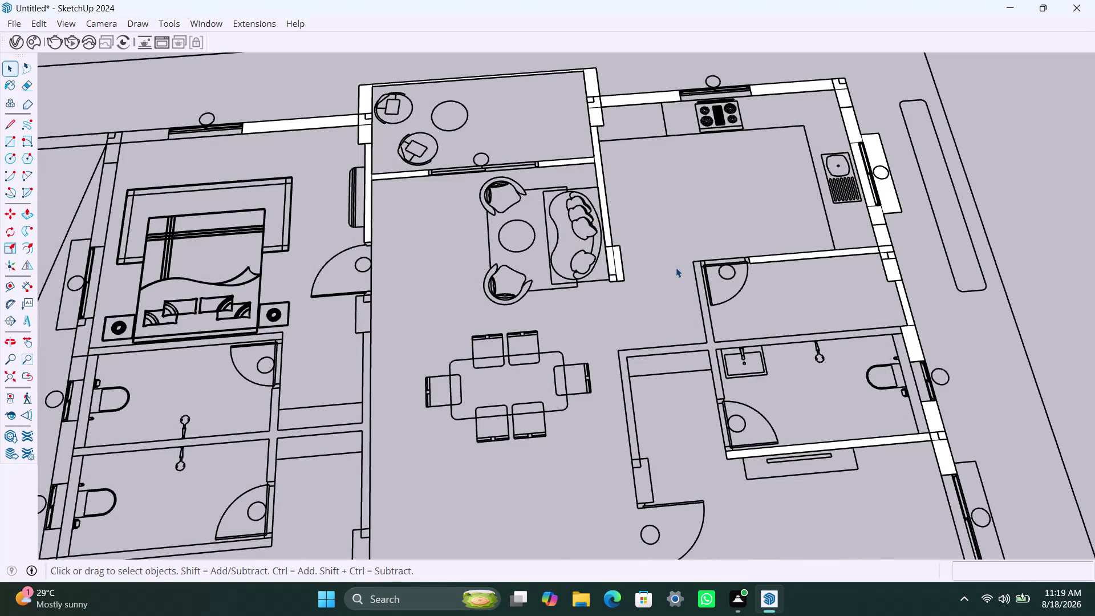
key(r)
click(694, 262)
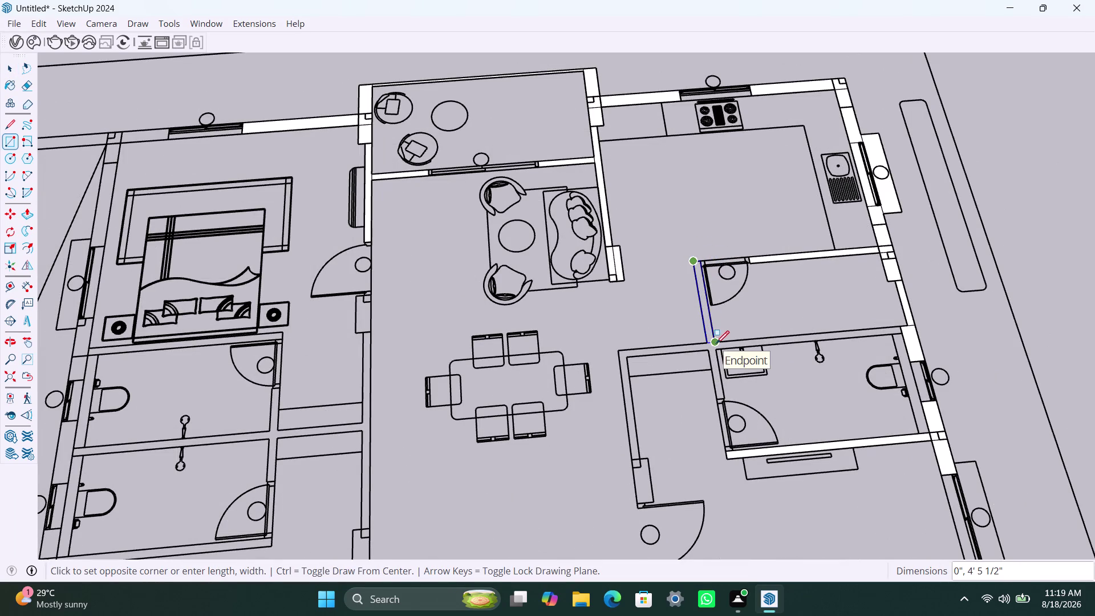
click(723, 395)
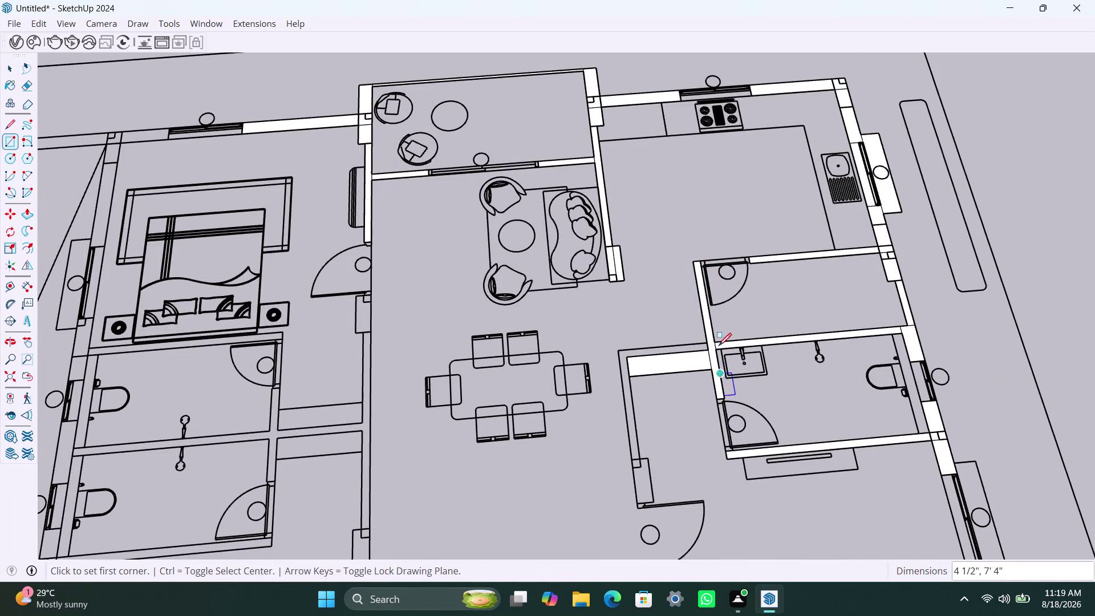
key(space)
click(690, 366)
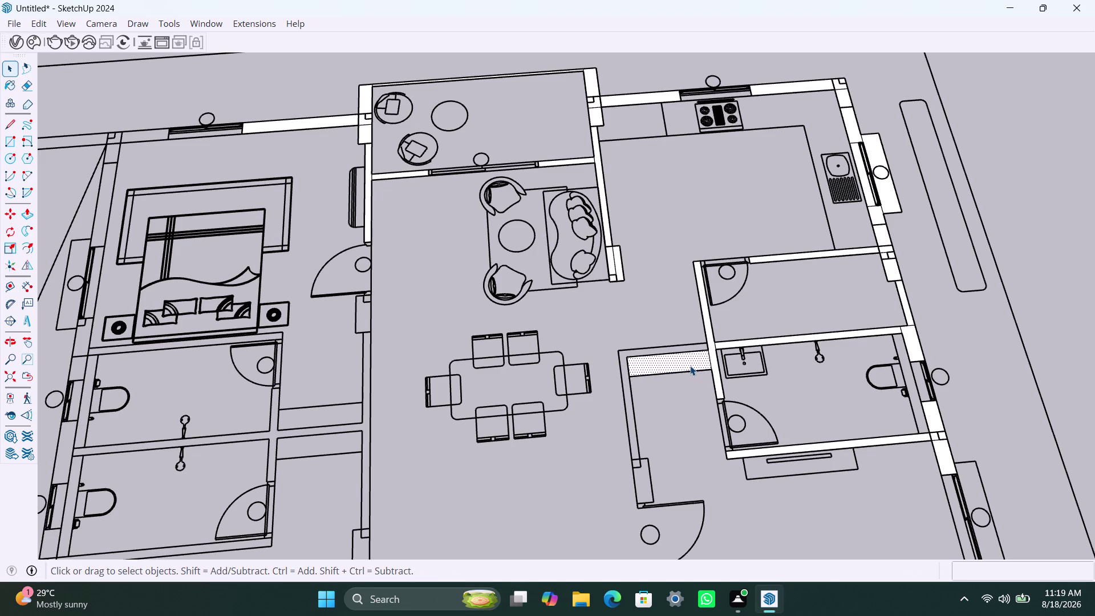
key(Delete)
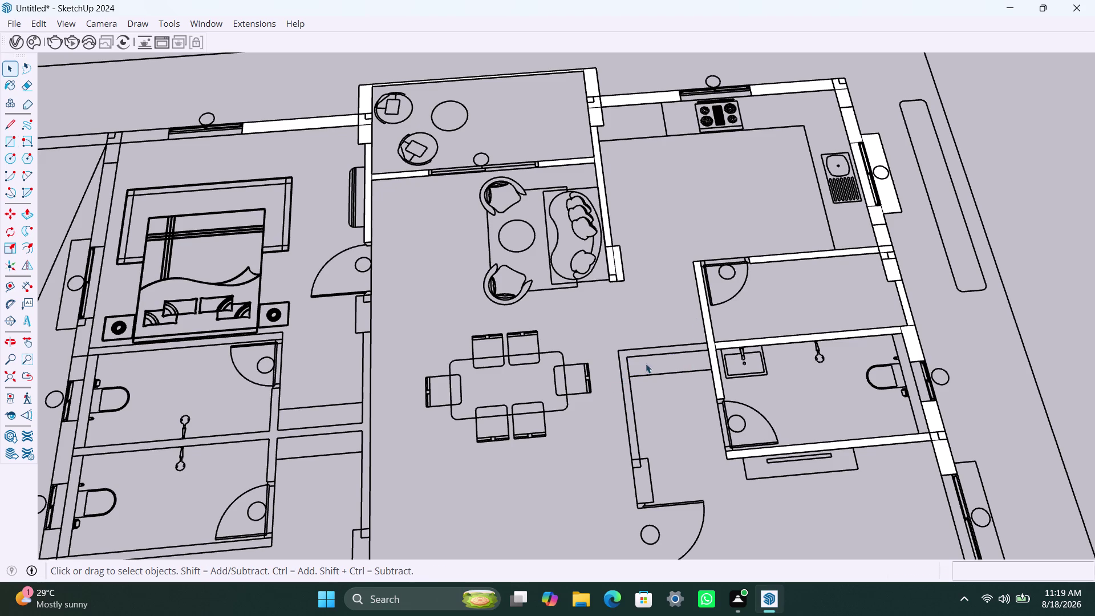
Trace the vertical wall strip from the wall junction downward with a rectangle.
key(r)
click(707, 343)
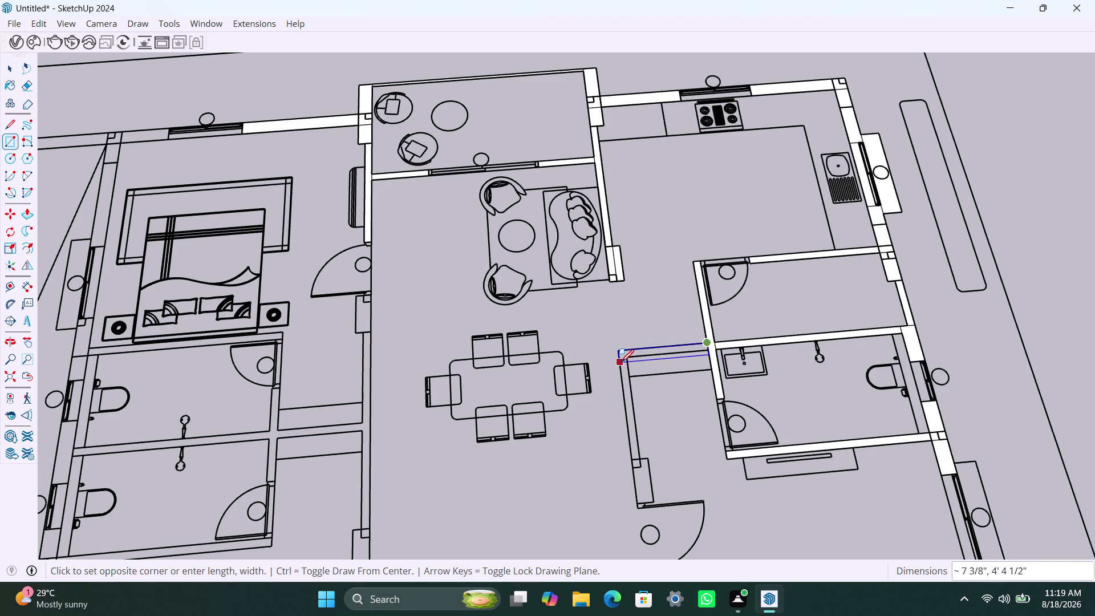
scroll(up, 3)
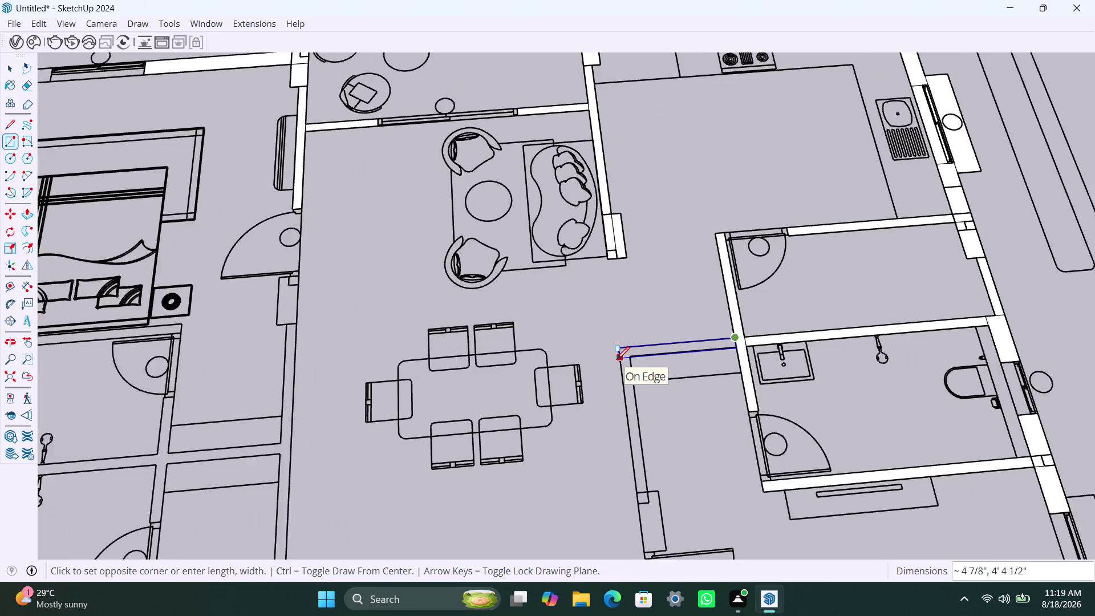
scroll(up, 3)
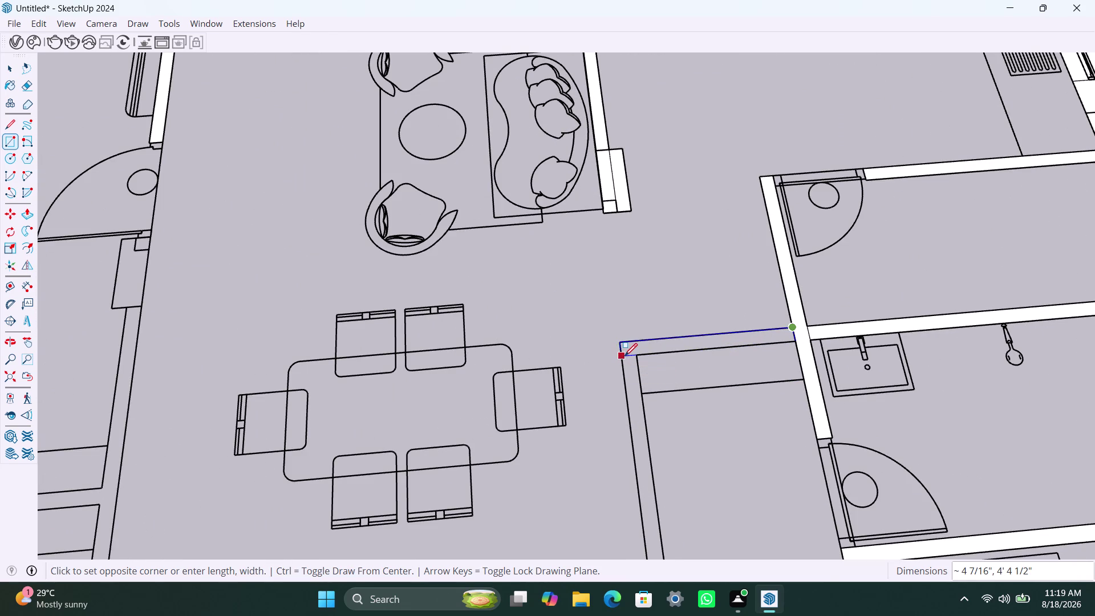
click(625, 356)
click(622, 356)
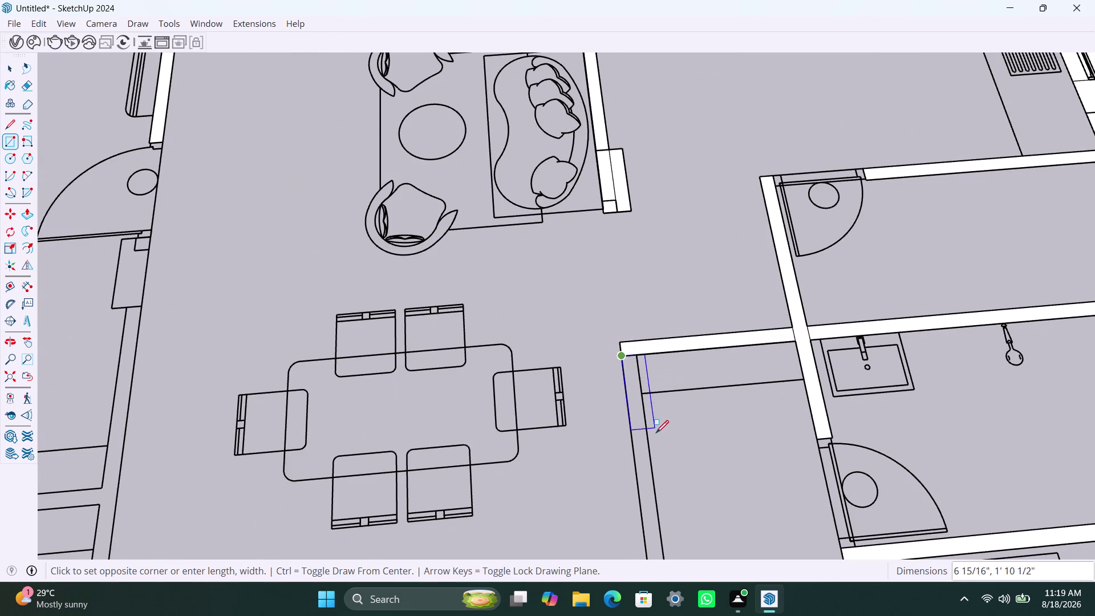
scroll(down, 3)
middle_drag(651, 438, 652, 435)
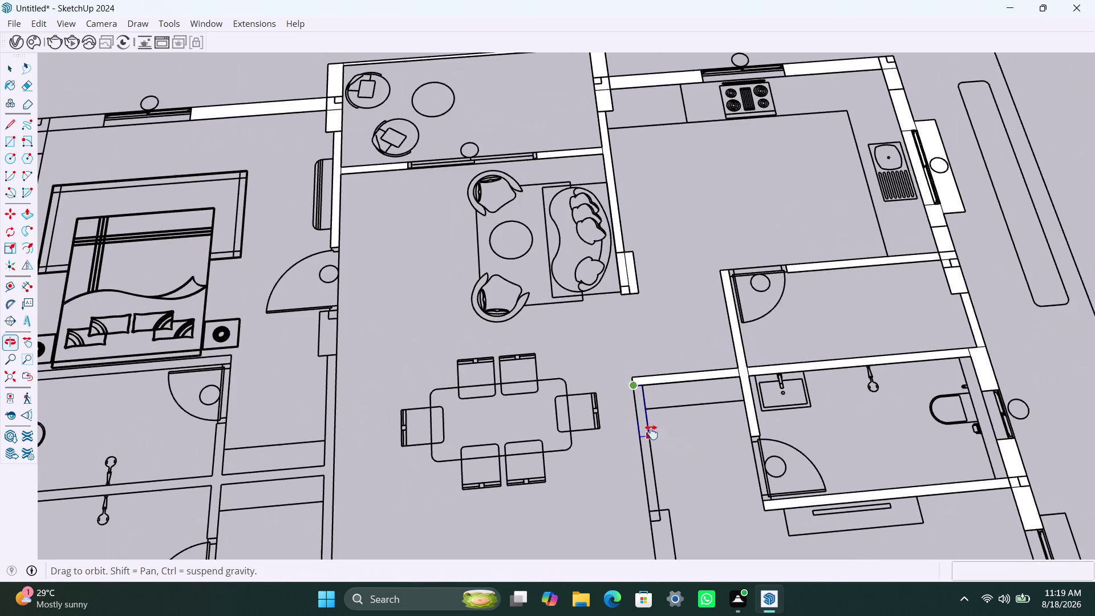
middle_drag(651, 435, 644, 376)
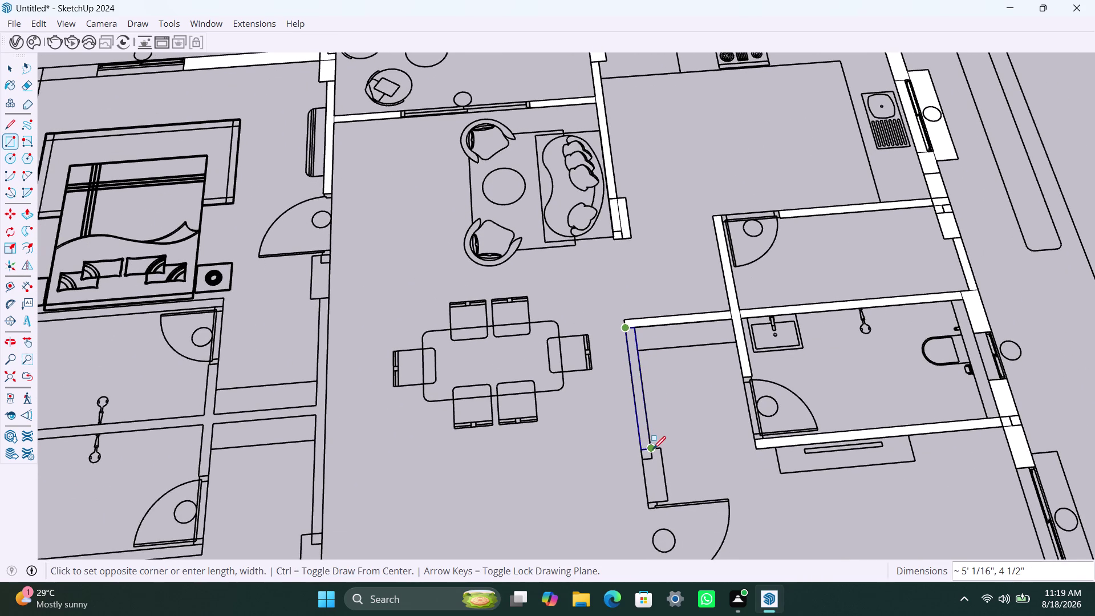
click(653, 450)
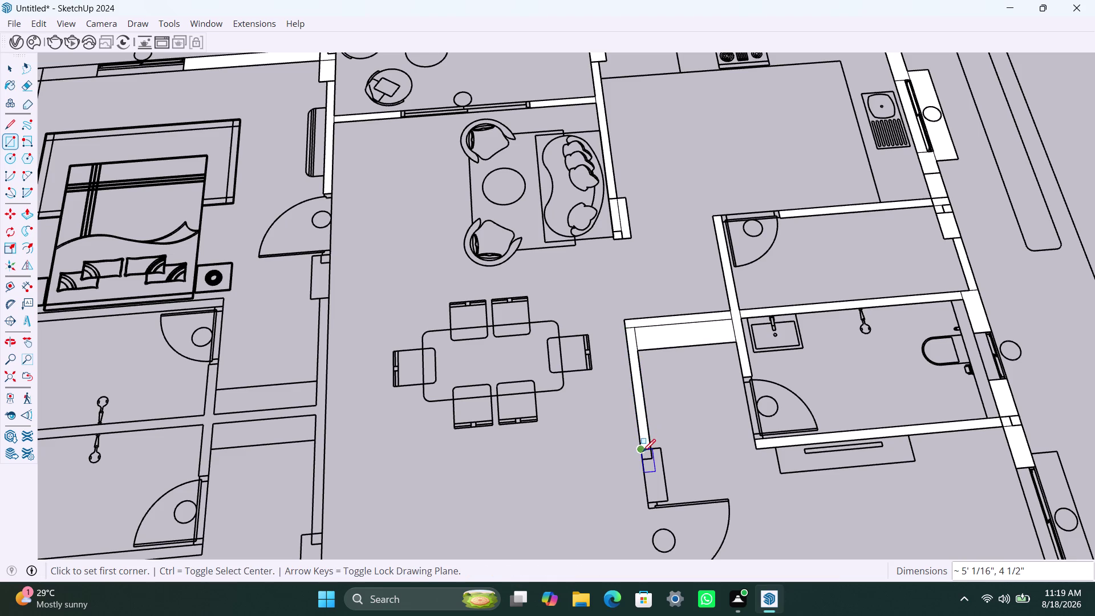
Add the short door jamb face and delete the selected horizontal wall face above.
click(644, 450)
click(669, 495)
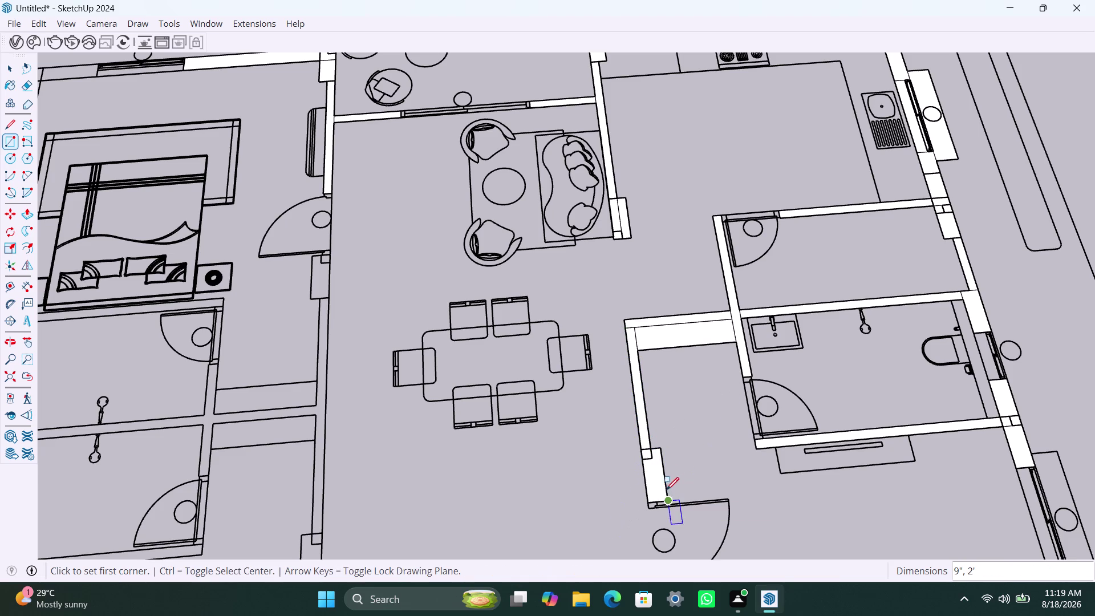
key(space)
click(679, 325)
click(686, 341)
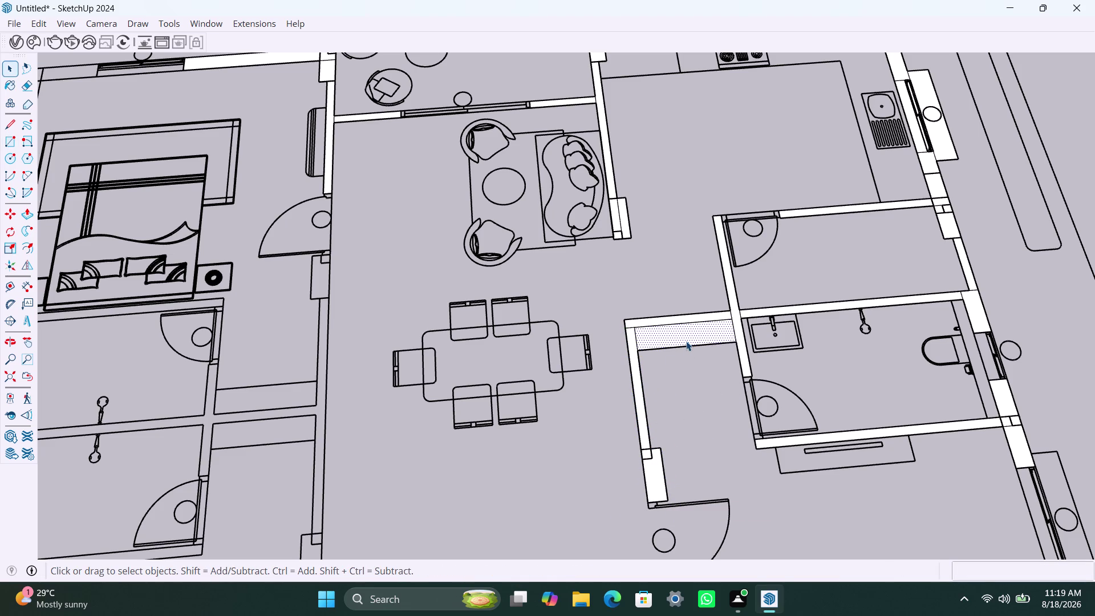
key(Delete)
scroll(down, 3)
scroll(down, 3)
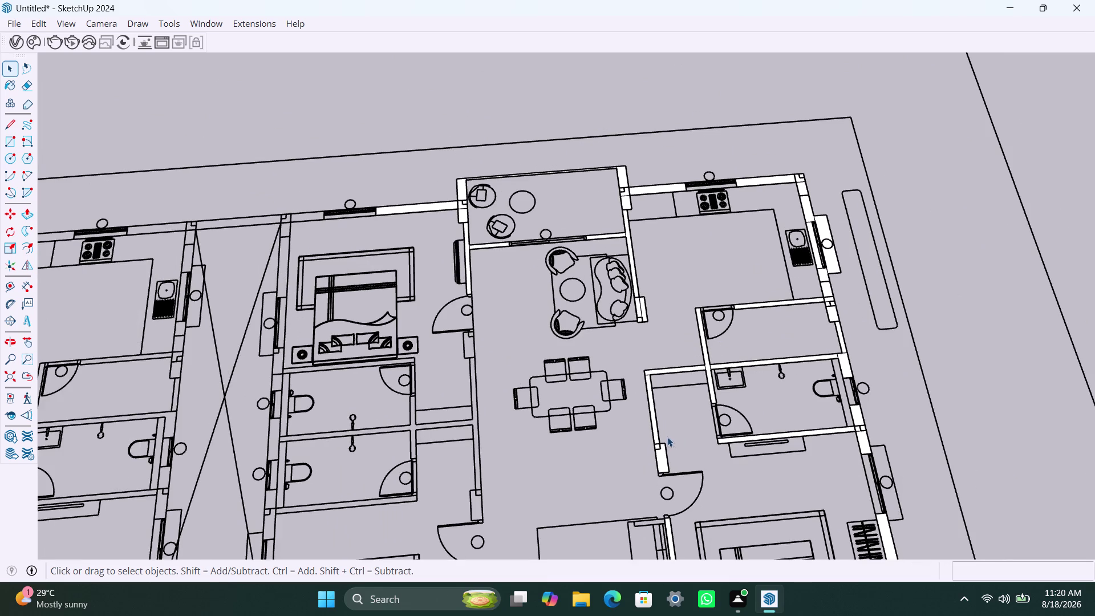
middle_drag(666, 436, 630, 301)
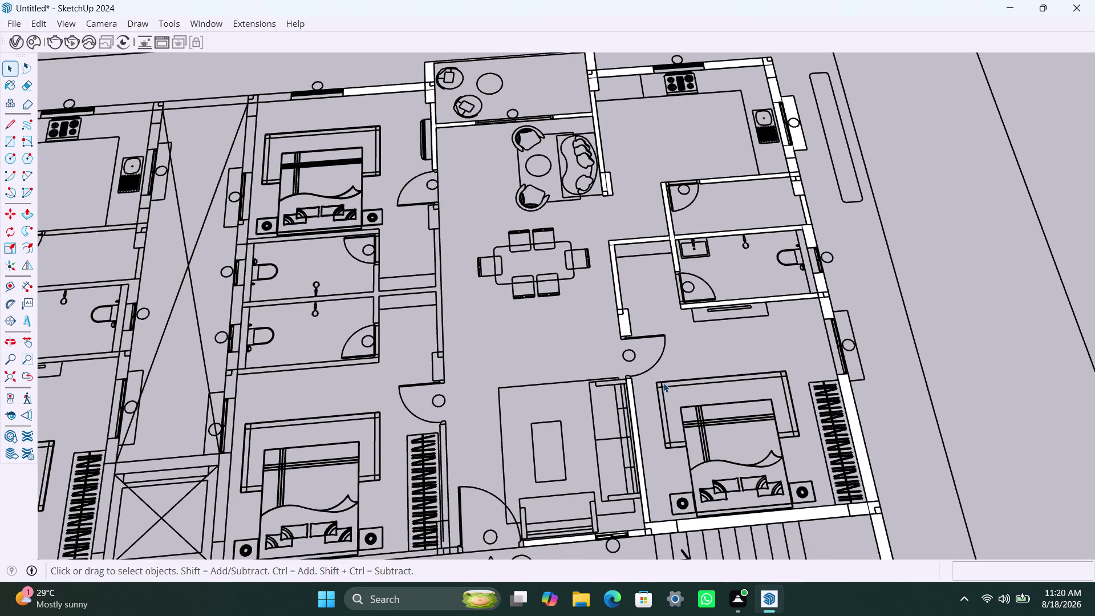
Bring the lower bedroom into view and draw a rectangle face over its bottom wall.
middle_click(617, 388)
scroll(up, 3)
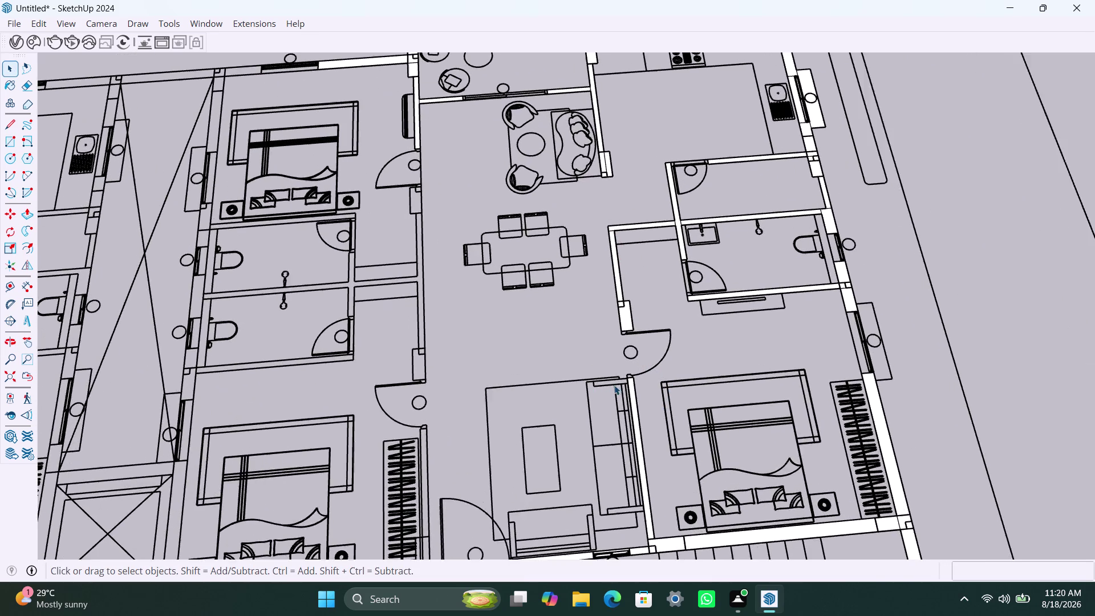
scroll(up, 3)
scroll(down, 3)
scroll(down, 3)
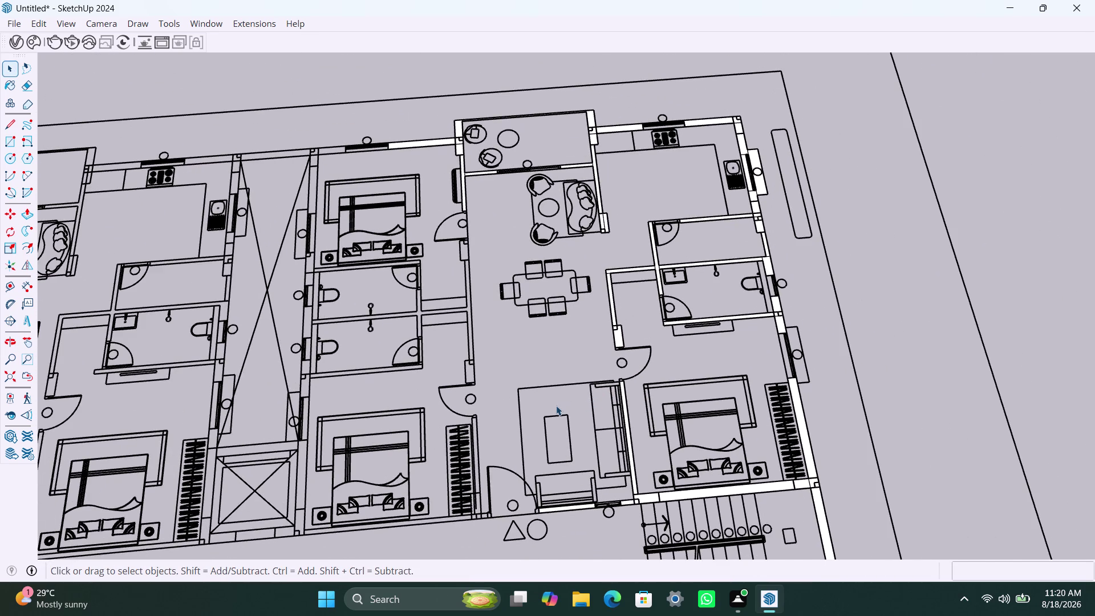
scroll(down, 3)
middle_drag(501, 384, 557, 377)
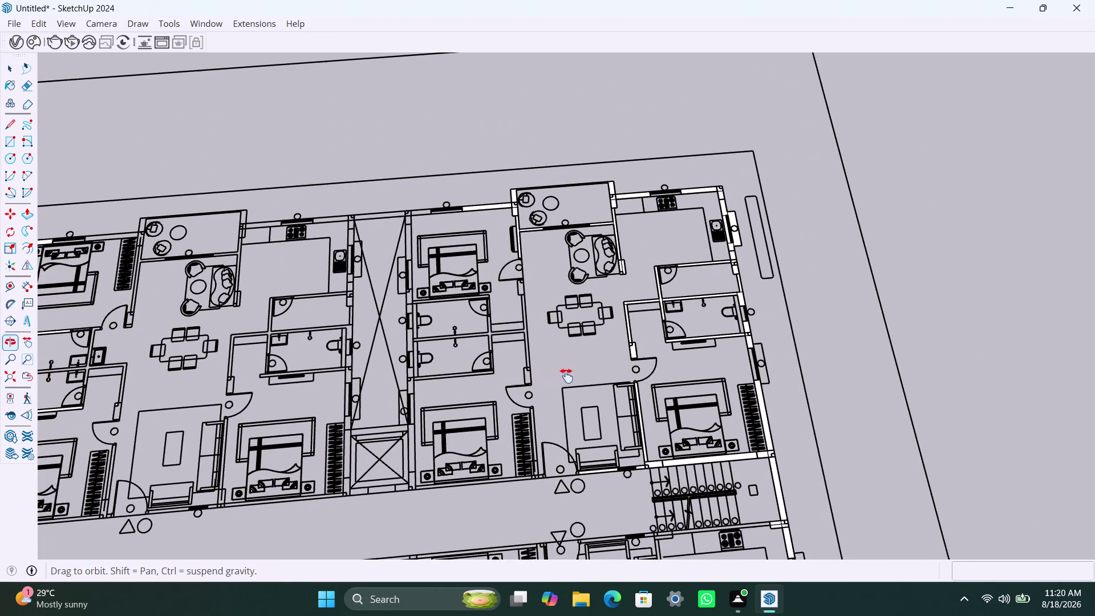
middle_drag(556, 378, 603, 348)
scroll(up, 3)
scroll(up, 3)
scroll(up, 3)
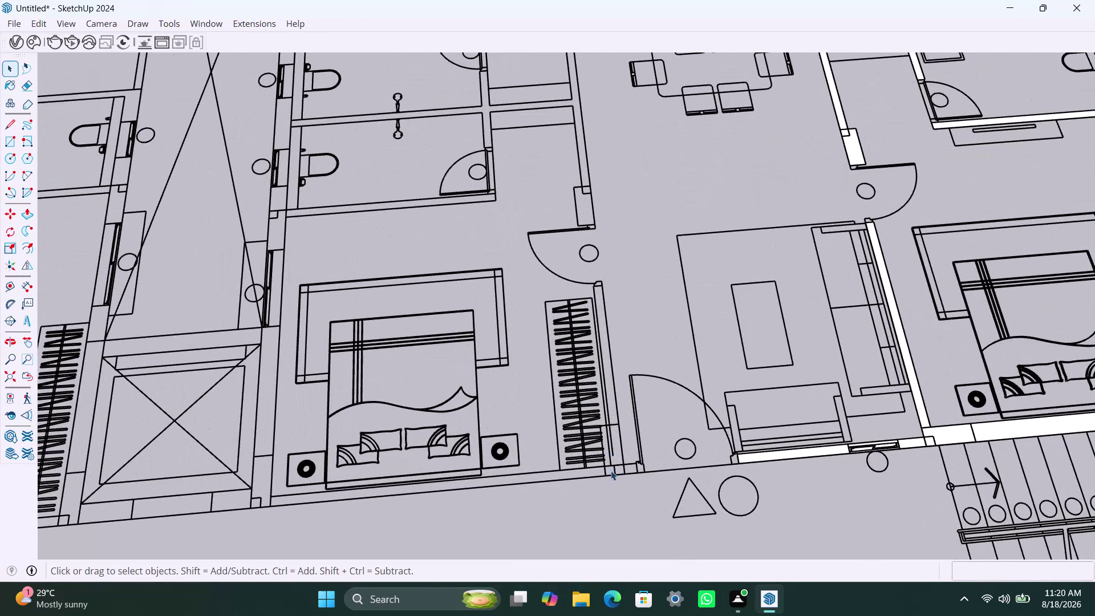
key(r)
click(638, 473)
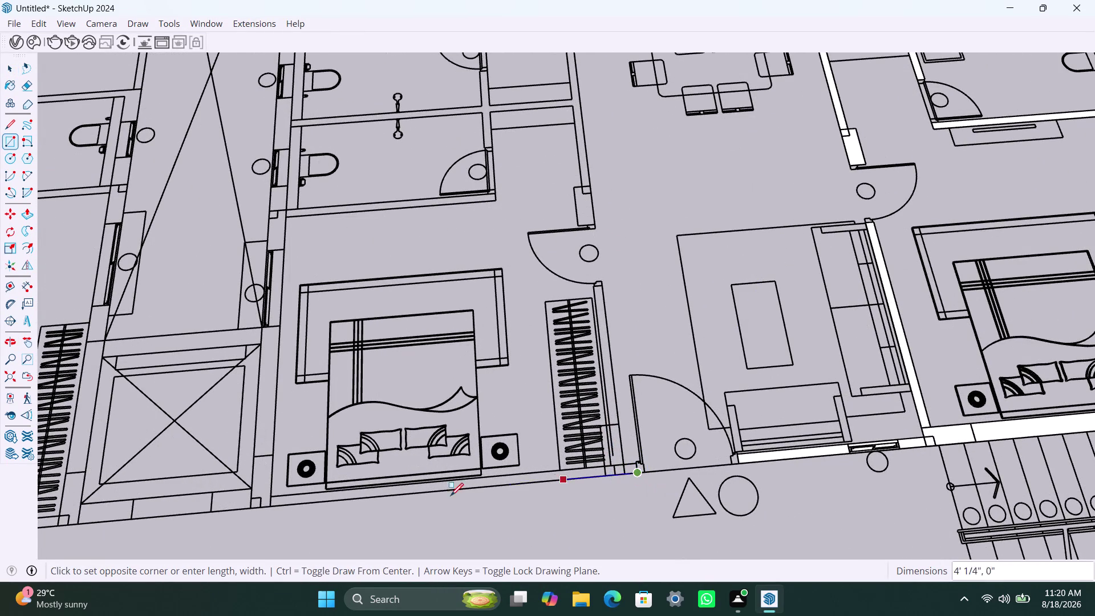
click(271, 498)
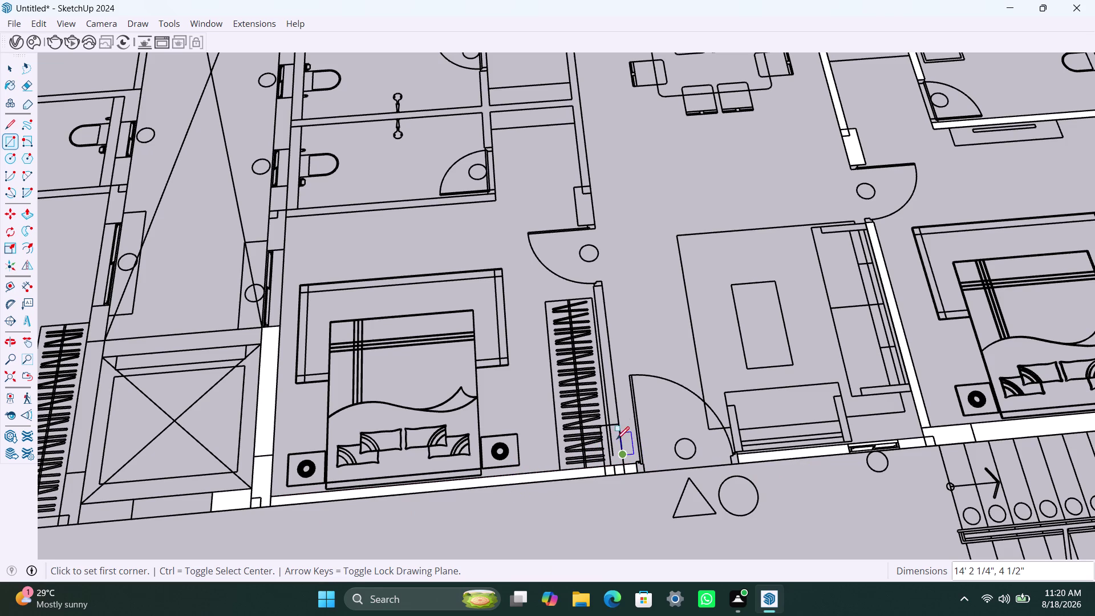
Draw rectangle faces over the wall stub beside the wardrobe and the door jamb above.
click(604, 428)
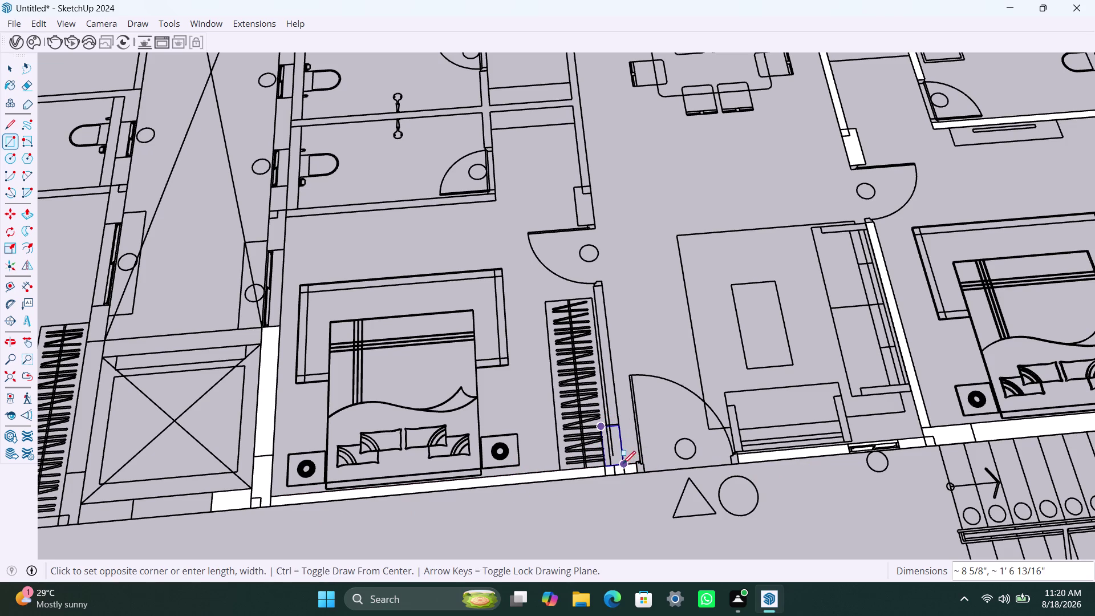
click(622, 463)
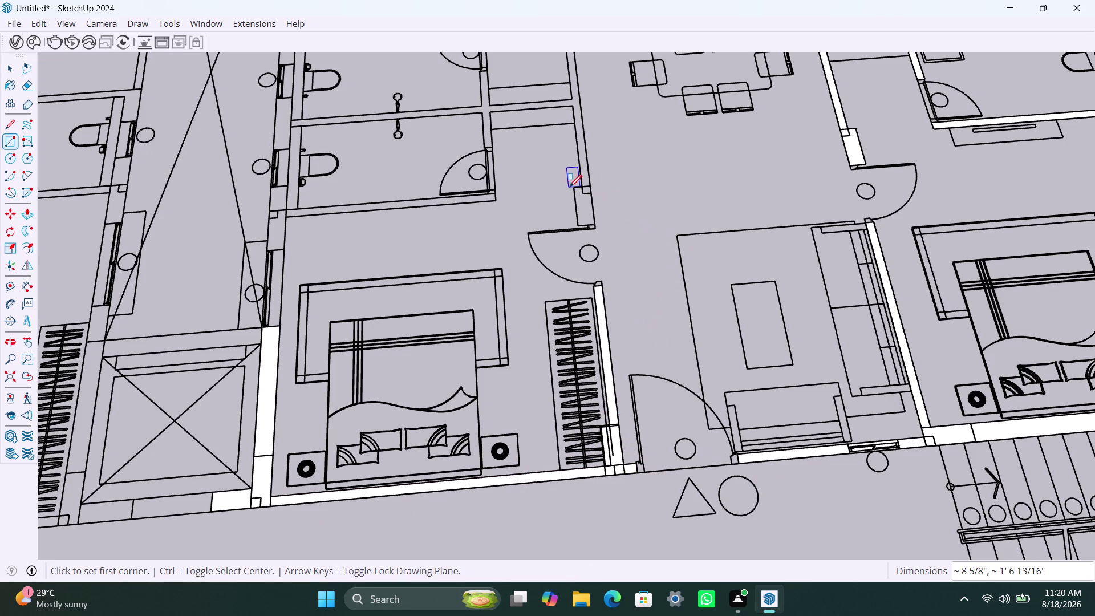
click(572, 187)
click(595, 225)
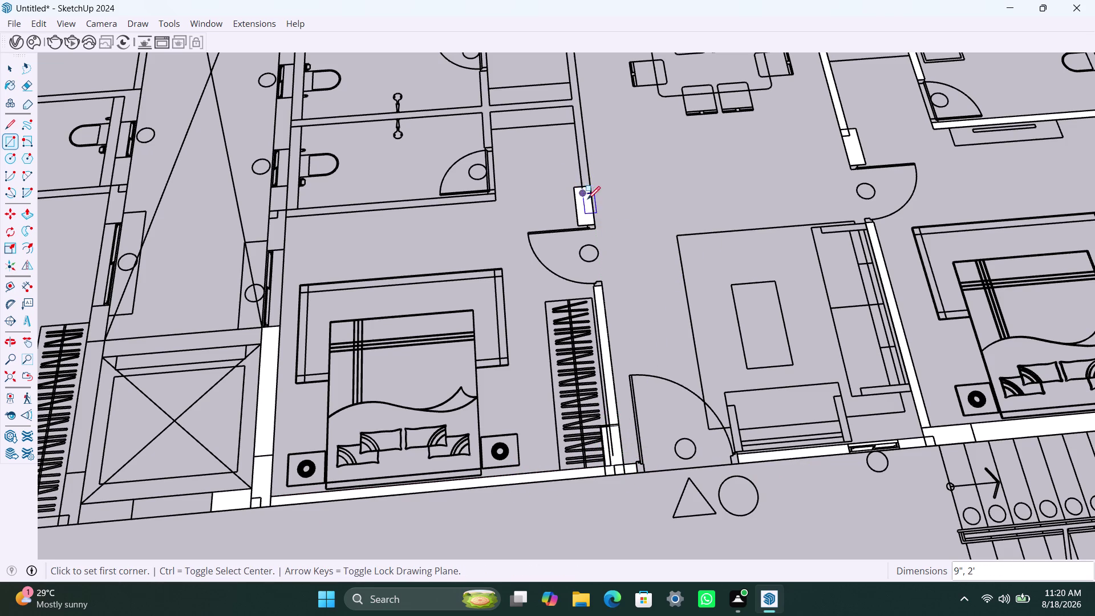
click(588, 187)
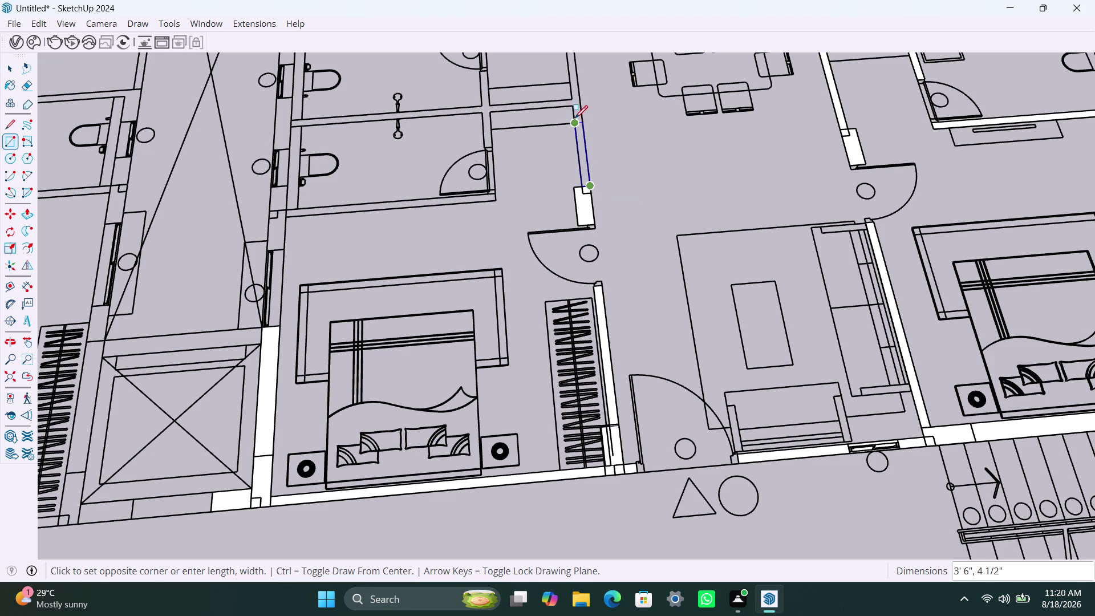
scroll(down, 3)
Complete the rectangle face on the long vertical wall beside the two bathrooms.
middle_drag(575, 116, 557, 239)
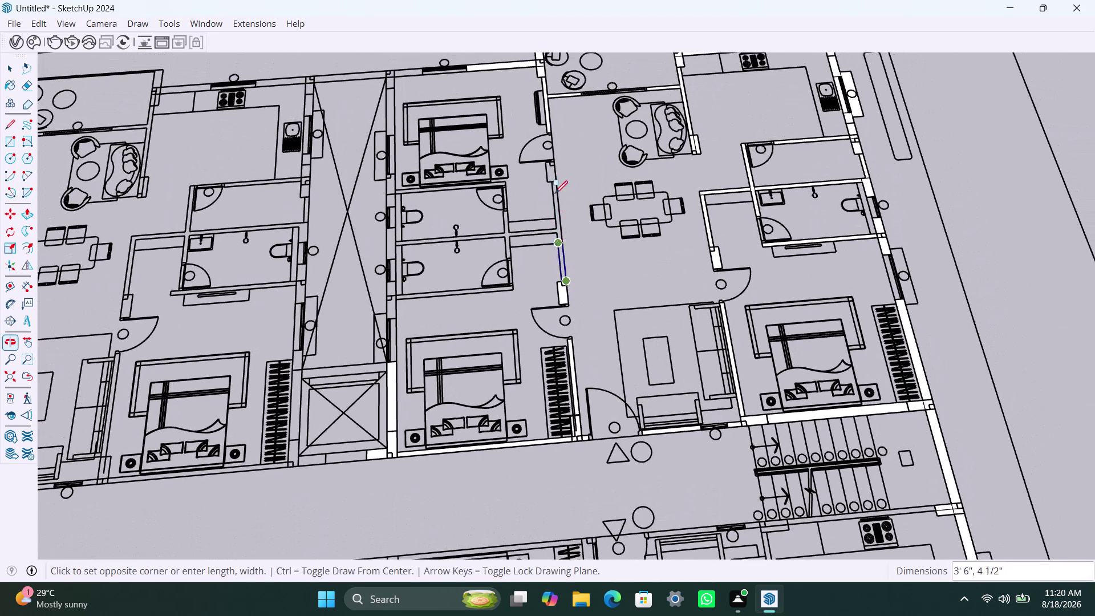
scroll(up, 3)
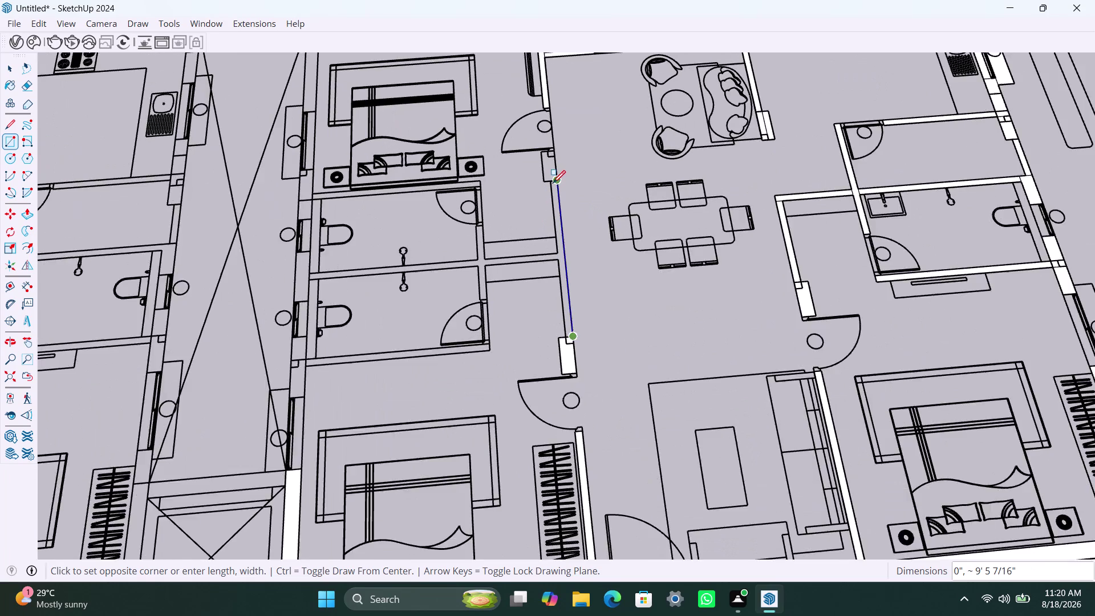
scroll(up, 3)
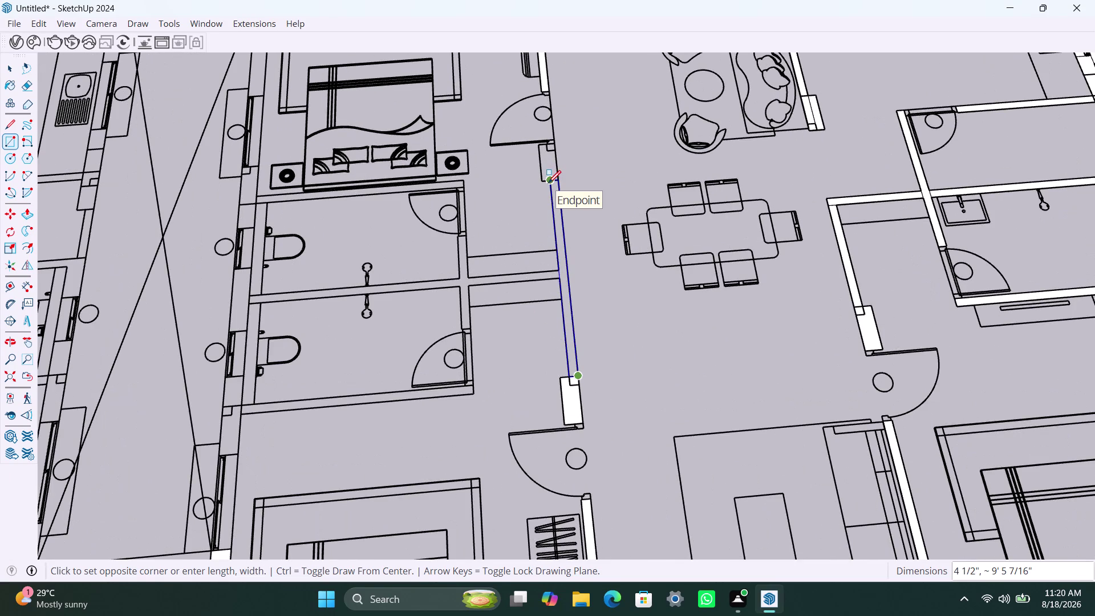
click(548, 183)
click(539, 149)
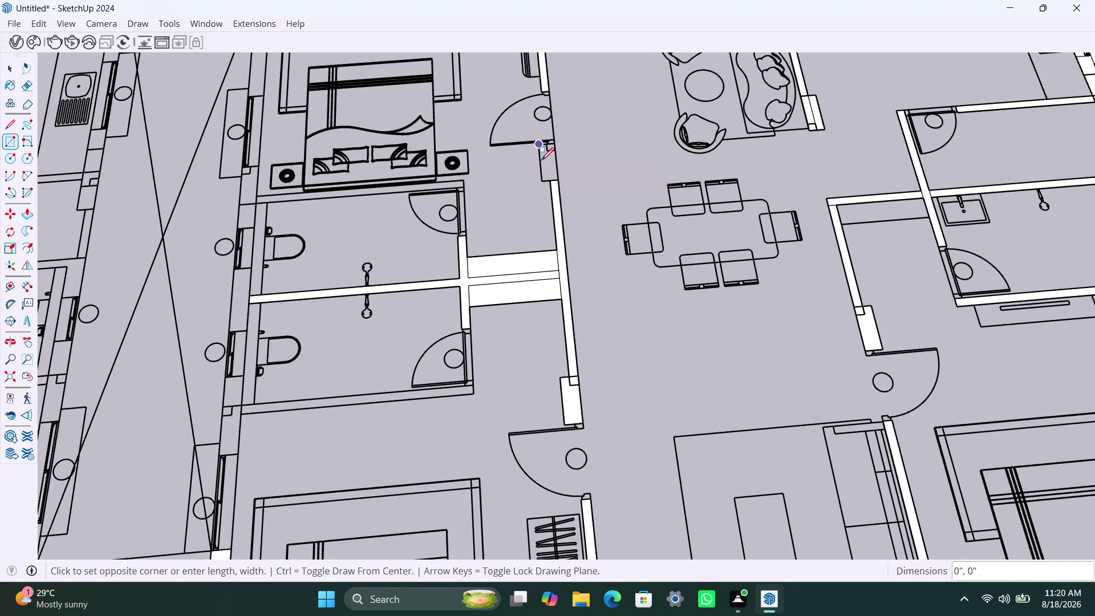
click(560, 180)
Select and delete the stray faces in the passage strip between the bathrooms.
key(space)
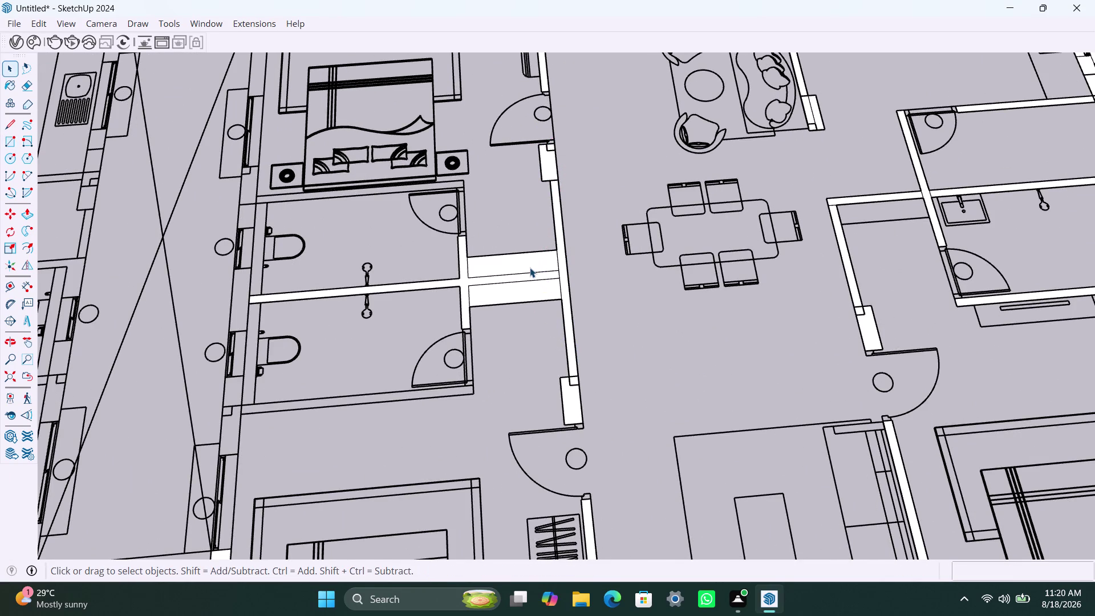
click(530, 267)
key(Delete)
click(539, 289)
key(Delete)
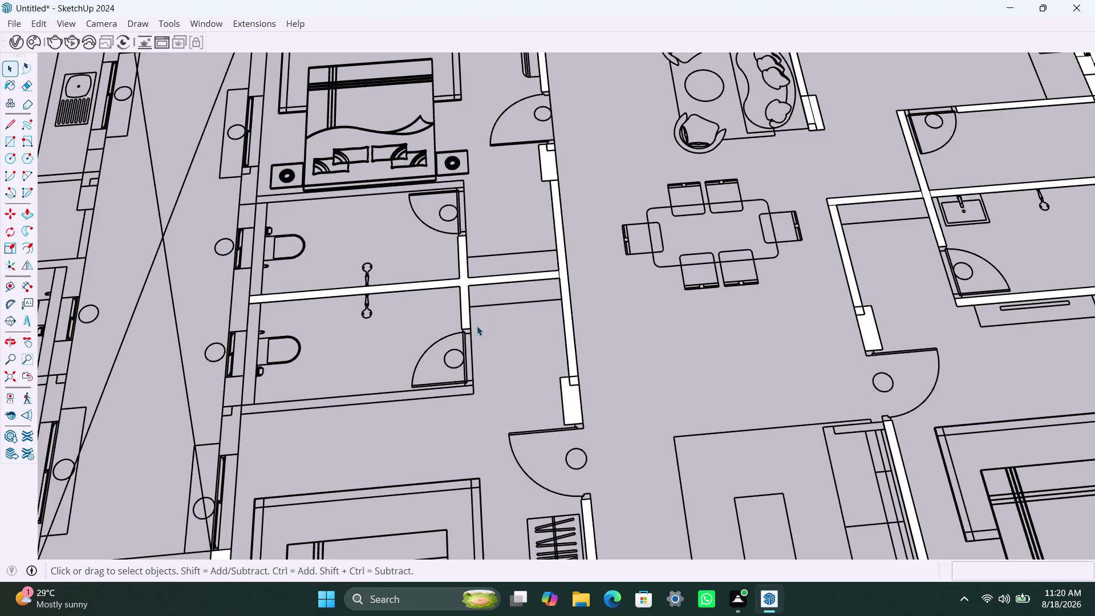
scroll(down, 3)
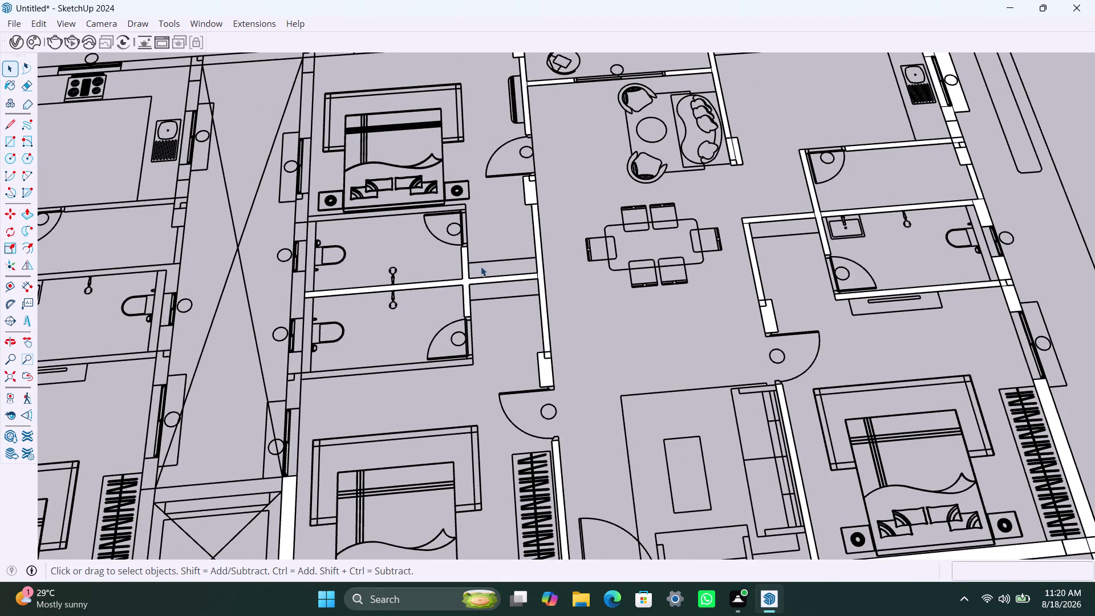
middle_drag(481, 267, 516, 273)
scroll(up, 3)
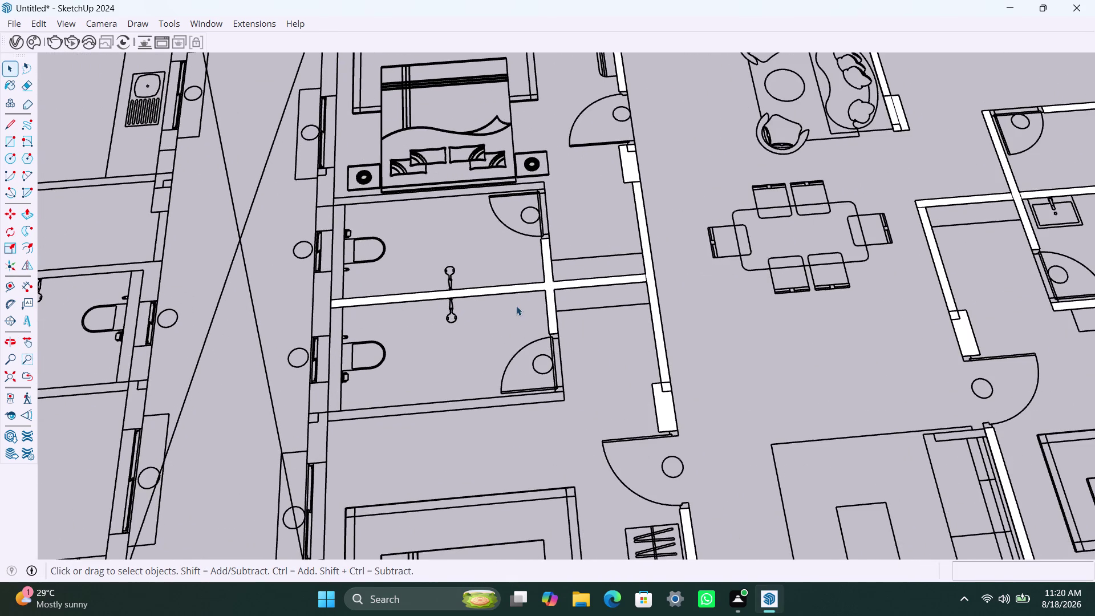
key(r)
click(327, 410)
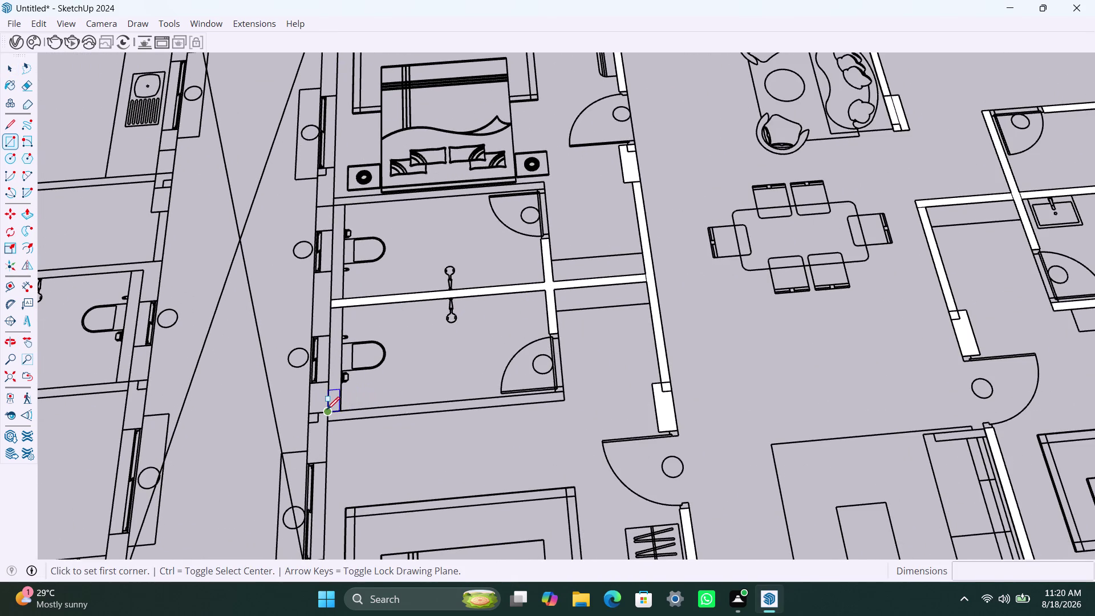
click(560, 399)
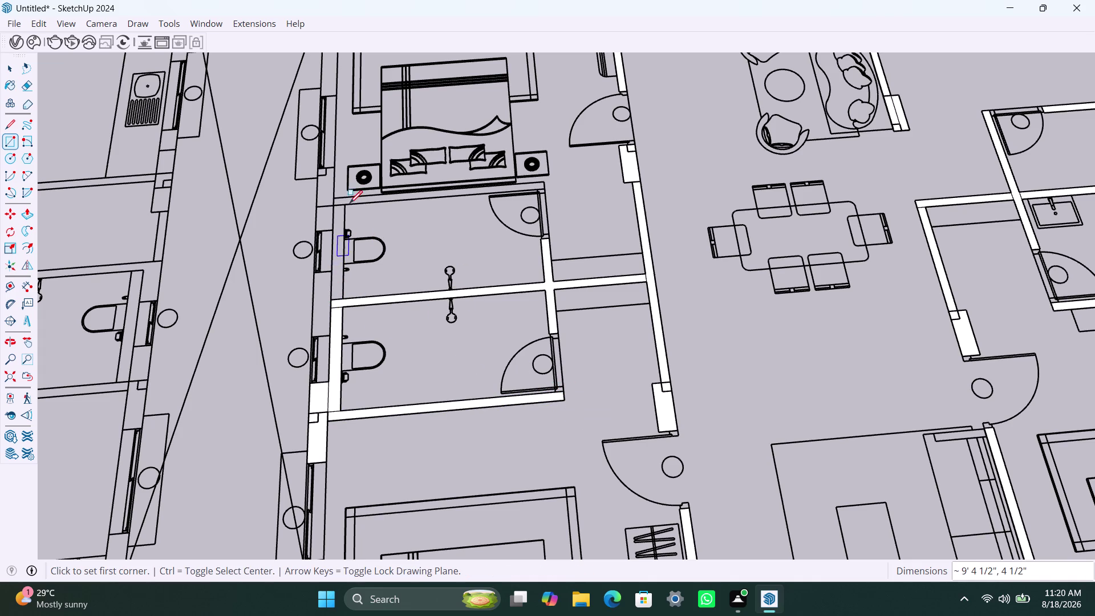
click(336, 213)
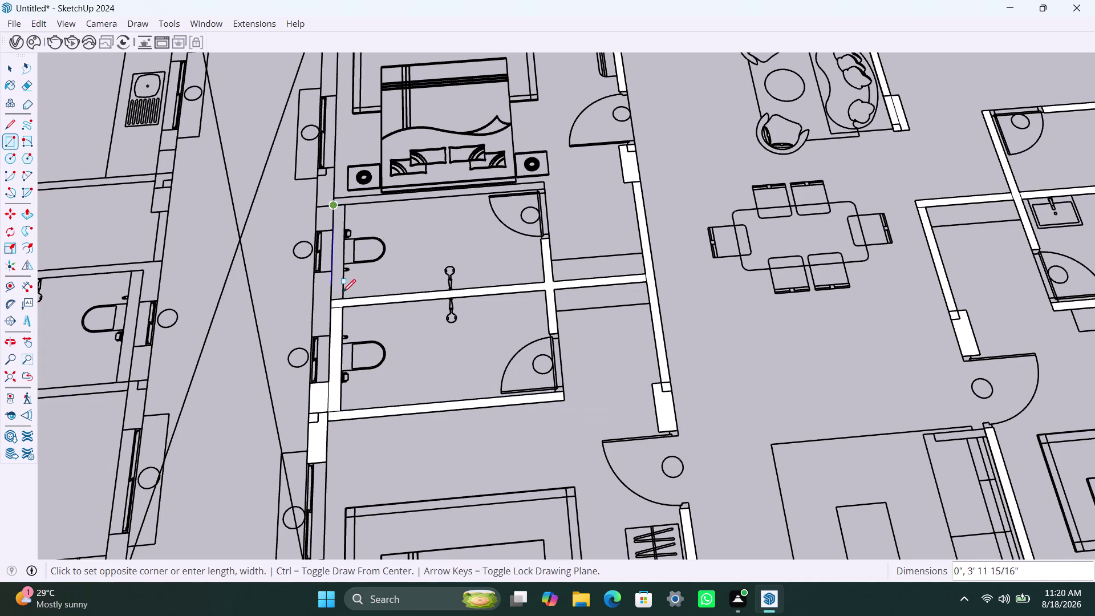
click(345, 295)
key(space)
click(323, 287)
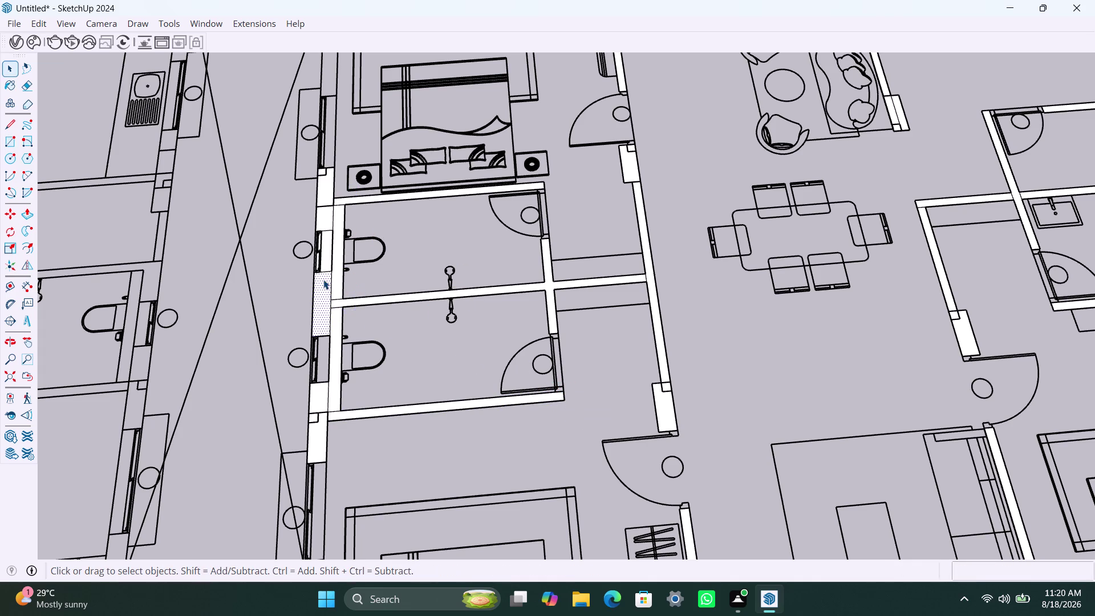
click(326, 260)
key(Delete)
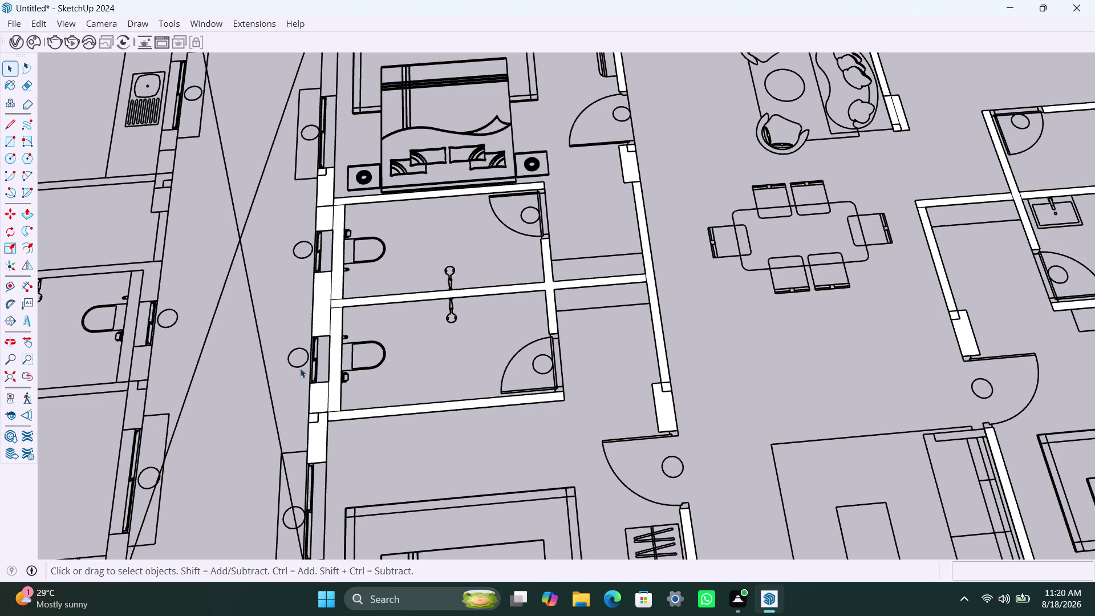
click(339, 274)
key(Delete)
click(342, 340)
click(339, 347)
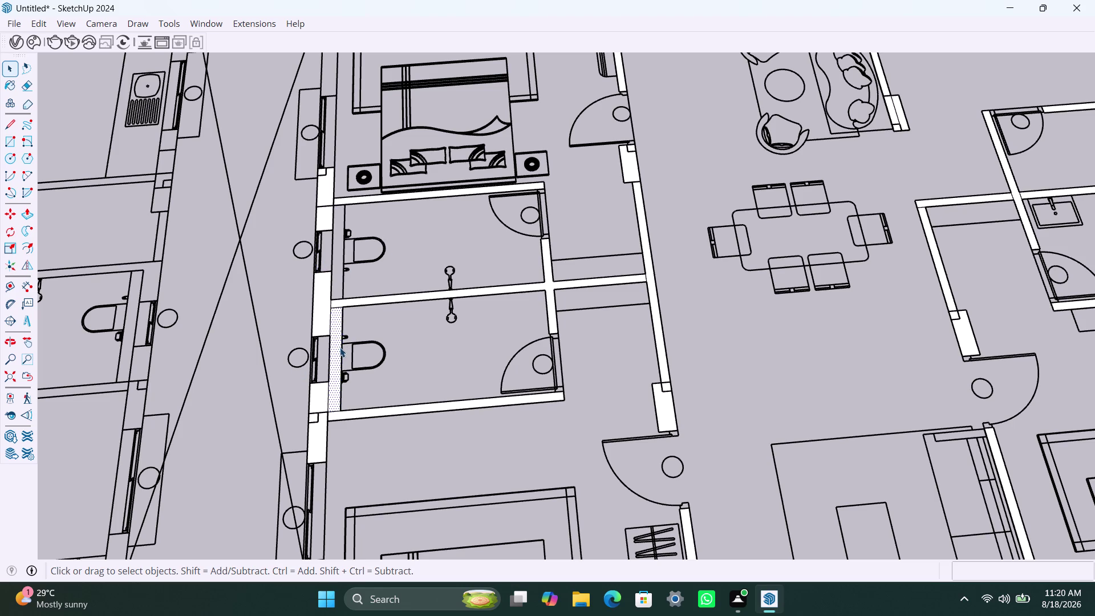
key(Delete)
scroll(down, 3)
scroll(down, 3)
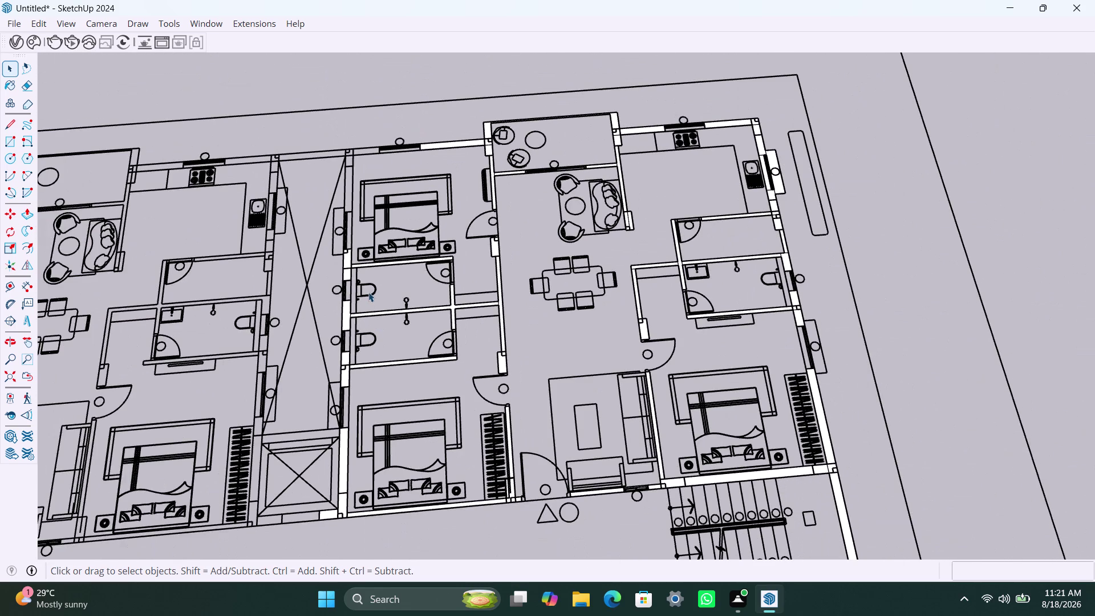
middle_drag(368, 292, 375, 363)
scroll(up, 3)
scroll(up, 3)
middle_drag(352, 296, 355, 301)
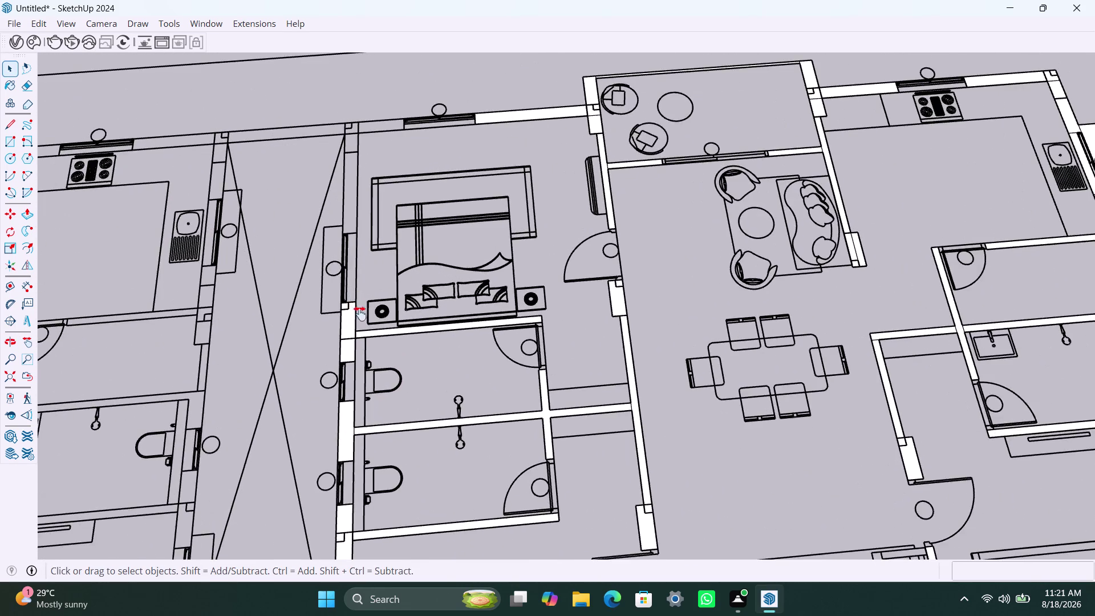
middle_drag(356, 301, 369, 354)
key(r)
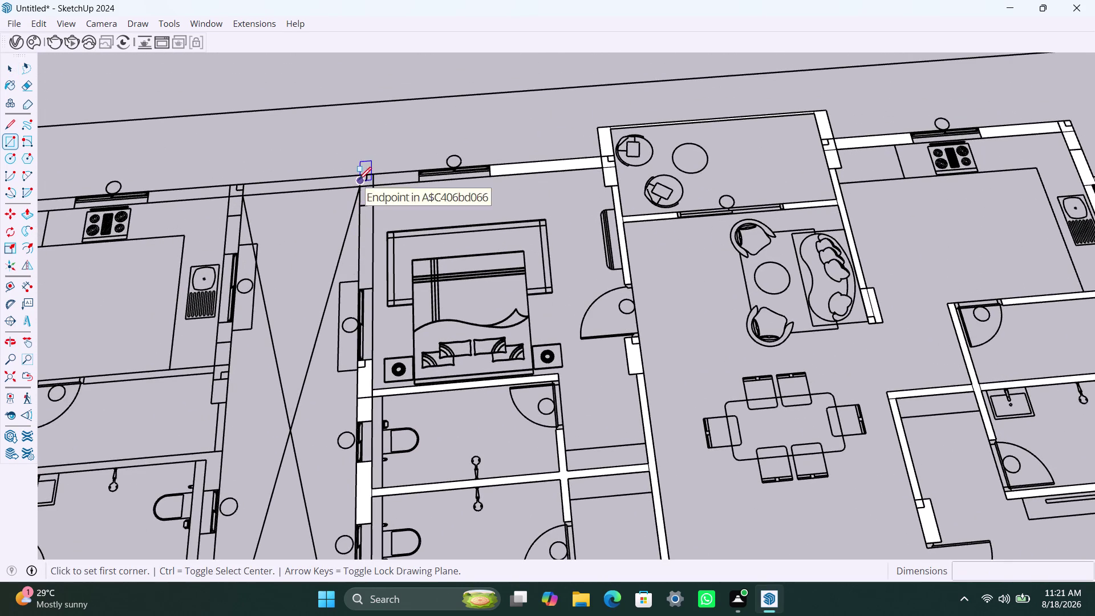
click(359, 175)
click(374, 288)
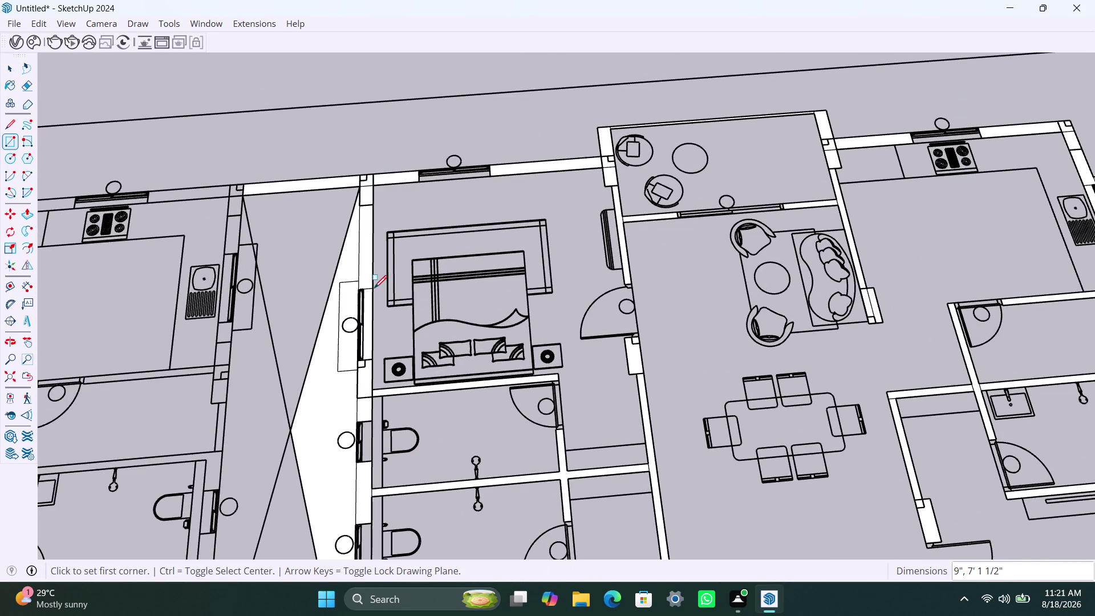
key(space)
click(353, 257)
key(Delete)
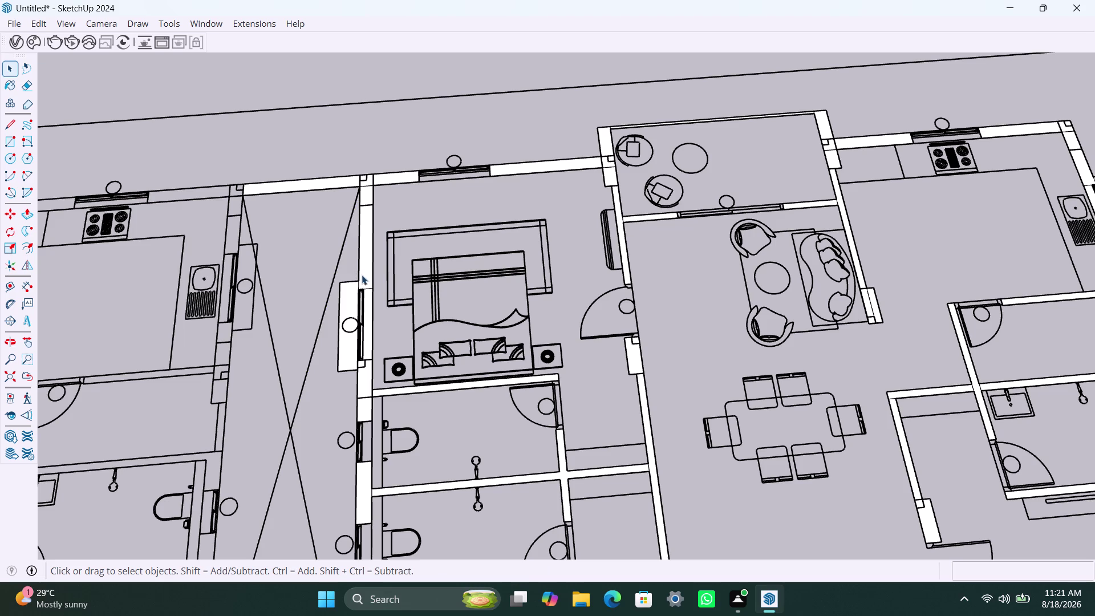
click(348, 304)
key(Delete)
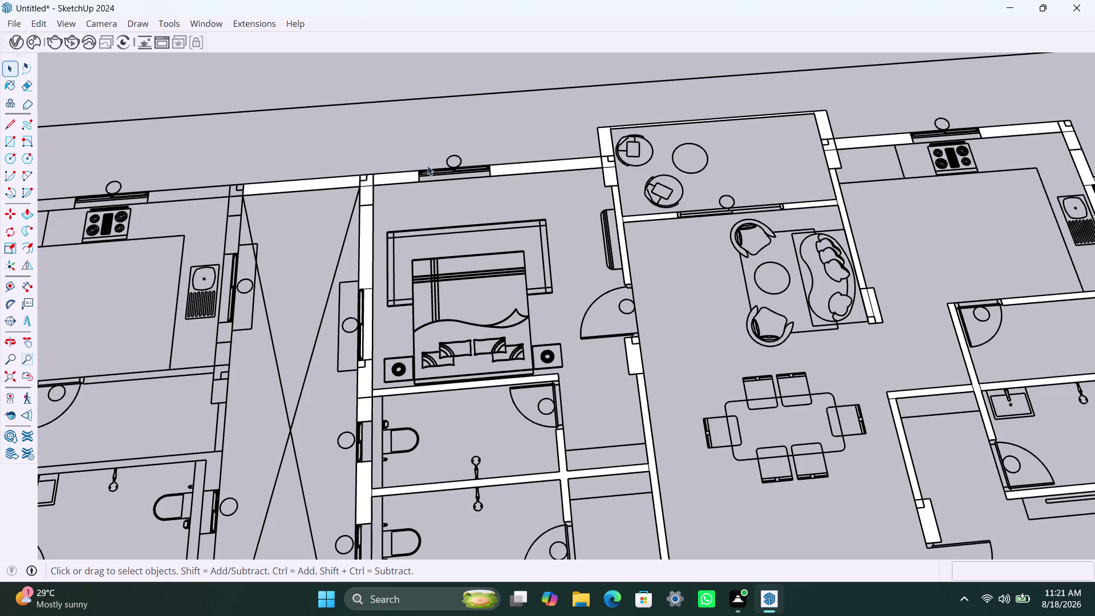
scroll(down, 3)
scroll(down, 3)
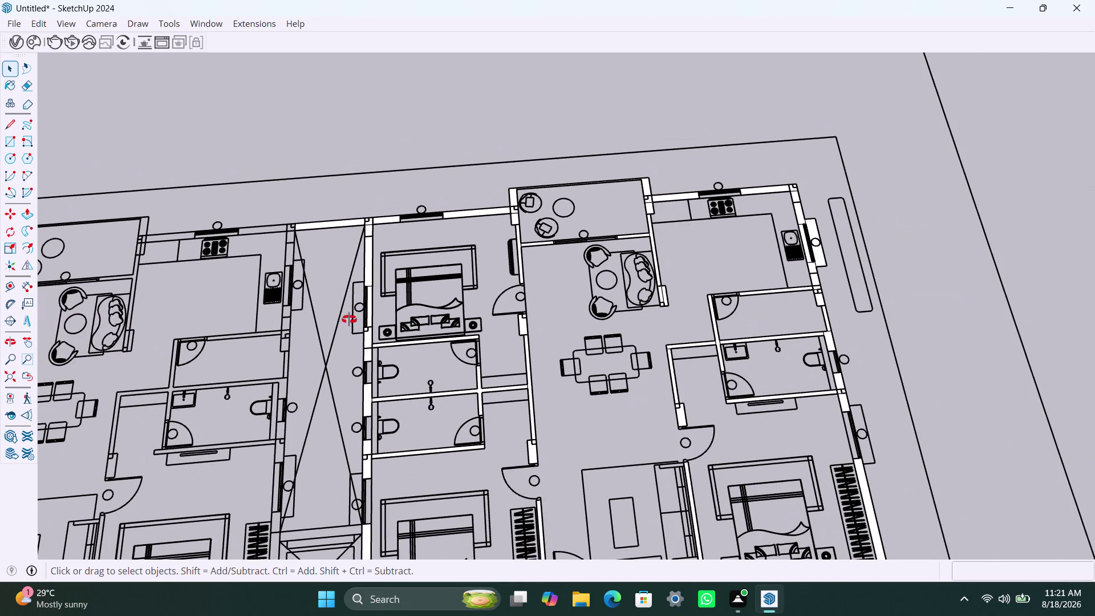
Draw a rectangle face over the wall strip above the lift shaft.
middle_drag(349, 319, 440, 236)
scroll(up, 3)
key(r)
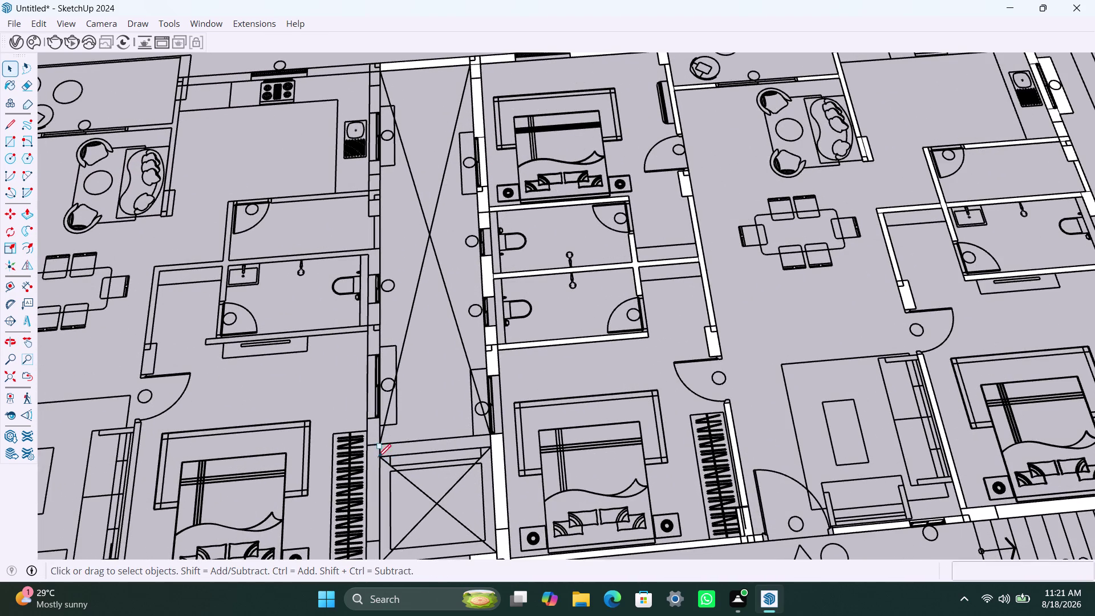
click(370, 447)
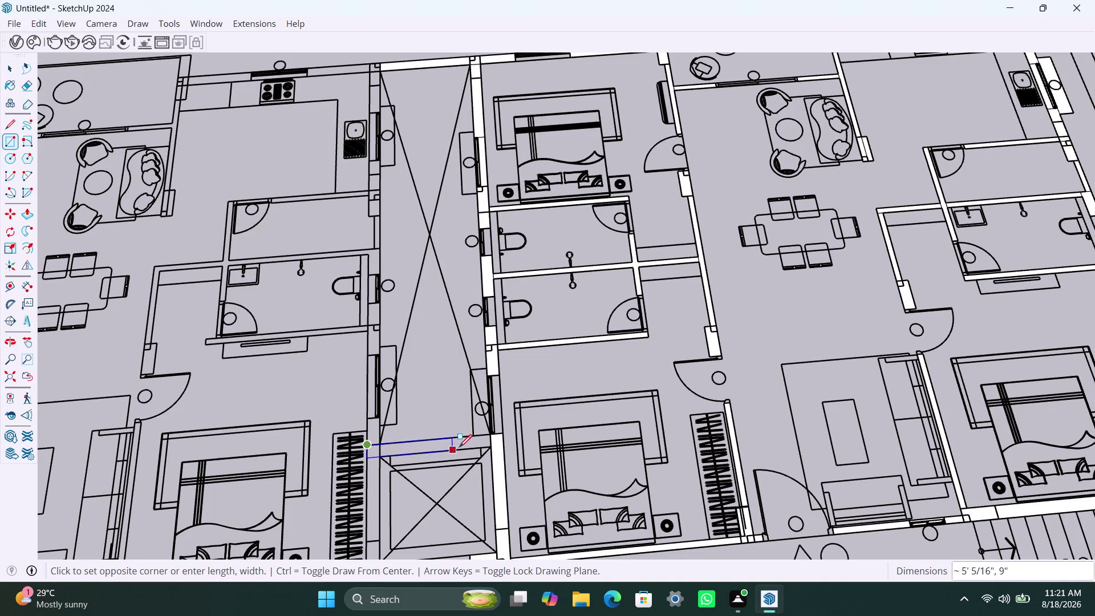
click(490, 445)
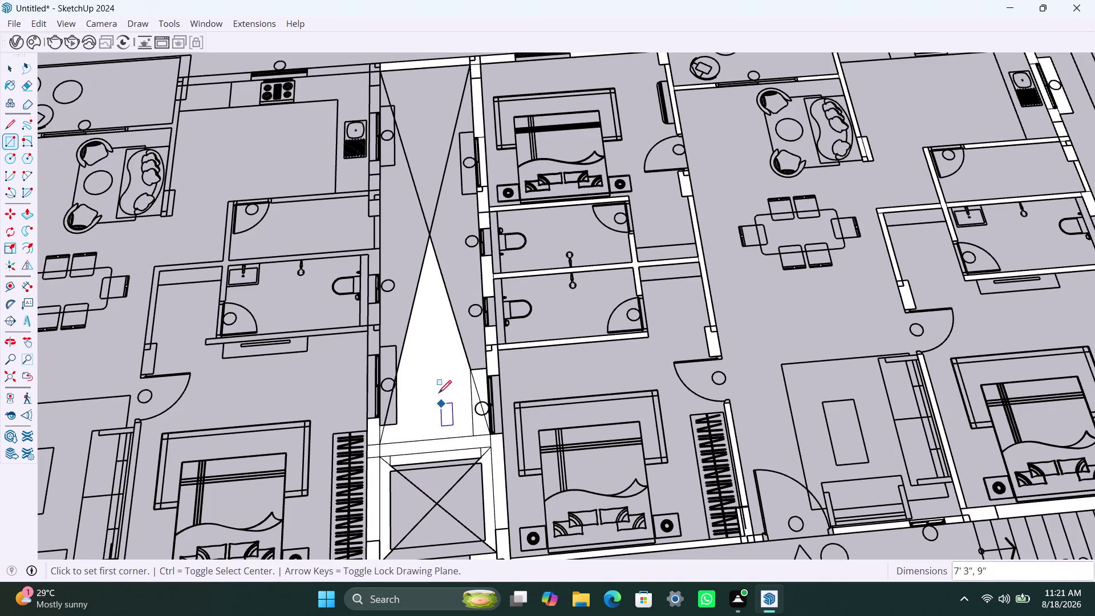
Delete three stray faces around the new lift-shaft wall.
key(space)
click(436, 393)
key(Delete)
click(479, 419)
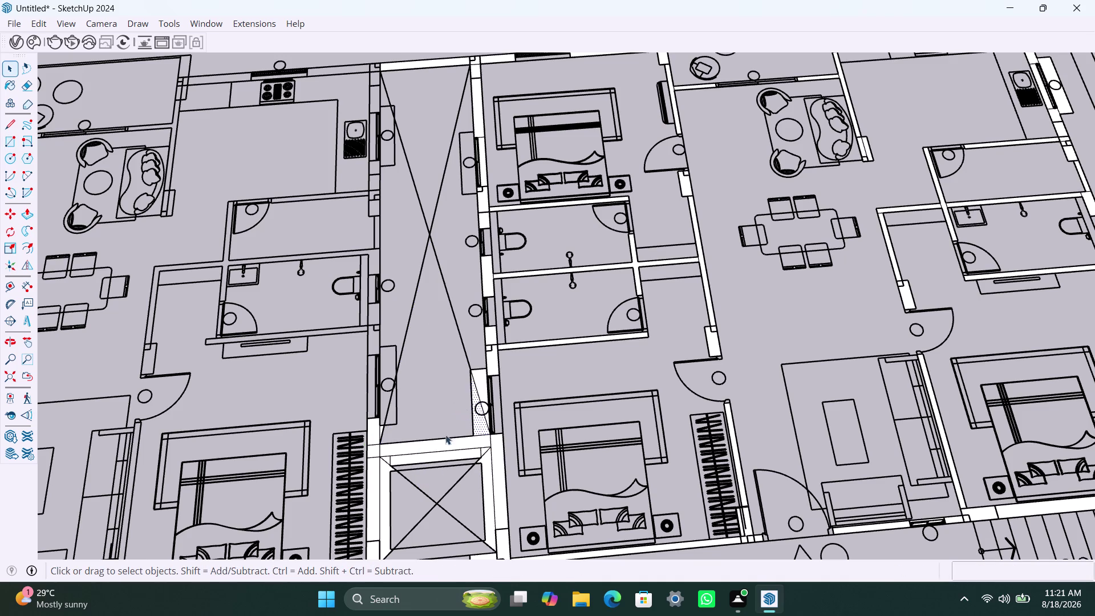
key(Delete)
scroll(down, 3)
click(458, 405)
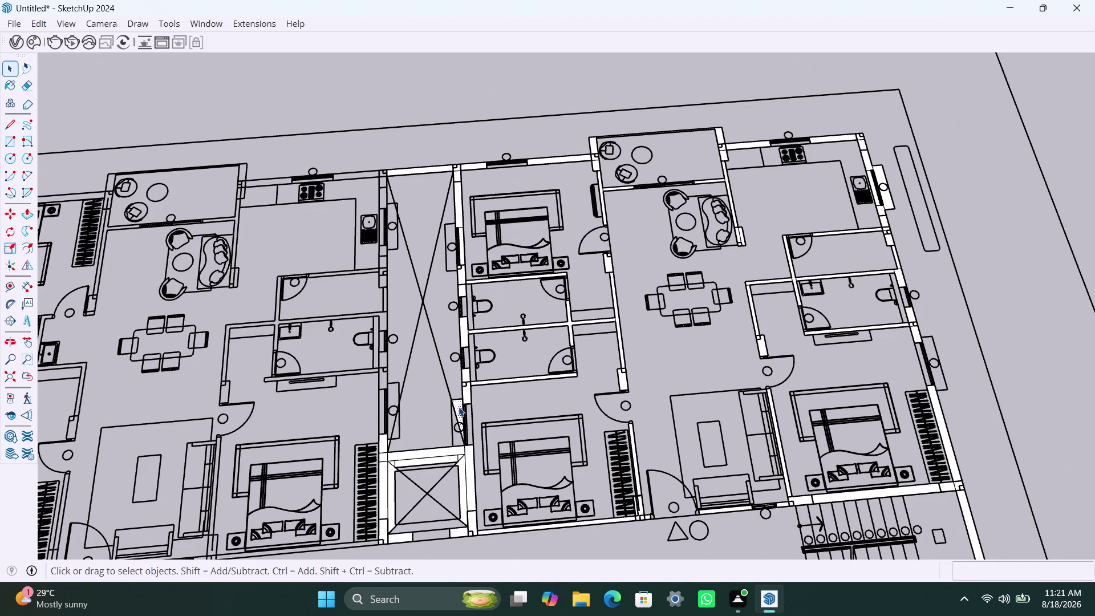
key(Delete)
scroll(down, 3)
middle_drag(439, 444, 463, 401)
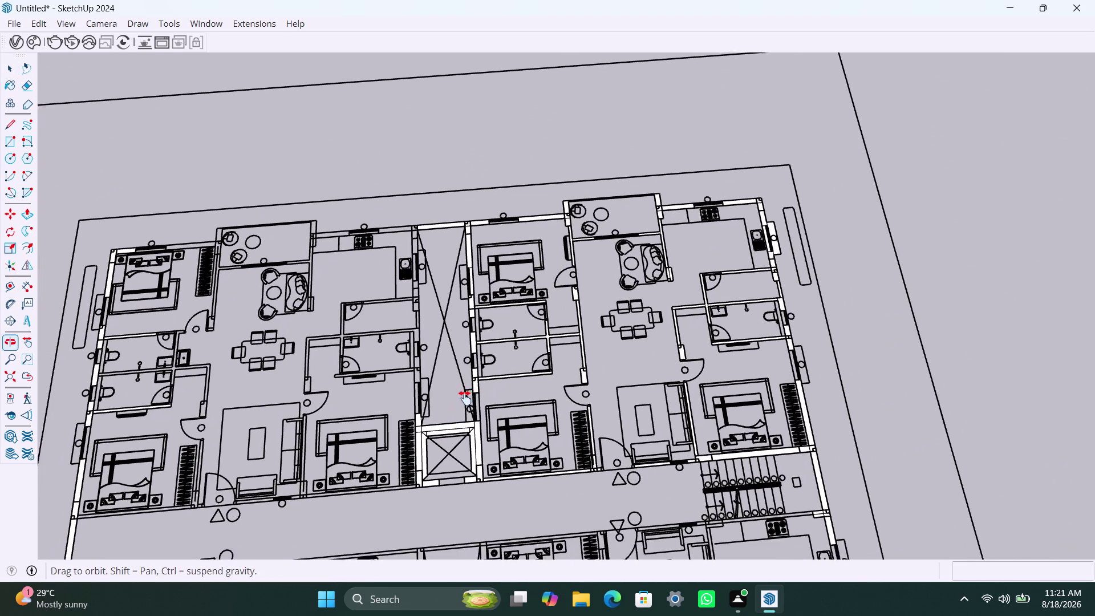
middle_drag(464, 401, 469, 394)
scroll(up, 3)
Delete the leftover edges beside and above the lift shaft, undoing one deletion.
click(439, 417)
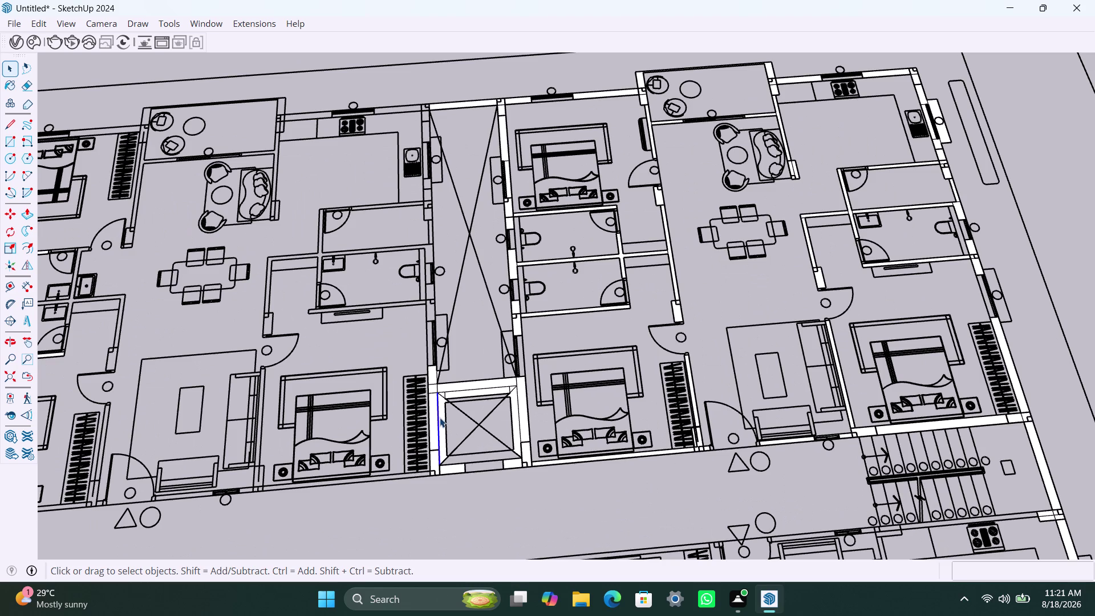
click(440, 417)
click(441, 412)
key(equal)
key(BackSpace)
key(Delete)
click(470, 391)
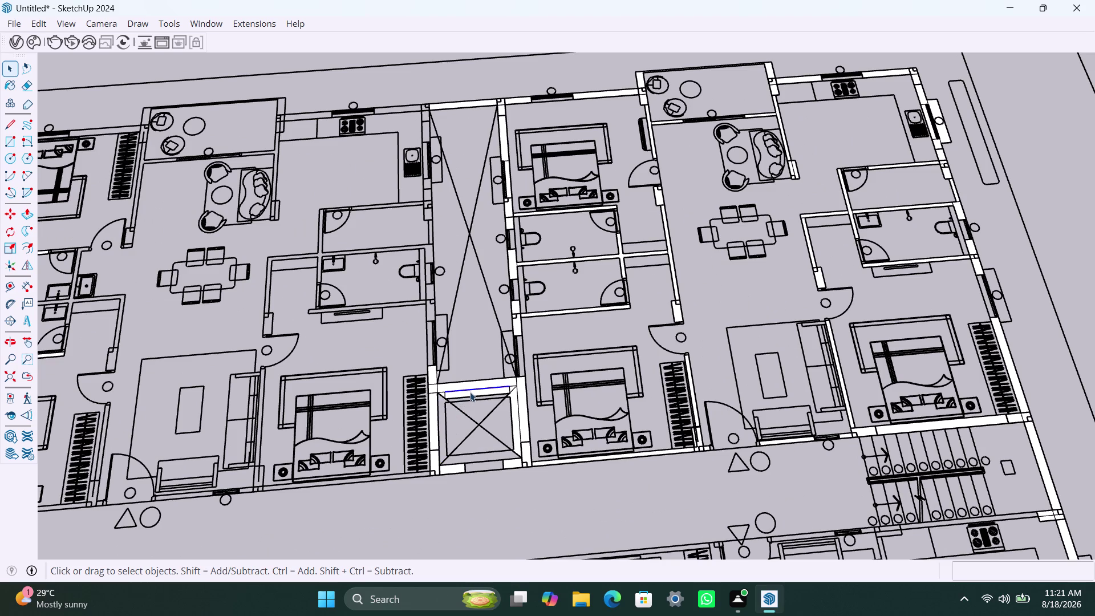
key(Delete)
key(ctrl+z)
scroll(up, 3)
click(462, 391)
key(Delete)
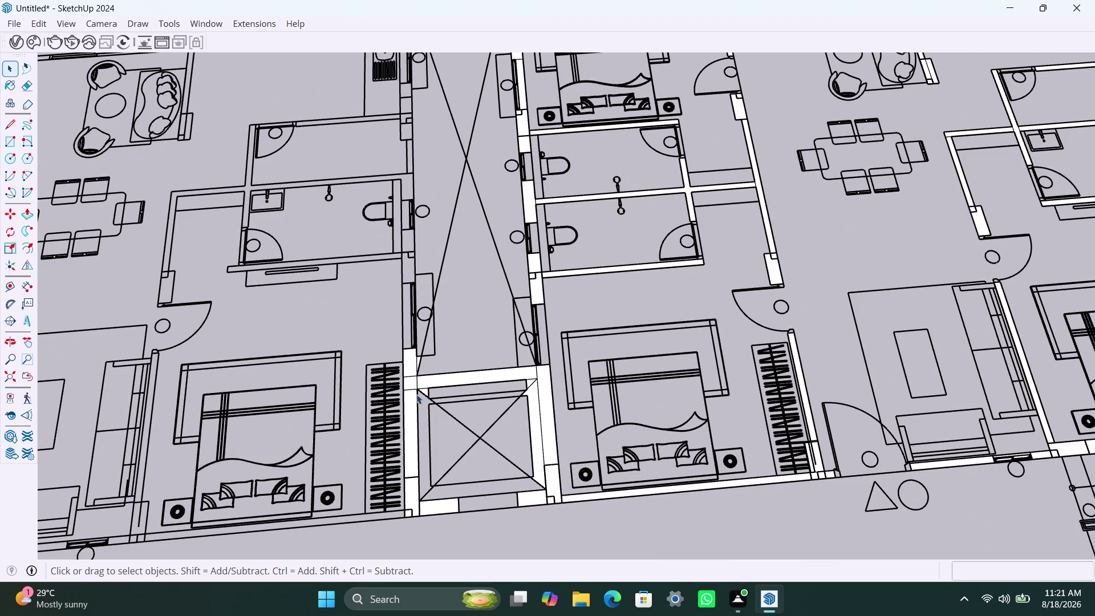
Clear the stray edges at both corners of the wall above the shaft.
click(425, 390)
scroll(up, 3)
click(425, 391)
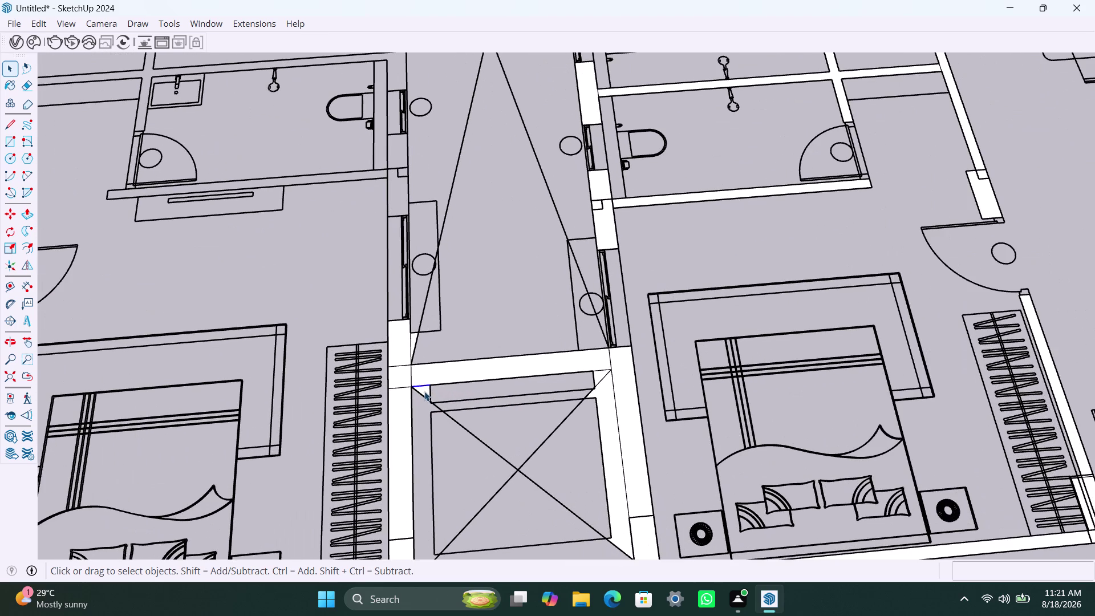
key(Delete)
click(596, 373)
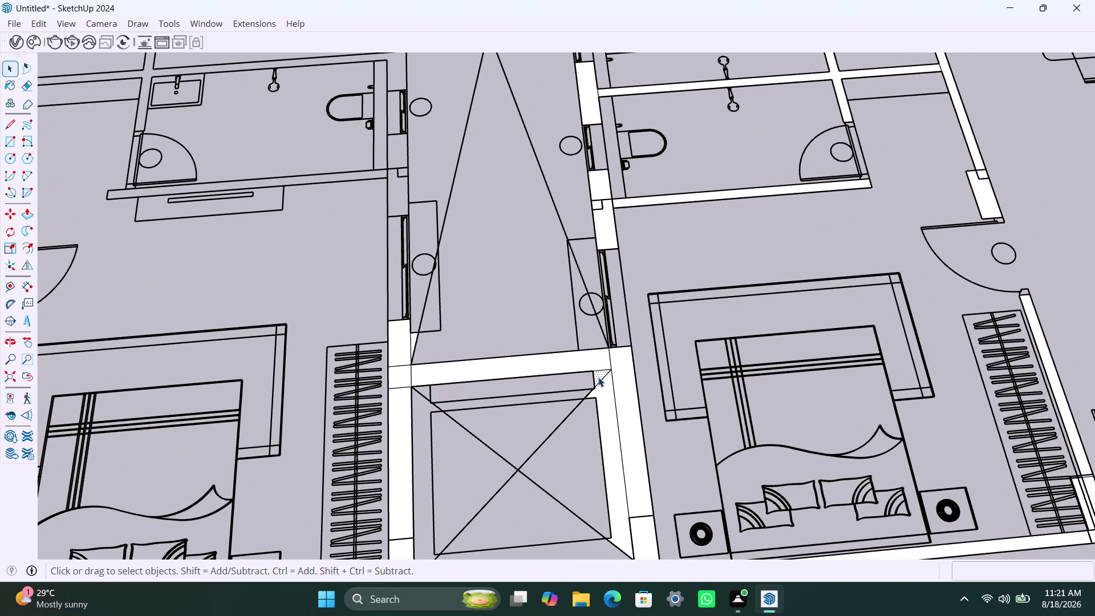
key(Delete)
click(601, 388)
key(Delete)
scroll(down, 3)
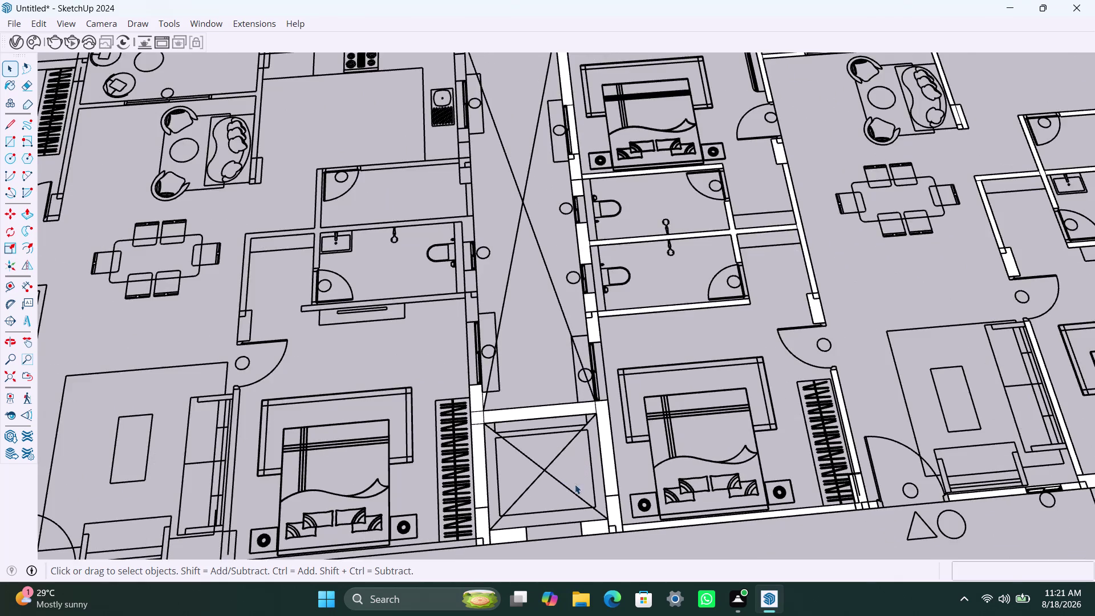
scroll(down, 3)
middle_drag(598, 509, 561, 480)
scroll(down, 3)
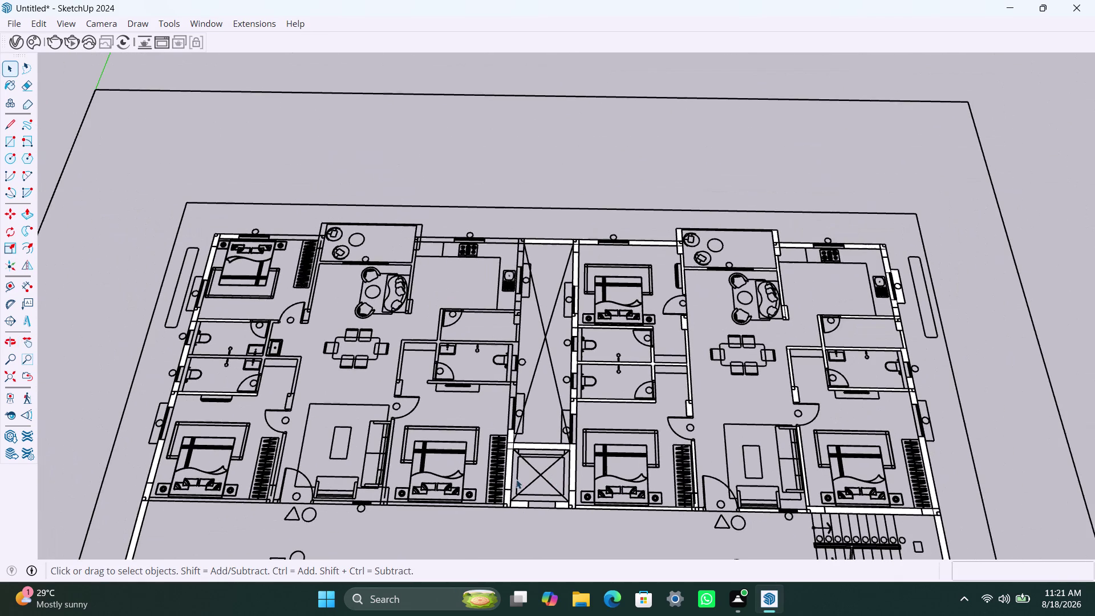
Draw a rectangle face over the corridor wall beside the bathroom.
middle_drag(515, 463, 546, 470)
scroll(up, 3)
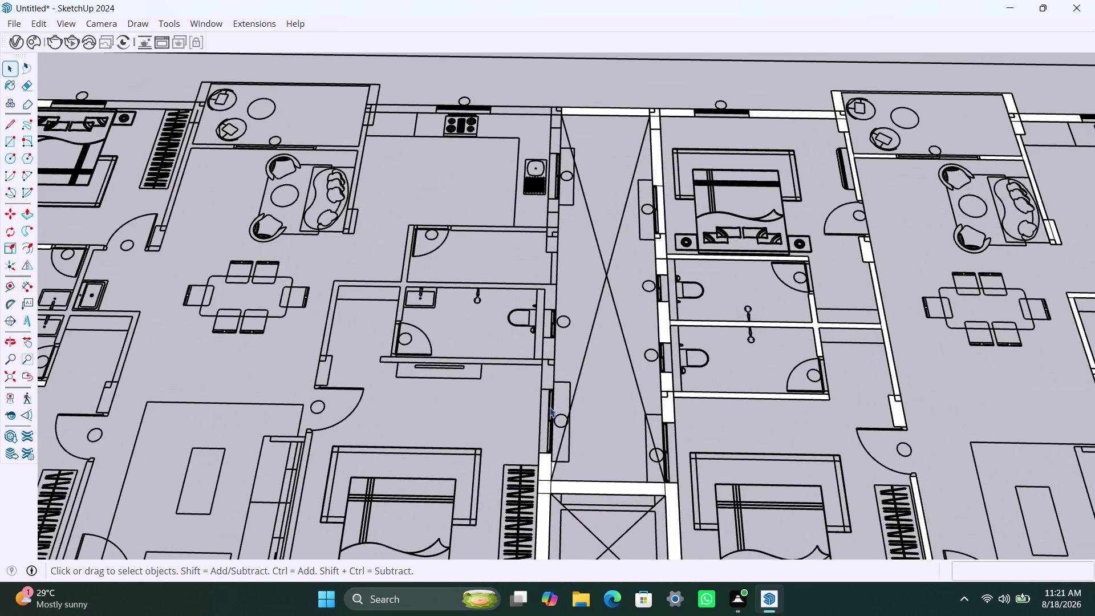
key(r)
click(555, 390)
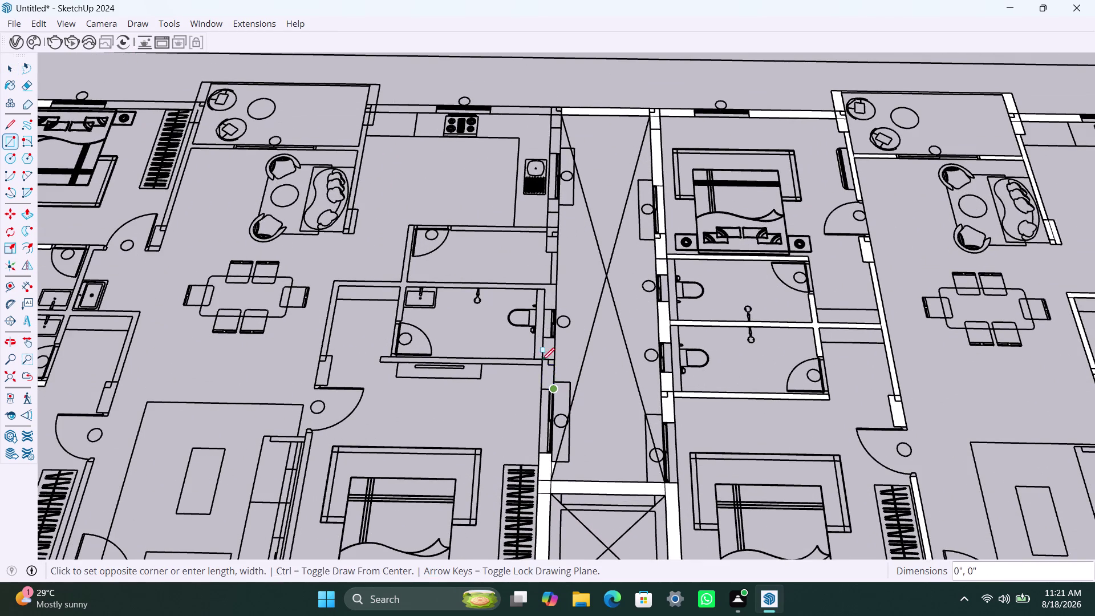
click(543, 339)
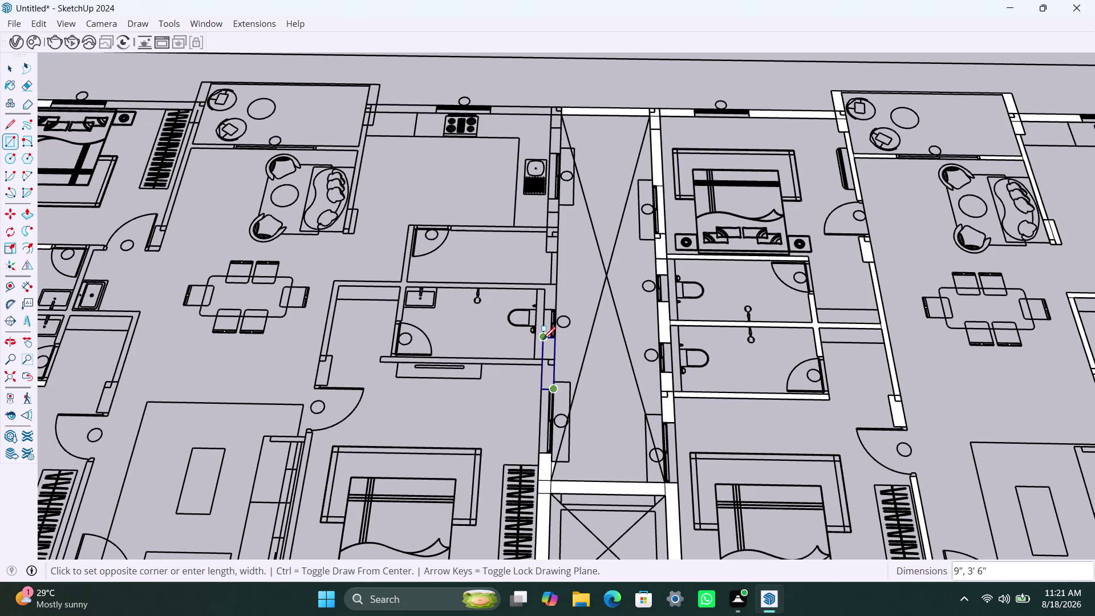
click(556, 310)
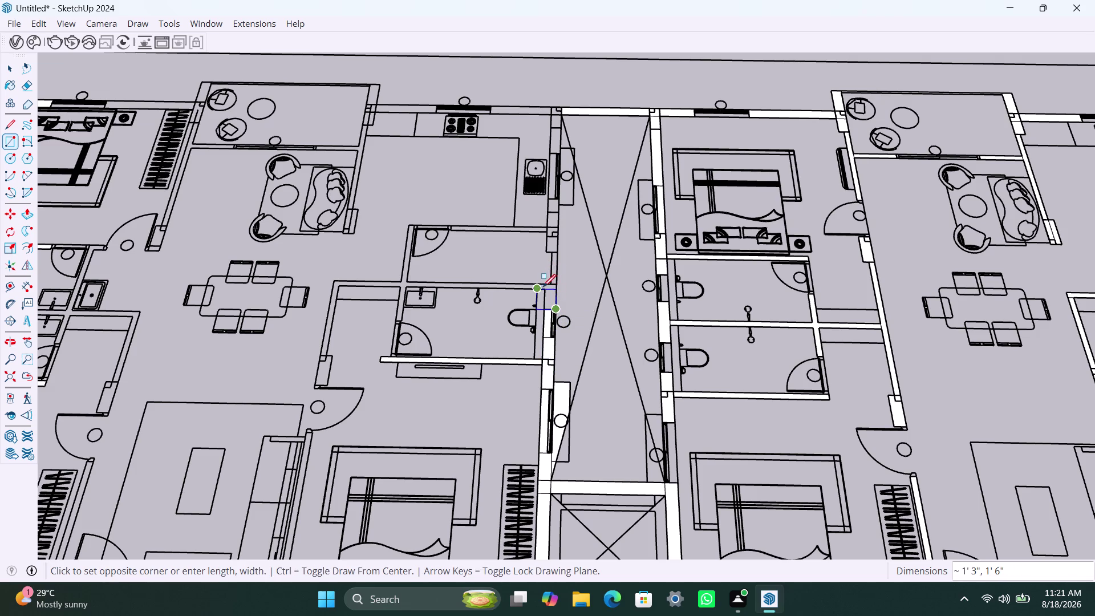
scroll(up, 3)
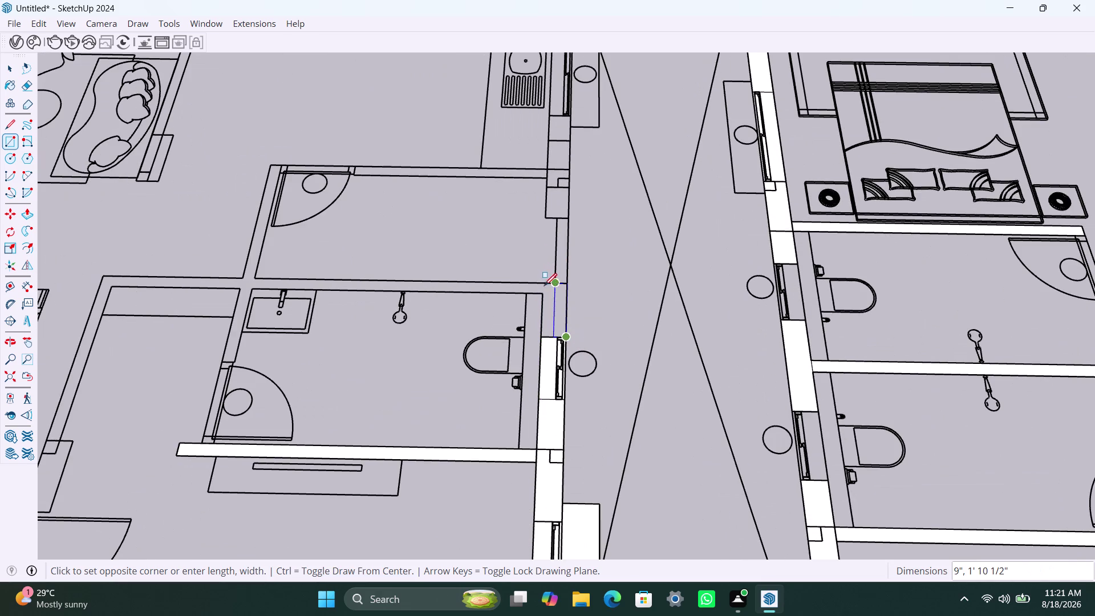
click(543, 285)
click(564, 282)
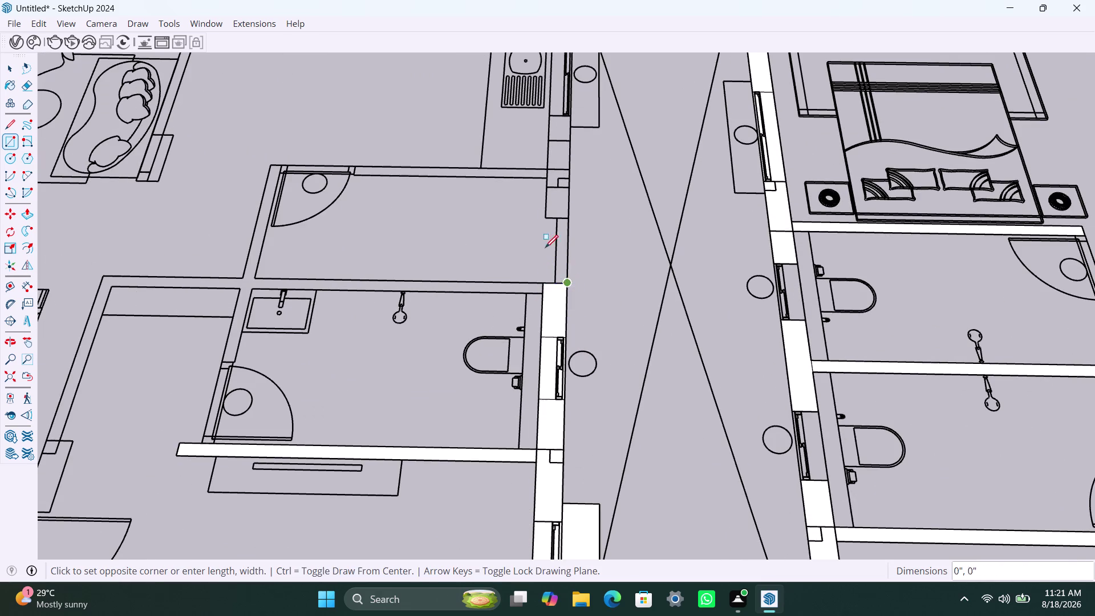
Draw a rectangle face over the next wall piece beside the kitchen.
click(557, 218)
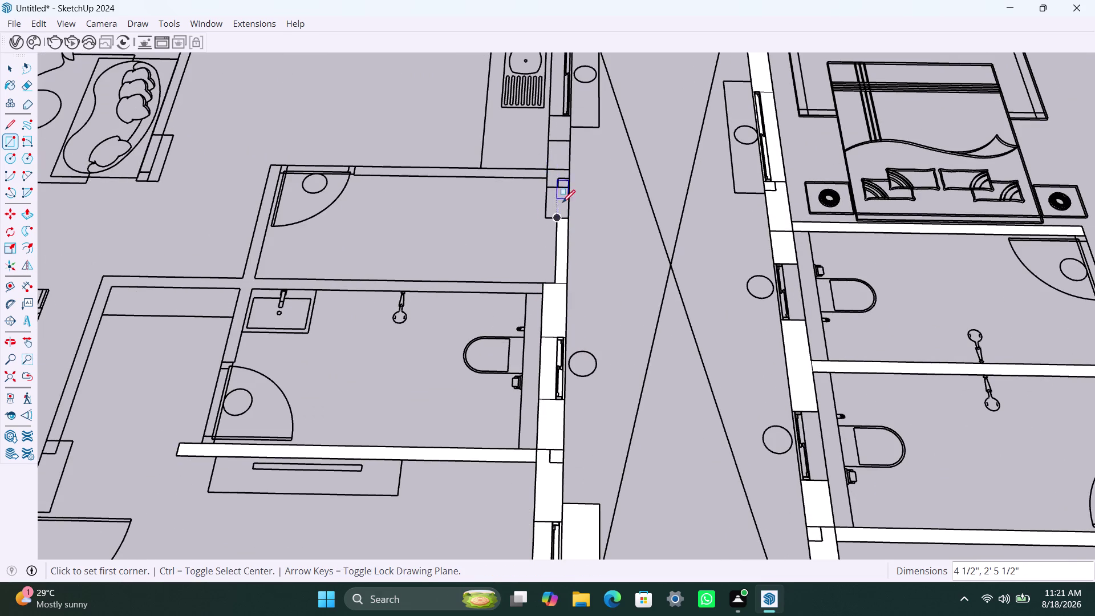
click(569, 216)
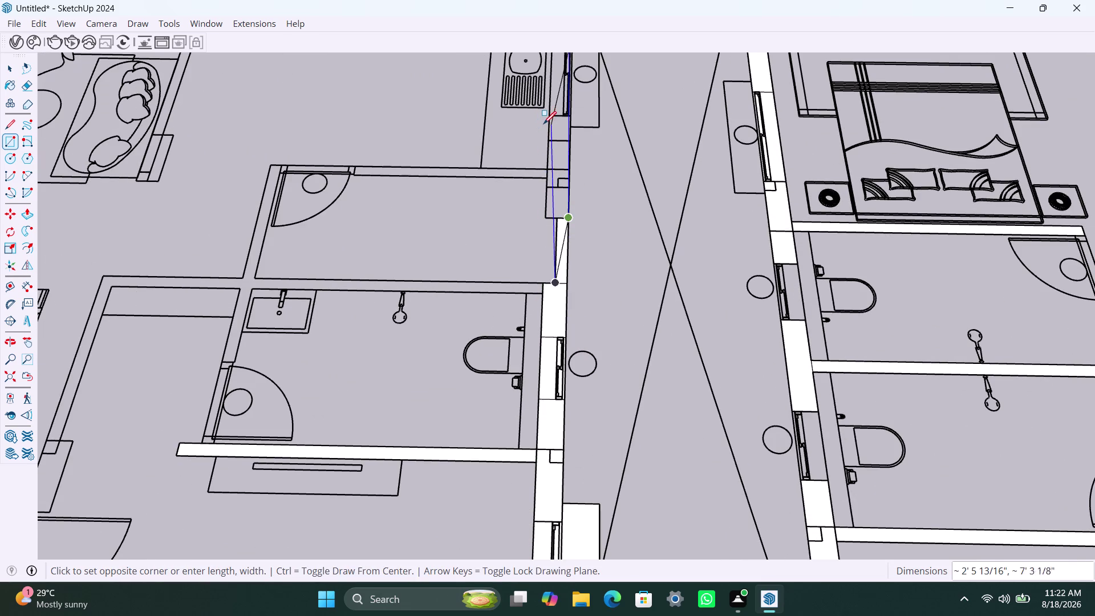
click(550, 117)
scroll(down, 3)
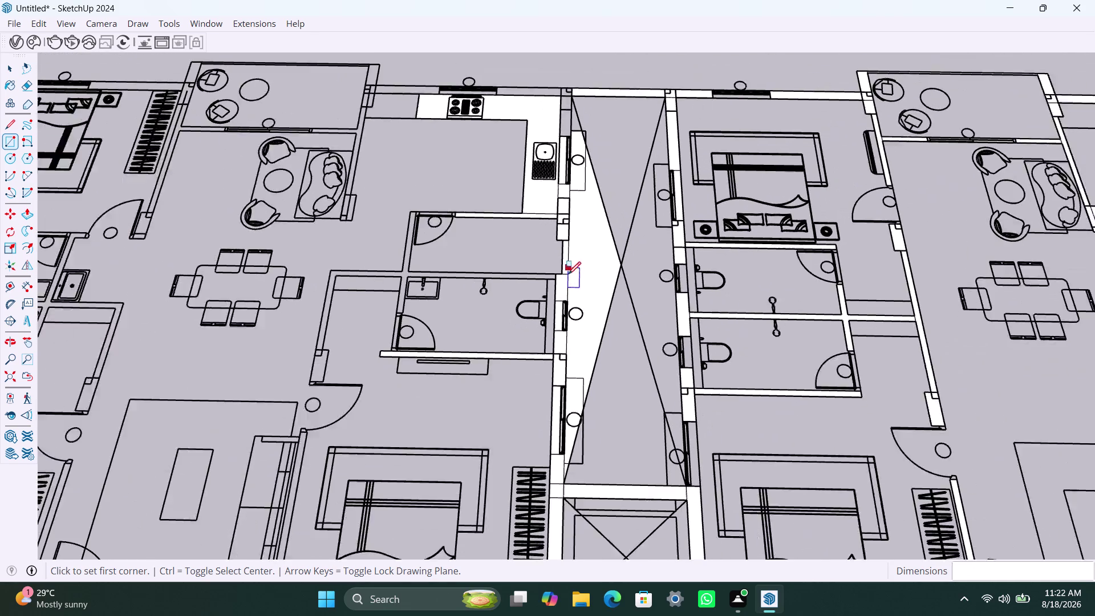
Delete stray faces along the corridor wall, undoing one mistaken deletion.
key(space)
click(585, 255)
key(Delete)
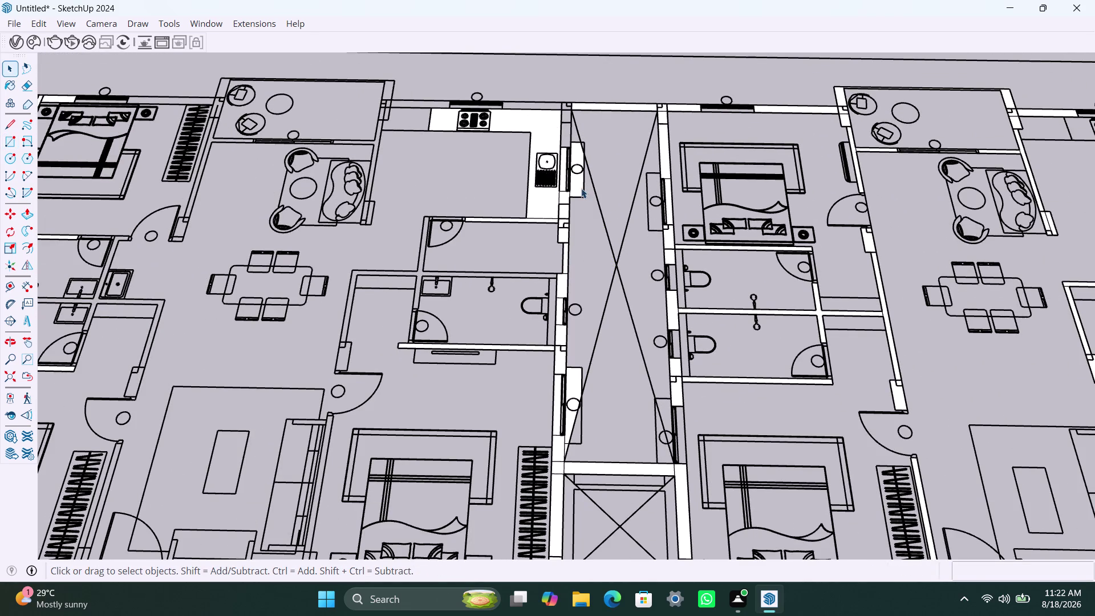
click(580, 188)
key(Delete)
click(573, 381)
key(Delete)
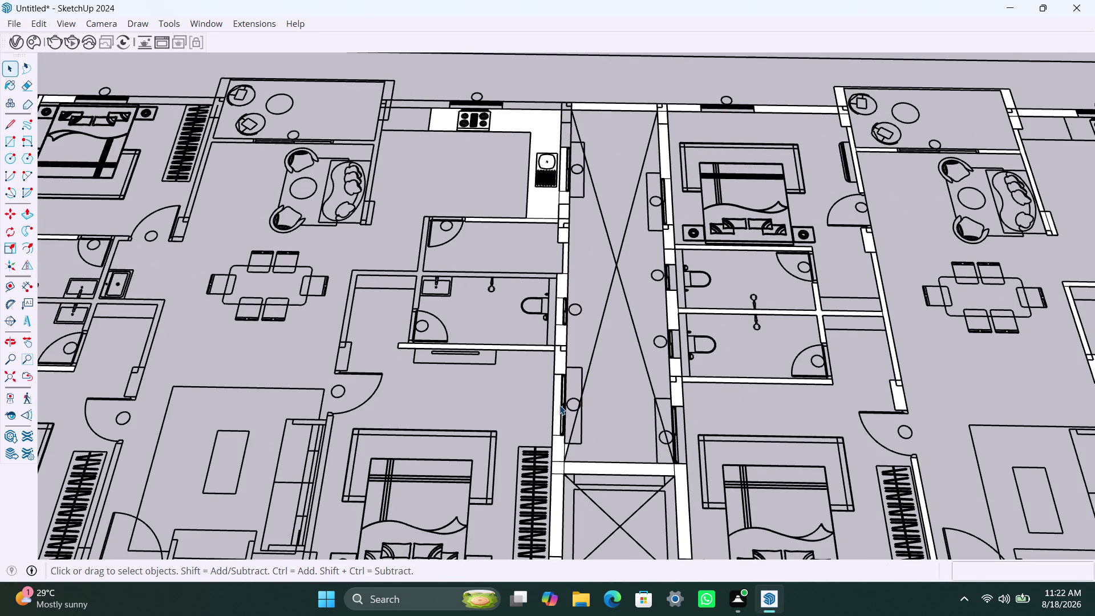
click(559, 405)
key(Delete)
key(ctrl+z)
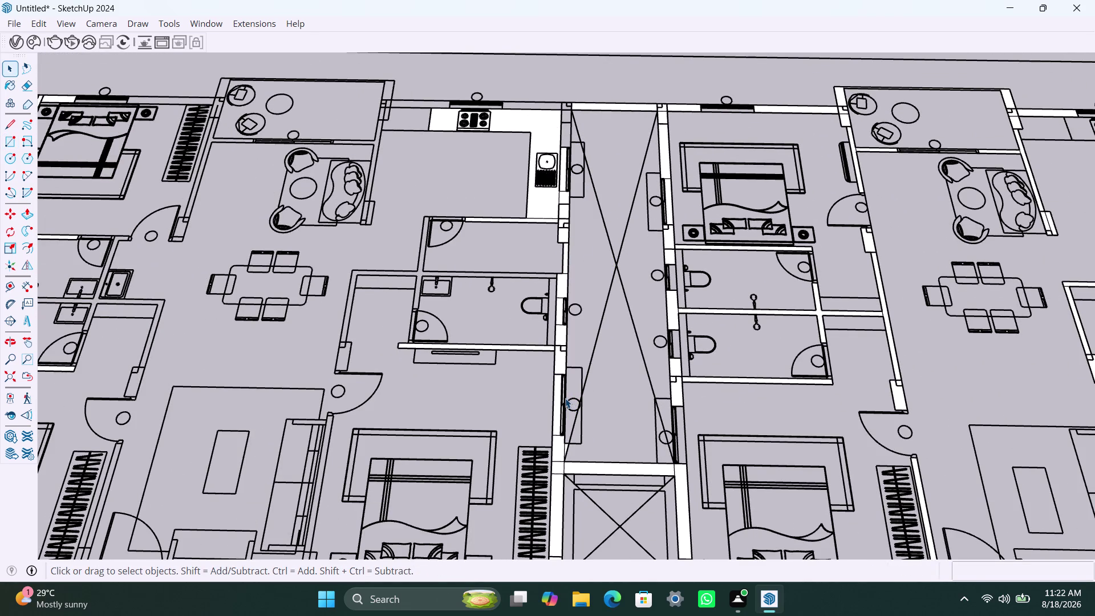
click(557, 395)
key(Delete)
Delete the remaining stray faces, including the kitchen counter face.
scroll(up, 3)
click(559, 313)
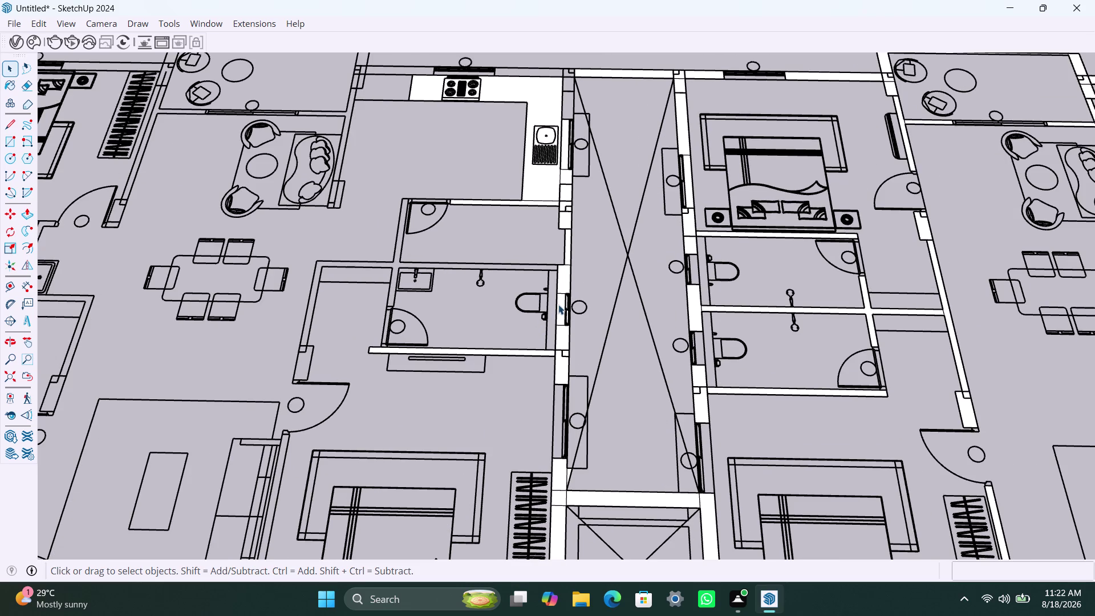
click(558, 305)
key(Delete)
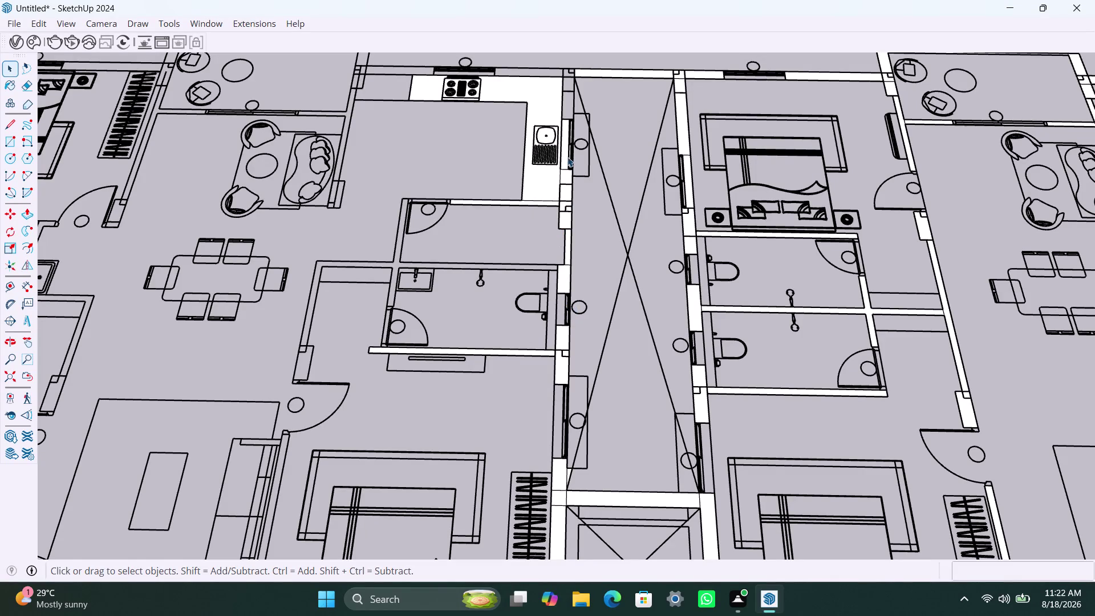
click(565, 152)
key(Delete)
click(551, 181)
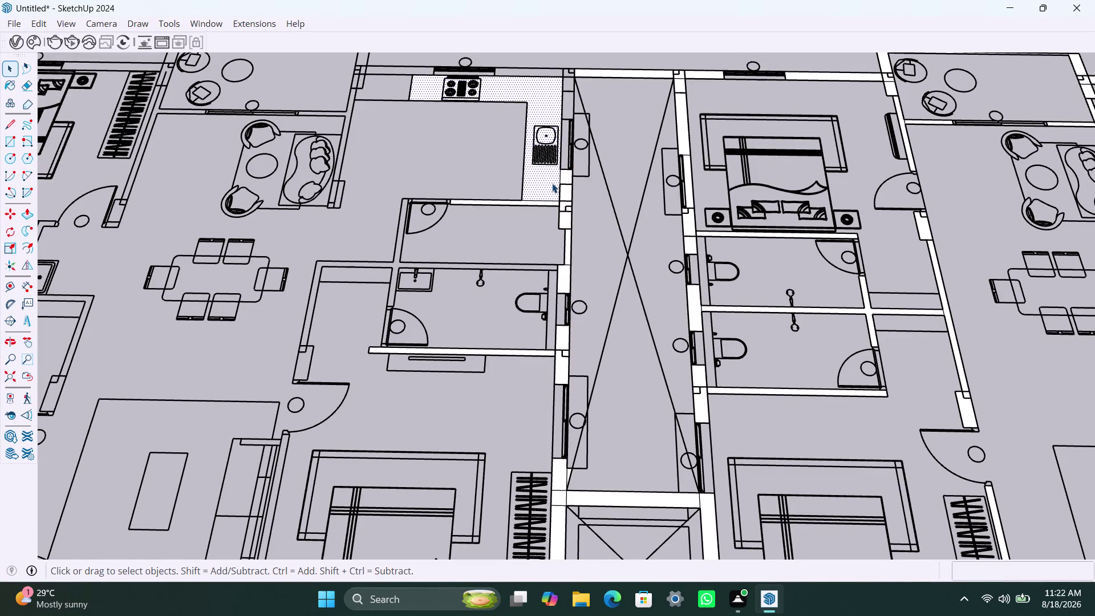
key(Delete)
scroll(down, 3)
middle_drag(532, 205, 533, 272)
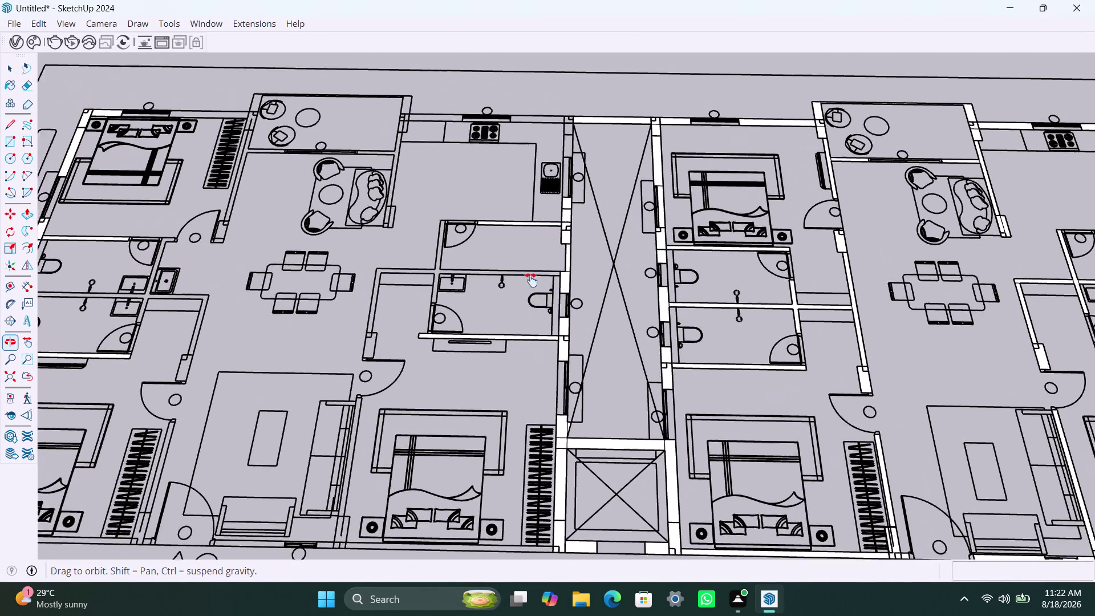
Draw a rectangle filling the corridor wall segment at the kitchen corner.
middle_drag(533, 272, 520, 334)
scroll(up, 3)
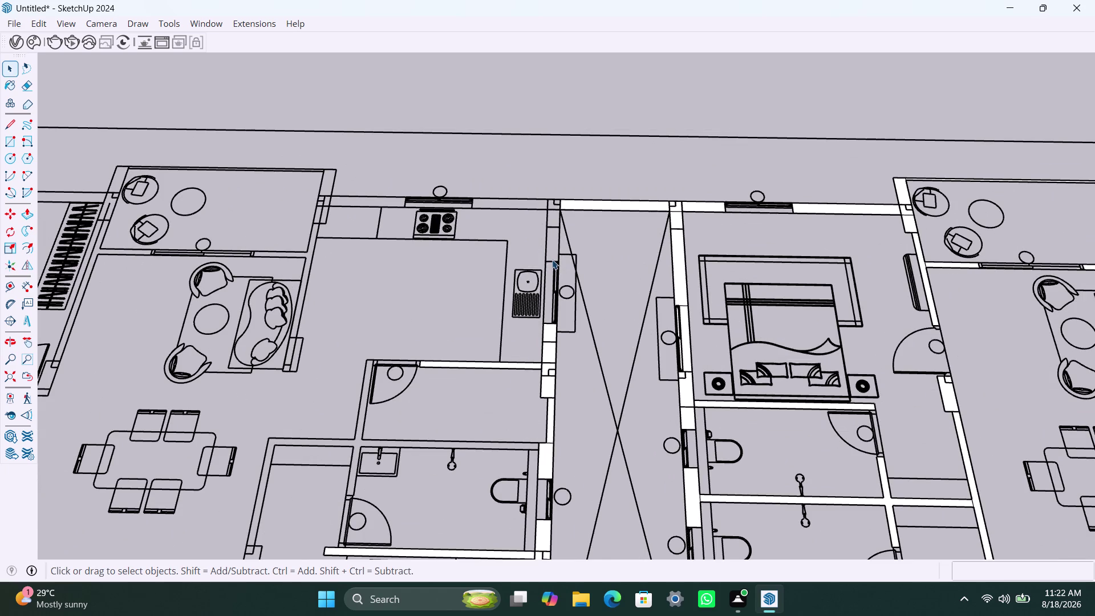
key(r)
click(558, 260)
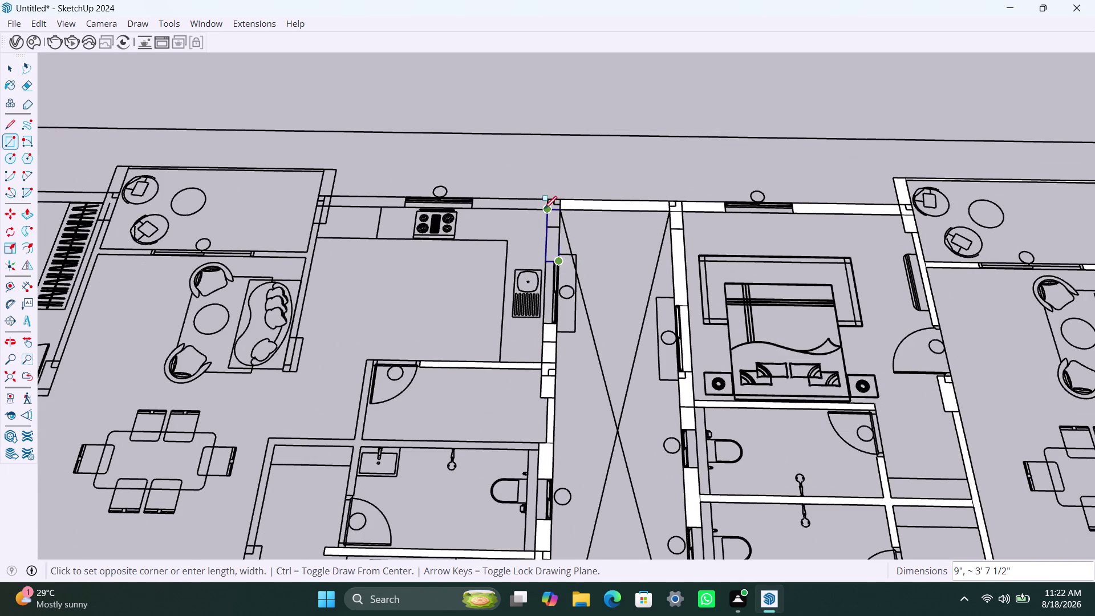
click(548, 203)
key(space)
Delete the stray corridor, sink-side strip and kitchen counter faces.
click(589, 232)
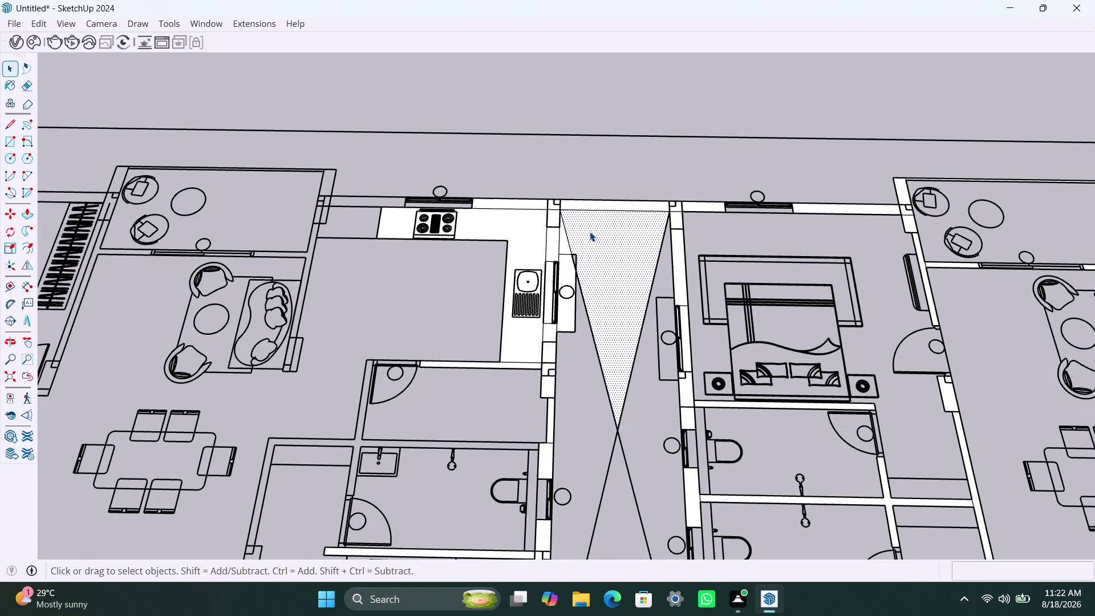
key(Delete)
click(563, 249)
key(Delete)
click(565, 275)
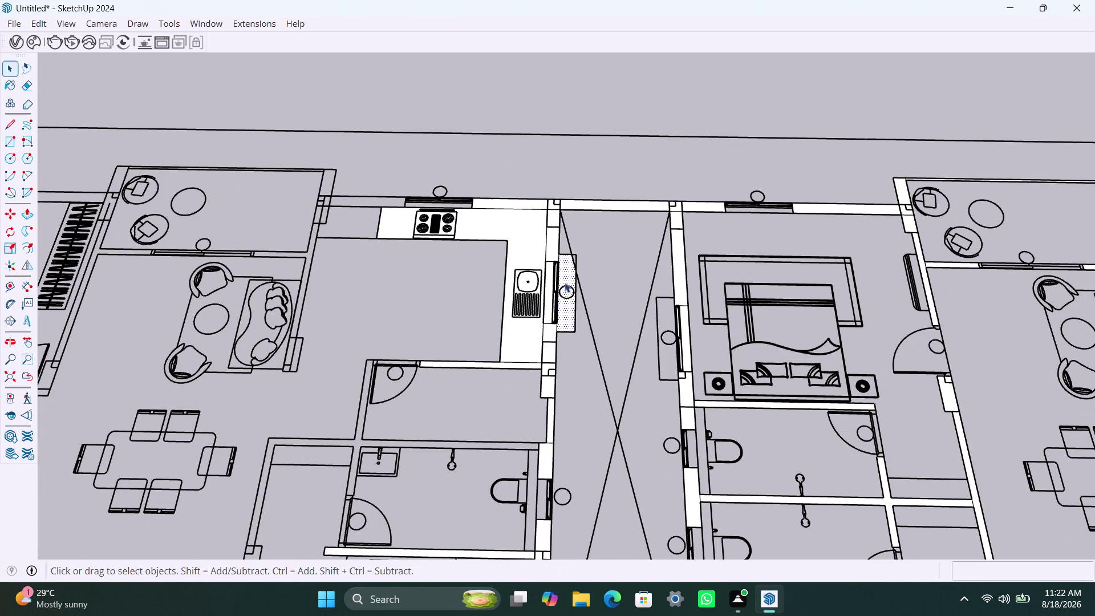
key(Delete)
click(534, 320)
click(529, 333)
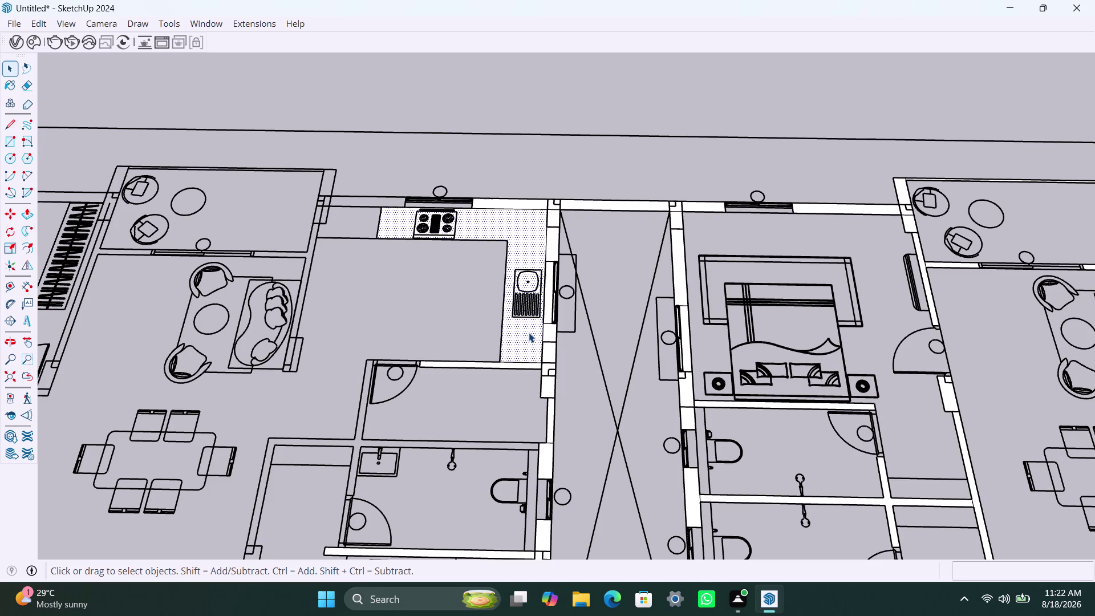
key(Delete)
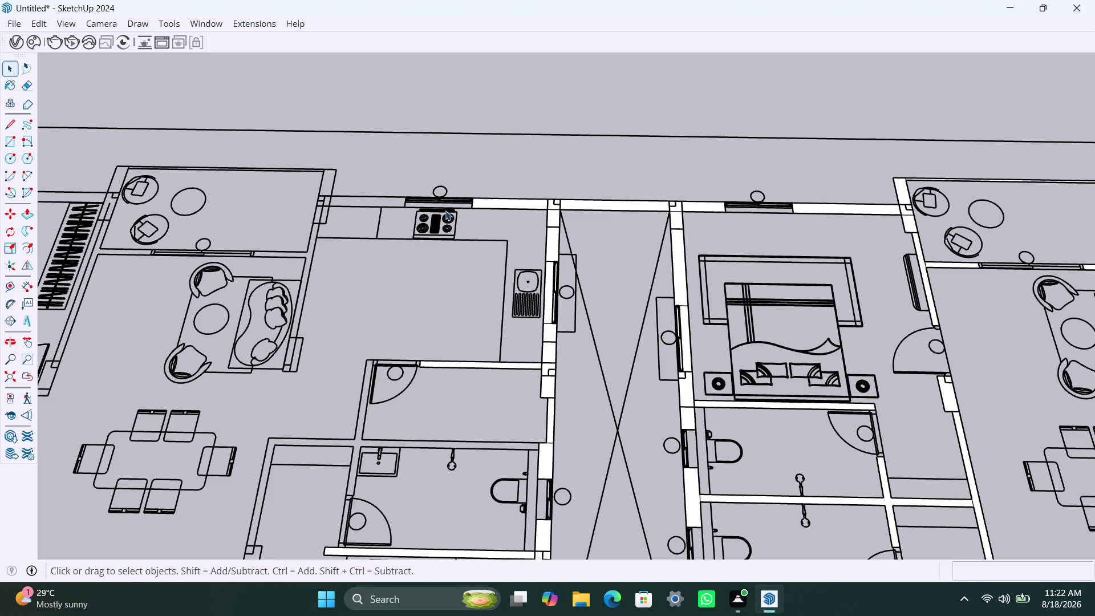
Draw a wall face along the top wall left of the stove and check it.
key(r)
click(405, 207)
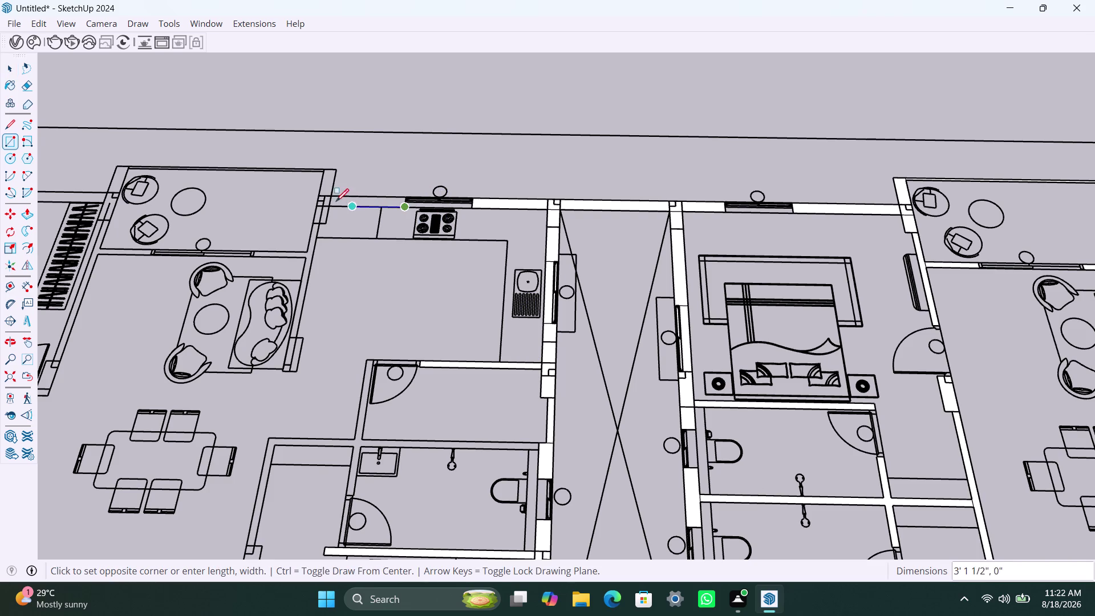
click(332, 198)
key(space)
click(402, 222)
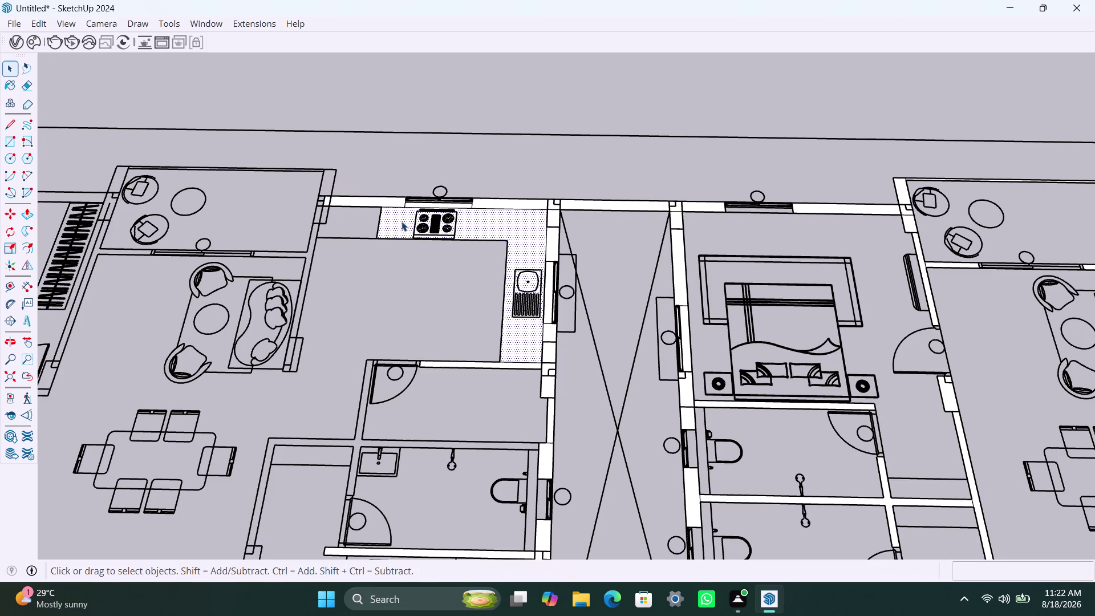
key(Delete)
Move over to the central bathroom and draw the wall rectangle along its top.
scroll(down, 3)
middle_drag(432, 310, 504, 323)
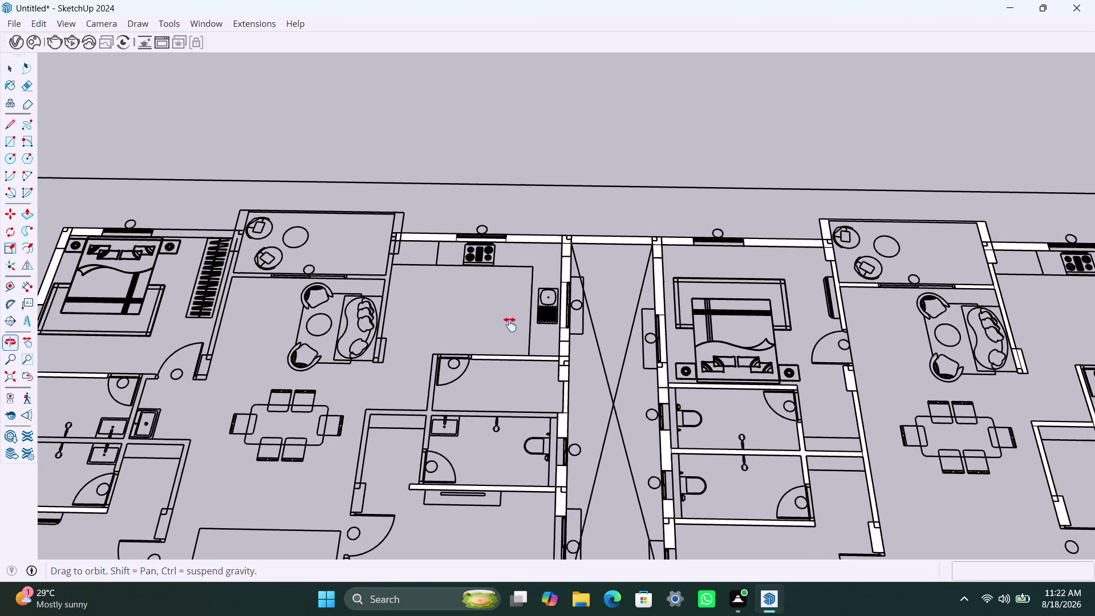
middle_drag(504, 323, 551, 327)
middle_drag(454, 285, 521, 270)
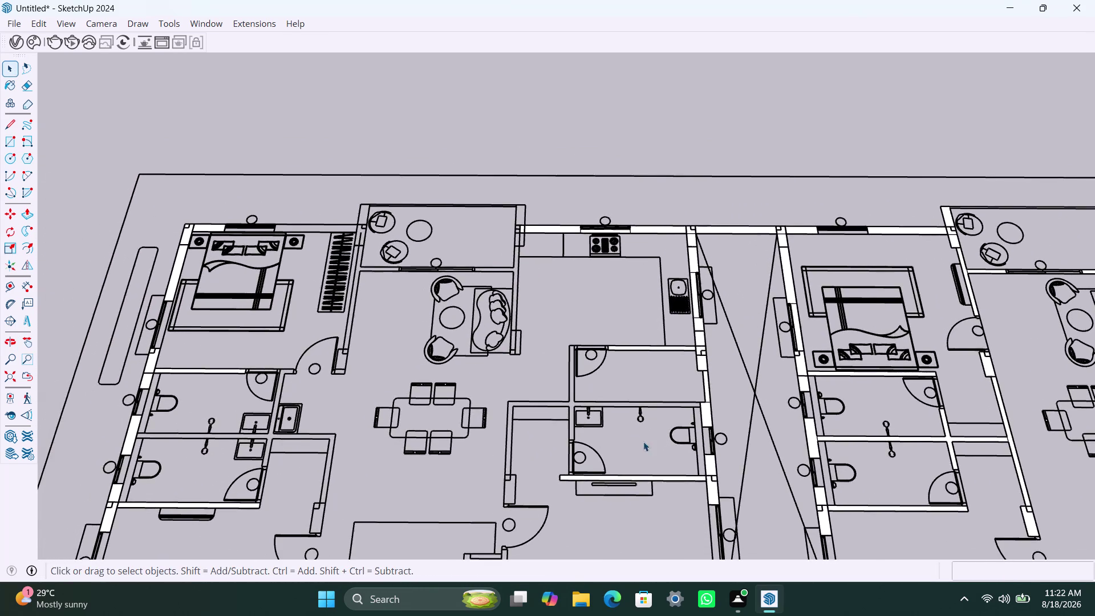
scroll(up, 3)
key(r)
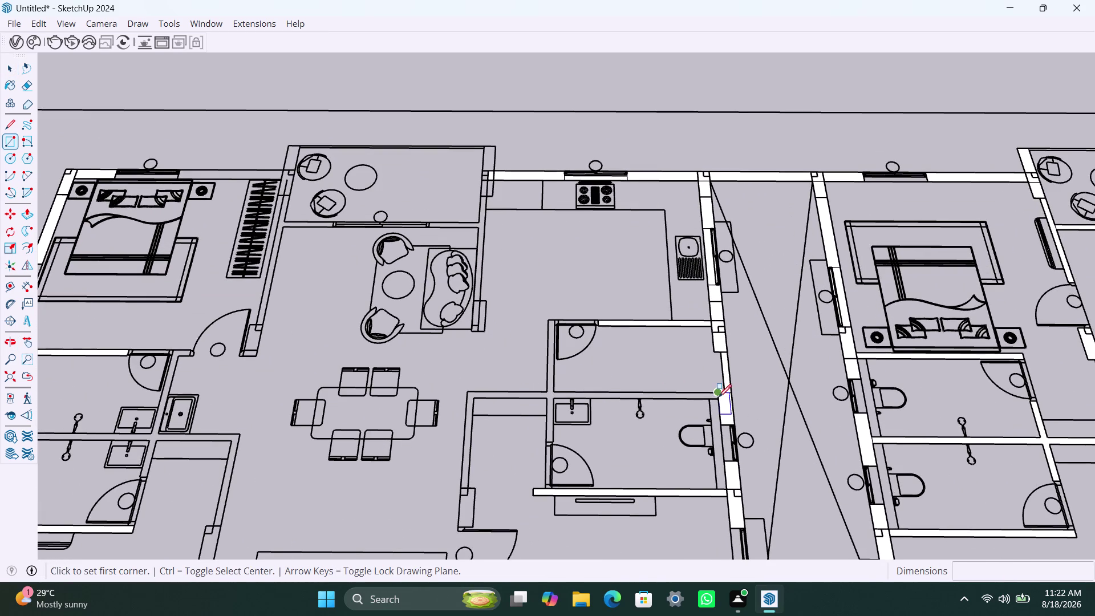
click(719, 400)
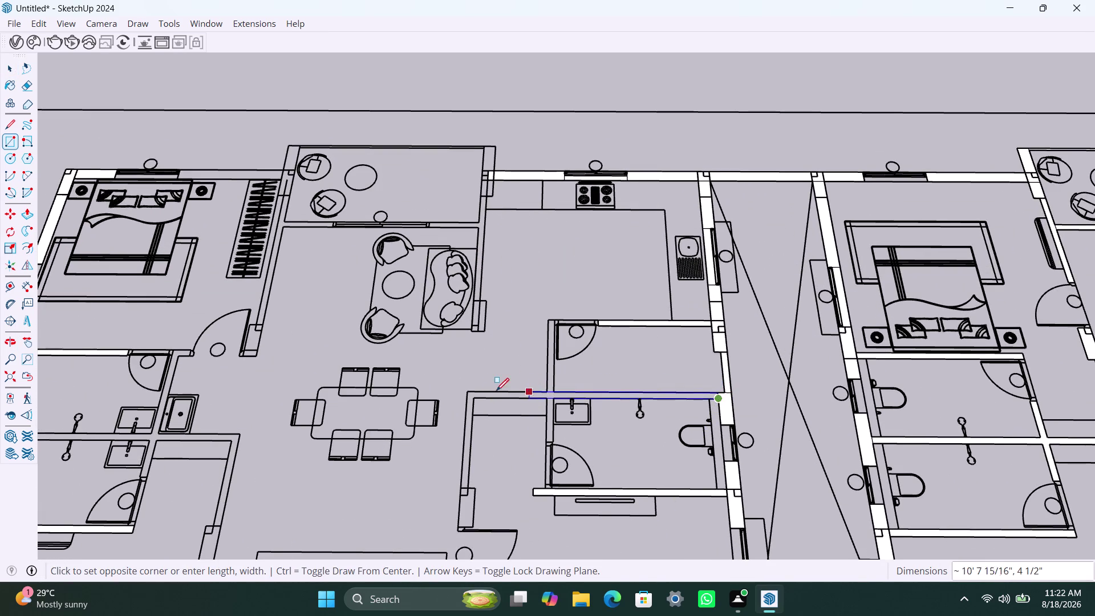
click(469, 391)
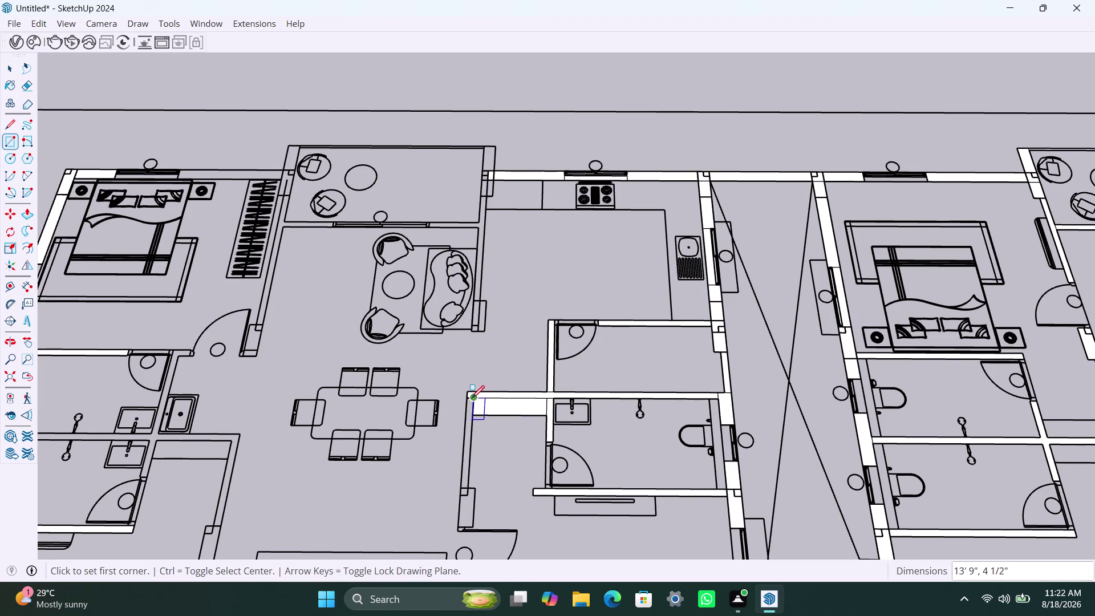
Draw the vertical wall rectangles running down beside the bathroom, then delete a stray face.
click(472, 399)
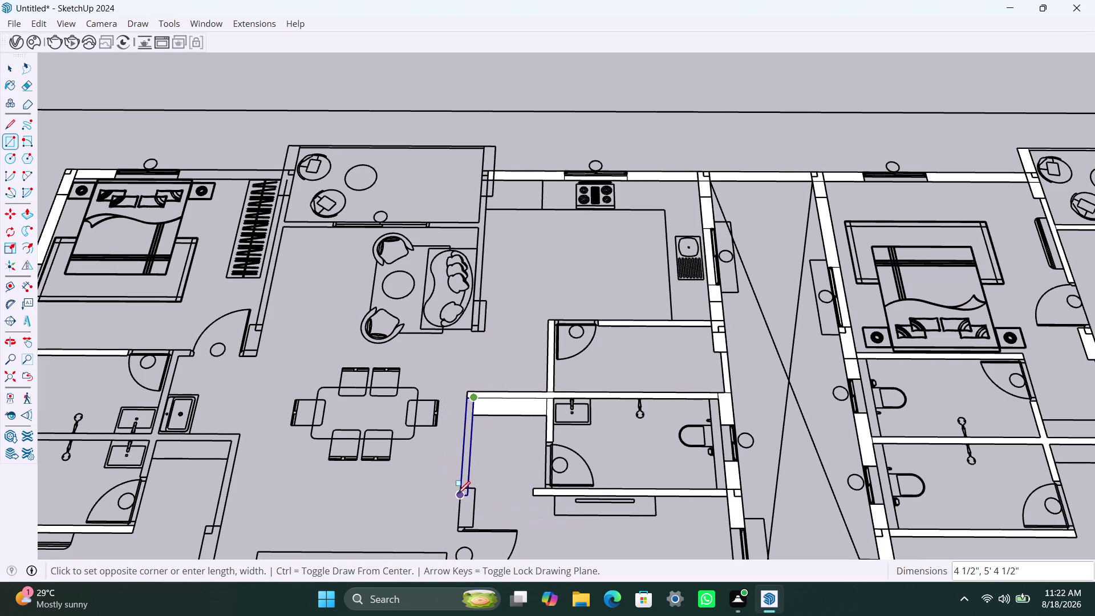
click(458, 495)
click(474, 490)
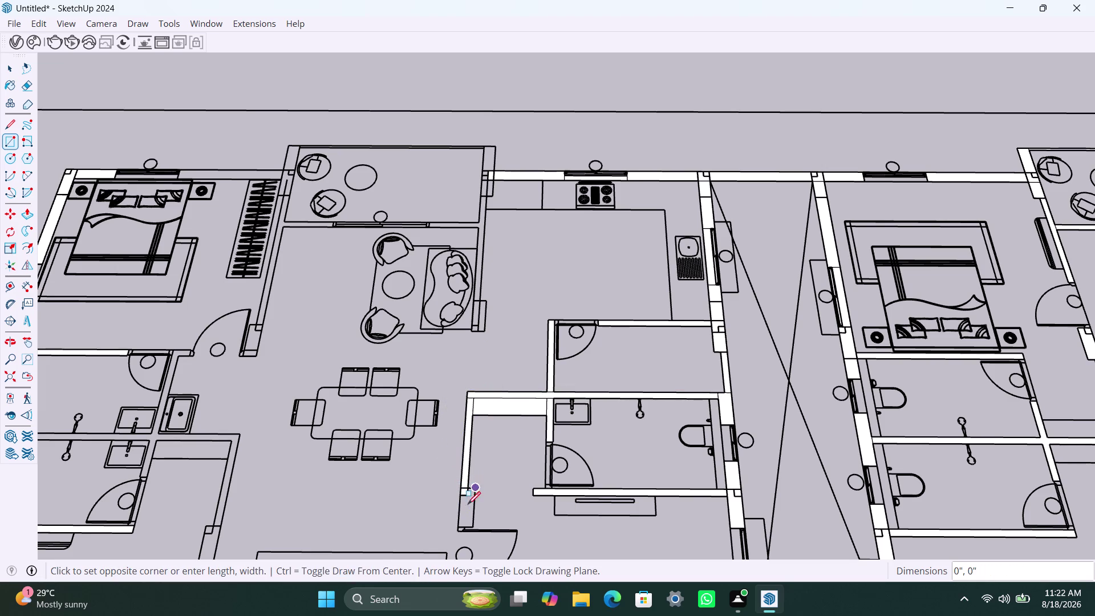
click(457, 523)
key(space)
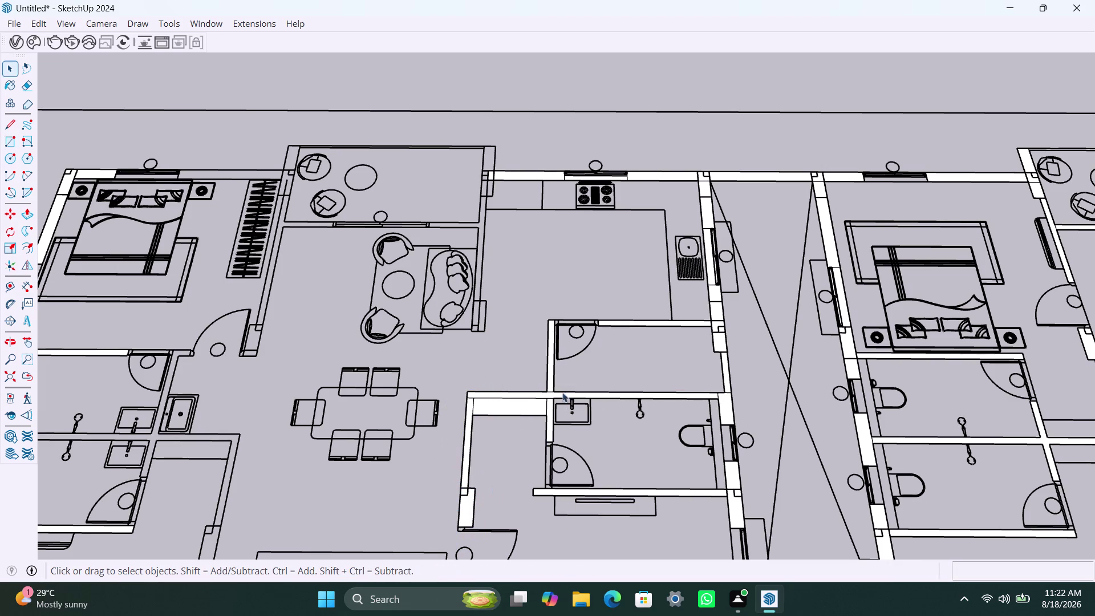
click(527, 415)
click(527, 411)
key(Delete)
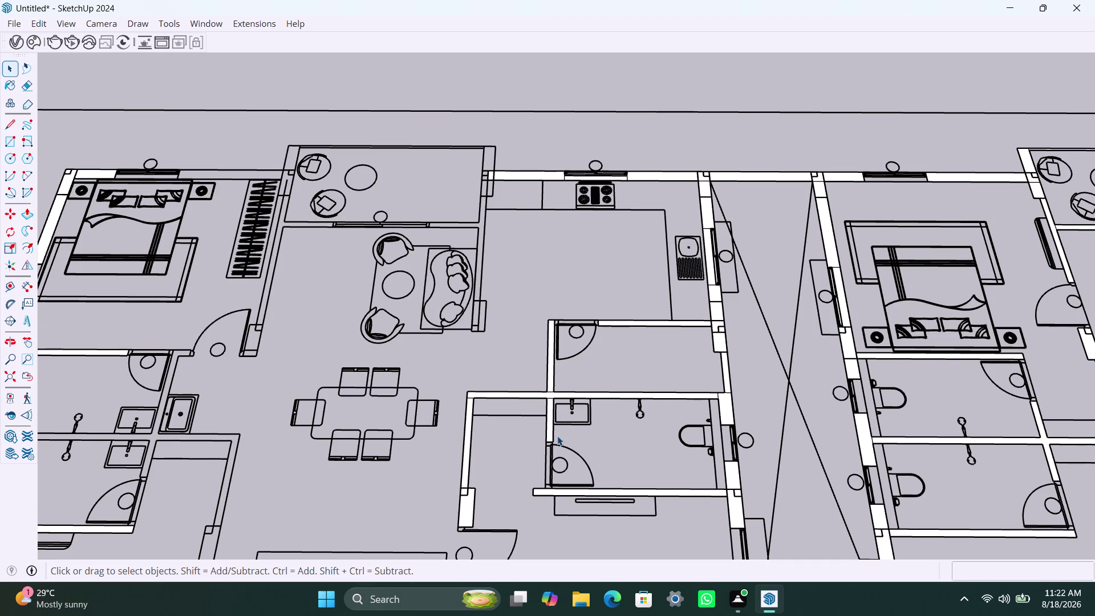
scroll(down, 3)
Draw the long wall face beside the bedroom, starting at the bedroom door.
middle_drag(498, 386, 500, 382)
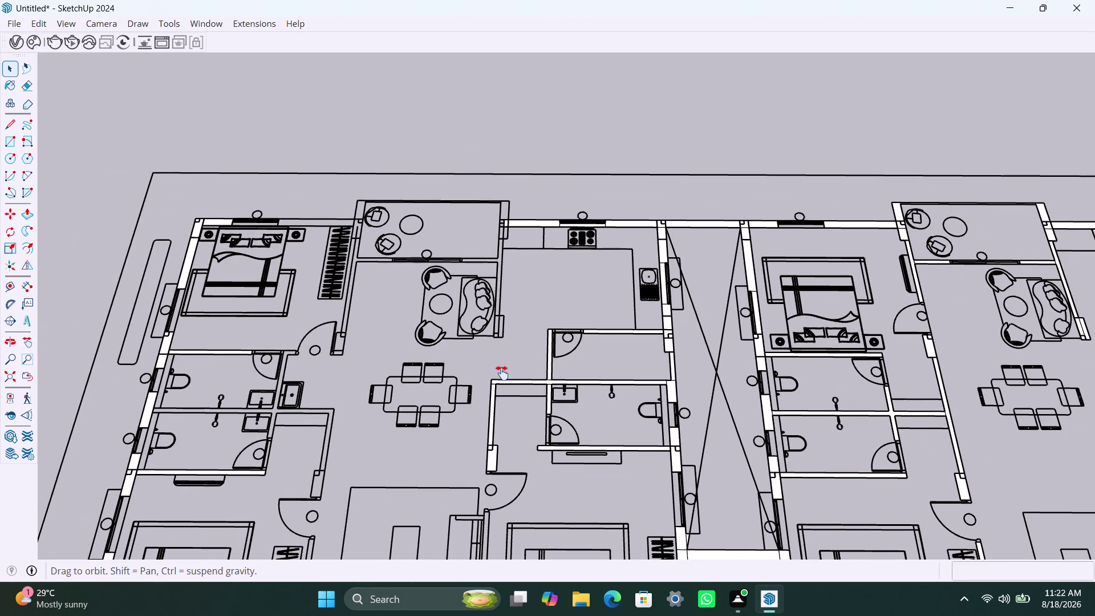
middle_drag(500, 383, 524, 308)
scroll(down, 3)
middle_drag(526, 416, 529, 388)
scroll(up, 3)
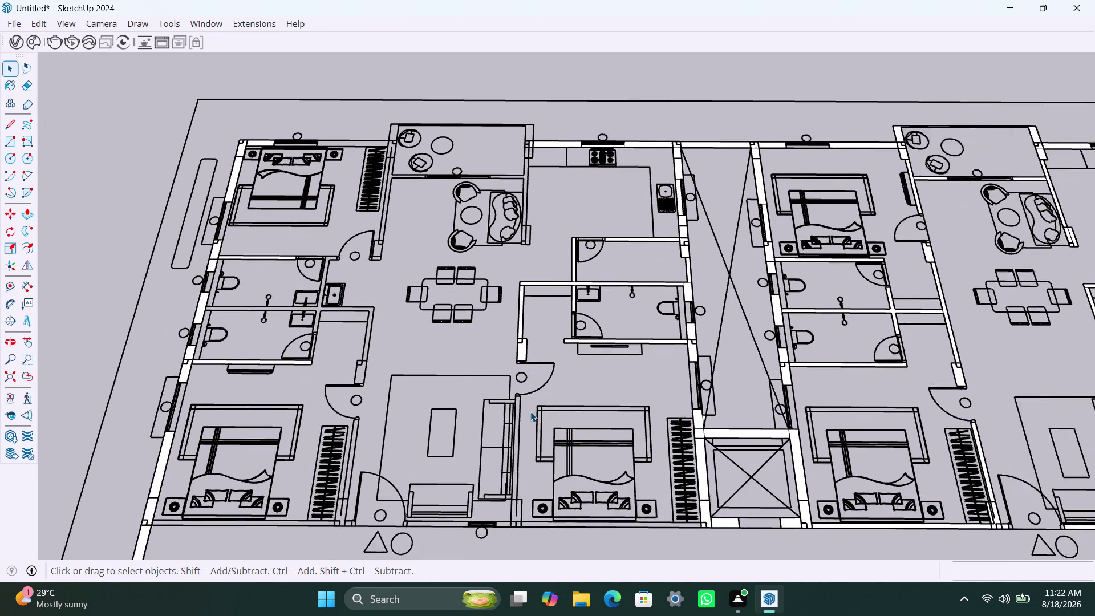
scroll(up, 3)
key(r)
scroll(up, 3)
click(518, 392)
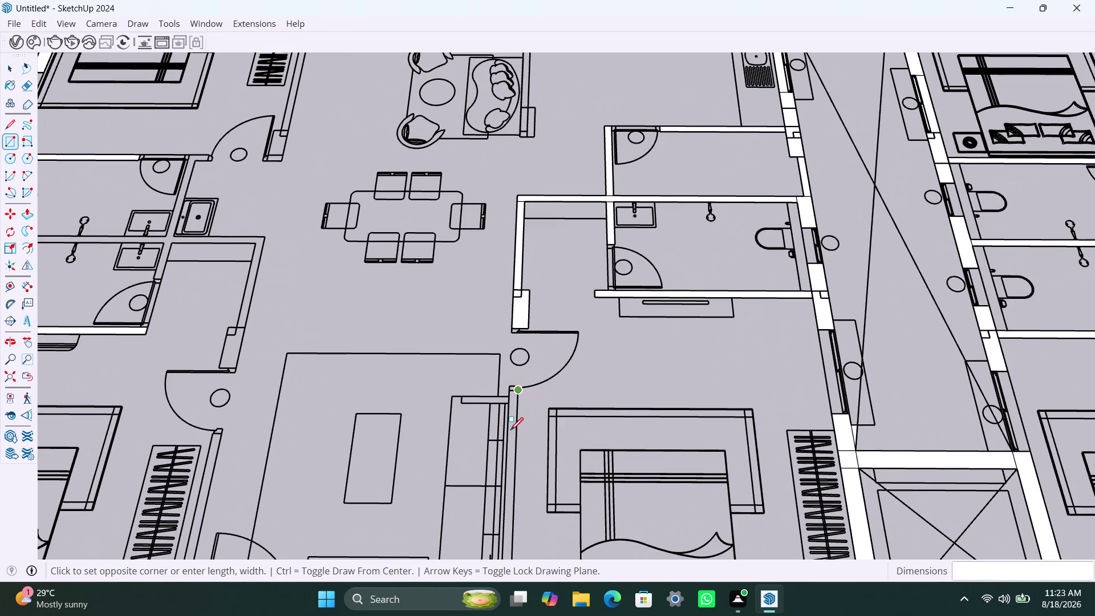
scroll(down, 3)
middle_drag(507, 459, 515, 429)
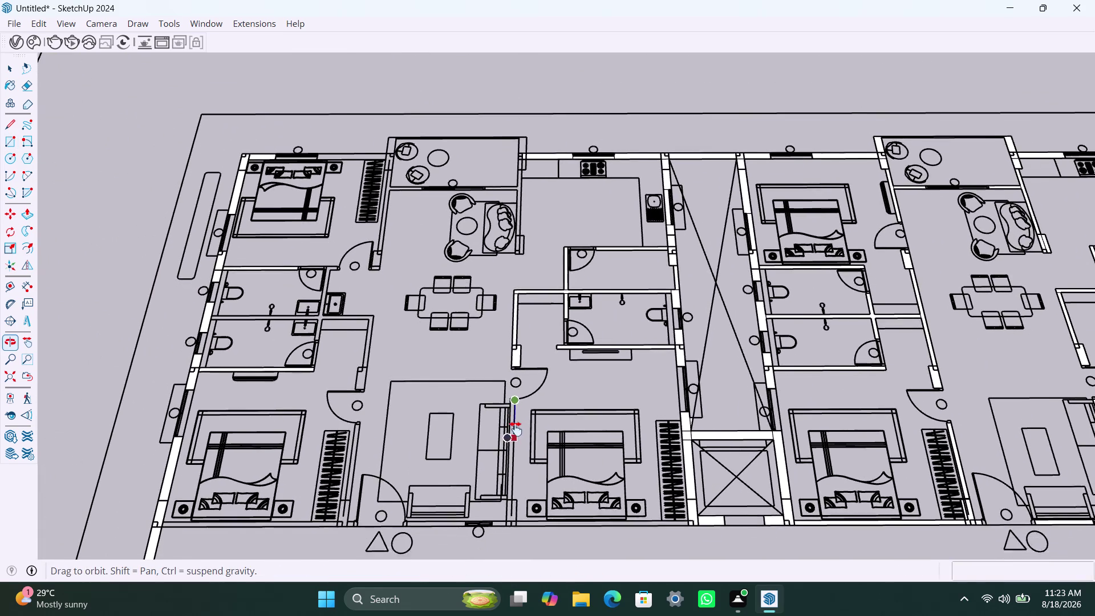
middle_drag(516, 429, 517, 423)
scroll(up, 3)
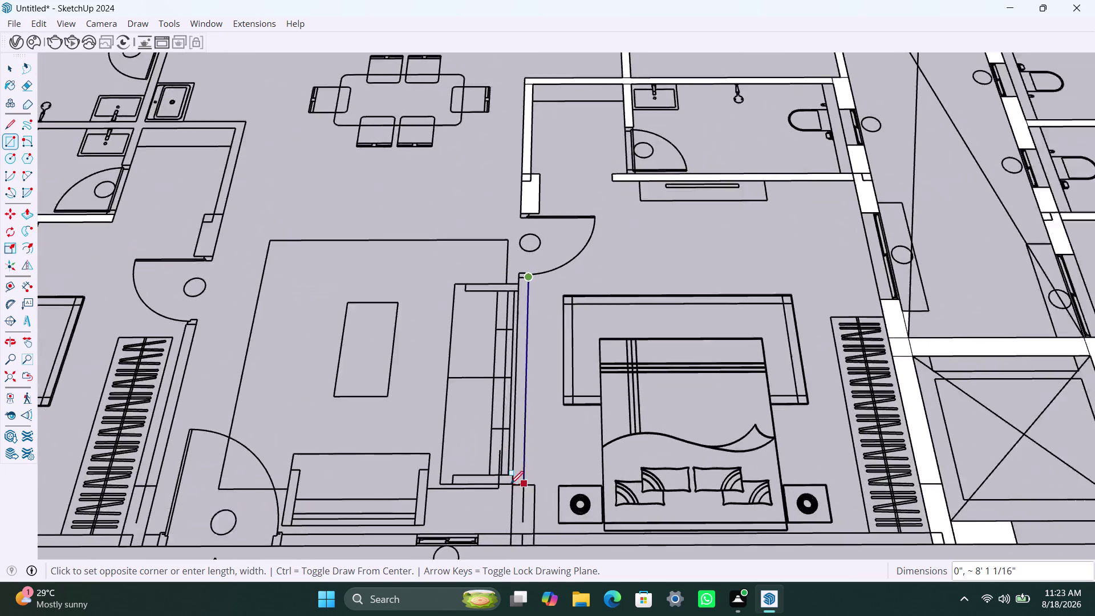
scroll(up, 3)
scroll(up, 3)
scroll(up, 3)
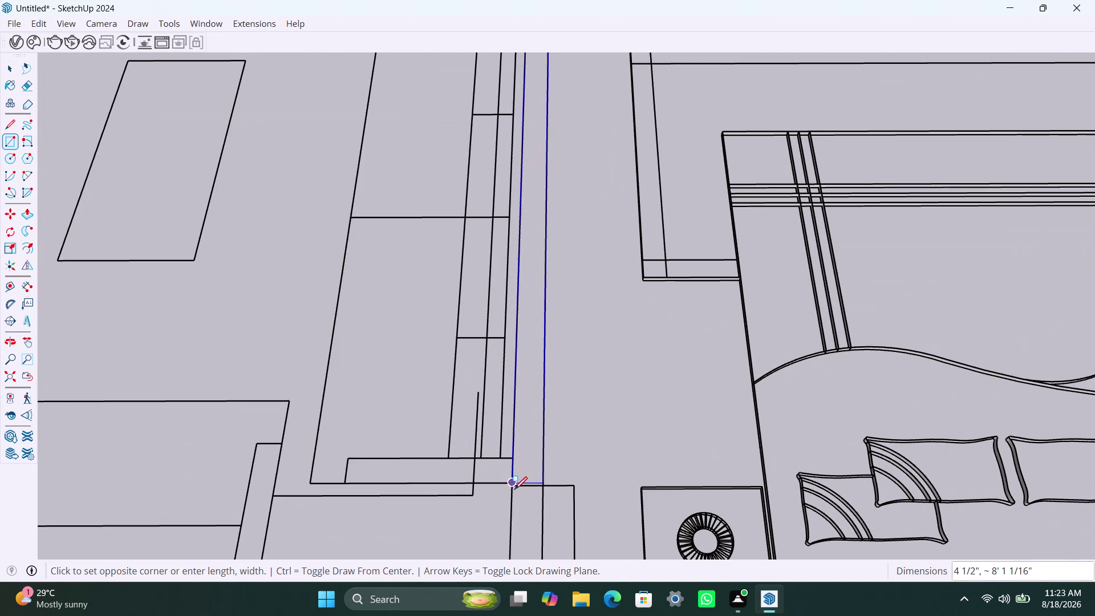
scroll(up, 3)
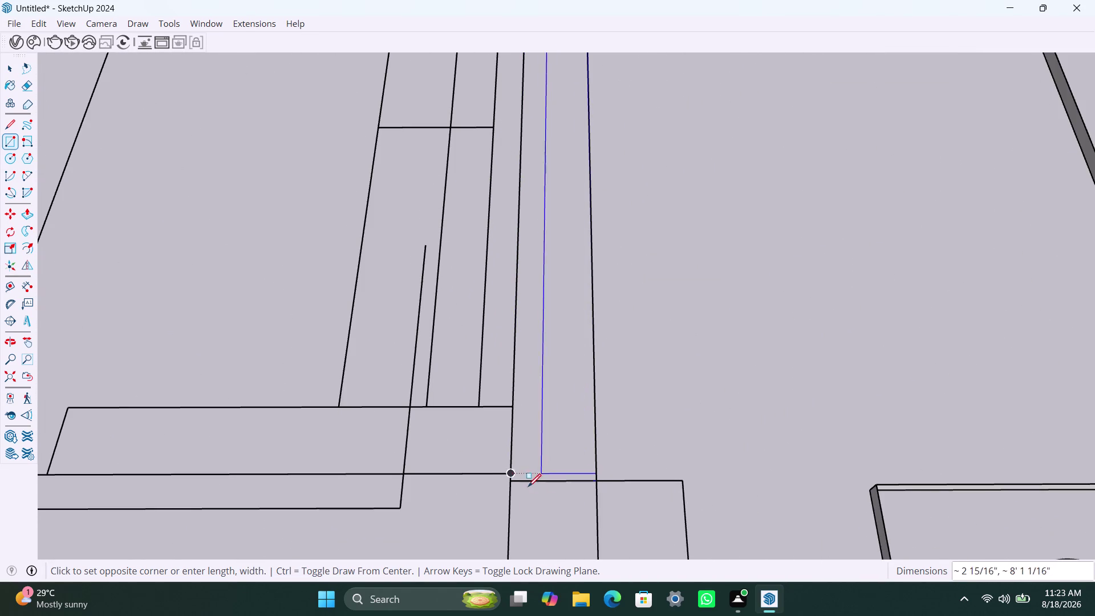
click(514, 484)
Draw a rectangle on the short wall piece down to the outer wall.
scroll(down, 3)
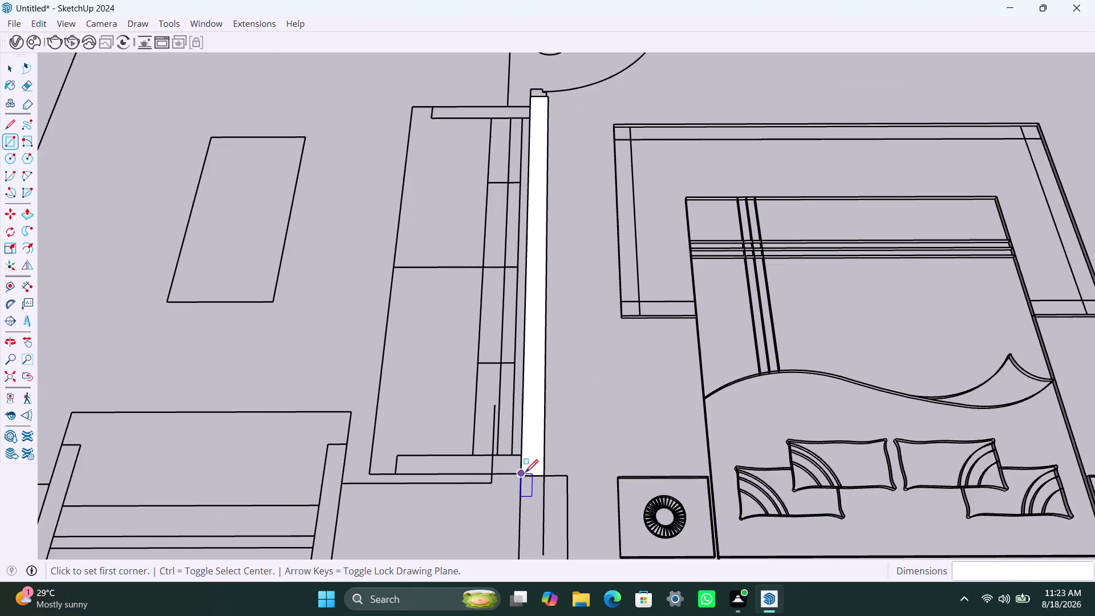
scroll(down, 3)
scroll(down, 3)
middle_drag(527, 476, 535, 381)
scroll(up, 3)
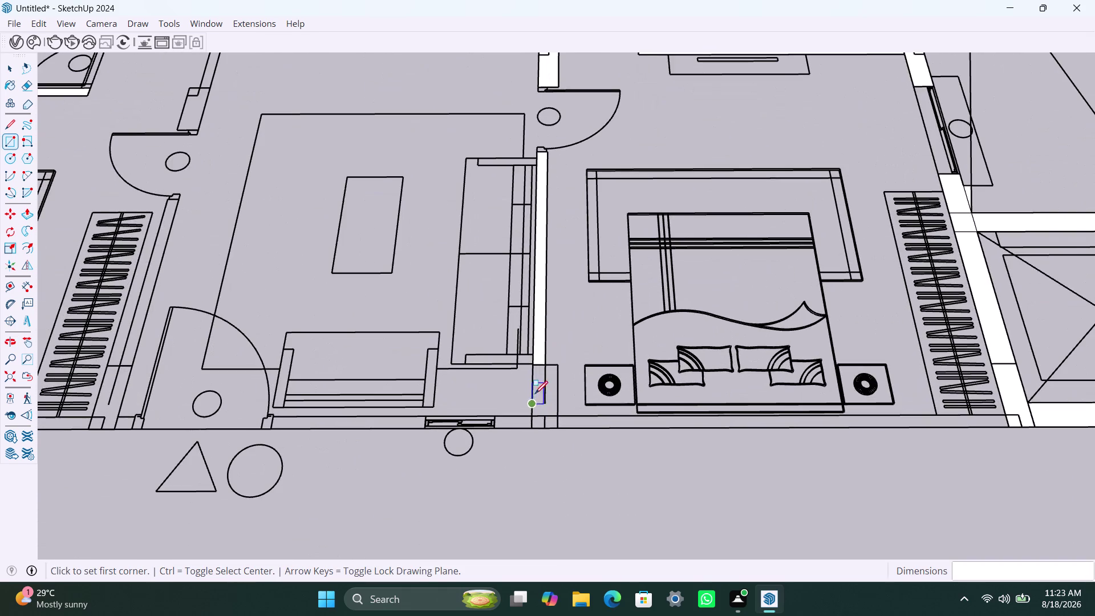
click(532, 369)
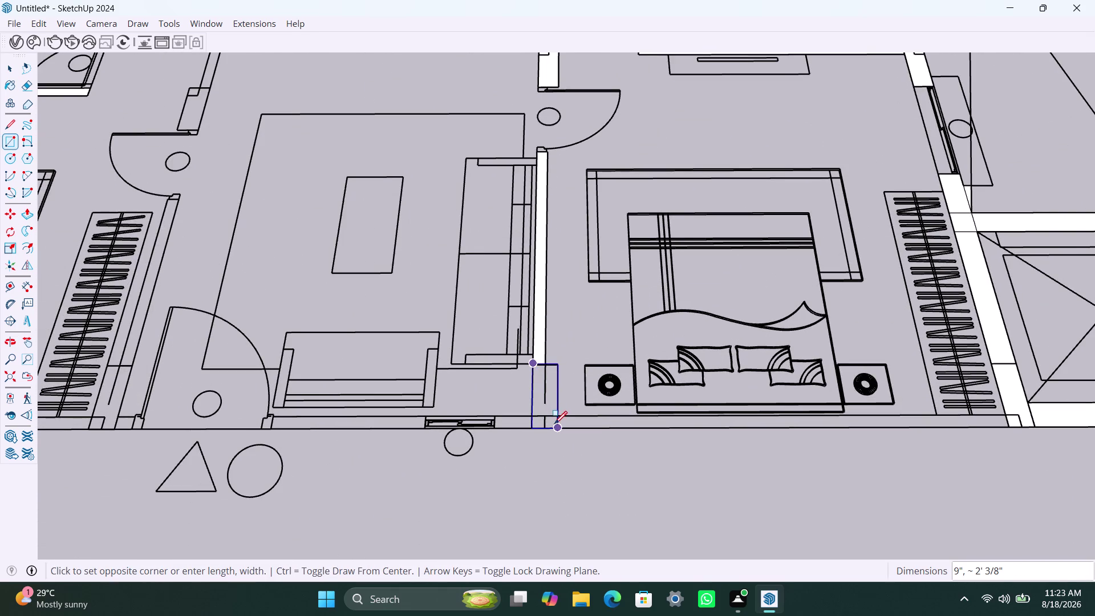
click(555, 424)
key(space)
scroll(up, 3)
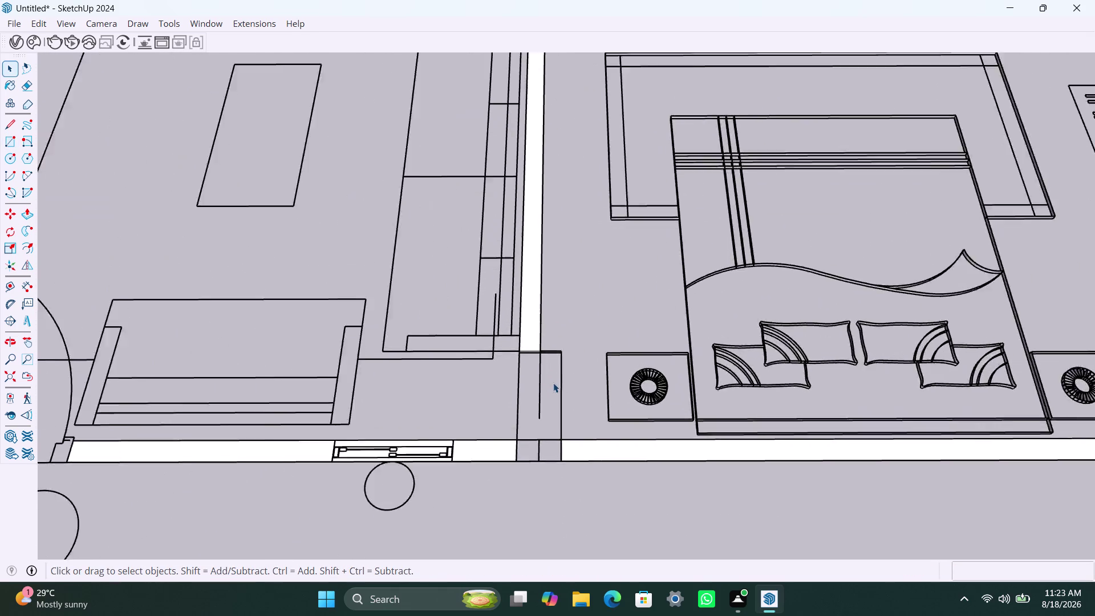
Undo that rectangle and redraw the short wall piece's face corner to corner.
key(ctrl+z)
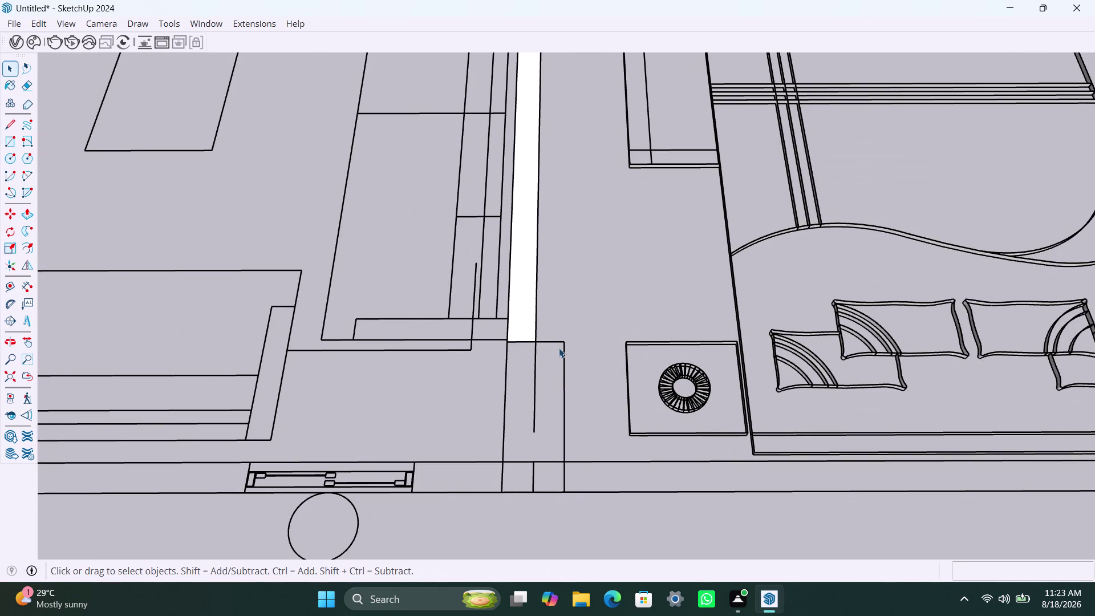
key(r)
click(564, 344)
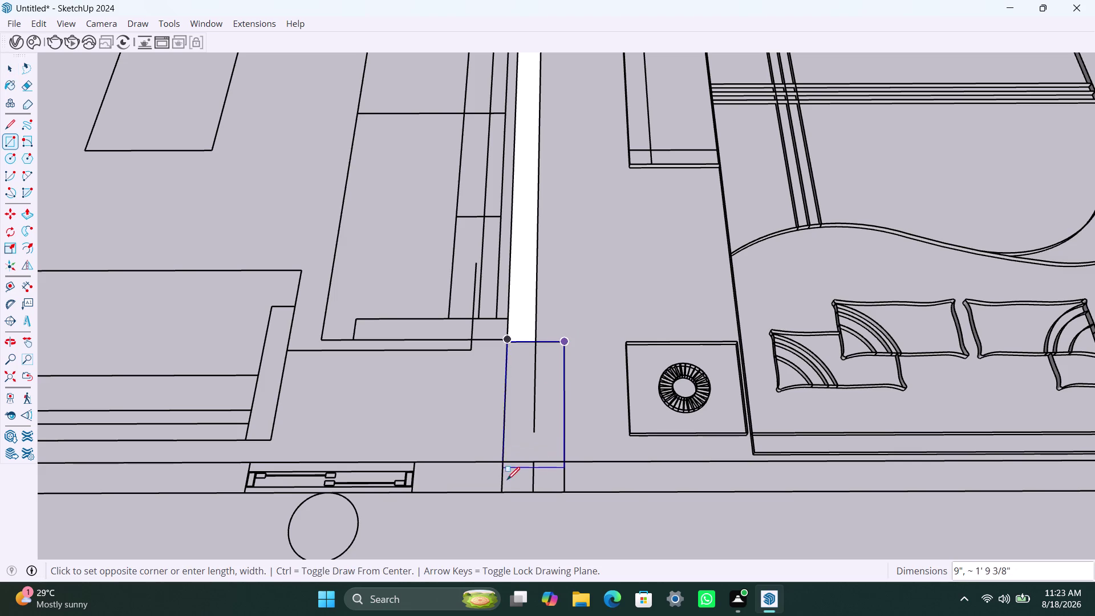
click(506, 461)
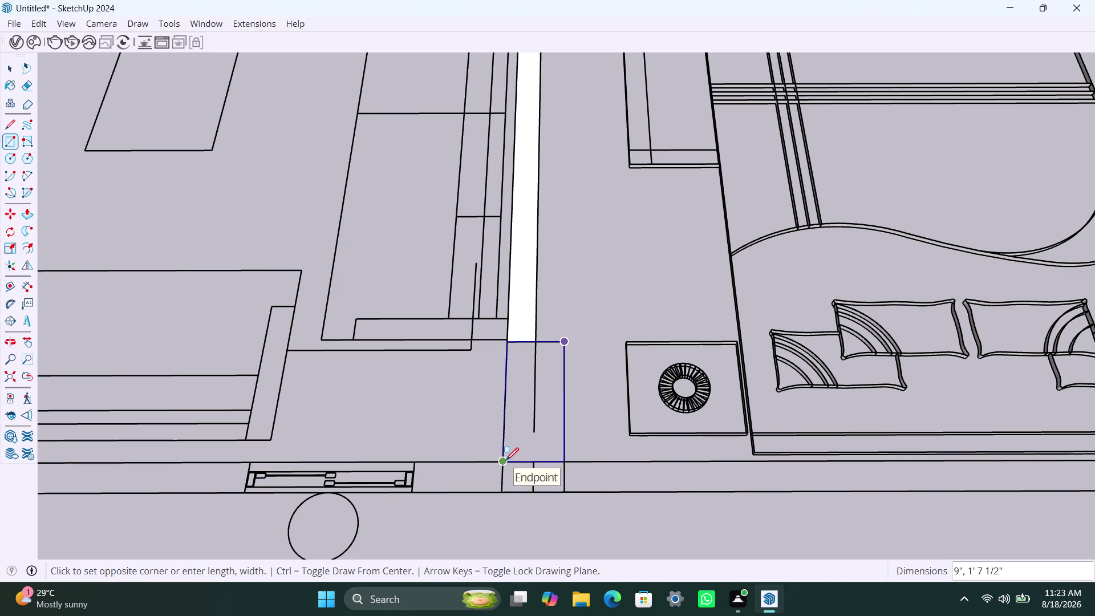
key(space)
scroll(down, 3)
scroll(down, 3)
scroll(down, 3)
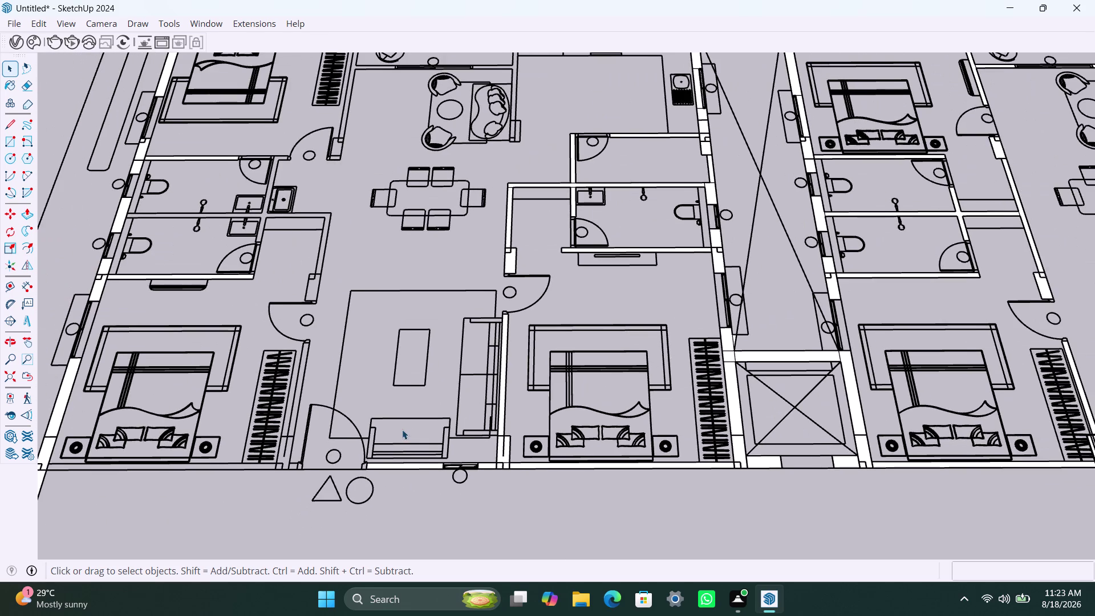
Draw a face along the bedroom's lower wall from its left end.
middle_drag(395, 429, 498, 429)
scroll(up, 3)
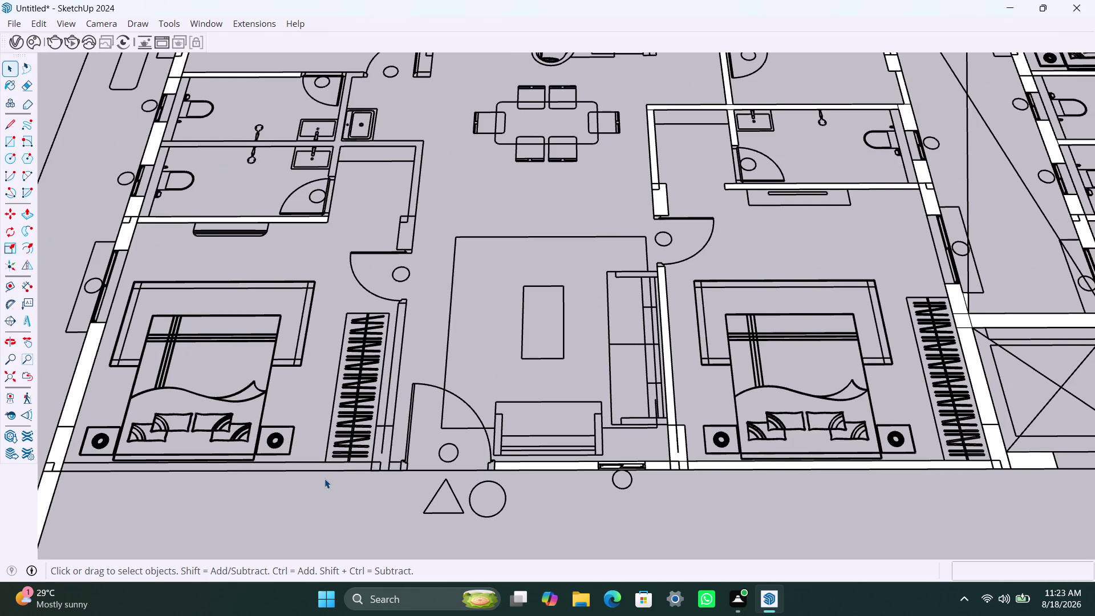
key(r)
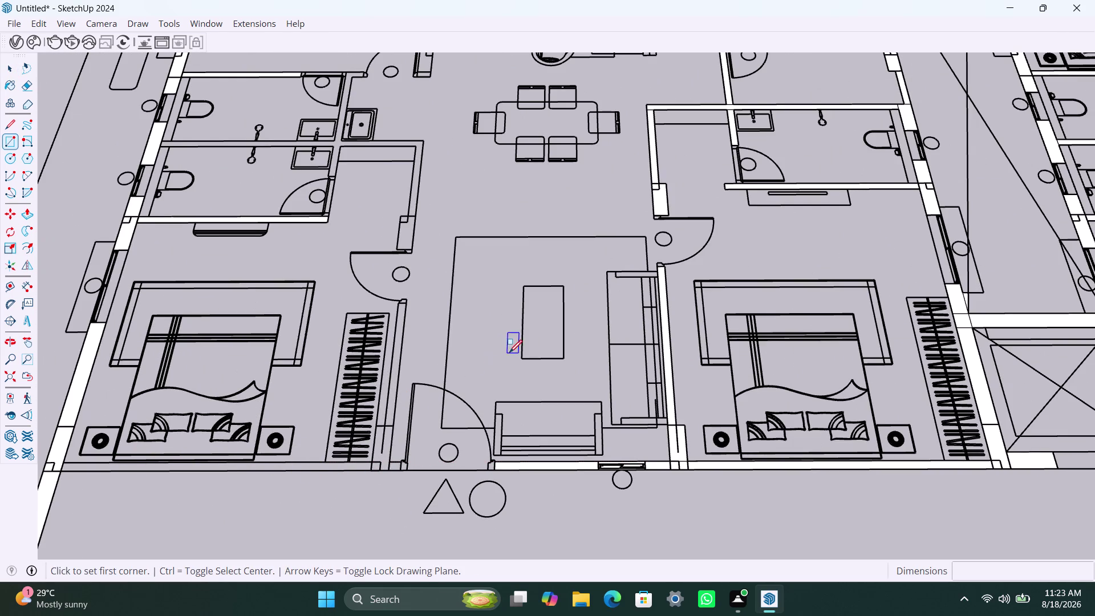
scroll(down, 3)
scroll(down, 3)
scroll(down, 3)
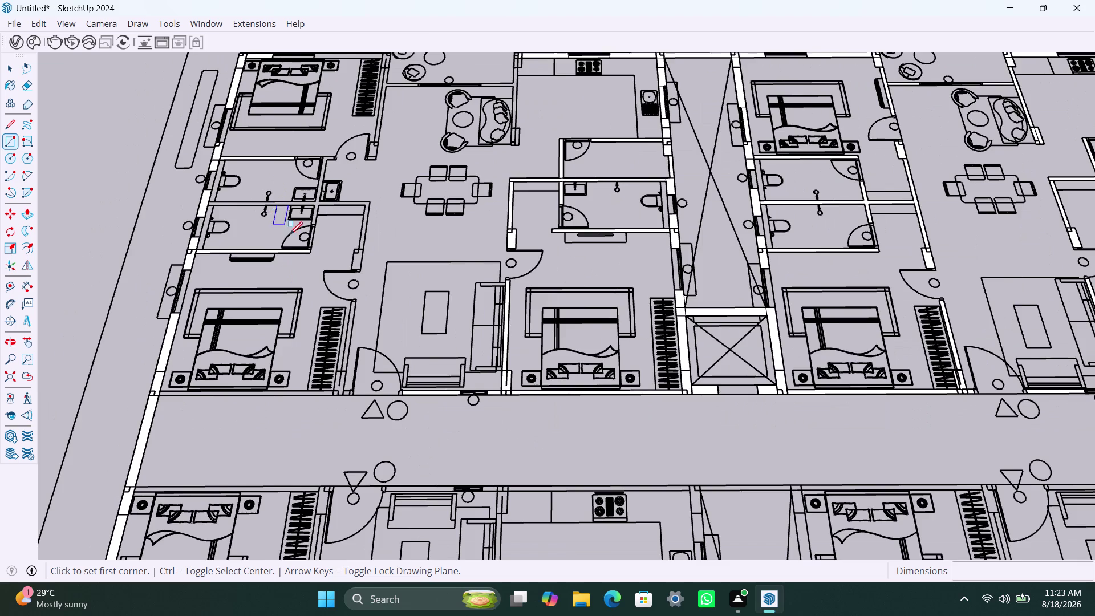
scroll(down, 3)
scroll(up, 3)
scroll(up, 3)
click(161, 352)
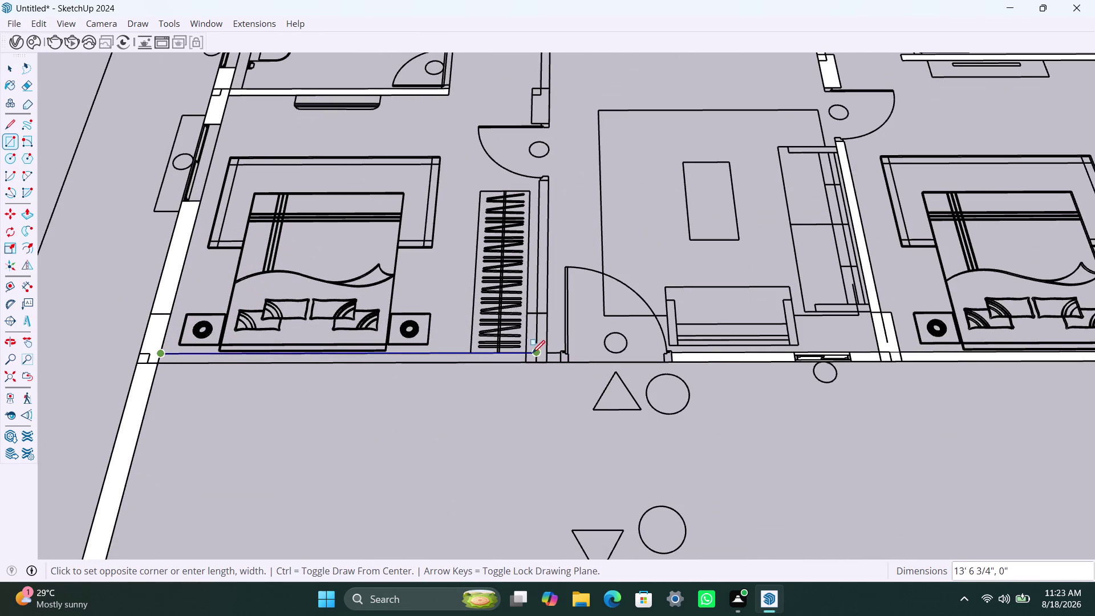
scroll(up, 3)
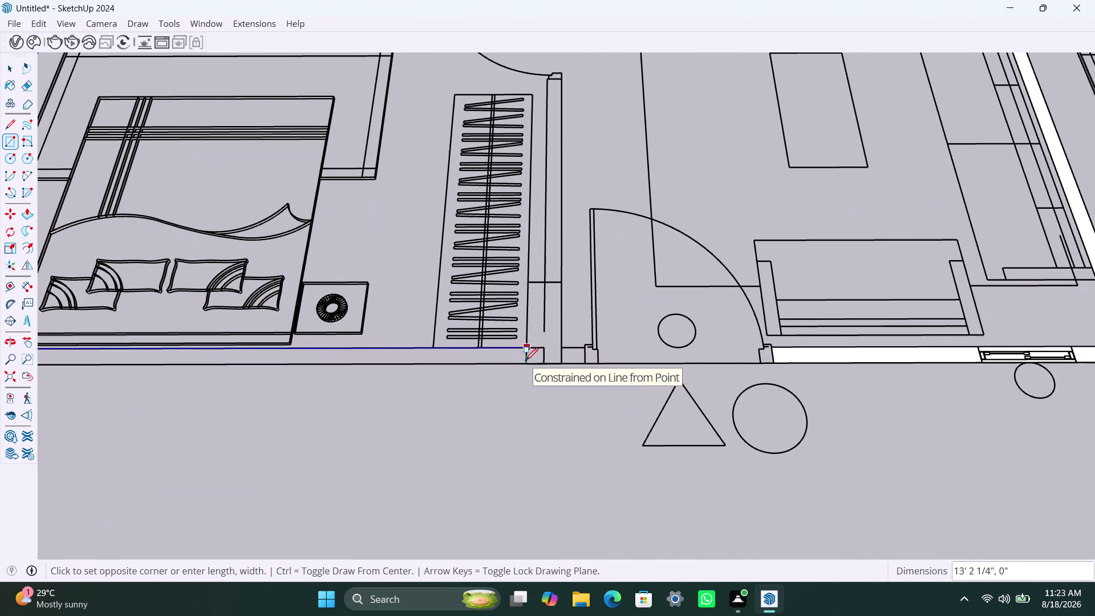
click(524, 362)
Try drawing the wall stub face by the wardrobe, undoing both attempts.
click(525, 362)
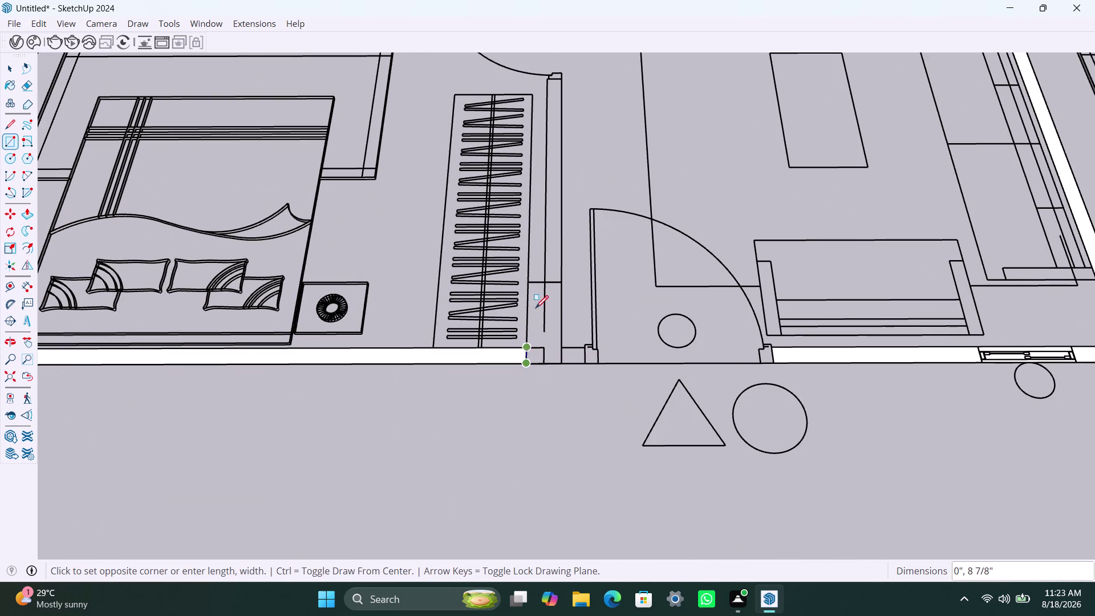
click(561, 286)
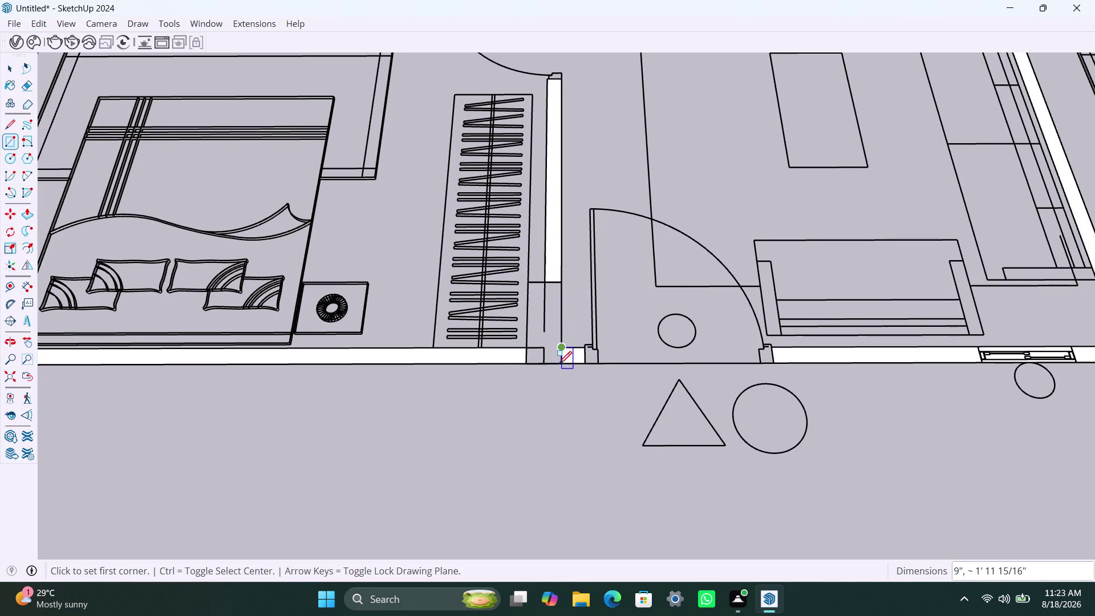
key(ctrl+z)
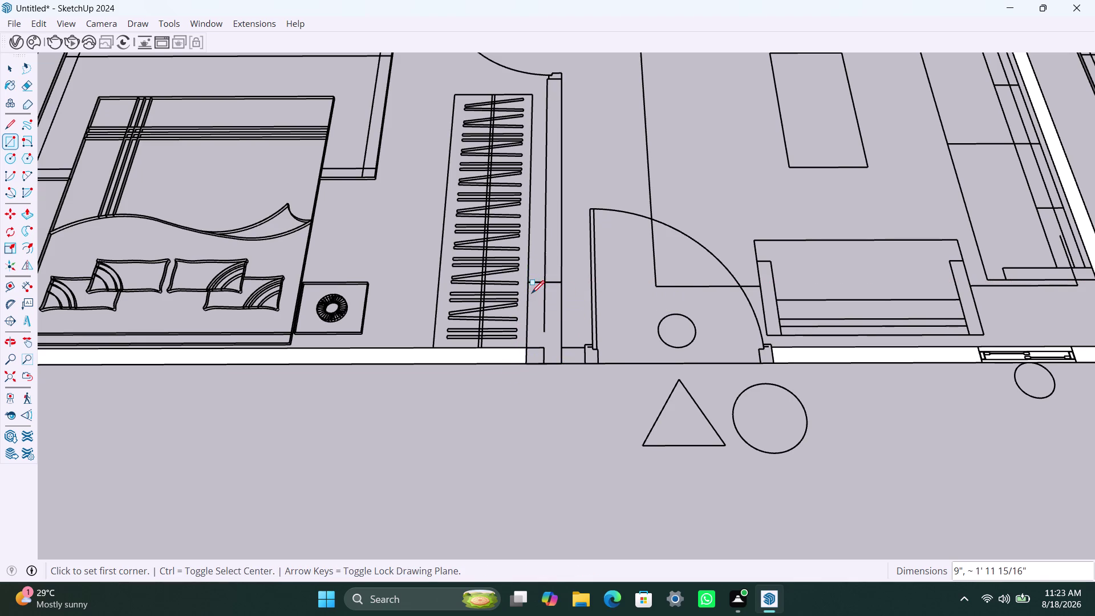
click(562, 285)
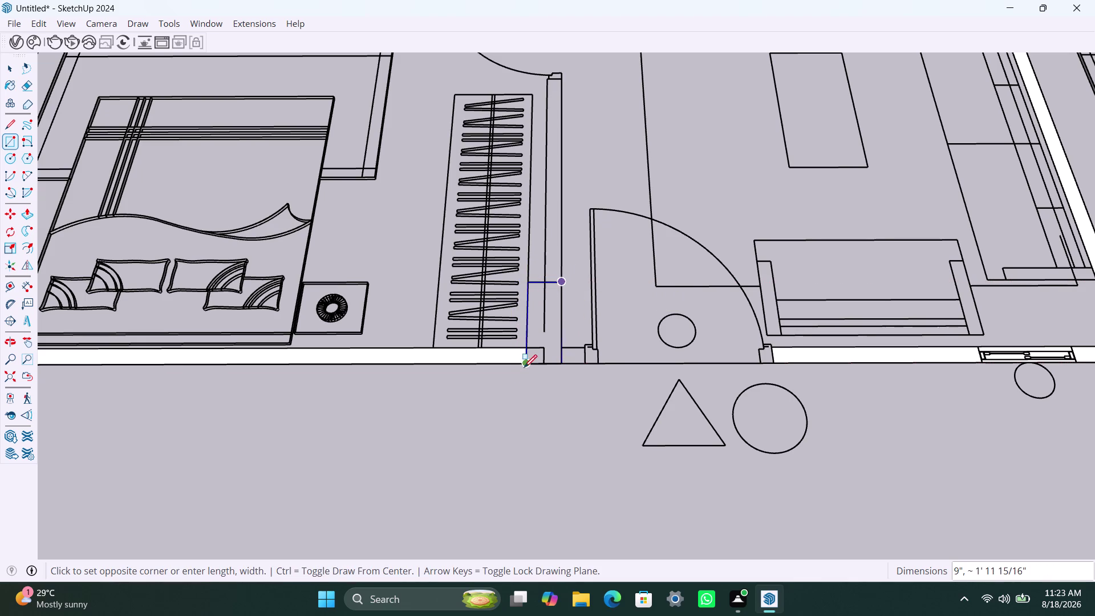
click(525, 367)
scroll(up, 3)
key(ctrl+z)
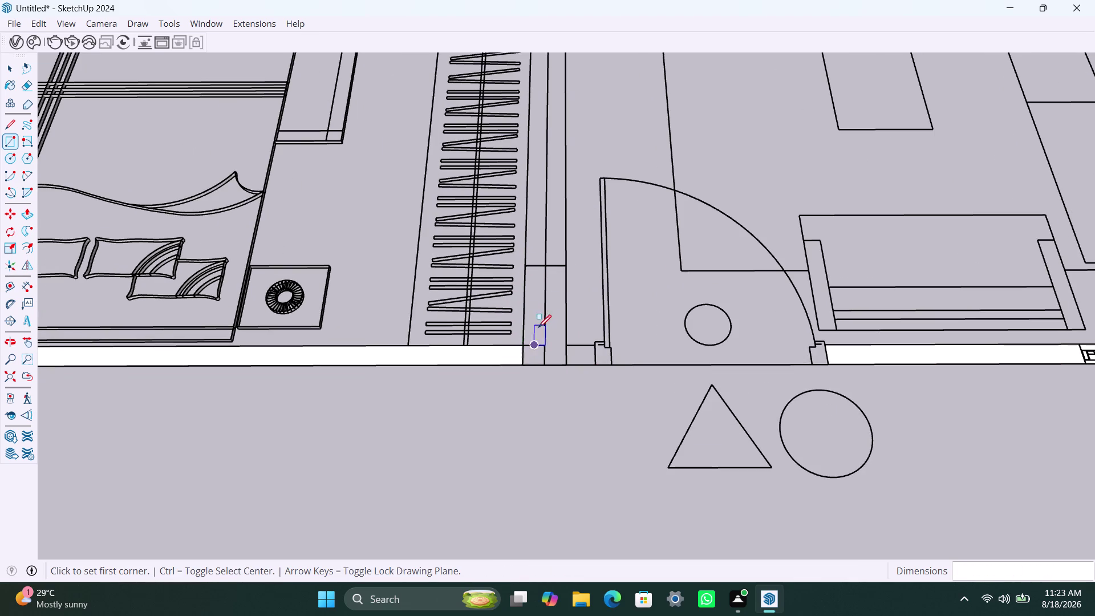
Draw the face over the wall stub from its upper corner.
click(528, 269)
click(566, 361)
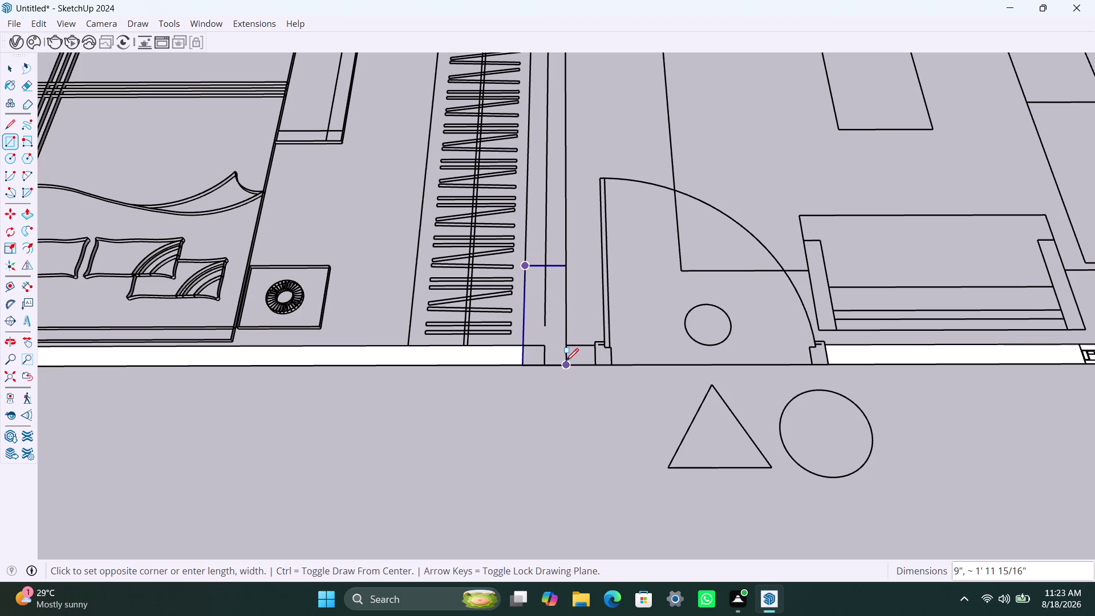
scroll(down, 3)
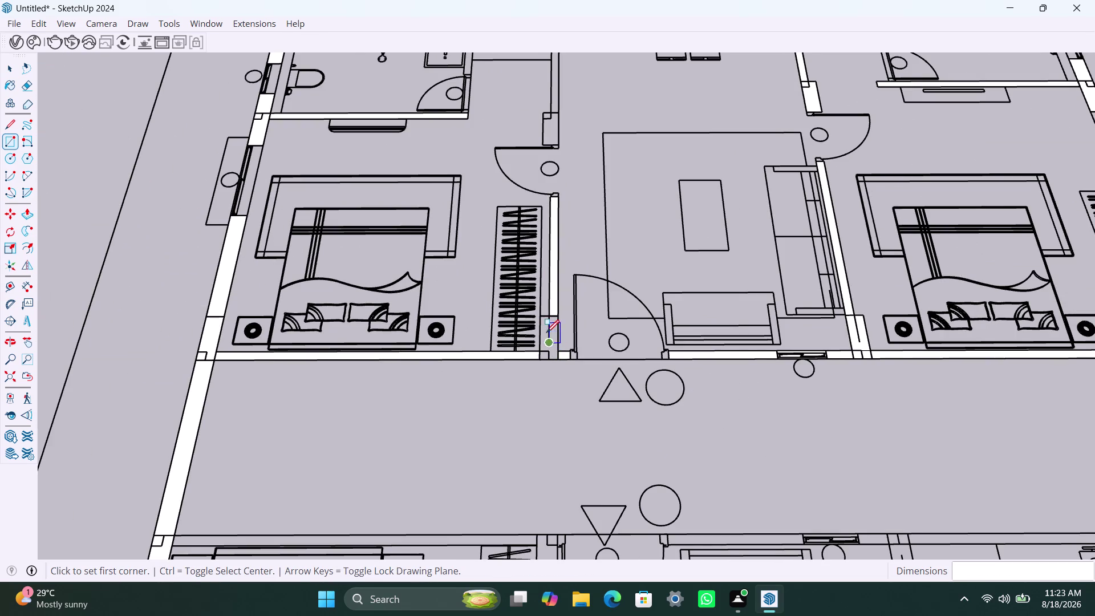
scroll(up, 3)
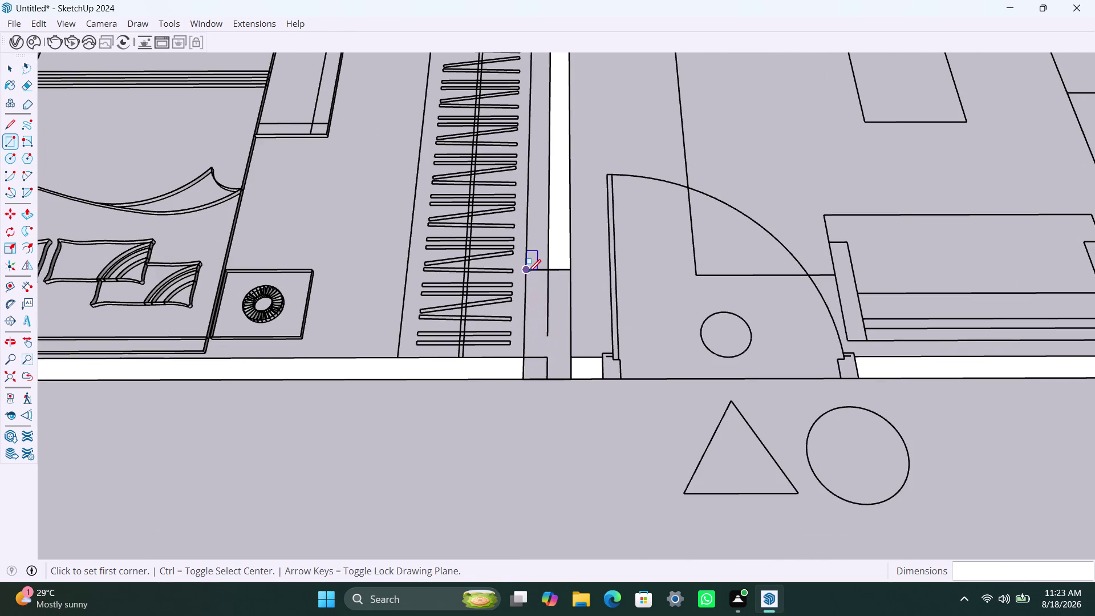
Add the face on the wall beside the wardrobe.
click(528, 272)
click(569, 351)
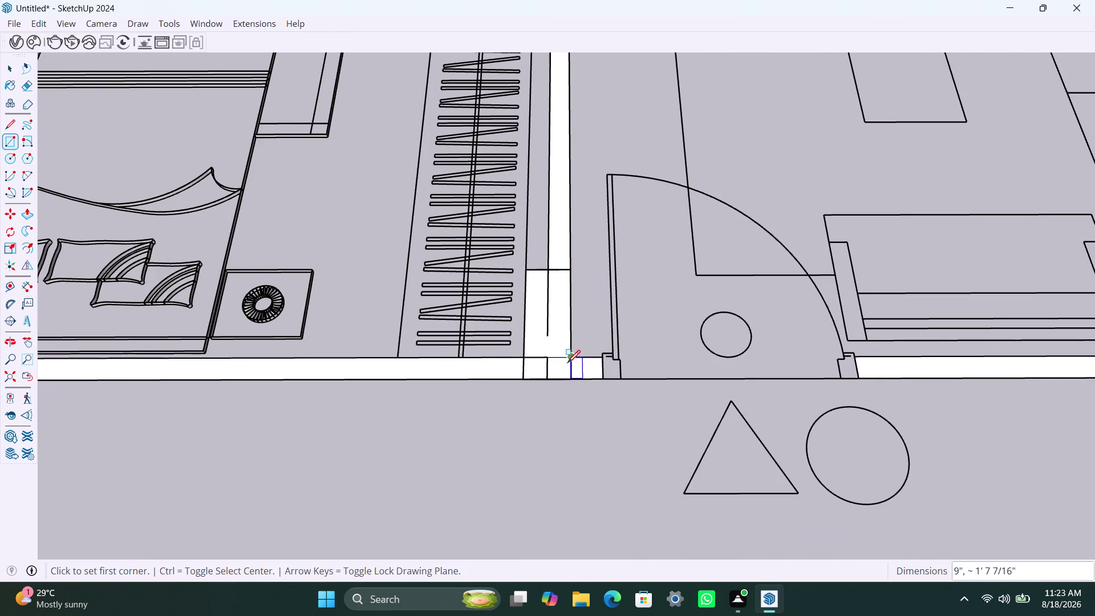
scroll(down, 3)
scroll(down, 3)
scroll(down, 3)
middle_drag(538, 408, 531, 458)
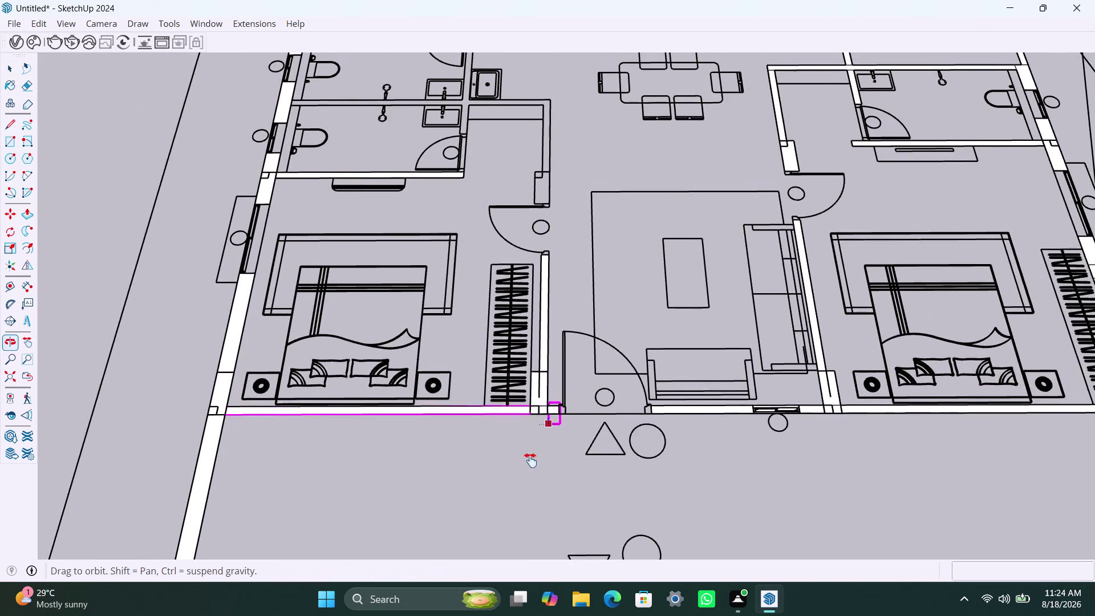
middle_drag(531, 458, 530, 460)
scroll(down, 3)
middle_drag(504, 242, 502, 276)
scroll(up, 3)
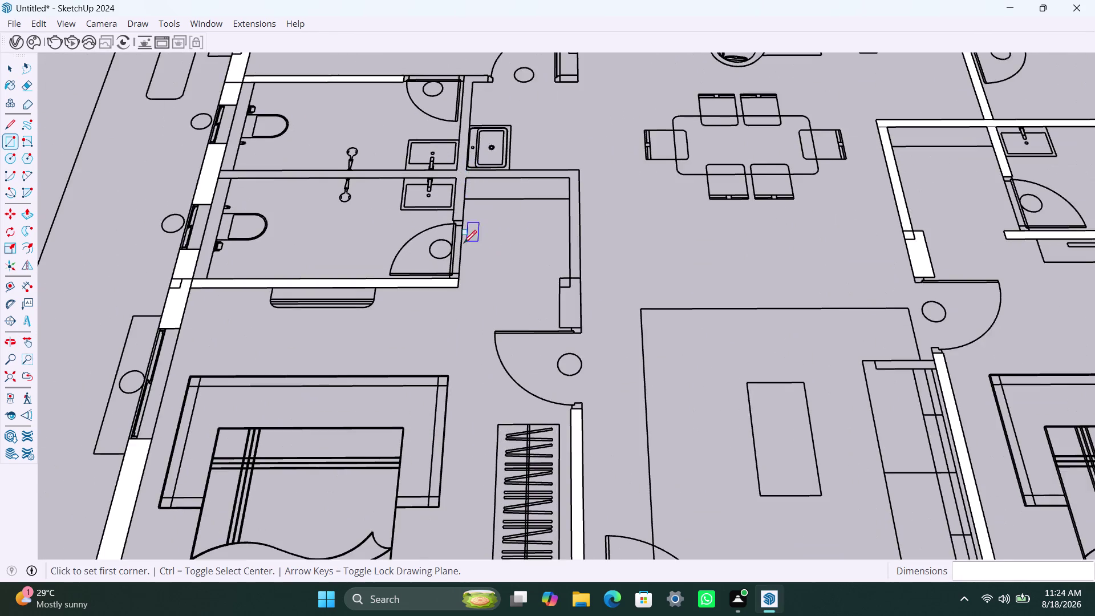
scroll(up, 3)
scroll(down, 3)
scroll(down, 3)
middle_drag(234, 213, 287, 234)
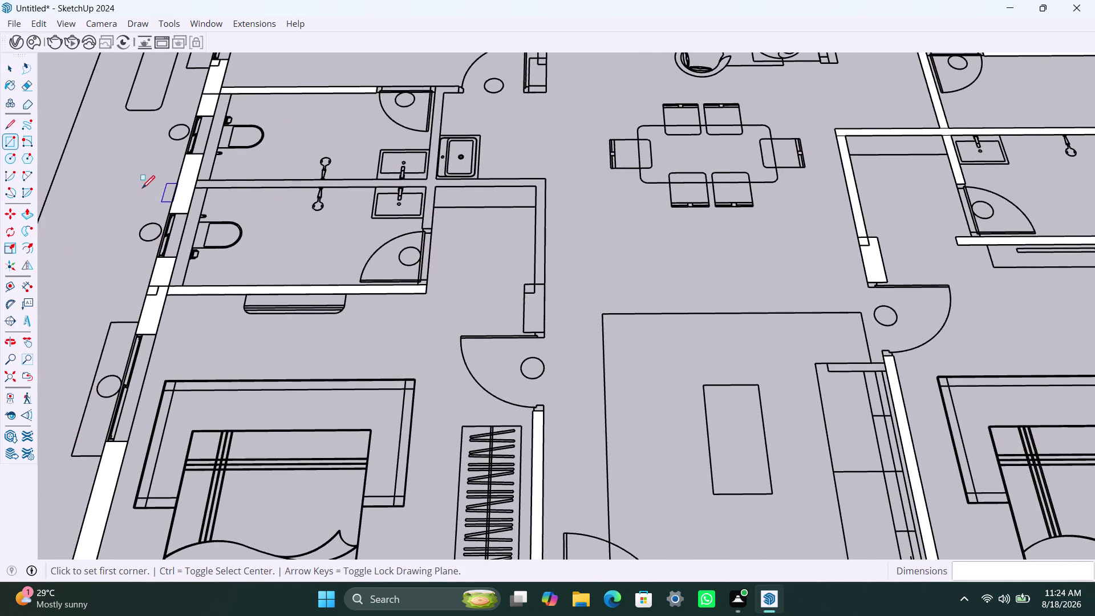
scroll(up, 3)
scroll(up, 3)
click(204, 175)
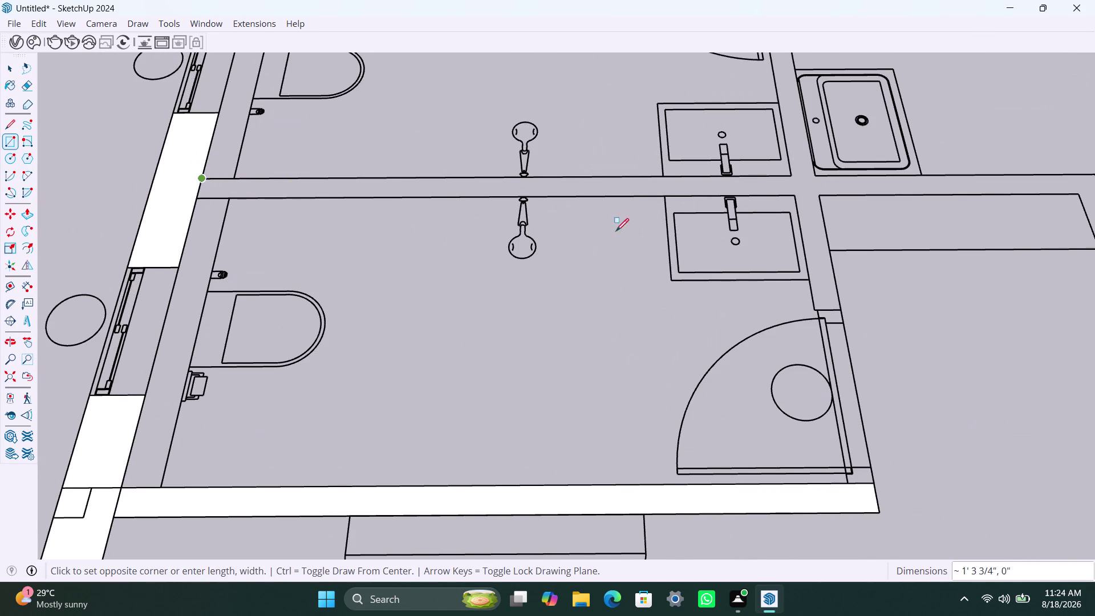
scroll(down, 3)
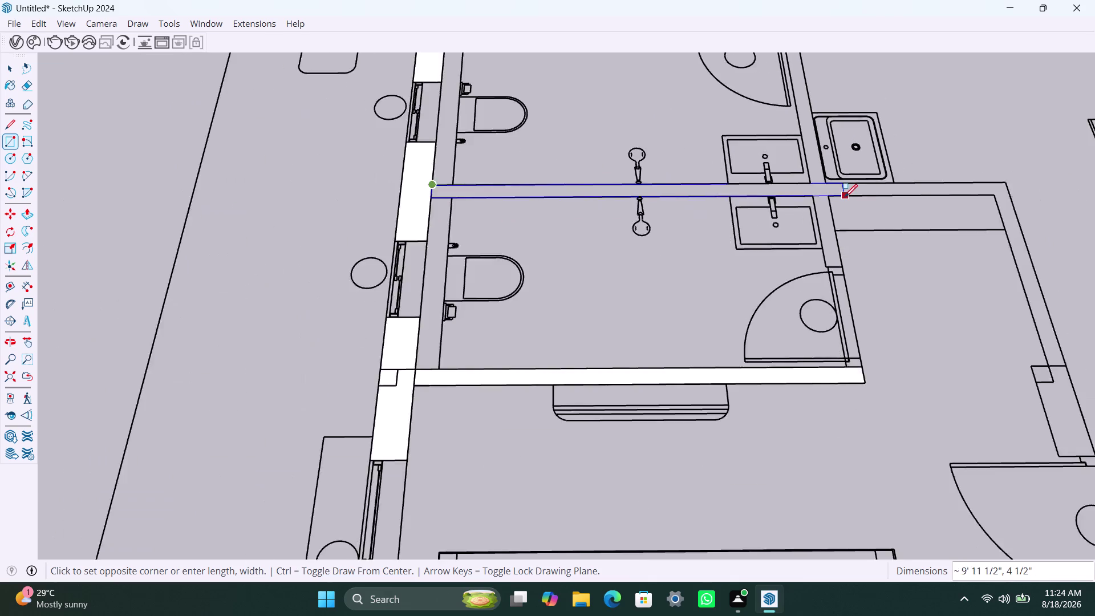
scroll(down, 3)
middle_drag(844, 197, 702, 196)
scroll(up, 3)
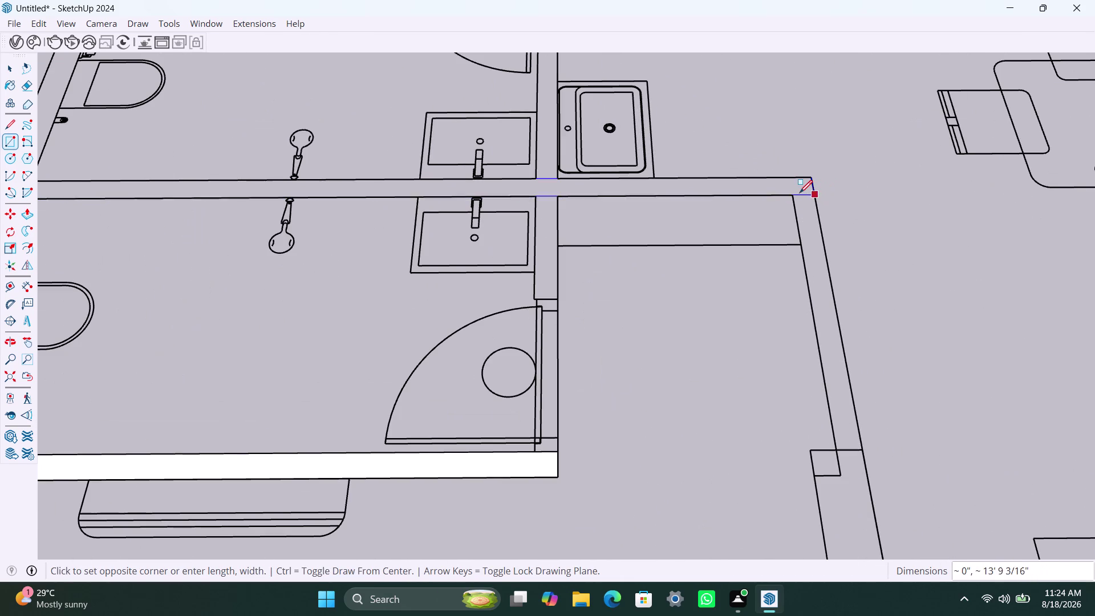
click(795, 192)
click(794, 179)
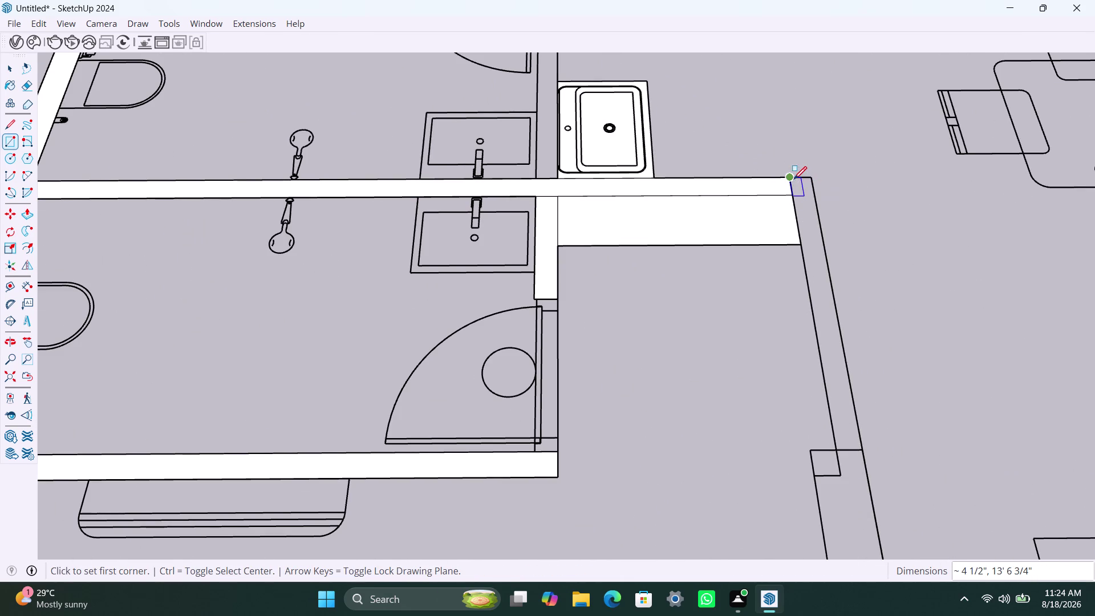
scroll(down, 3)
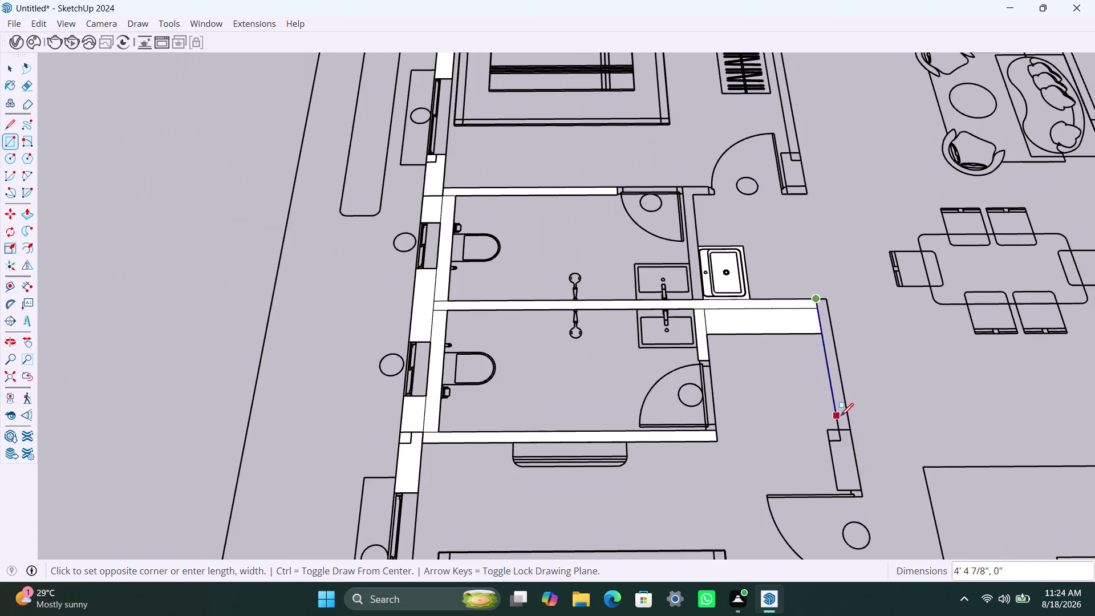
middle_drag(837, 417, 777, 385)
scroll(up, 3)
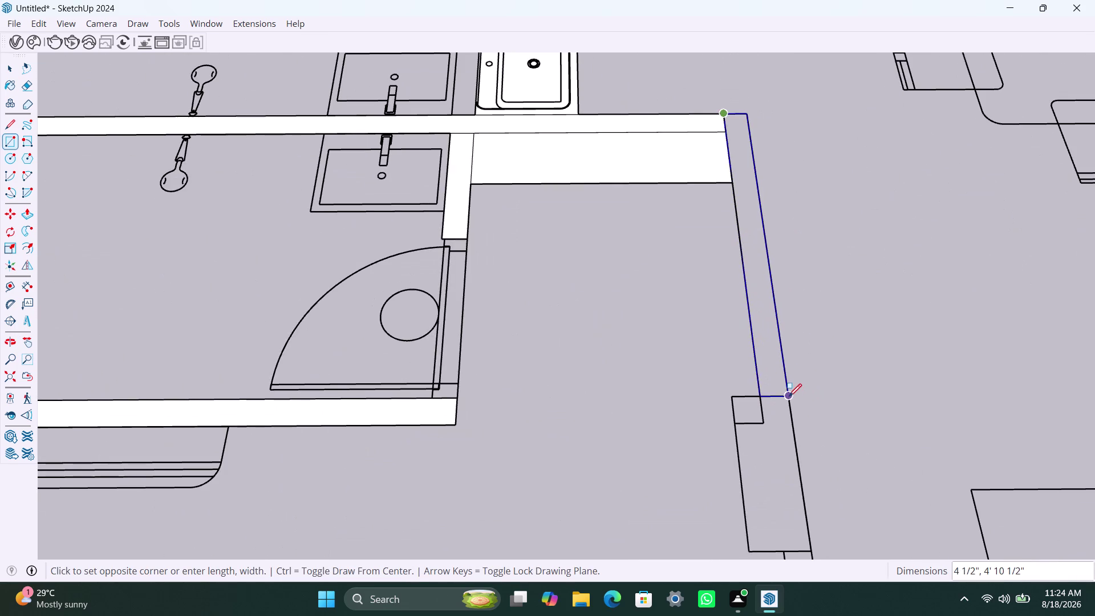
click(788, 396)
click(788, 396)
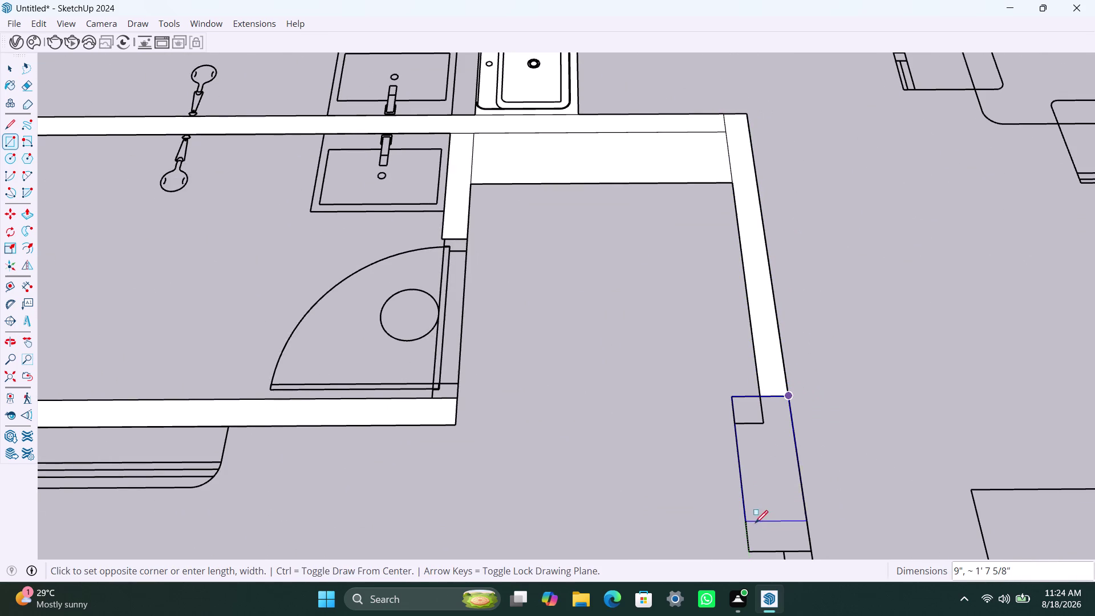
click(753, 550)
scroll(down, 3)
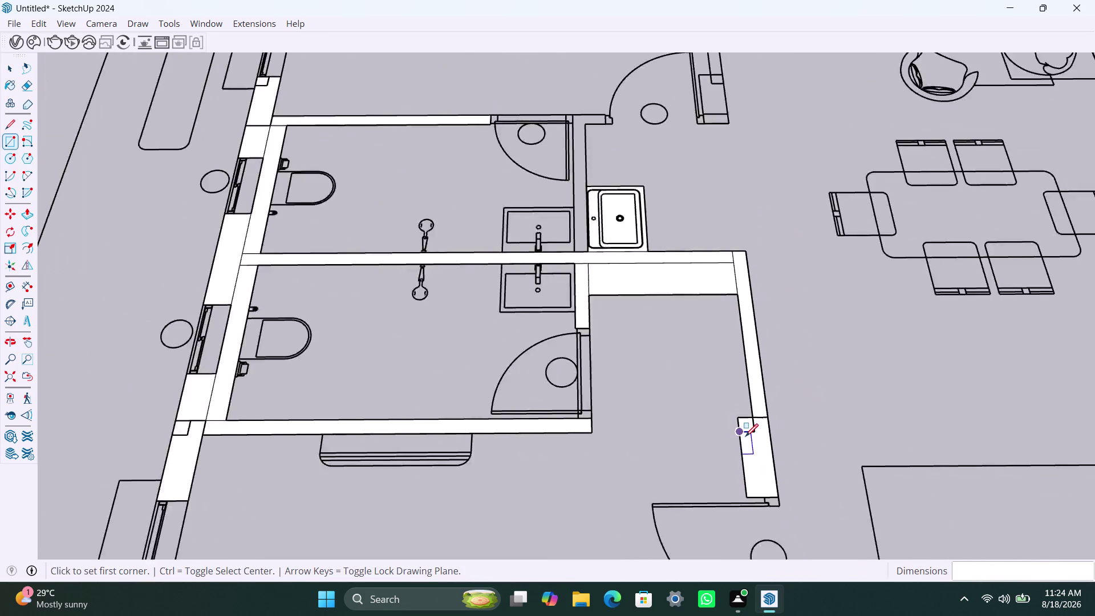
scroll(down, 3)
middle_drag(745, 437, 743, 430)
key(space)
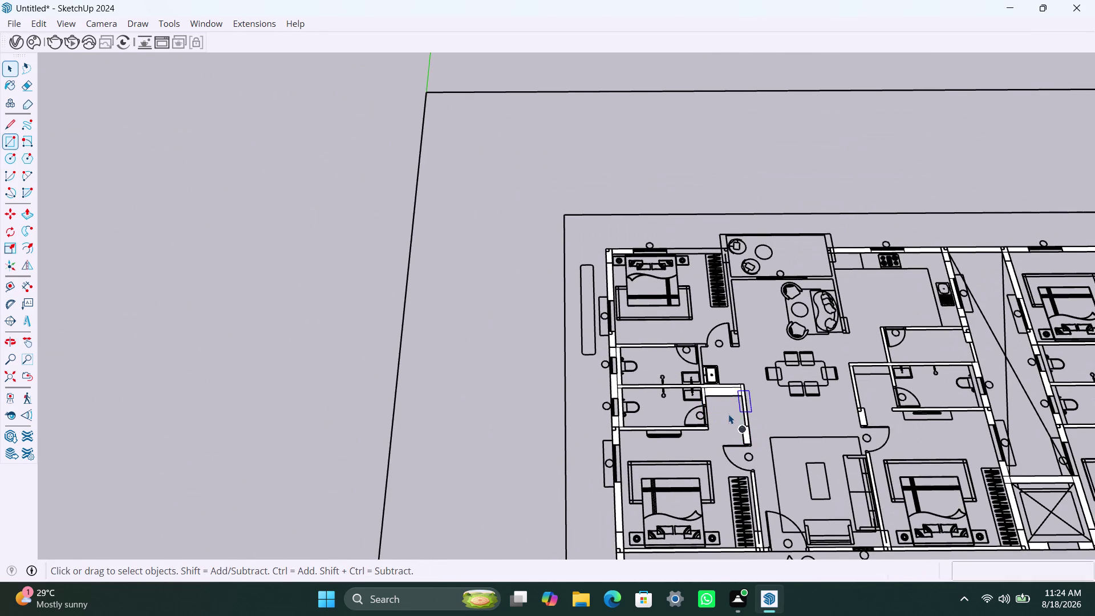
click(719, 390)
key(Delete)
scroll(down, 3)
scroll(up, 3)
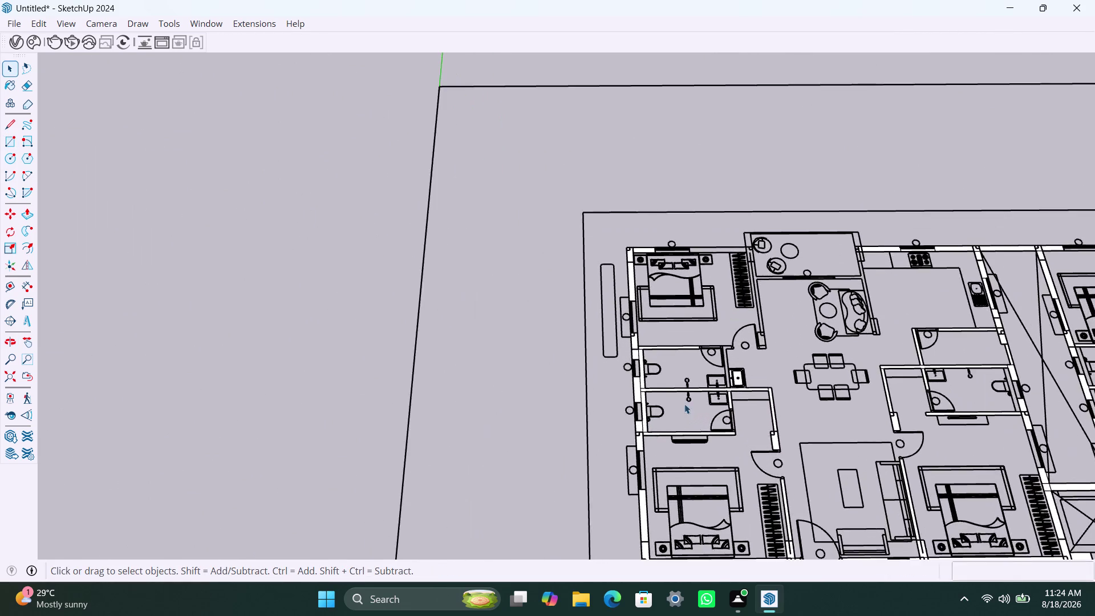
scroll(up, 3)
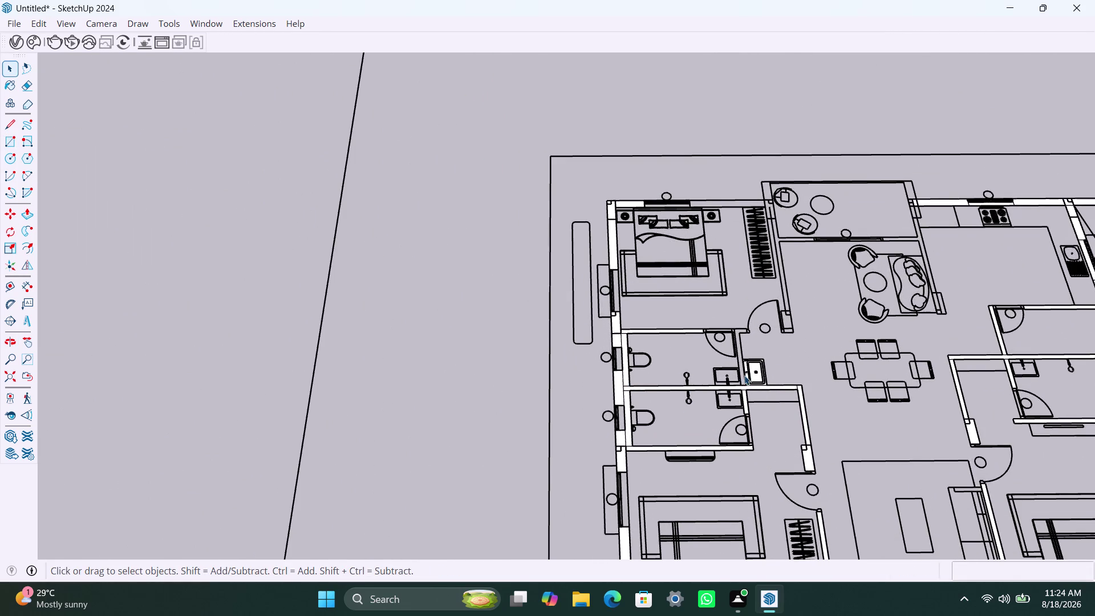
scroll(up, 3)
click(758, 370)
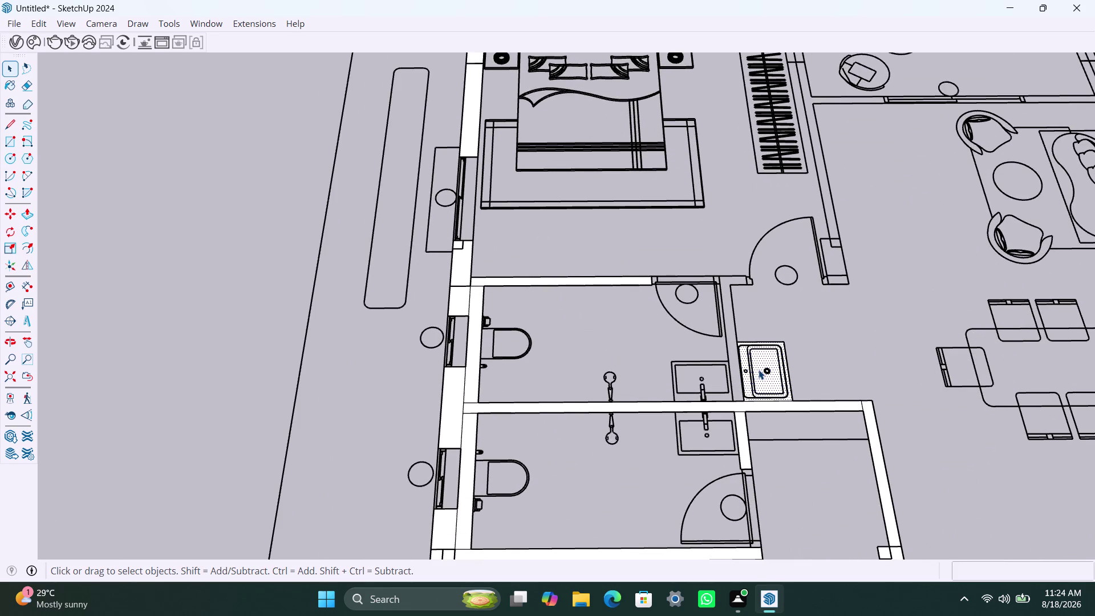
key(Delete)
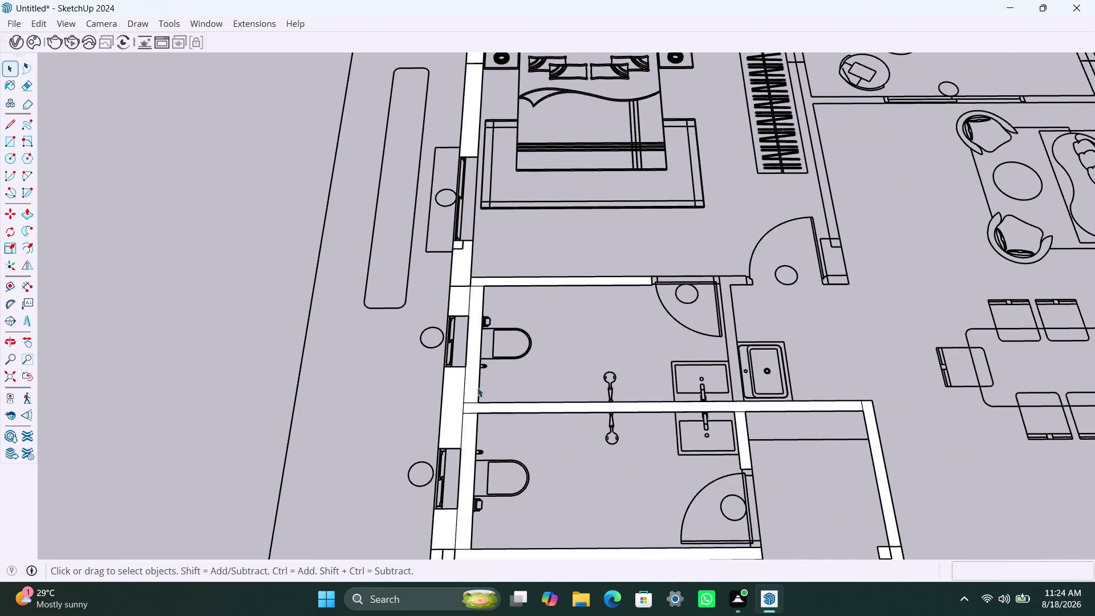
click(475, 388)
key(Delete)
click(472, 447)
key(Delete)
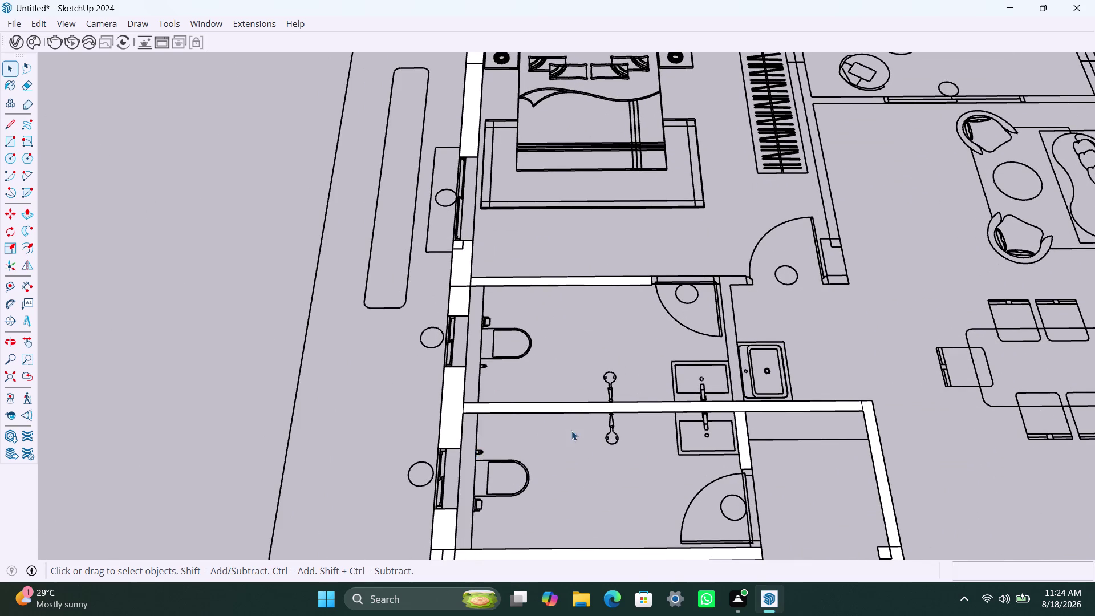
scroll(down, 3)
scroll(down, 3)
scroll(down, 3)
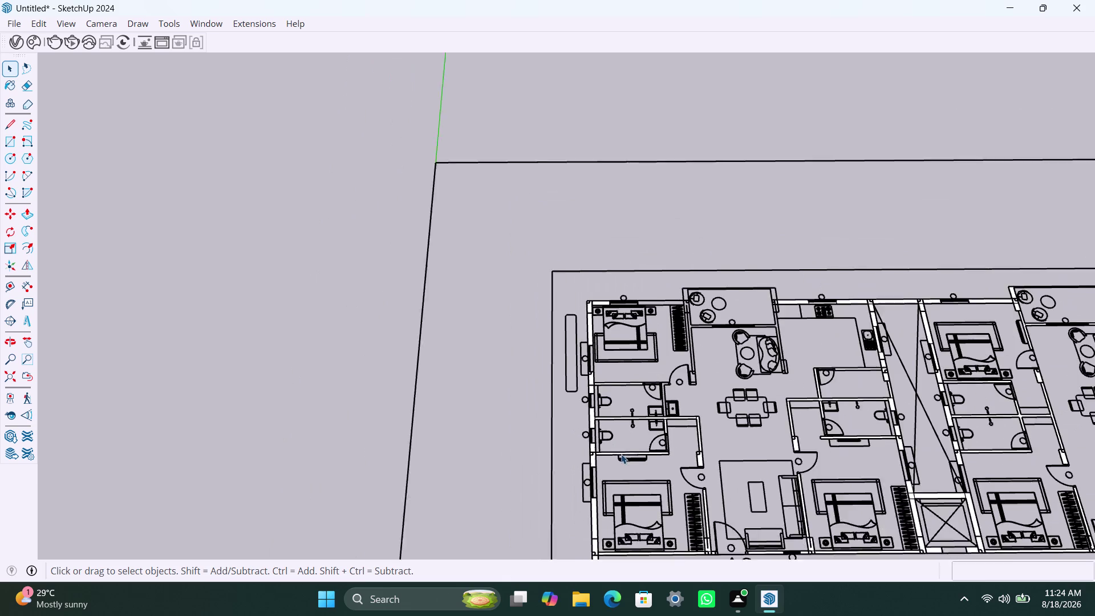
middle_drag(621, 453, 586, 443)
scroll(up, 3)
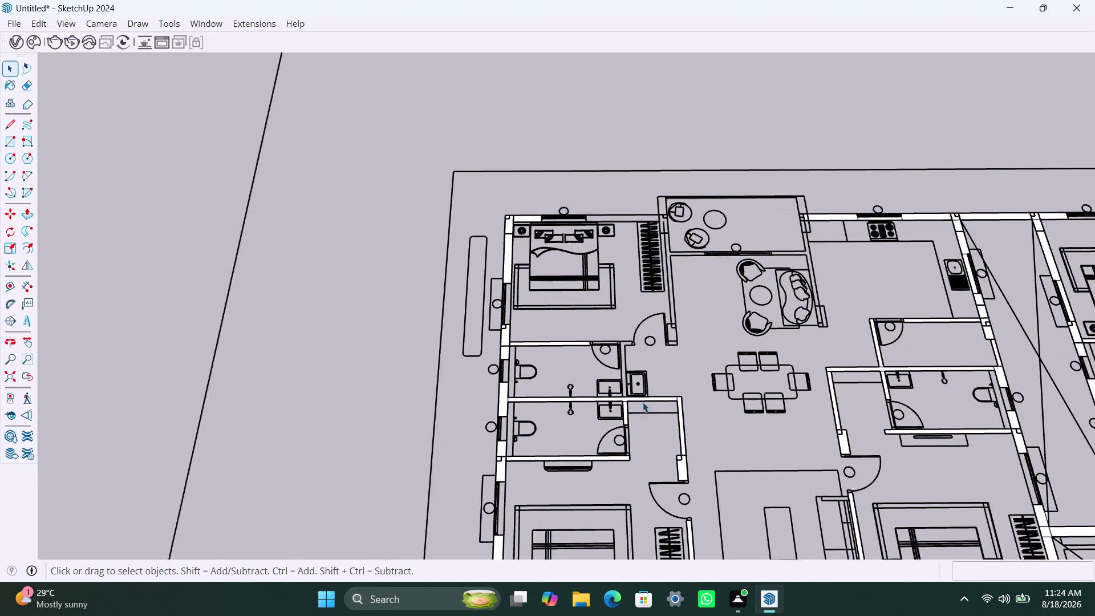
middle_drag(652, 406, 645, 448)
scroll(up, 3)
scroll(up, 3)
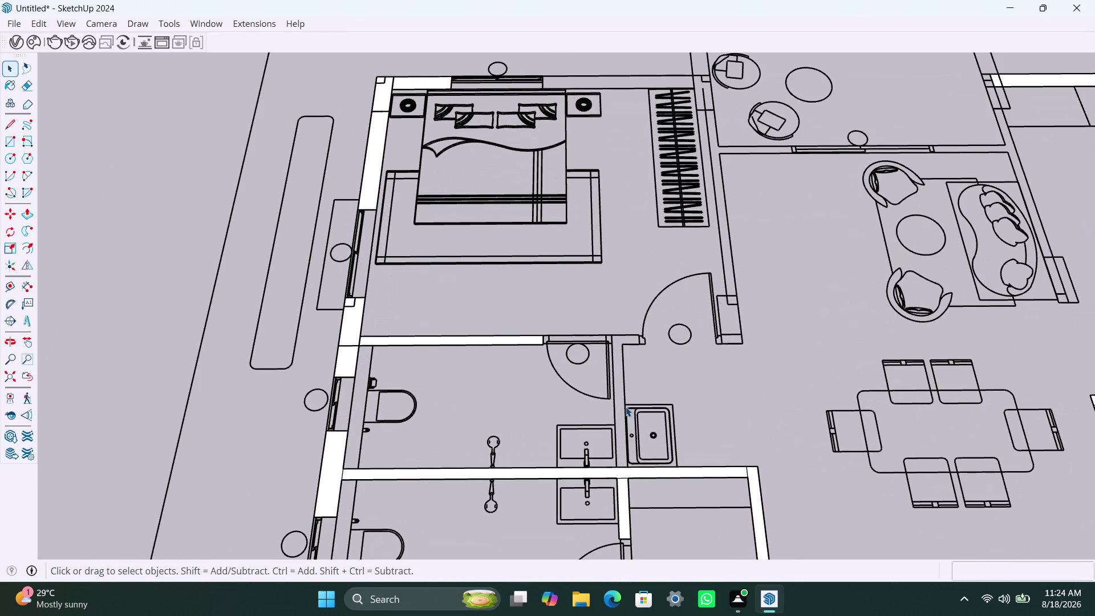
Draw a rectangle face over the wall between the bathroom and sink.
key(r)
click(616, 467)
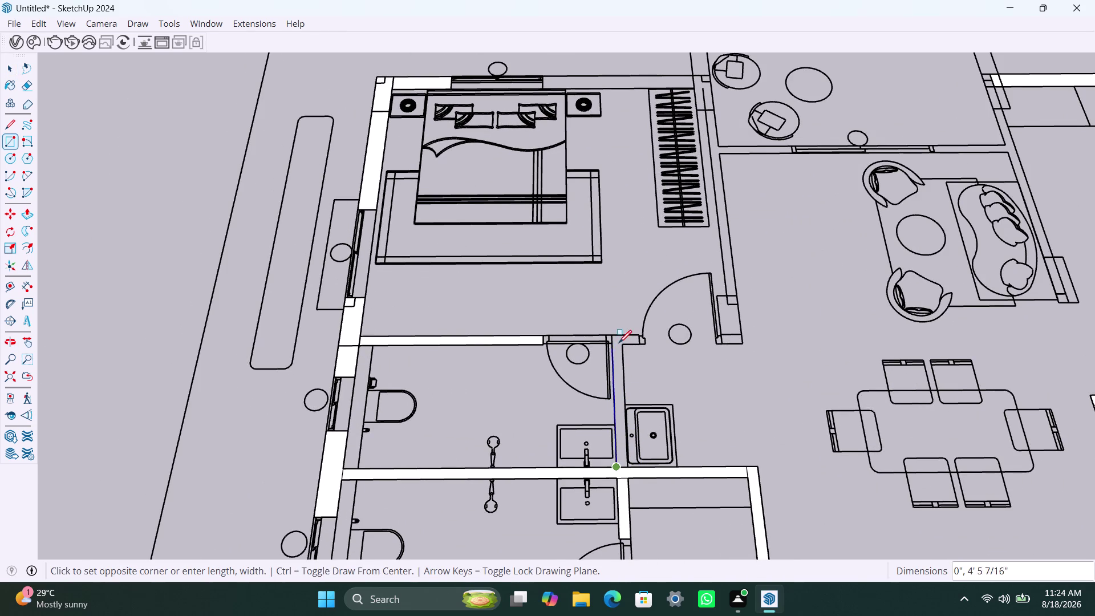
scroll(up, 3)
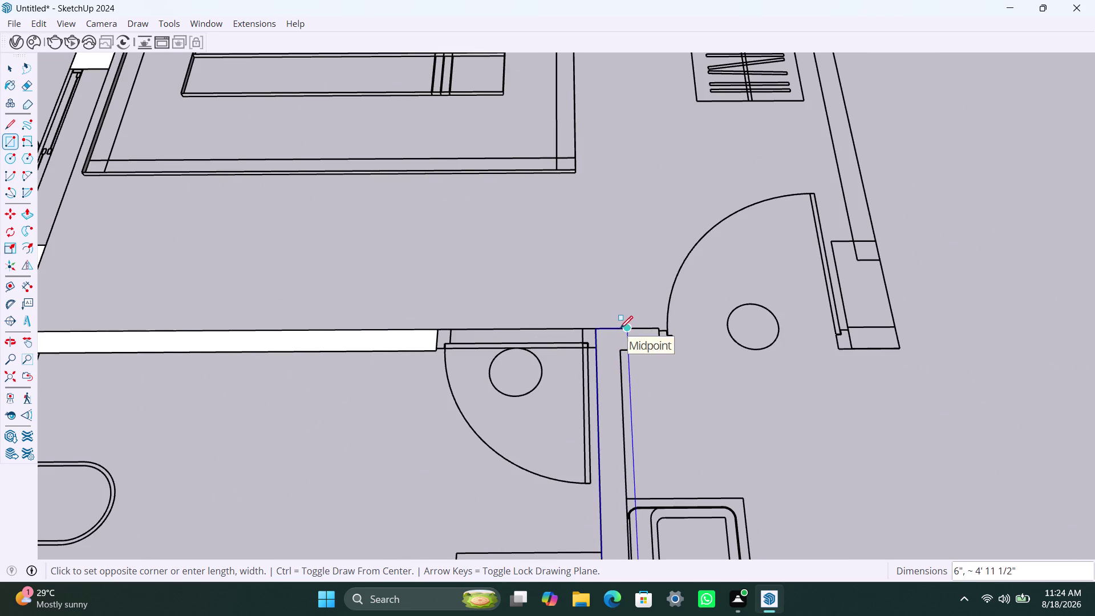
click(617, 350)
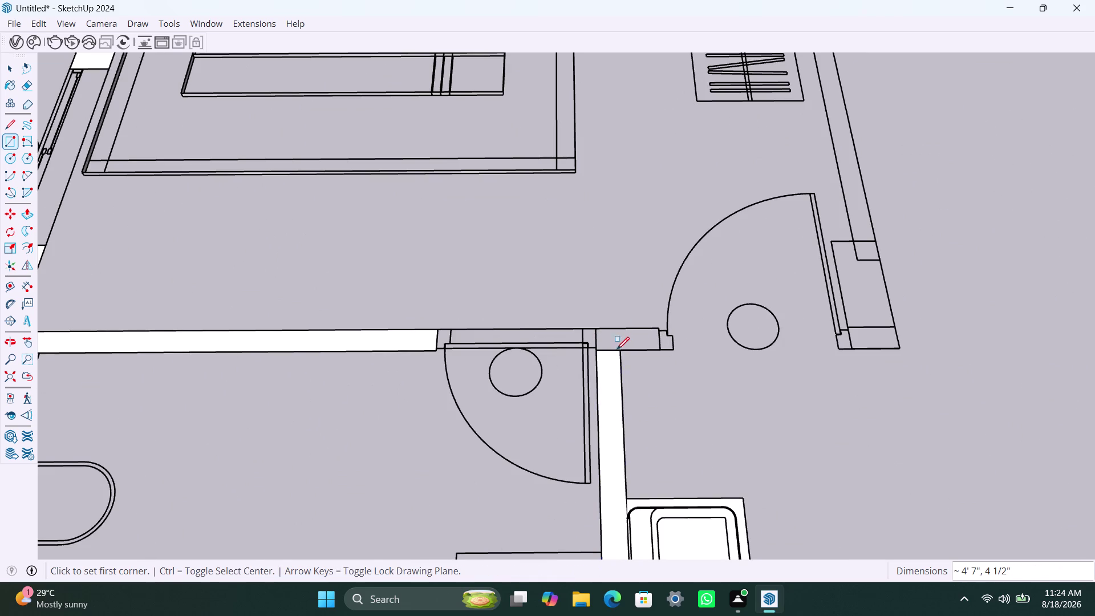
Draw the face over the short wall stub by the bedroom door, redoing it once.
click(599, 329)
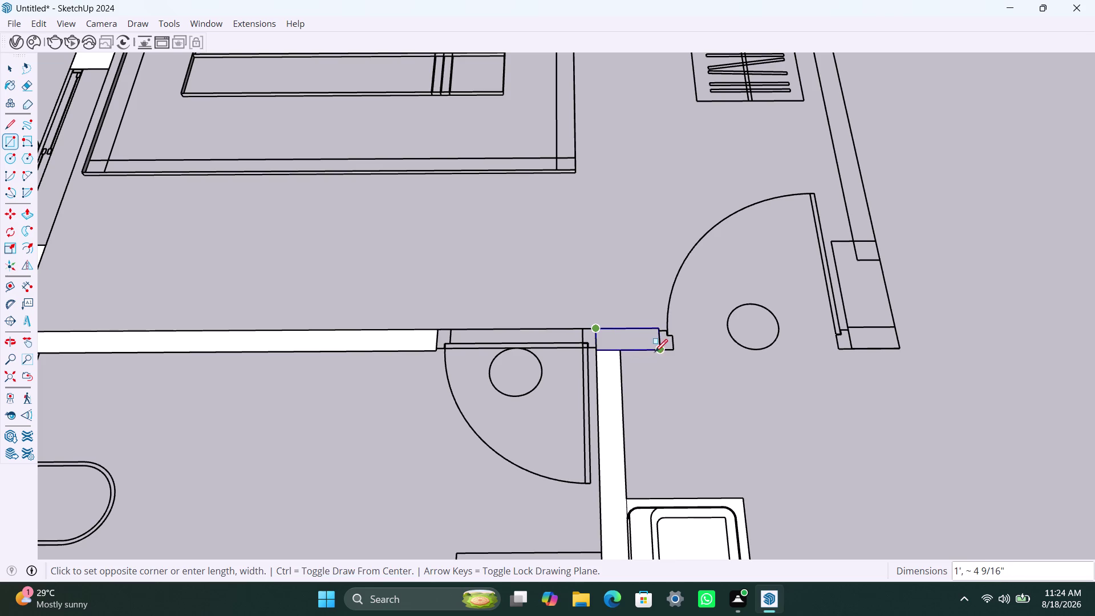
click(657, 351)
click(658, 351)
click(601, 329)
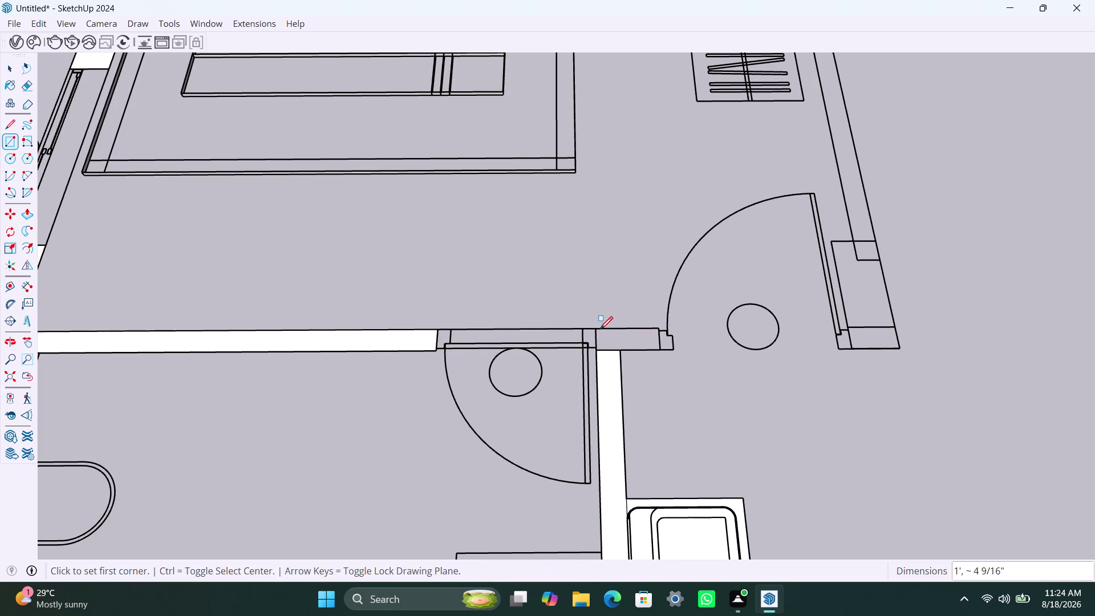
key(space)
key(r)
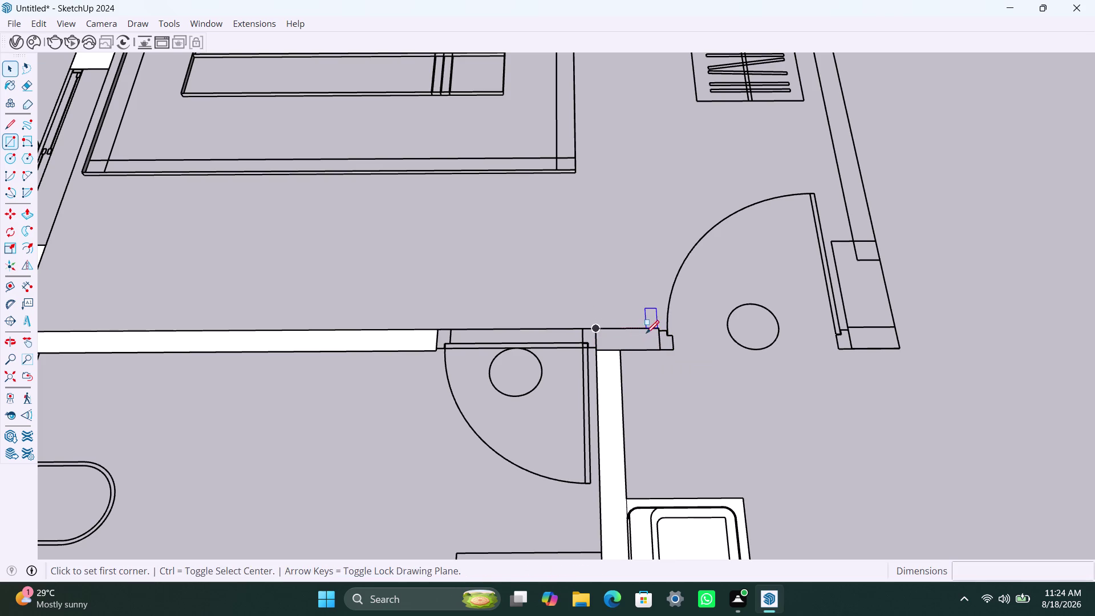
click(656, 329)
click(599, 350)
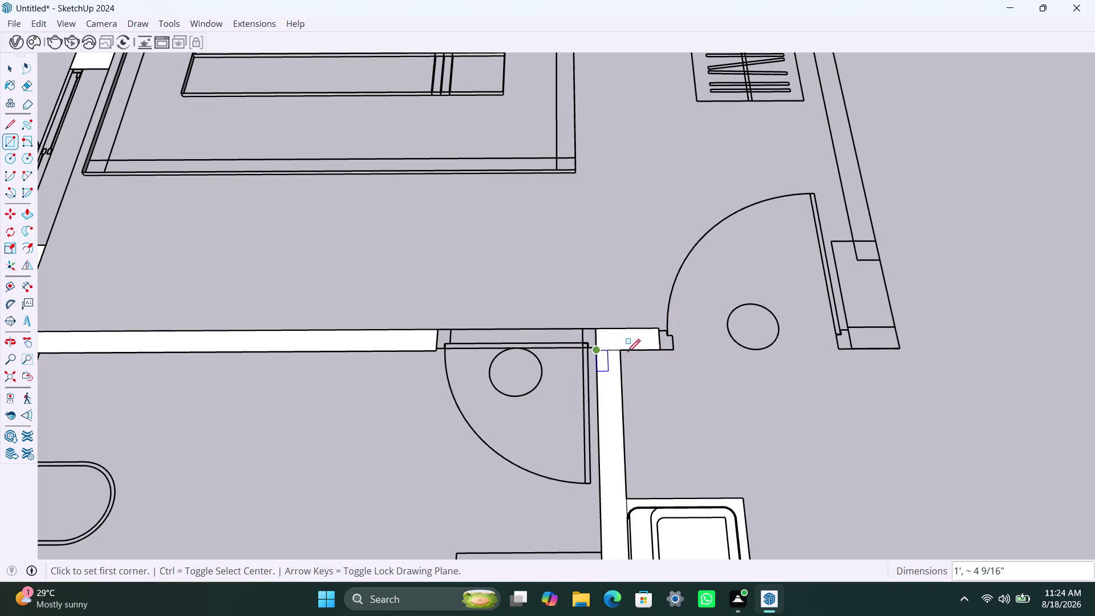
key(space)
scroll(down, 3)
Draw a face over the wall stub right of the bedroom door.
middle_drag(671, 422, 588, 430)
scroll(up, 3)
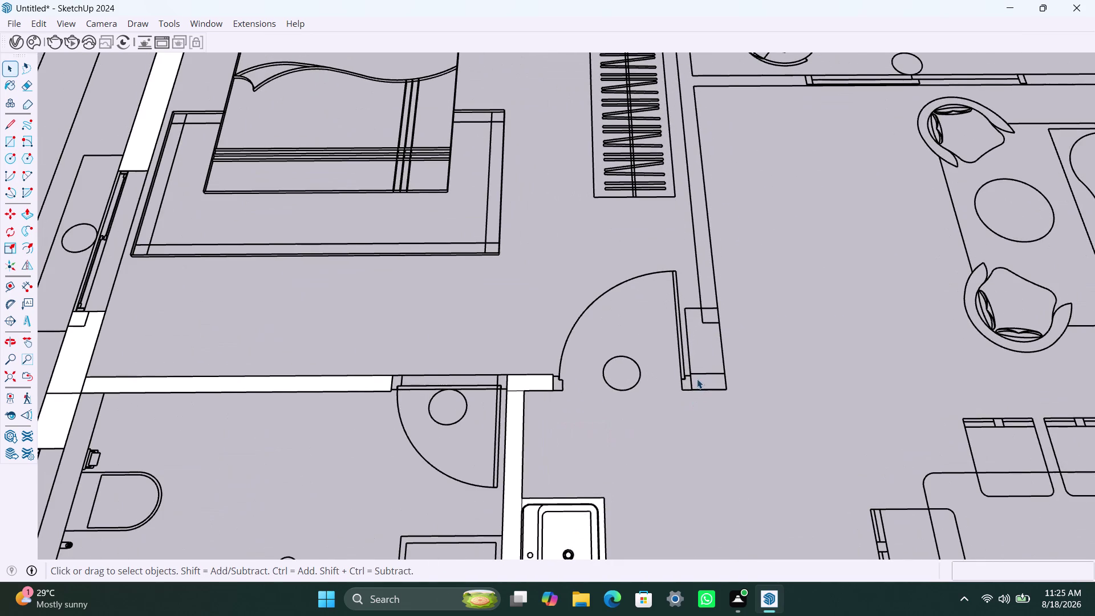
key(r)
click(693, 371)
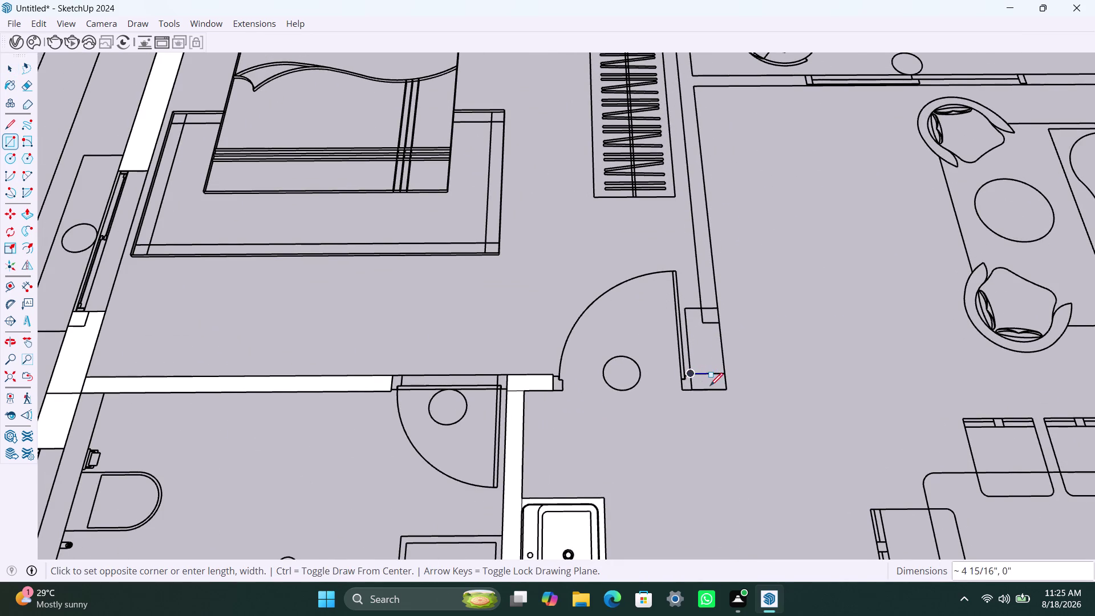
key(Escape)
click(726, 388)
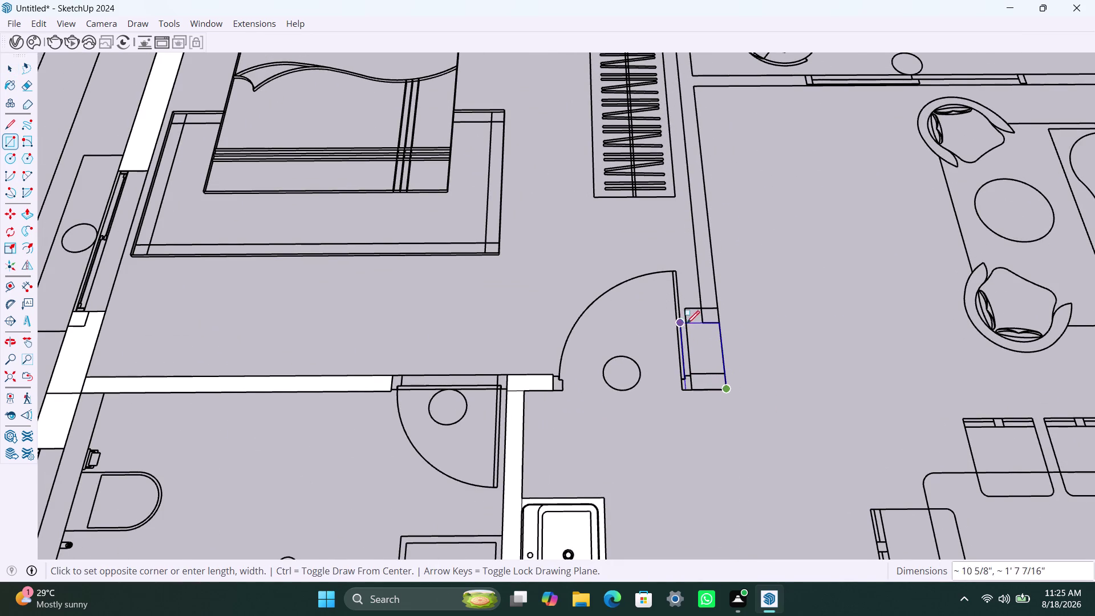
click(689, 313)
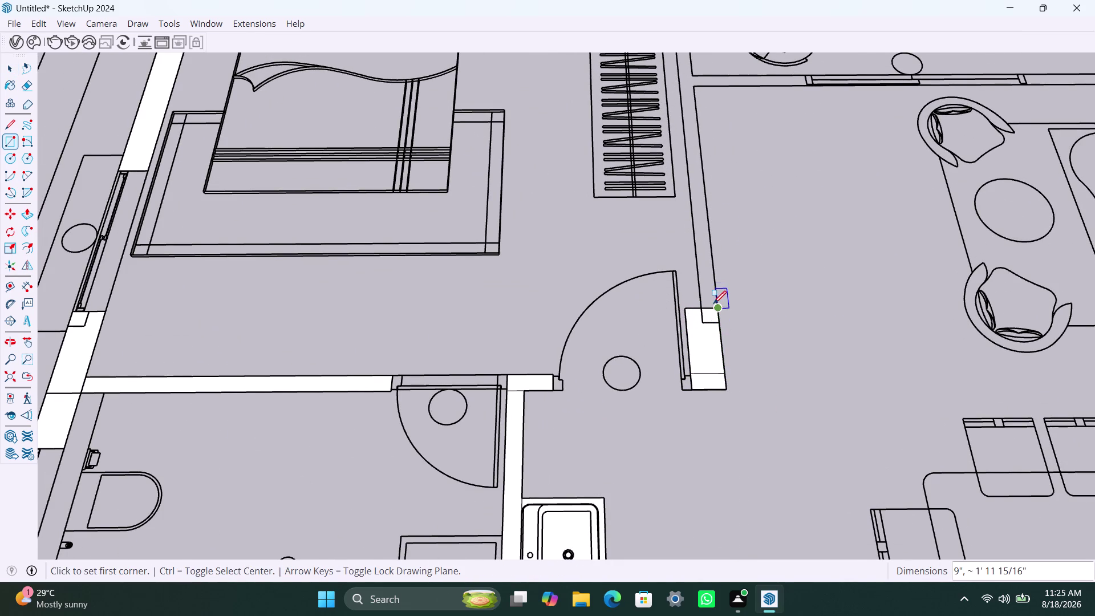
Draw the face along the long wall beside the wardrobe.
click(714, 304)
scroll(down, 3)
middle_drag(701, 286, 695, 312)
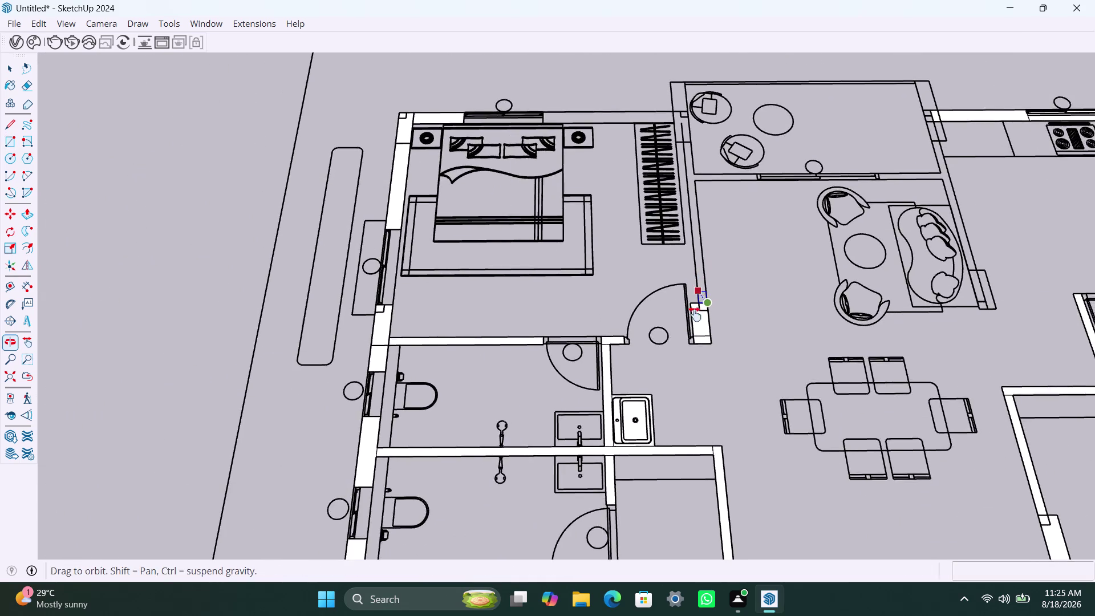
middle_drag(695, 312, 691, 329)
scroll(up, 3)
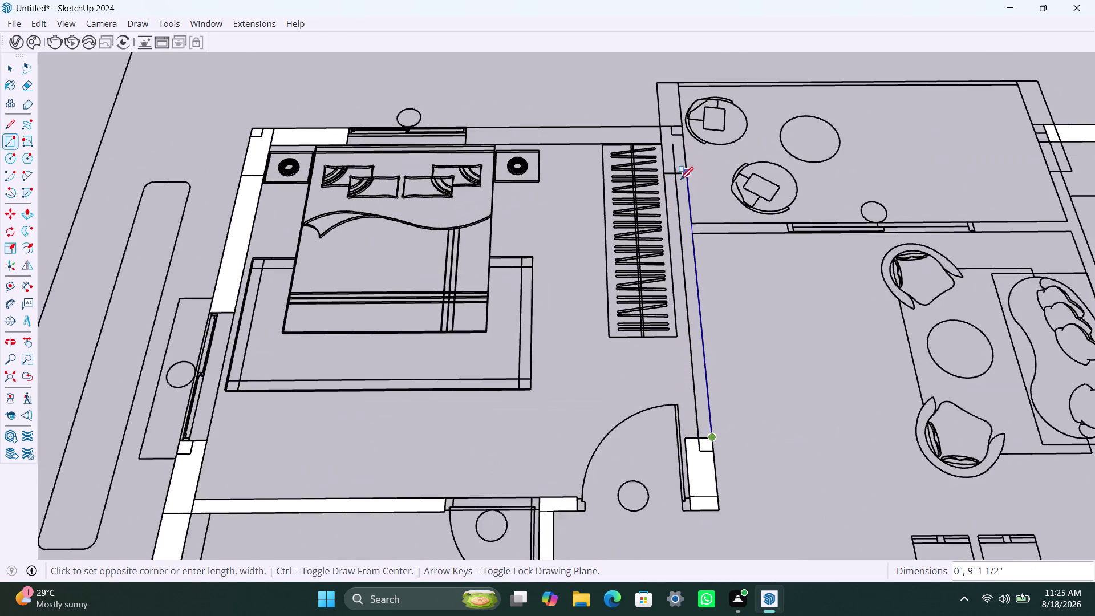
scroll(up, 3)
click(676, 170)
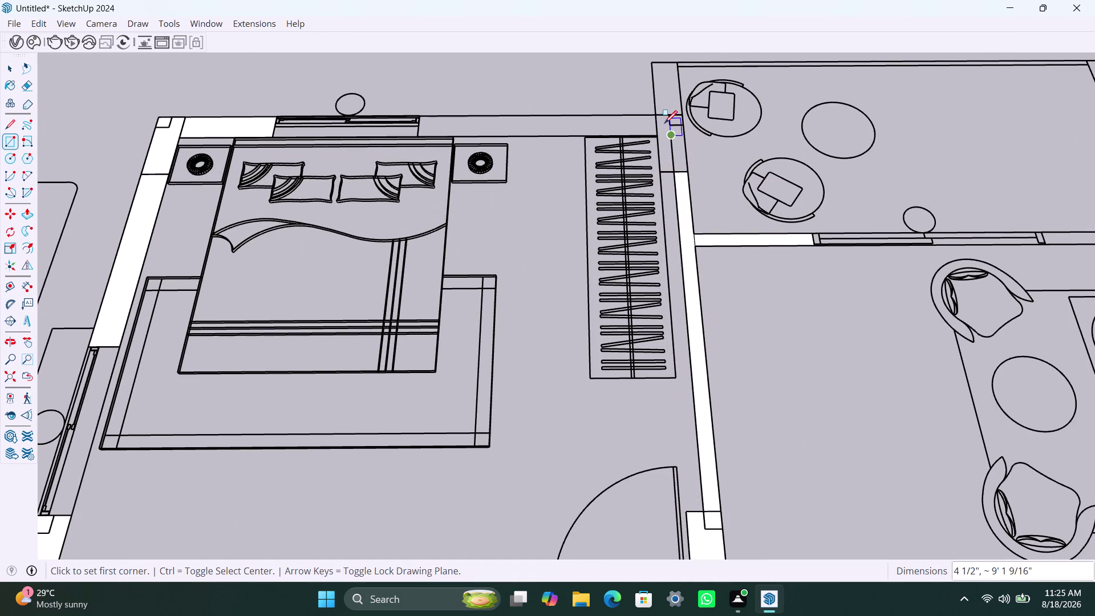
Draw faces over the top bedroom wall and its outer wall corner.
click(423, 118)
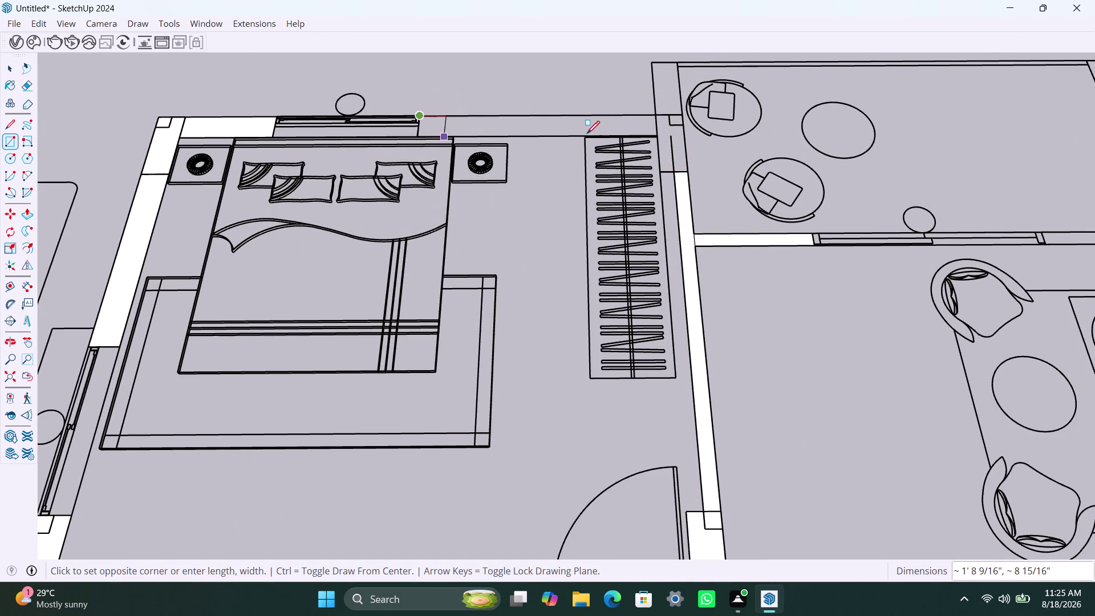
click(655, 134)
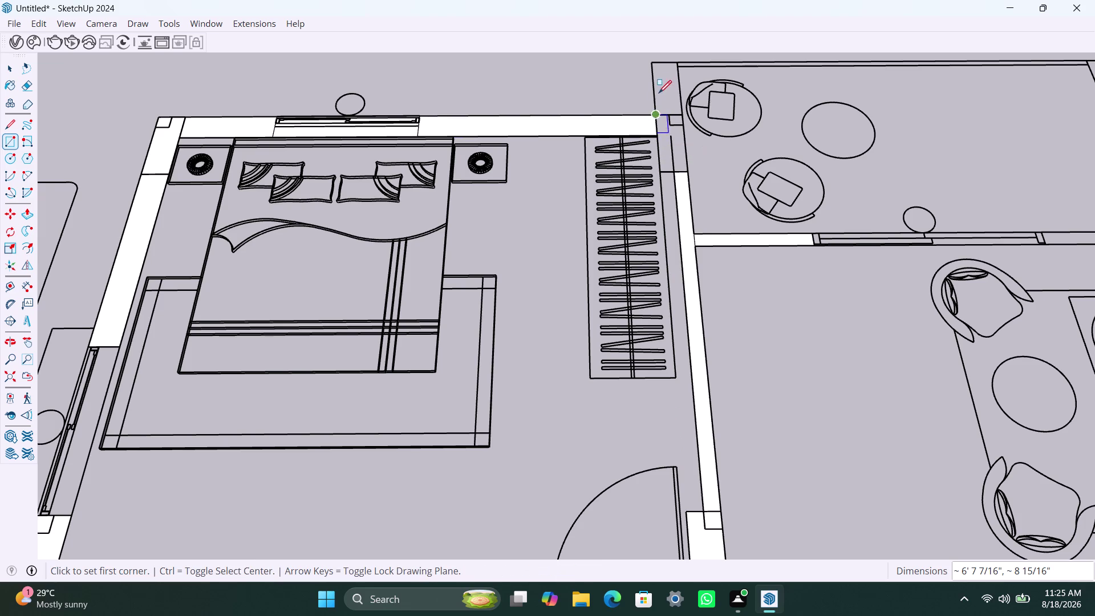
click(651, 66)
click(687, 170)
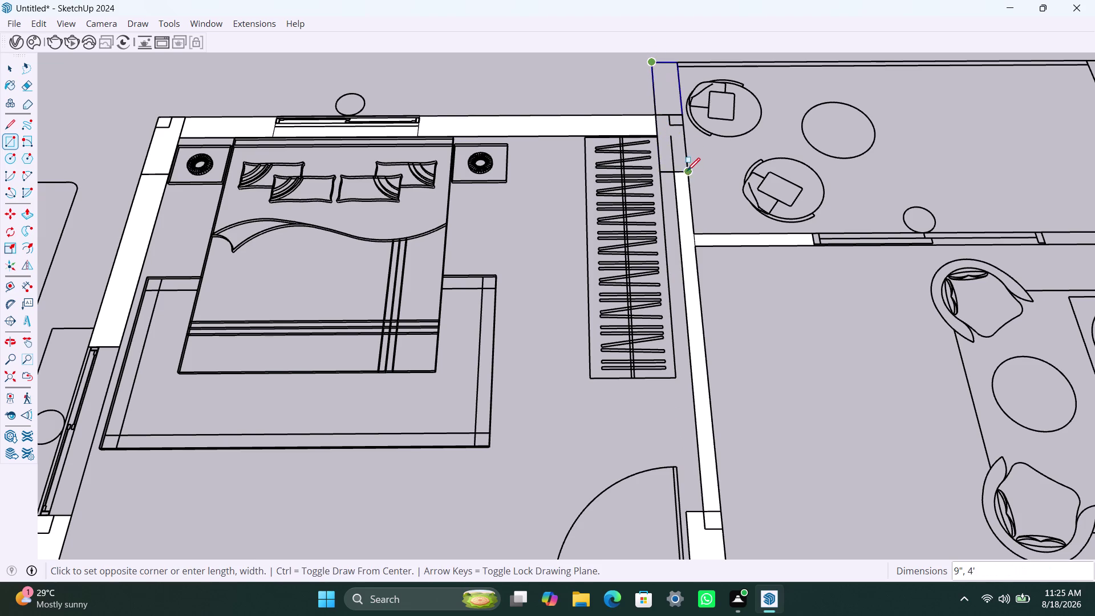
scroll(down, 3)
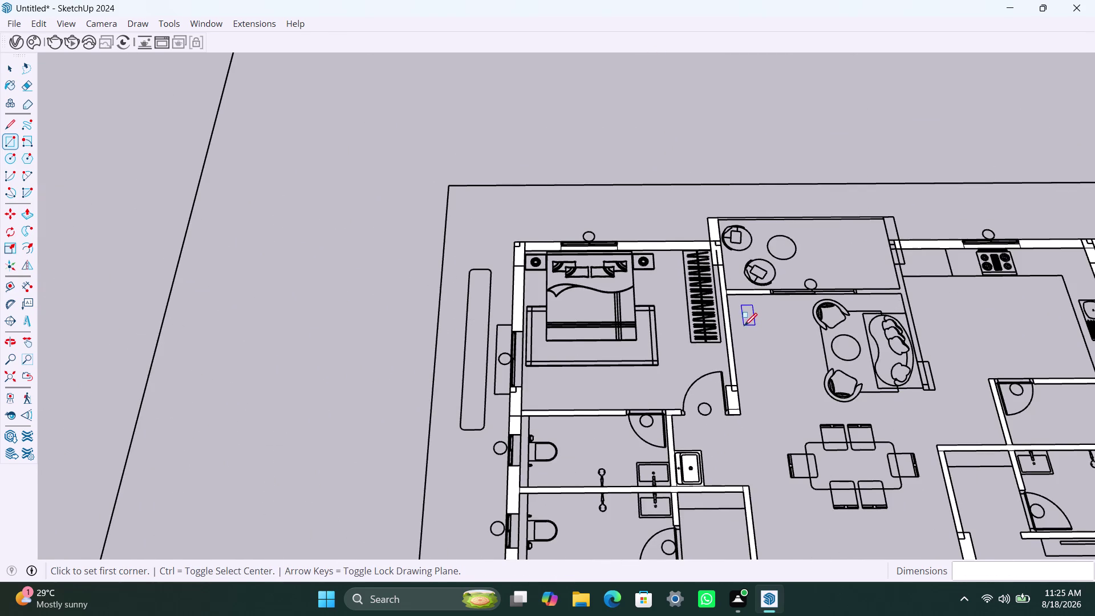
Fill the living-room partition wall with a rectangular face.
middle_drag(744, 326, 692, 318)
scroll(up, 3)
middle_drag(819, 294, 746, 297)
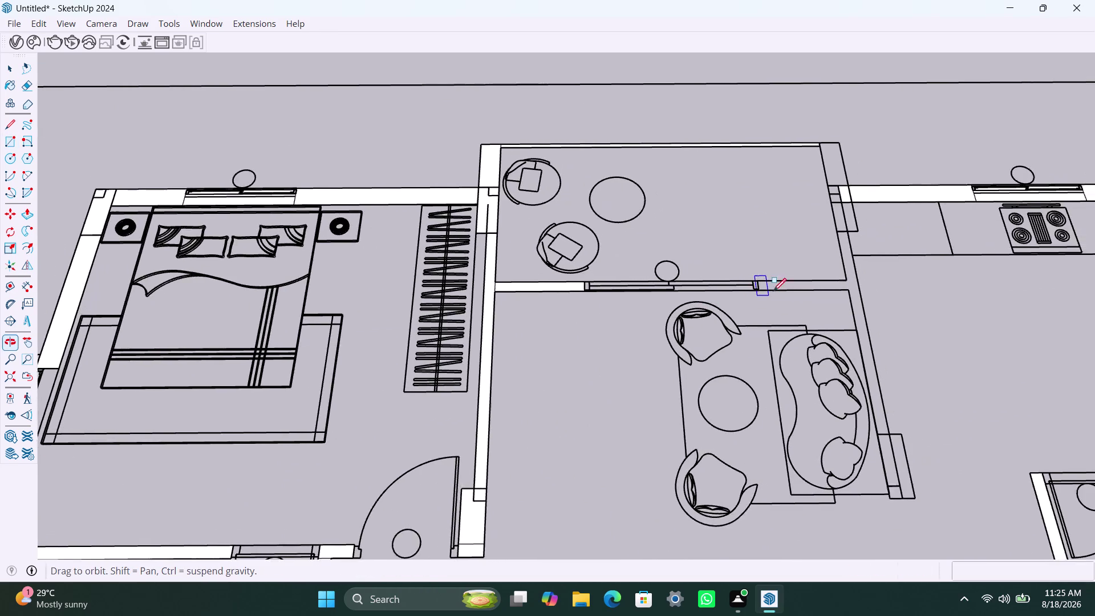
scroll(up, 3)
click(722, 278)
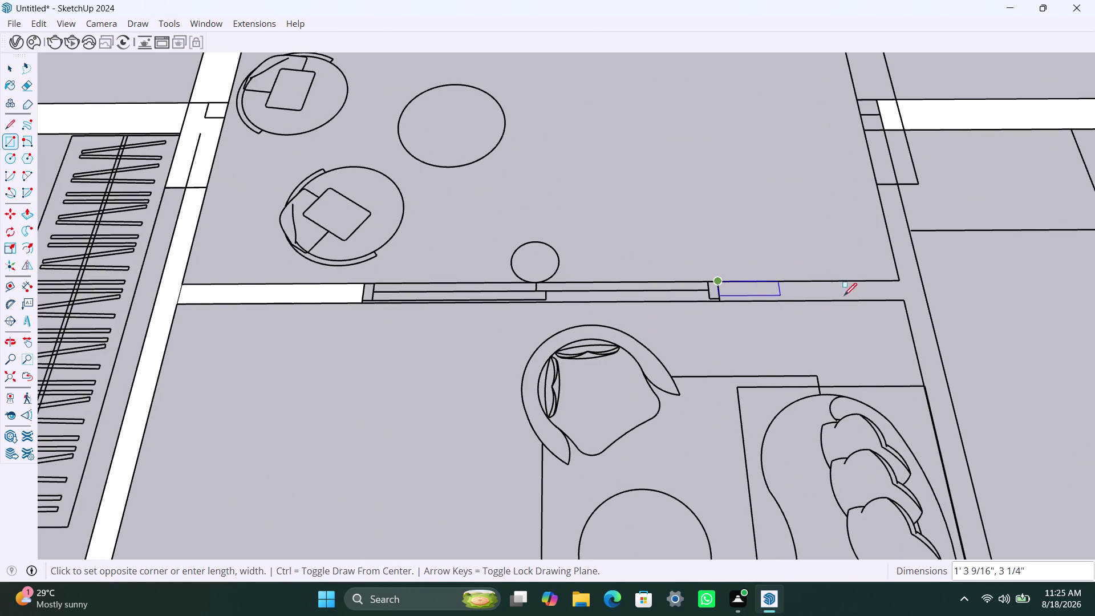
click(898, 299)
Draw a rectangle across the short wall end beside the sofa, redoing a misdrawn attempt.
scroll(down, 3)
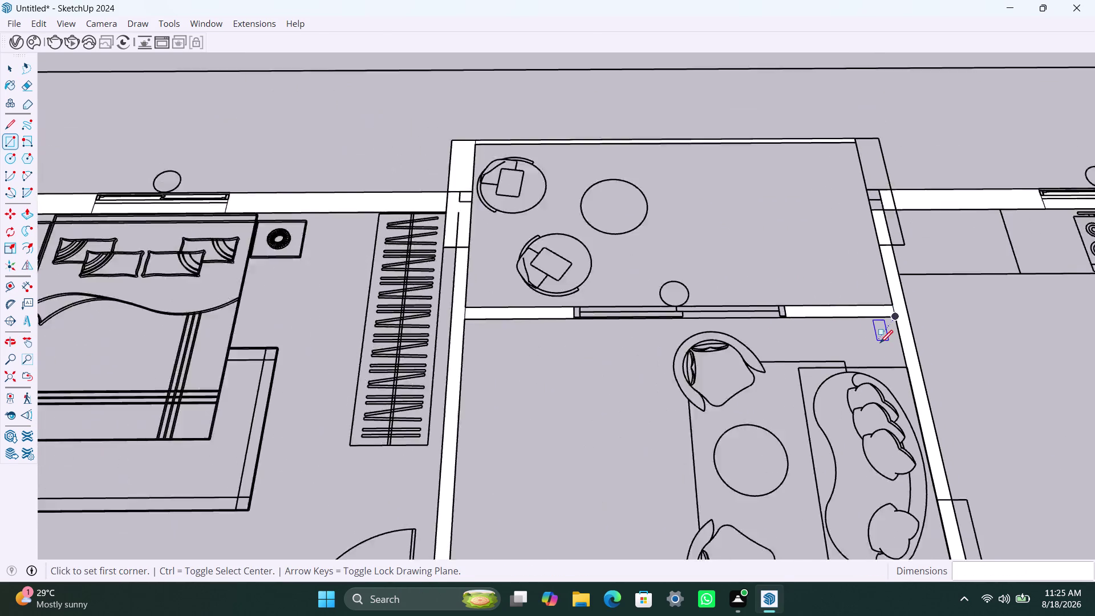
scroll(down, 3)
middle_drag(876, 347, 844, 317)
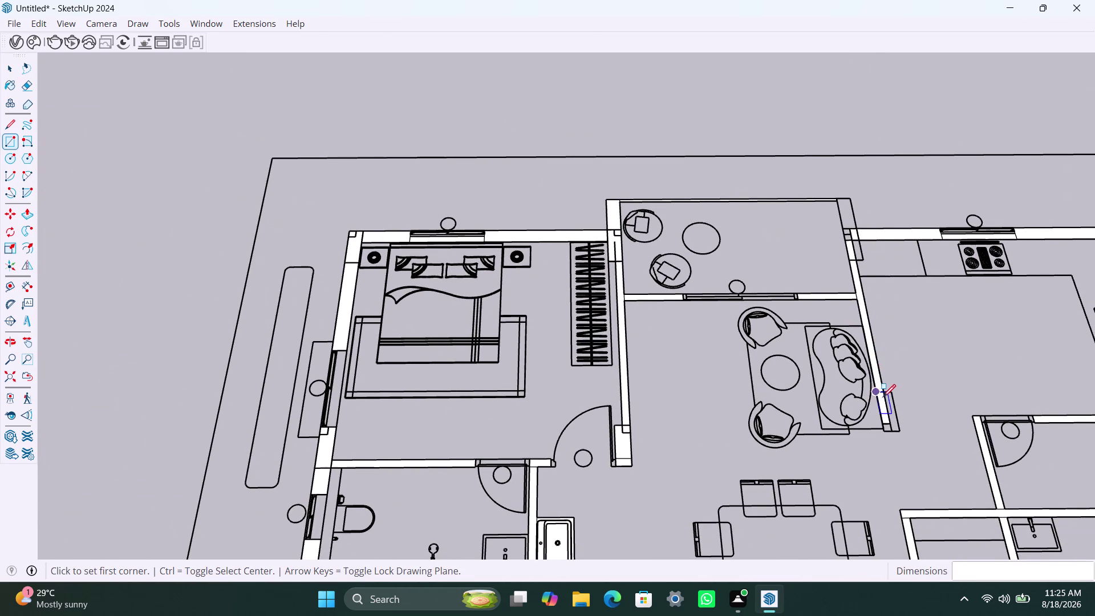
click(888, 390)
click(885, 429)
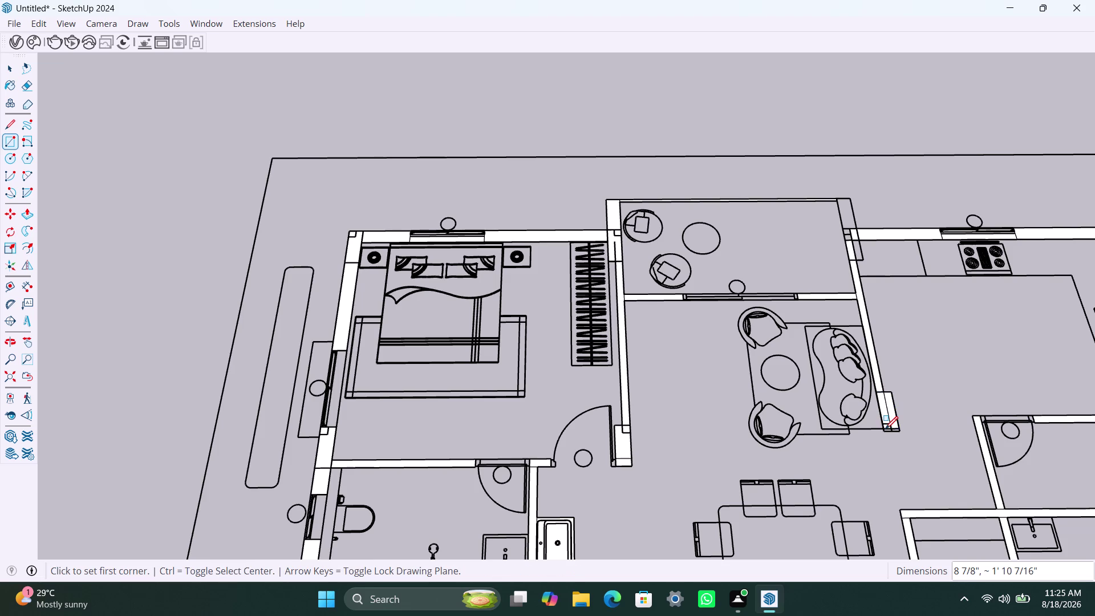
scroll(up, 3)
key(ctrl+z)
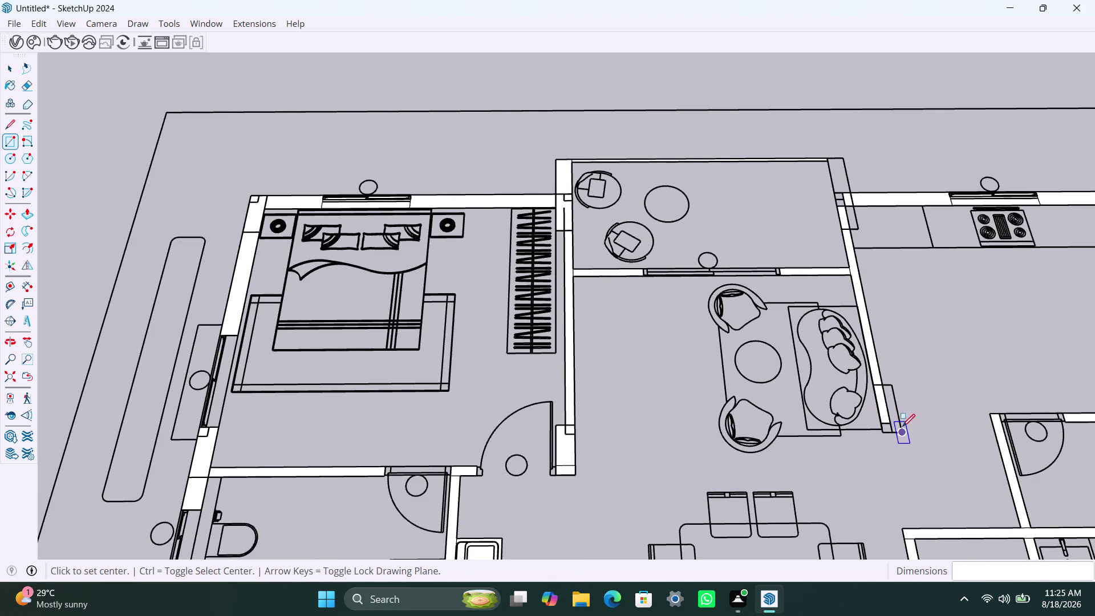
click(893, 388)
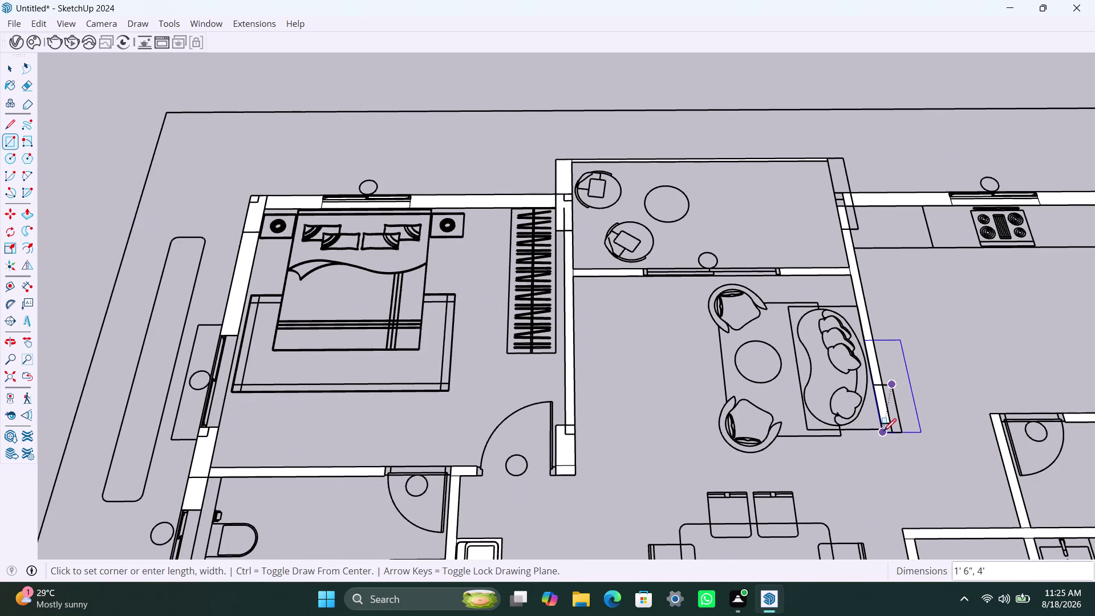
key(Escape)
key(r)
click(894, 383)
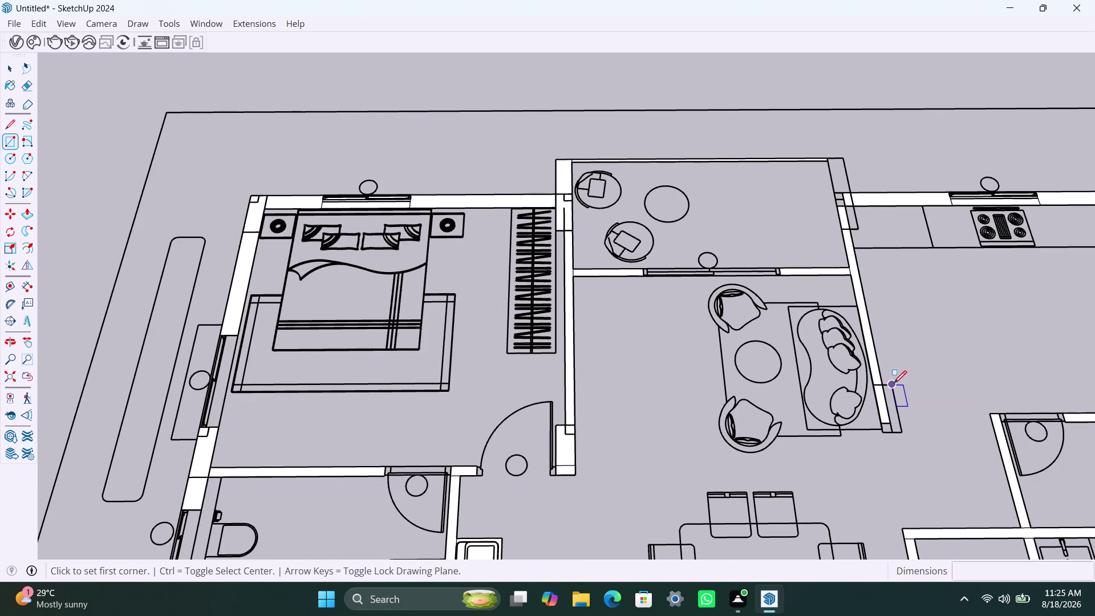
scroll(up, 3)
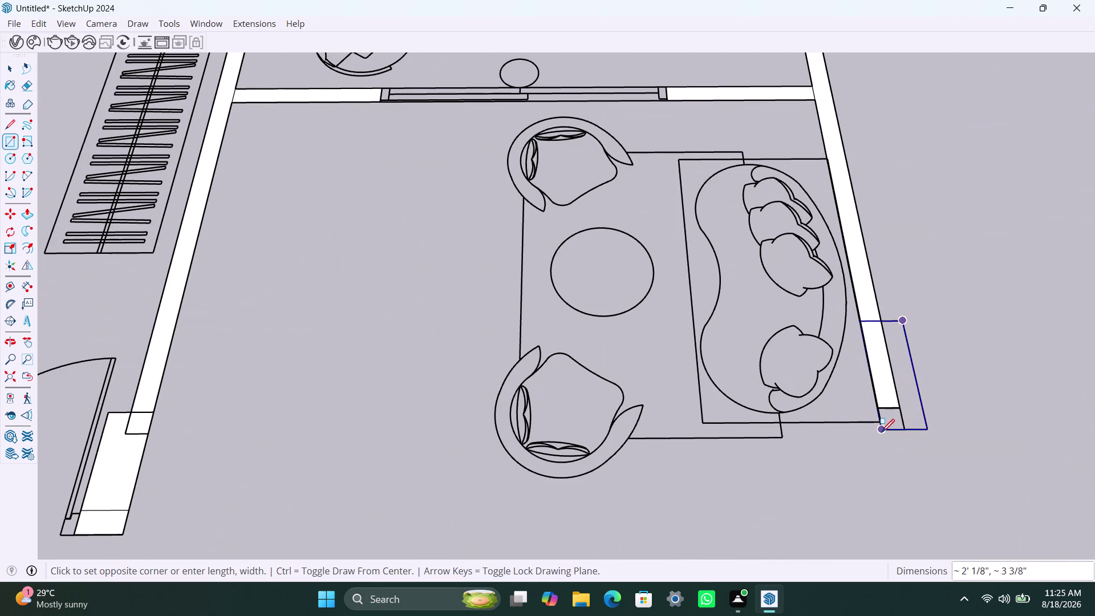
click(883, 436)
key(space)
scroll(down, 3)
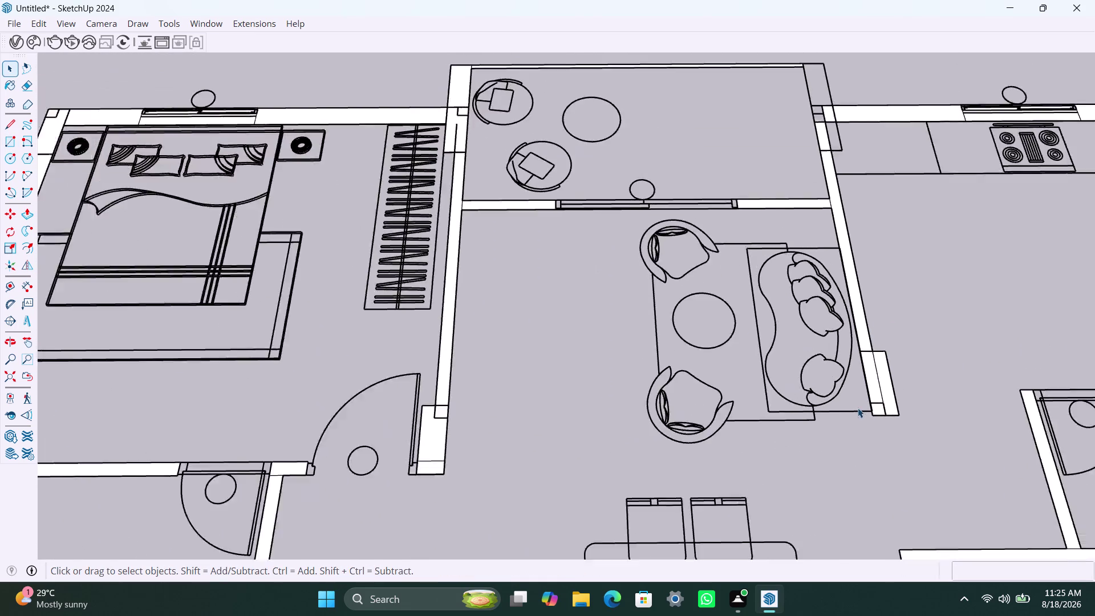
scroll(down, 3)
scroll(down, 3)
Draw a small rectangular face on the living-room wall corner.
middle_drag(862, 436, 827, 440)
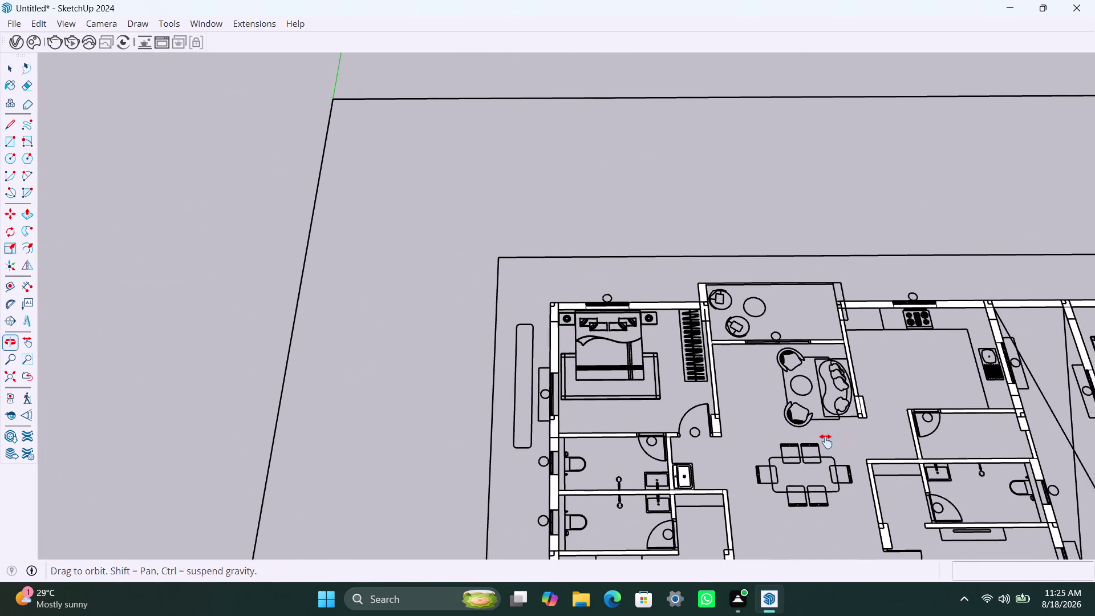
middle_drag(828, 440, 824, 442)
scroll(up, 3)
scroll(up, 3)
key(r)
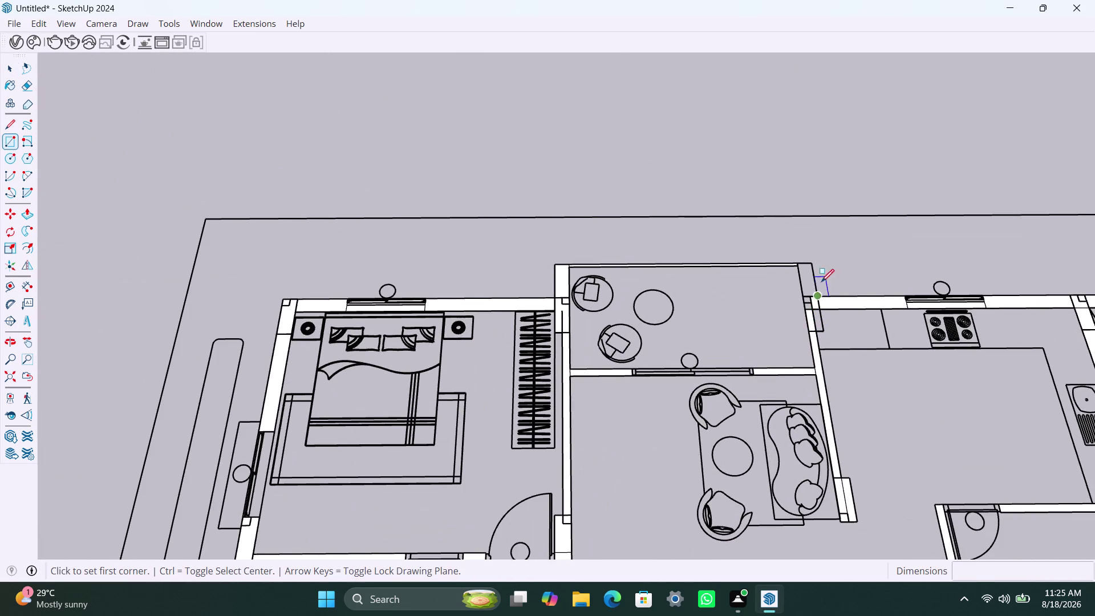
click(812, 265)
click(808, 333)
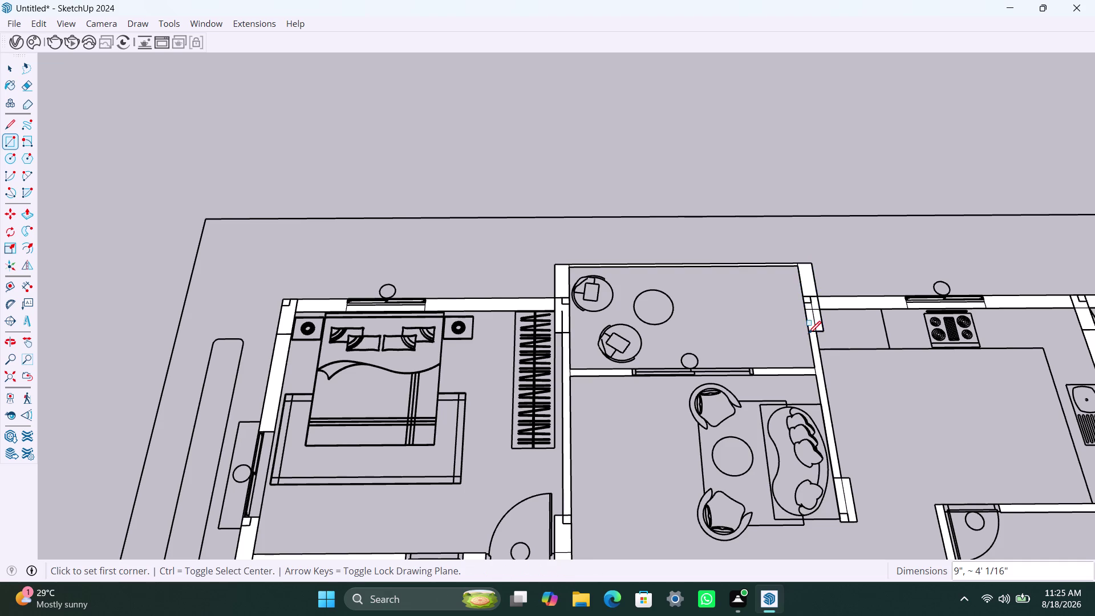
Zoom and pan out to survey the lower apartments of the plan.
scroll(down, 3)
scroll(down, 3)
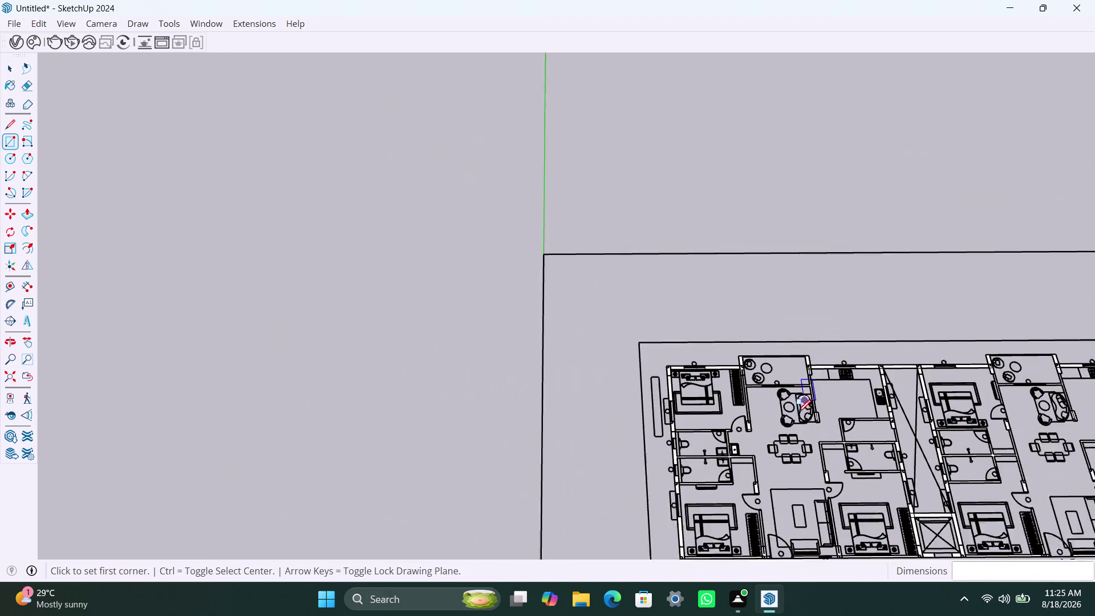
scroll(down, 3)
middle_drag(796, 452, 759, 390)
scroll(up, 3)
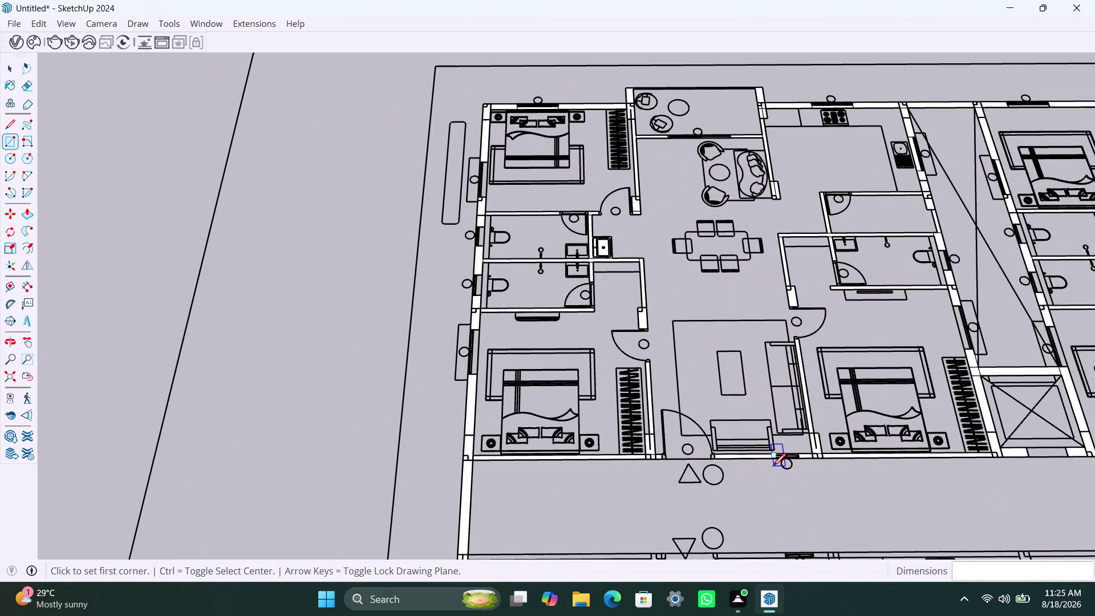
scroll(down, 3)
scroll(down, 3)
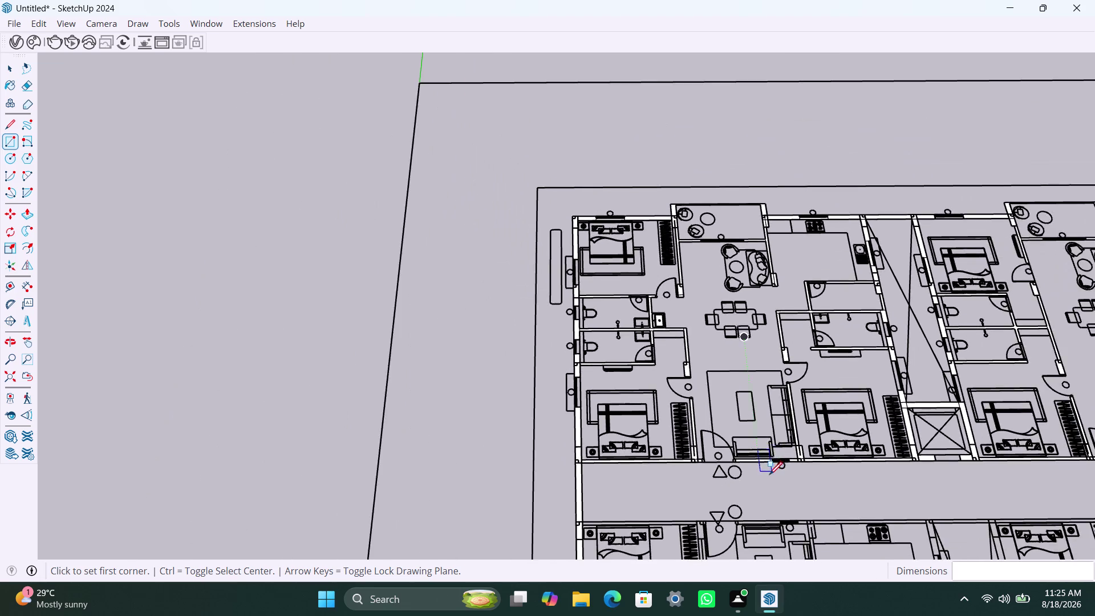
scroll(down, 3)
Fill the top wall of the bedroom below the corridor with a face.
middle_drag(770, 476, 772, 212)
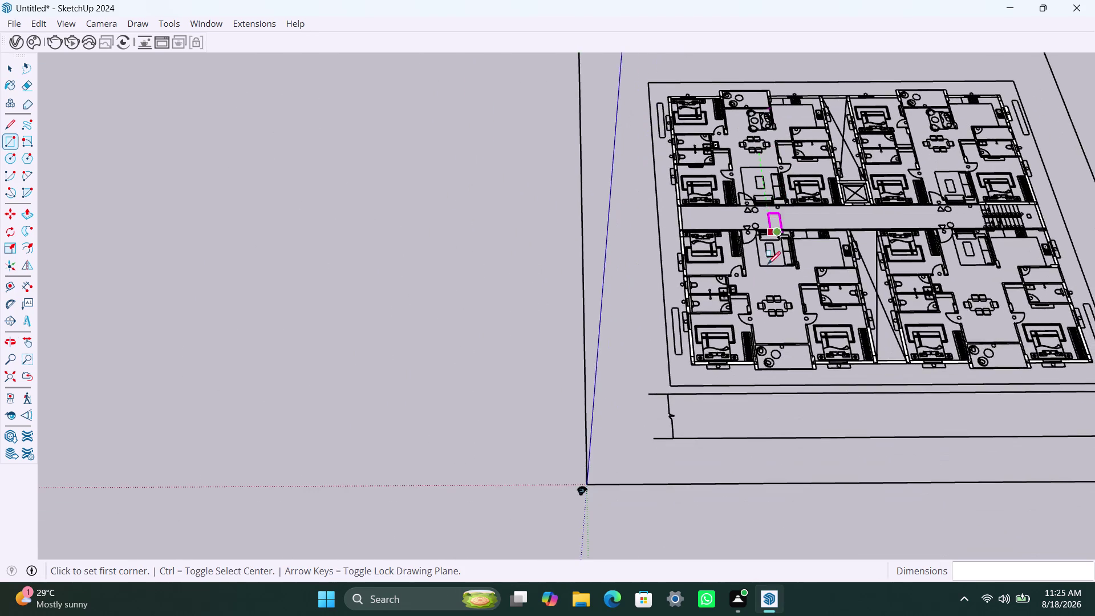
scroll(up, 3)
scroll(up, 3)
middle_drag(749, 299, 746, 339)
scroll(up, 3)
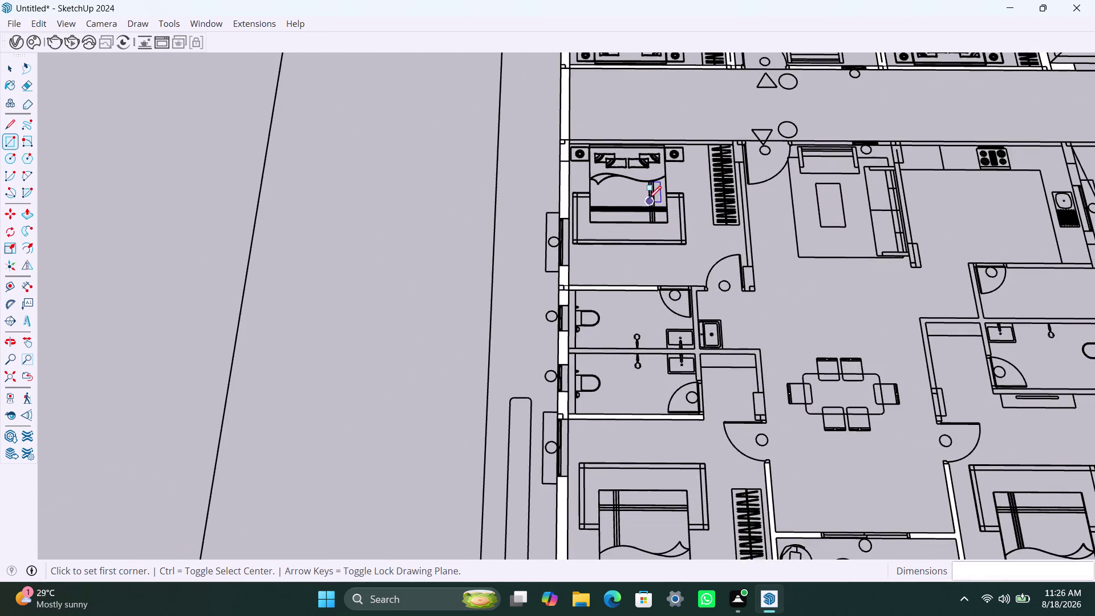
middle_drag(649, 198, 649, 221)
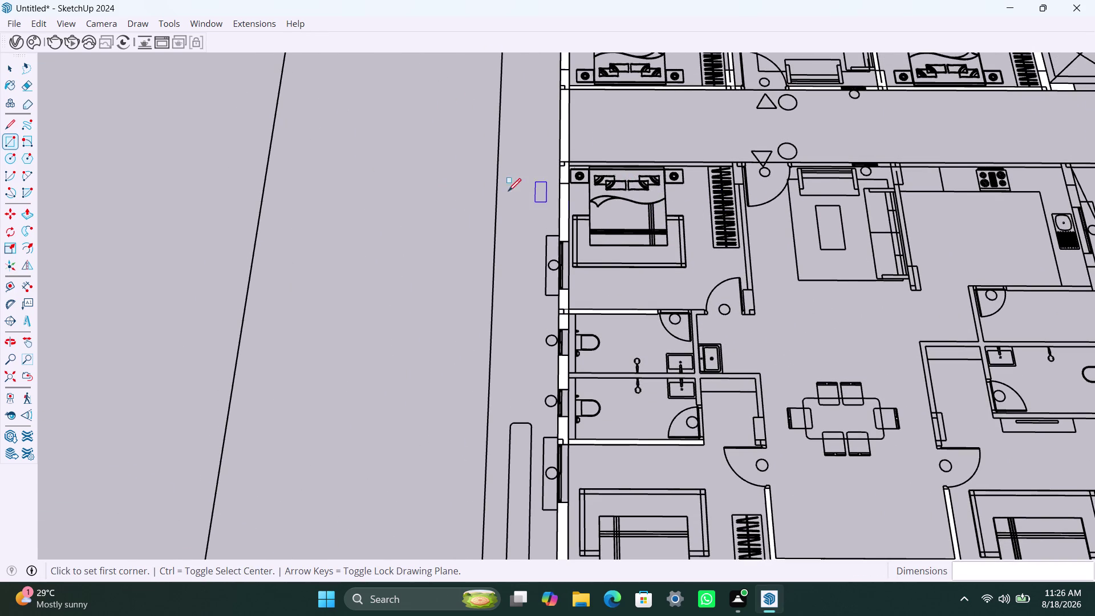
scroll(up, 3)
scroll(up, 3)
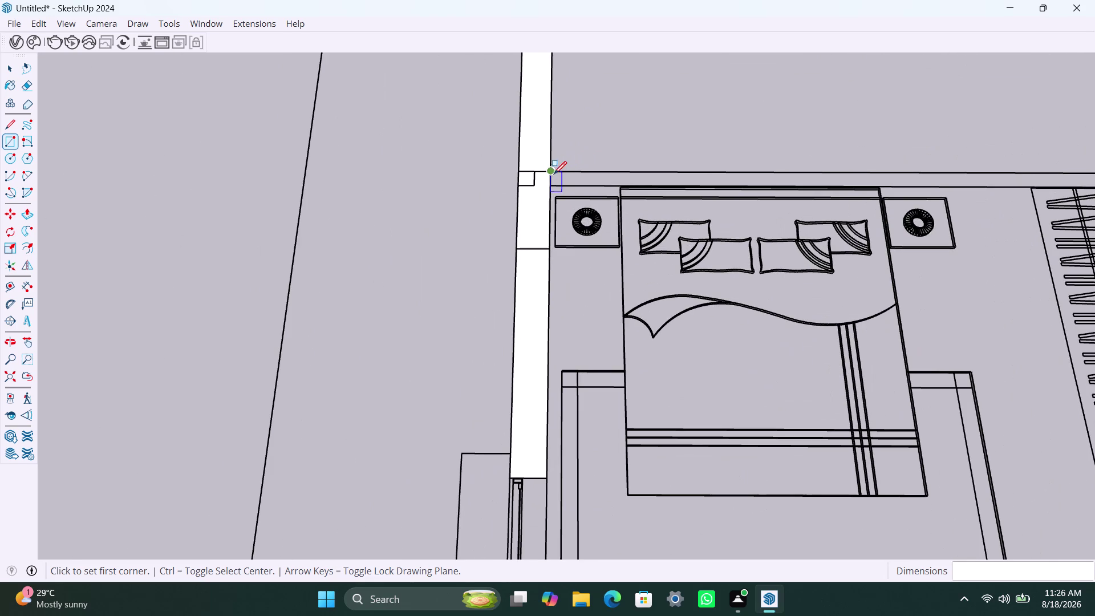
click(552, 172)
scroll(down, 3)
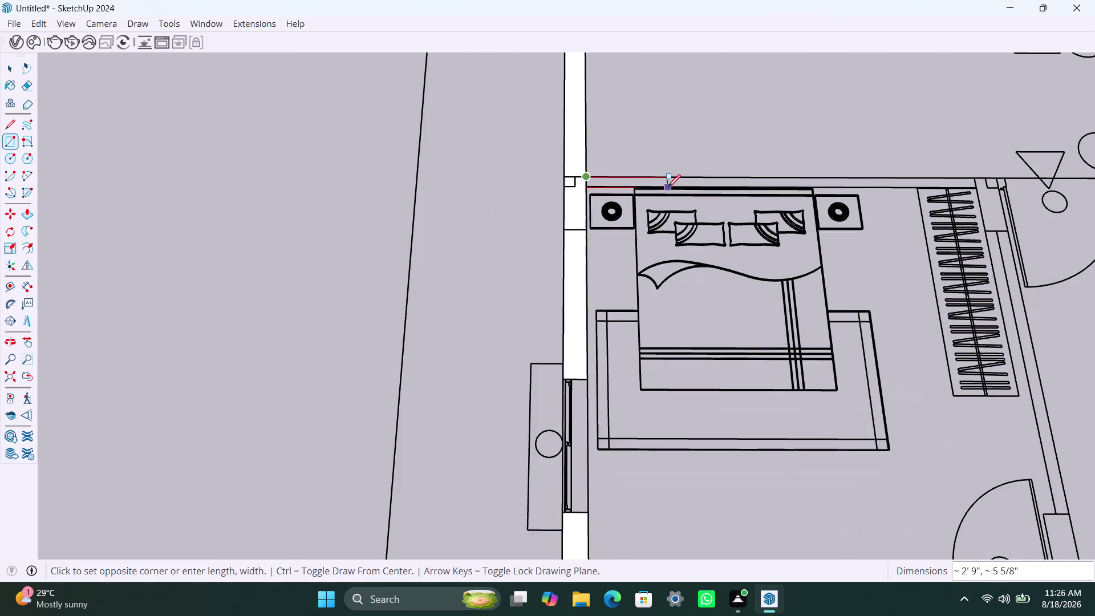
scroll(down, 3)
middle_drag(673, 186, 523, 183)
scroll(up, 3)
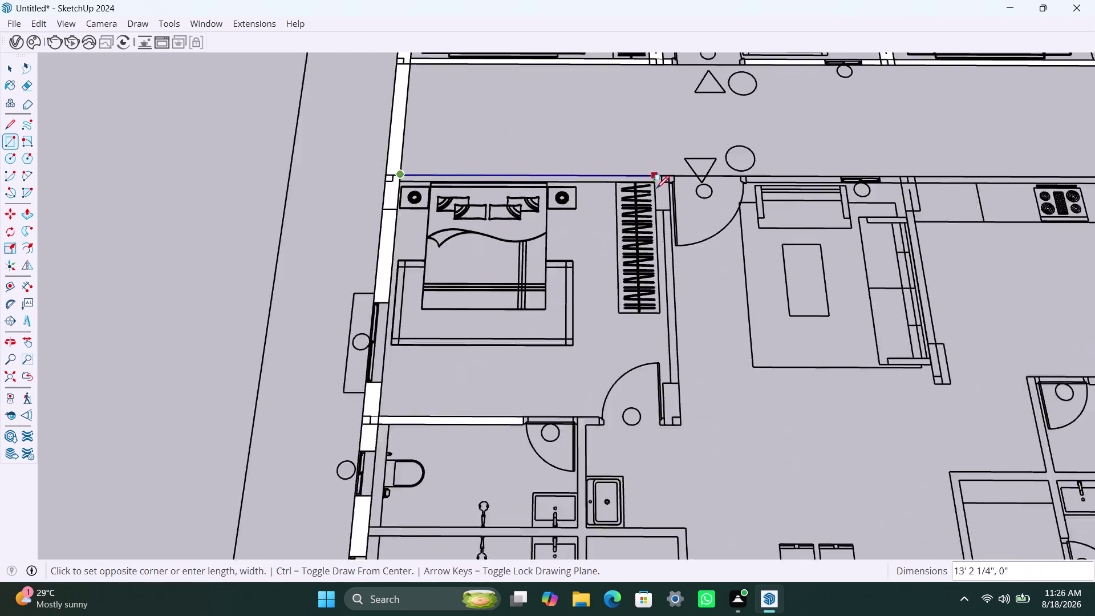
scroll(up, 3)
click(653, 175)
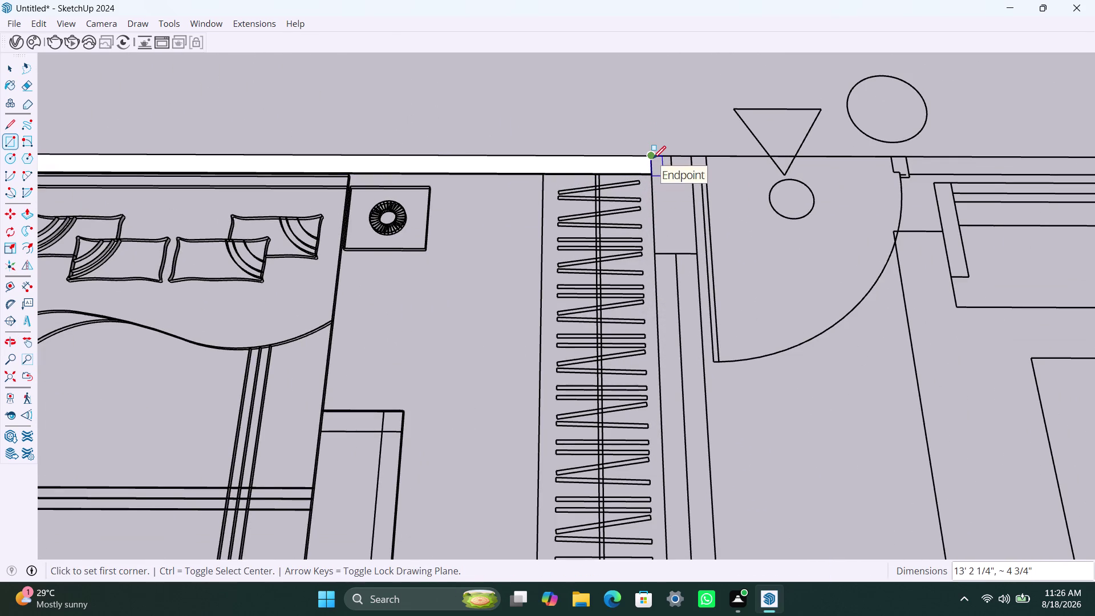
Fill the top wall's short end and the long wardrobe-side wall with faces.
click(653, 158)
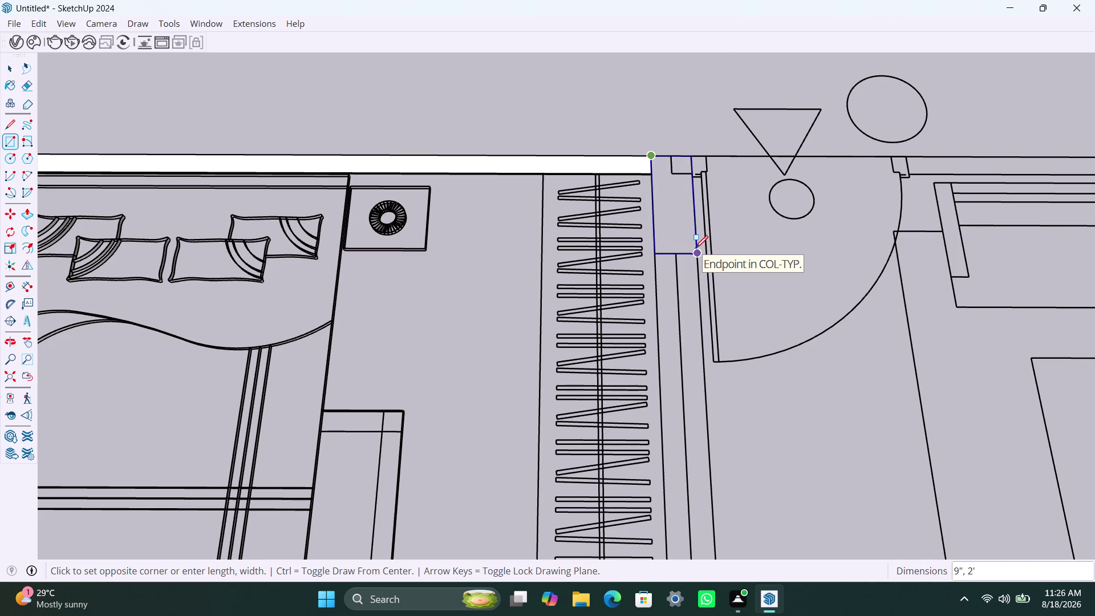
scroll(down, 3)
click(692, 264)
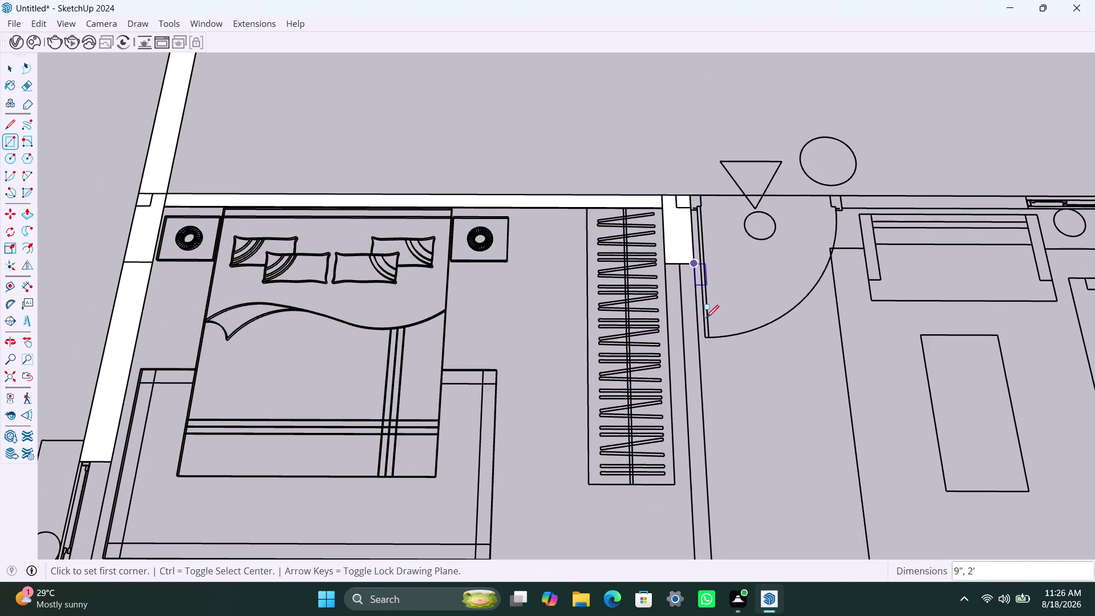
scroll(down, 3)
middle_drag(701, 341, 694, 312)
scroll(up, 3)
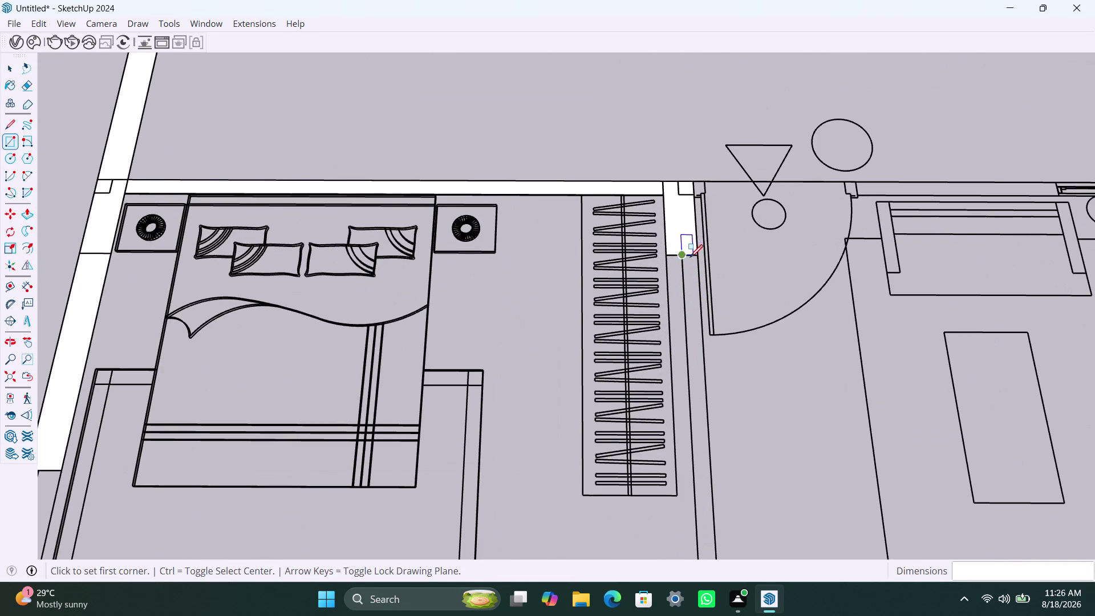
click(695, 256)
scroll(down, 3)
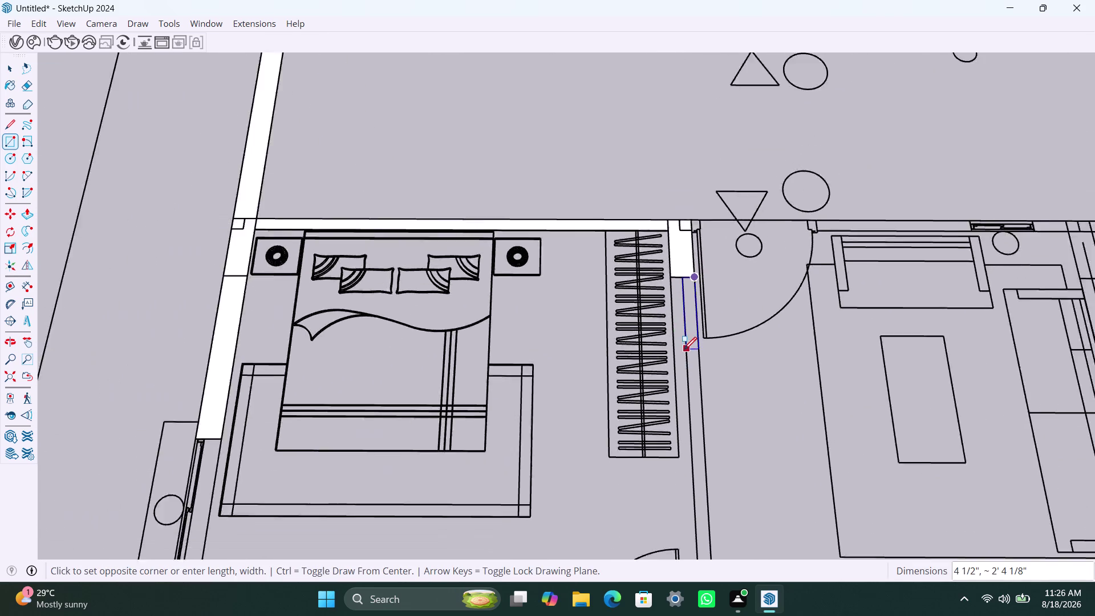
scroll(down, 3)
middle_drag(683, 364, 685, 311)
scroll(up, 3)
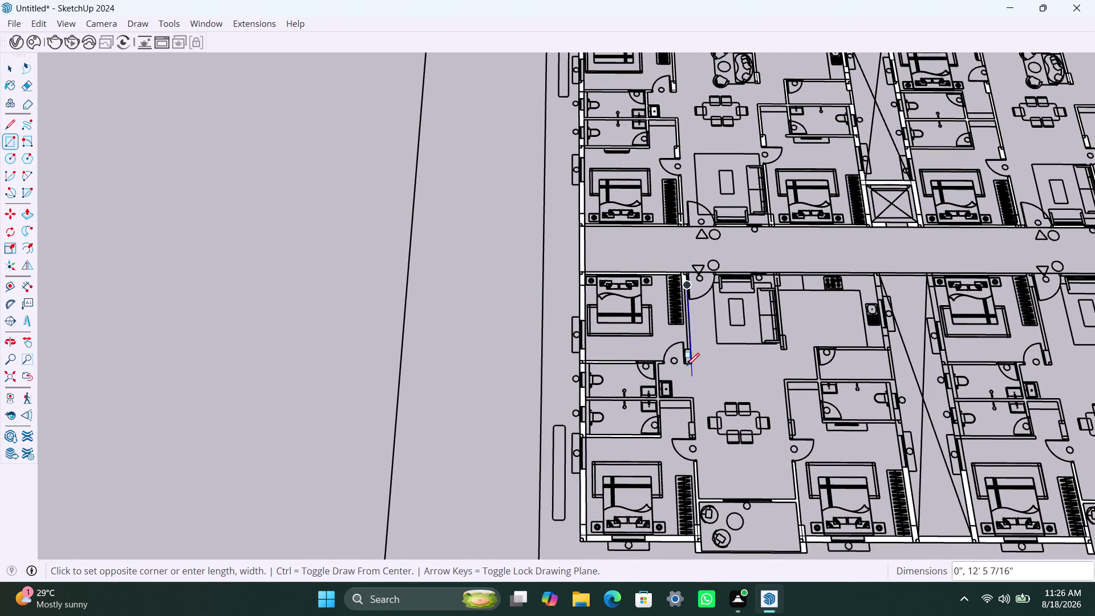
scroll(up, 3)
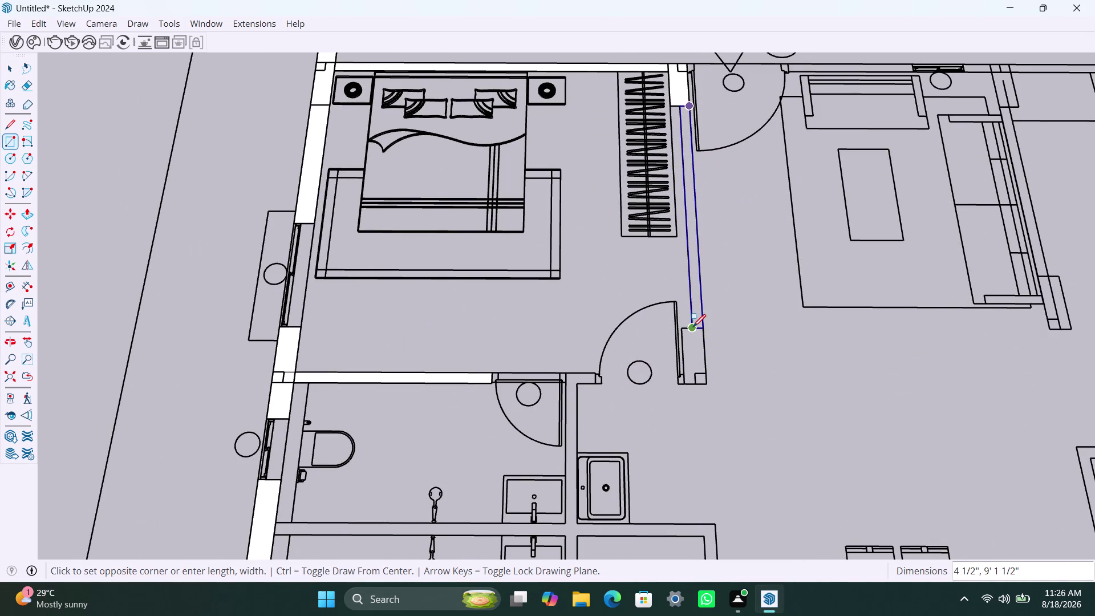
click(693, 327)
Fill the wall stub beside the bedroom door with a face.
click(684, 329)
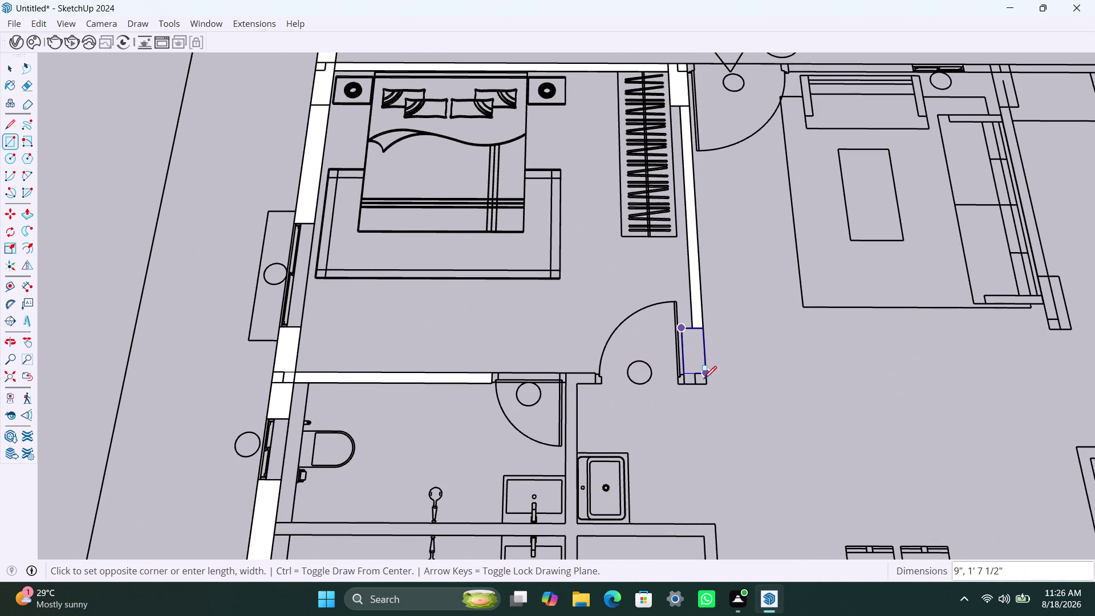
click(704, 381)
scroll(down, 3)
scroll(up, 3)
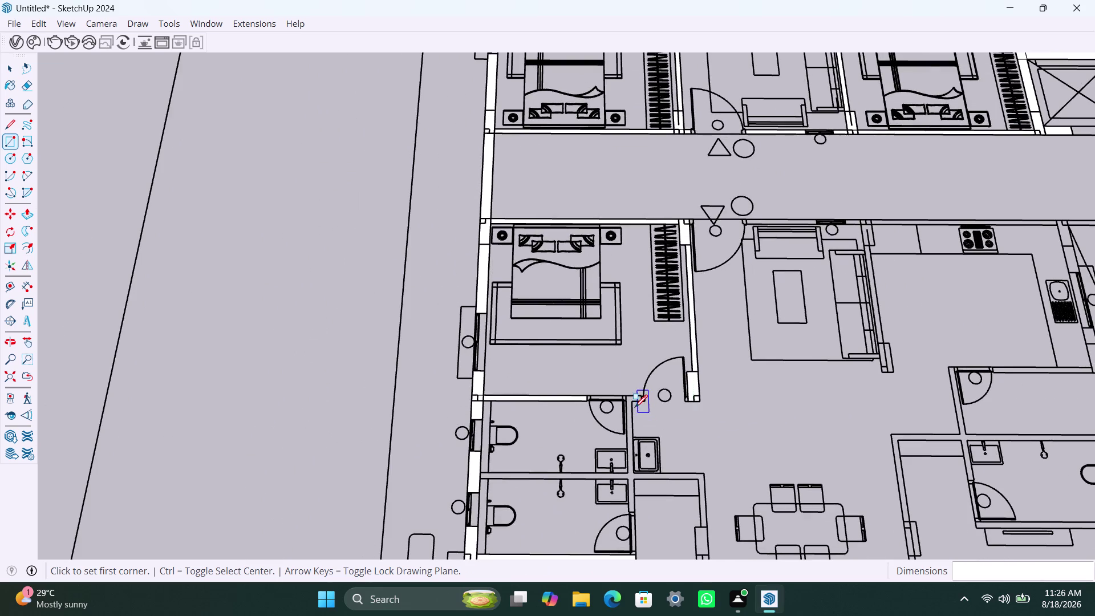
Fill the thin partition between the bathrooms and the sink area with a face.
scroll(up, 3)
click(607, 372)
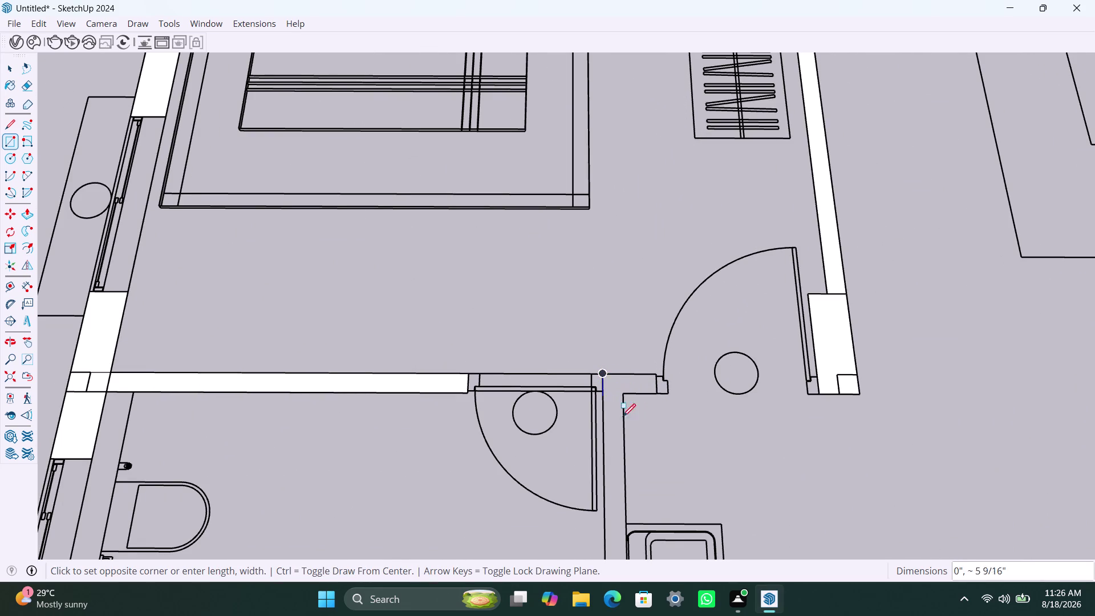
scroll(down, 3)
middle_drag(621, 441, 621, 417)
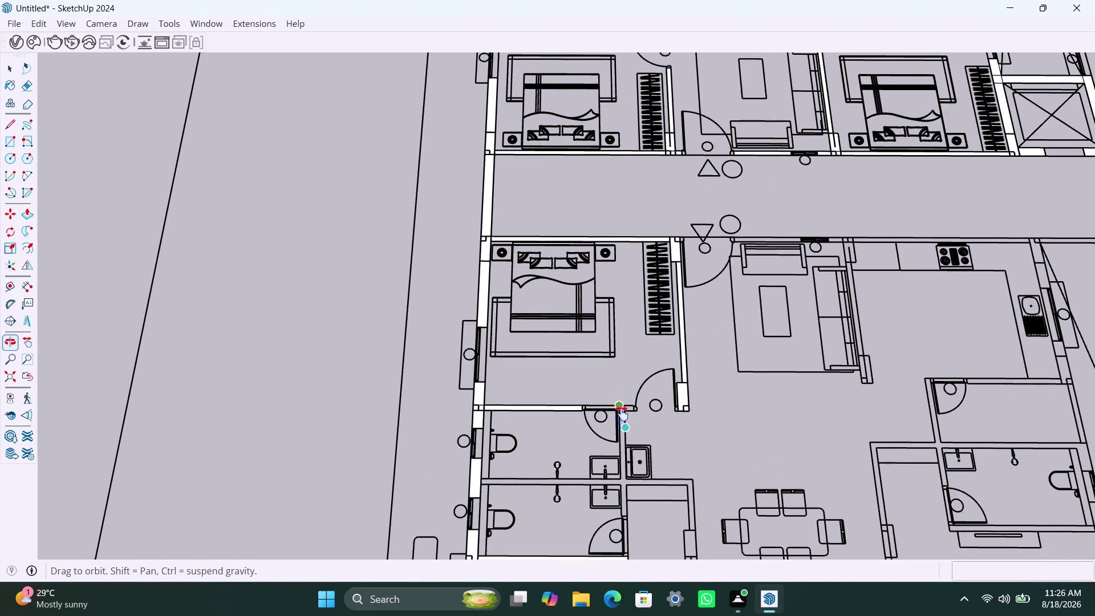
middle_drag(622, 416, 626, 384)
scroll(up, 3)
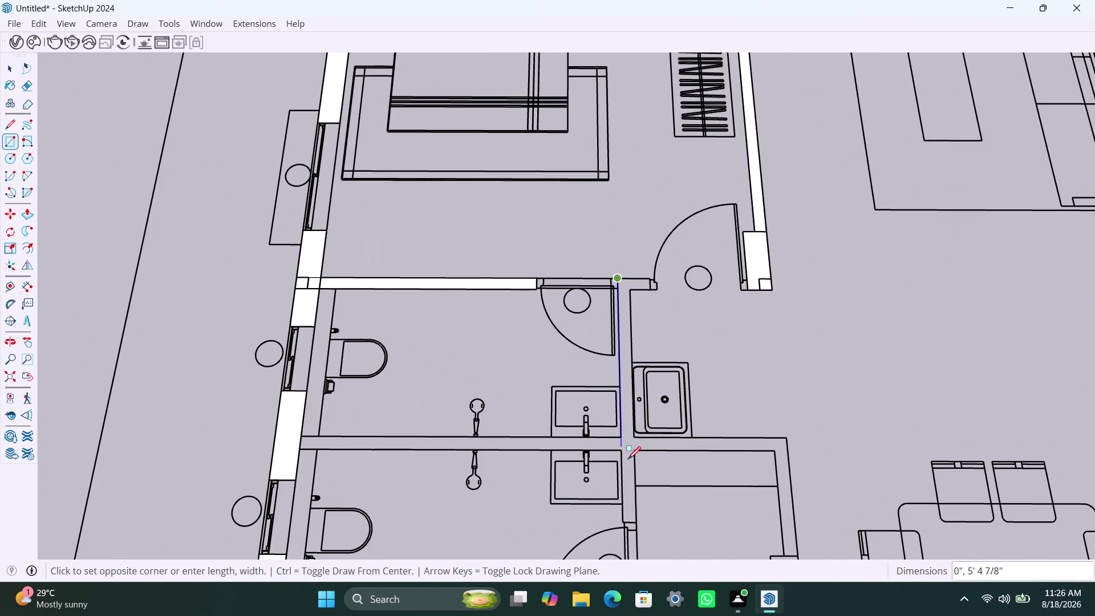
click(633, 522)
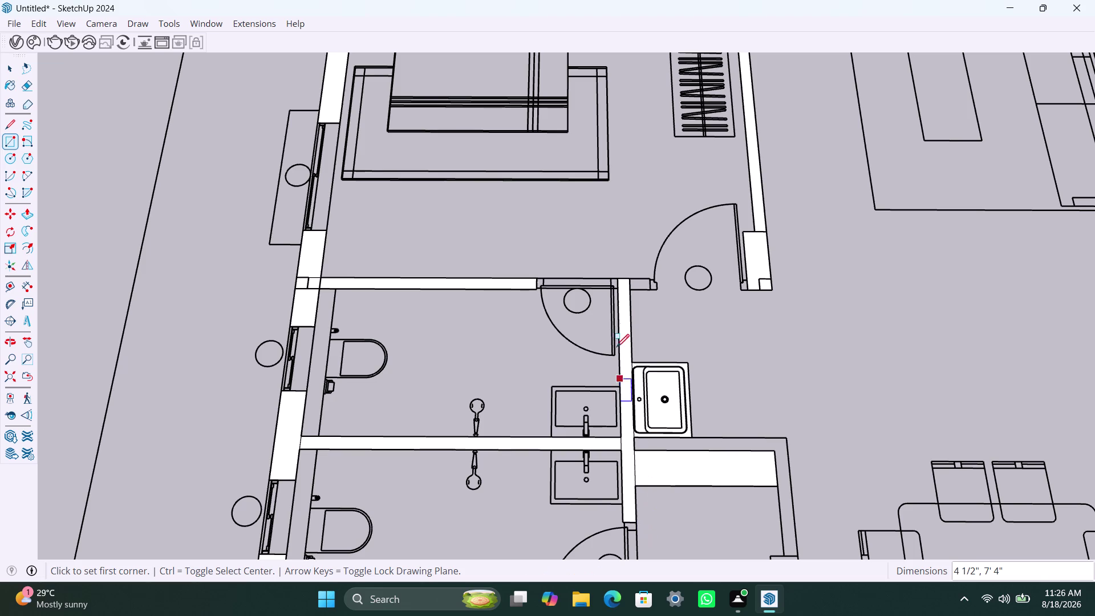
Add a face on the small stub next to the bedroom door.
click(631, 280)
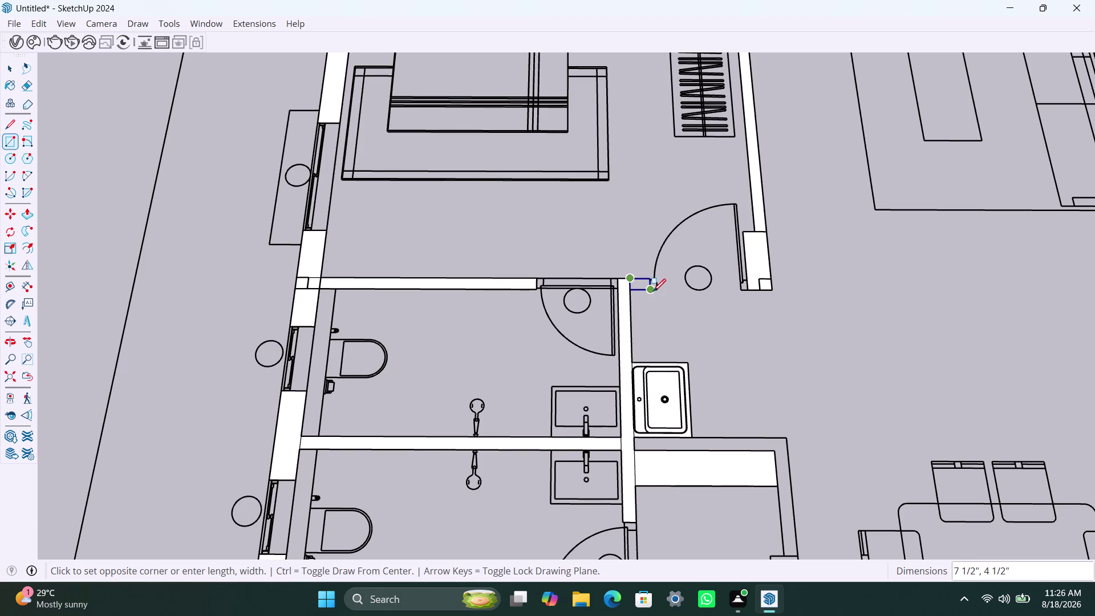
scroll(up, 3)
click(653, 287)
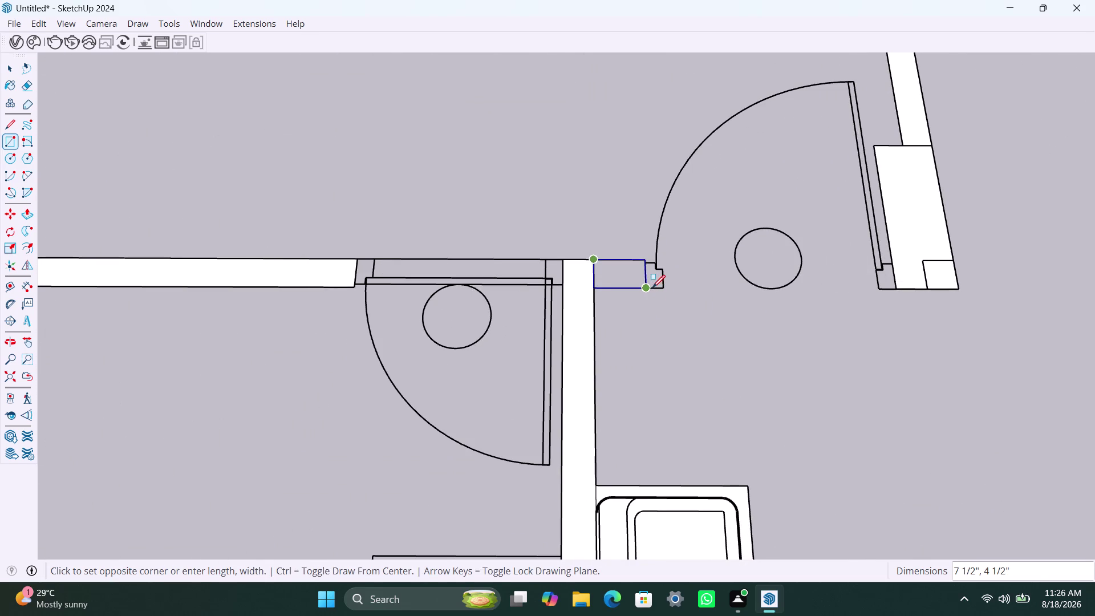
scroll(down, 3)
scroll(up, 3)
middle_drag(654, 377, 653, 355)
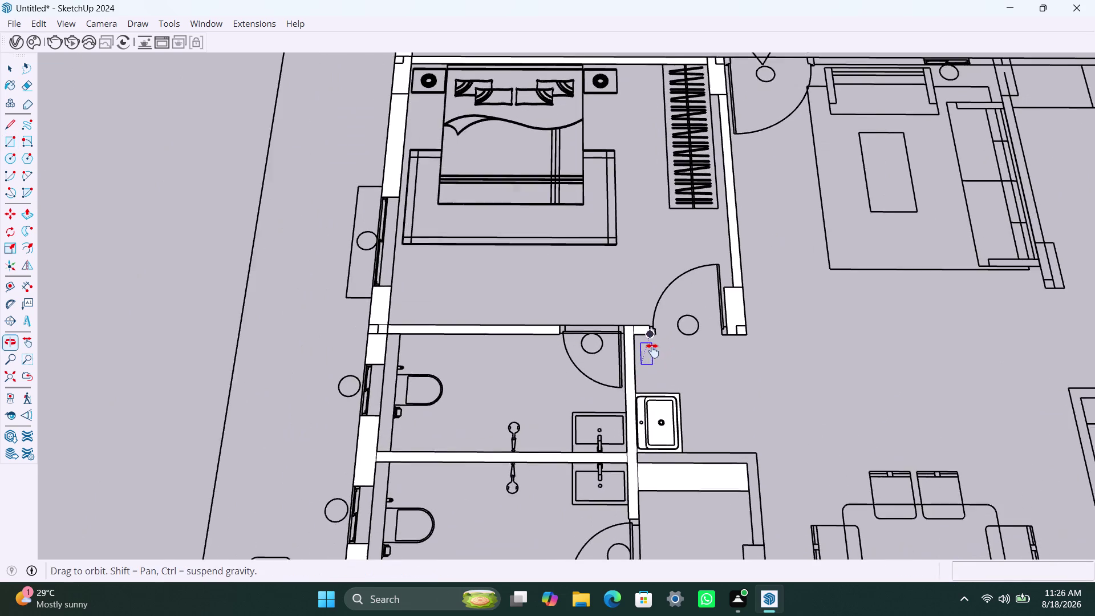
middle_drag(653, 355, 652, 324)
scroll(down, 3)
Select and delete three stray elements beside the sink counter.
key(space)
click(655, 375)
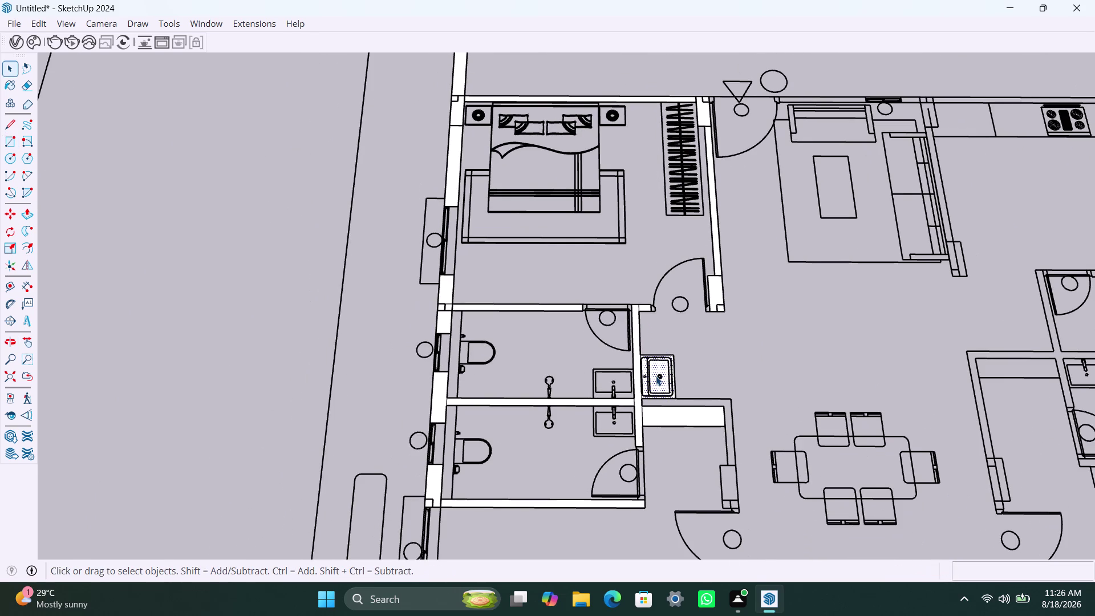
key(Delete)
click(670, 411)
key(Delete)
click(670, 421)
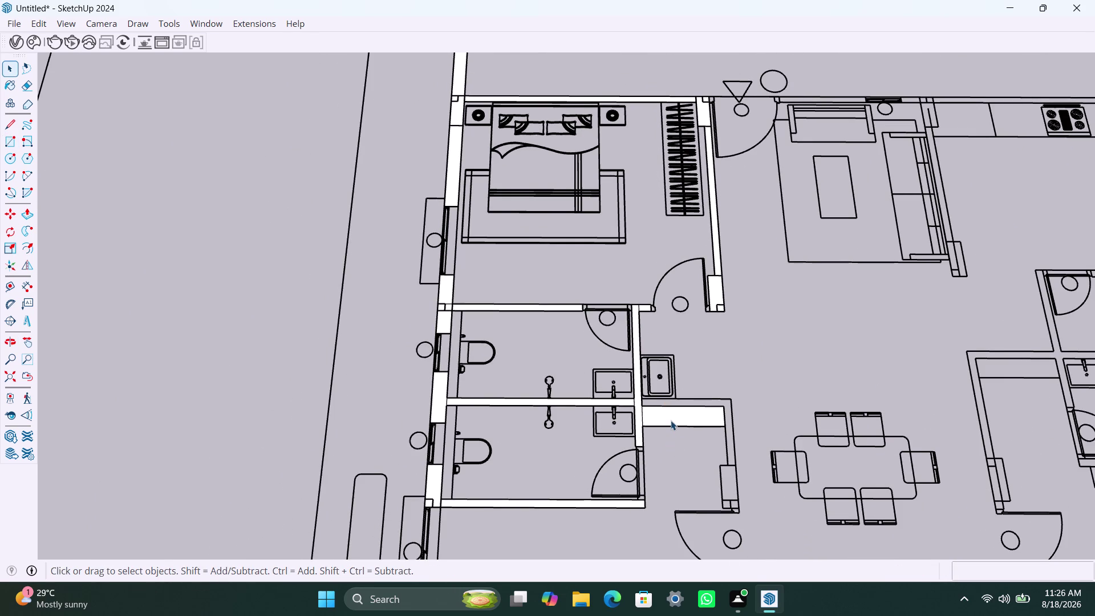
key(Delete)
Draw faces on the horizontal wall strip under the sink counter and its vertical piece.
scroll(down, 3)
middle_drag(660, 435, 660, 434)
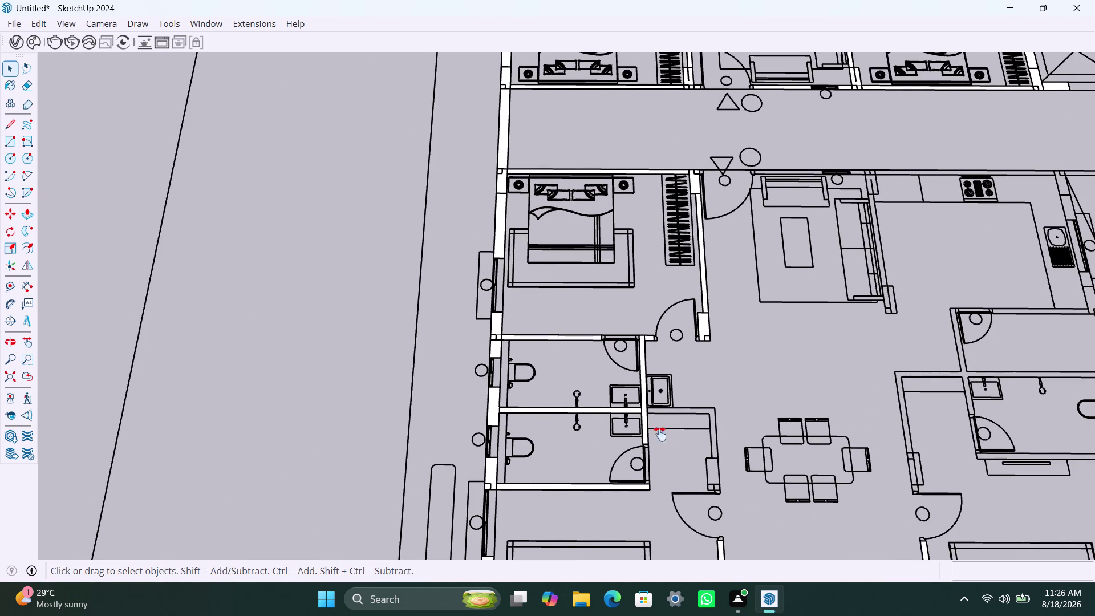
middle_drag(659, 434, 630, 392)
scroll(up, 3)
key(r)
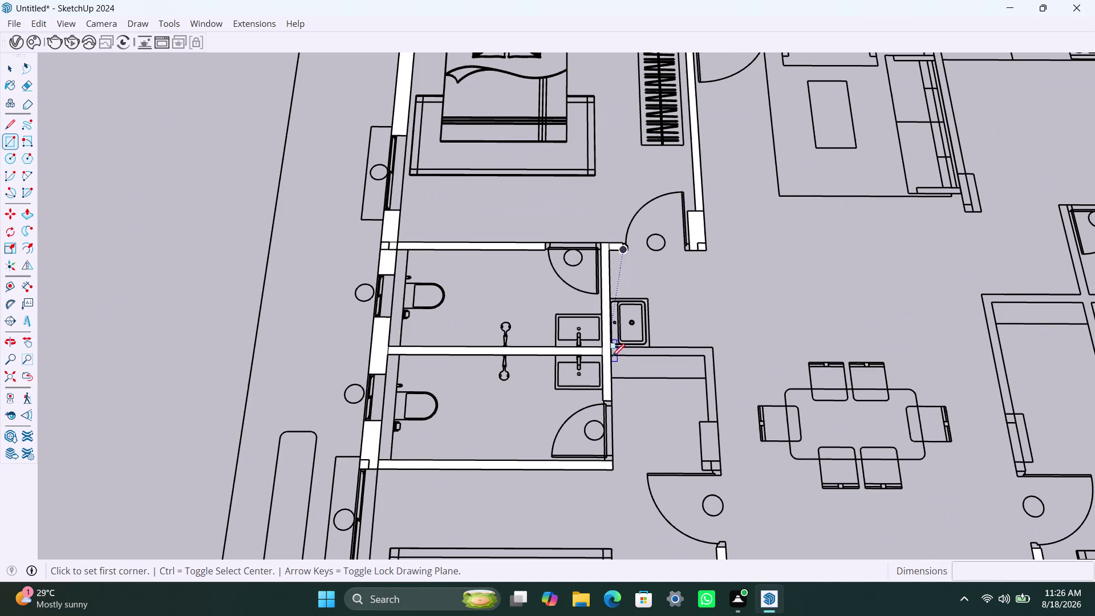
click(613, 346)
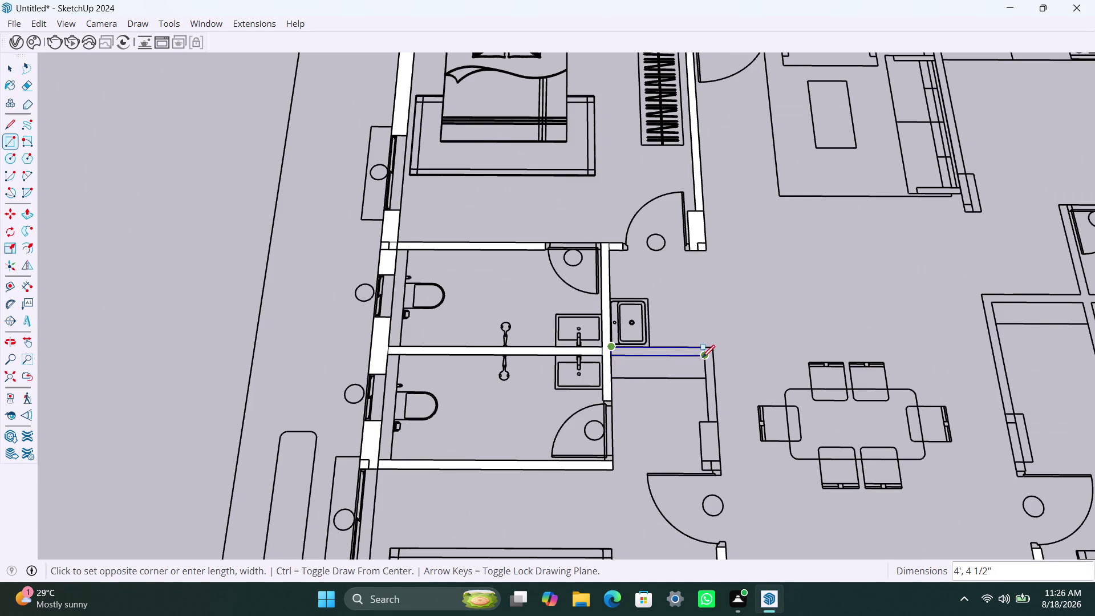
click(702, 357)
click(711, 351)
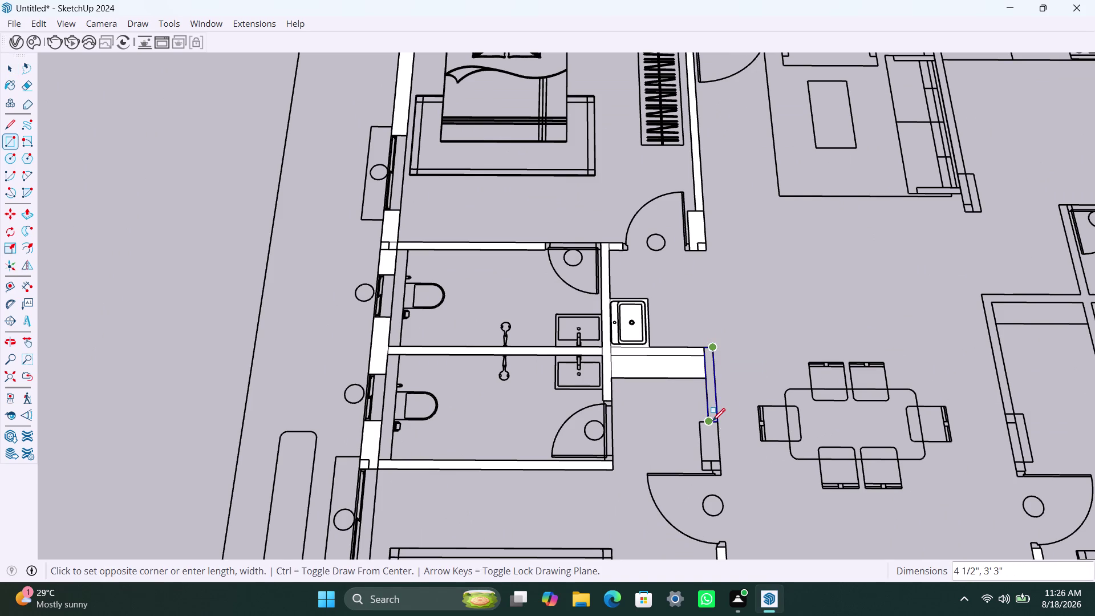
click(712, 421)
Fill the wall end piece by the dining table and delete two selected faces.
click(699, 423)
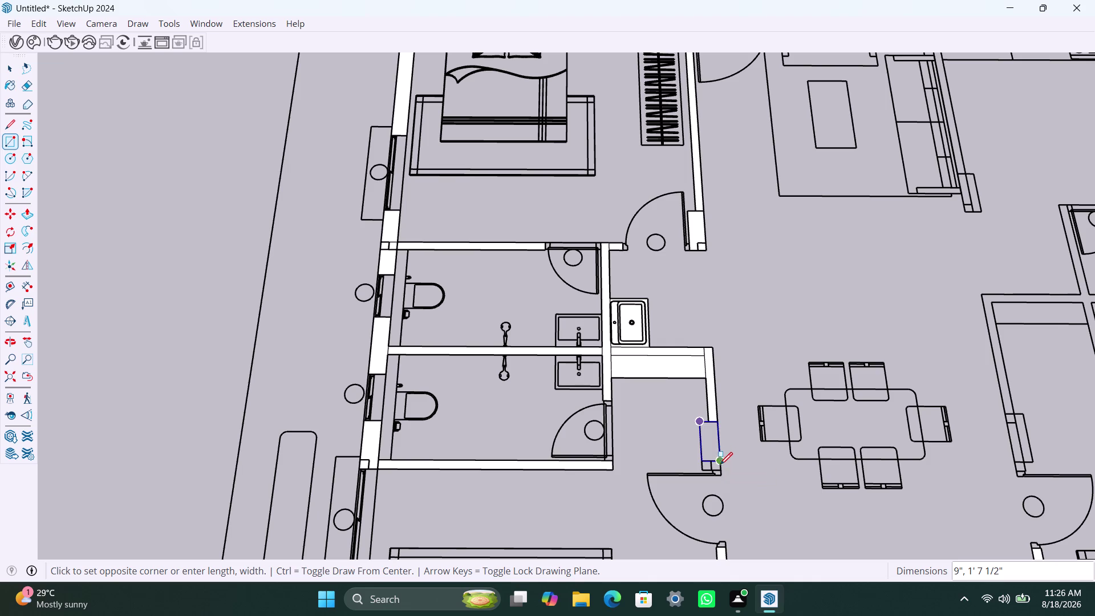
scroll(up, 3)
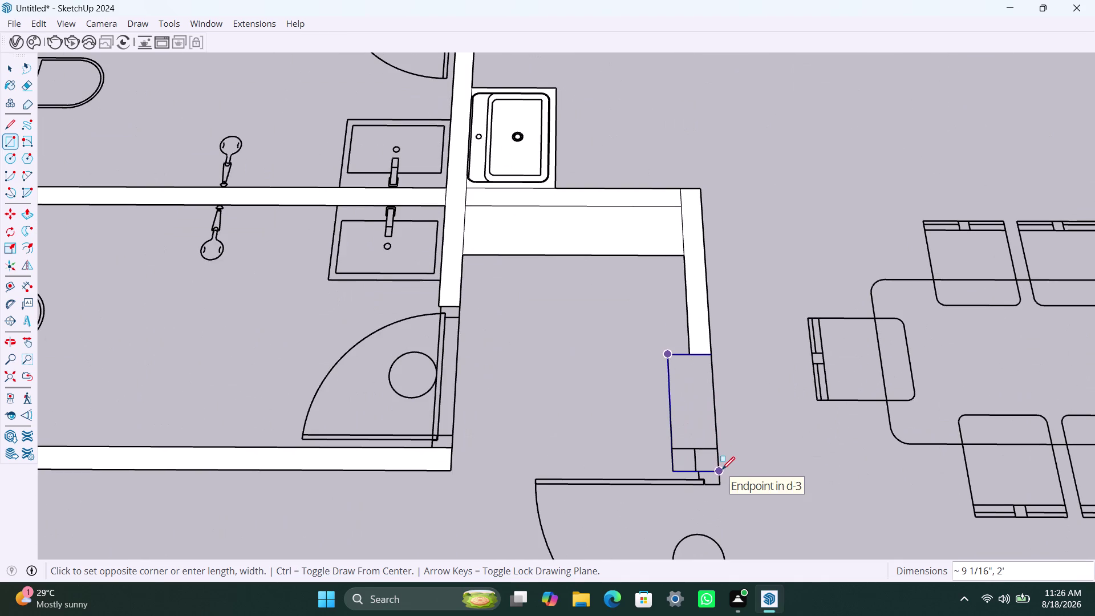
click(722, 470)
key(space)
click(578, 241)
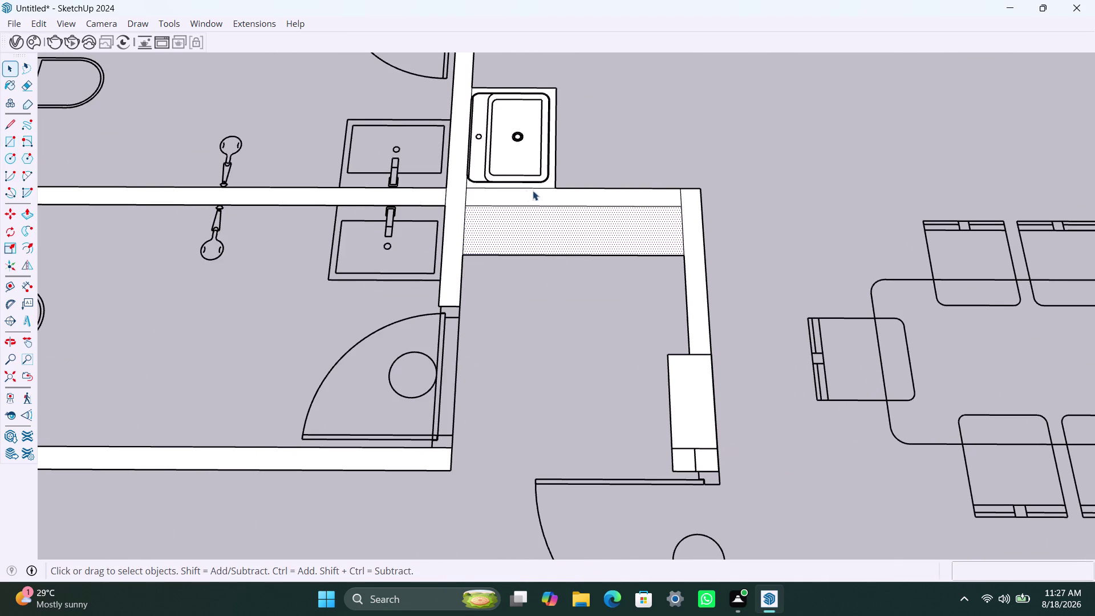
key(Delete)
click(530, 169)
key(Delete)
Pan and zoom across the apartment to bring the right-hand bathroom walls into view.
scroll(down, 3)
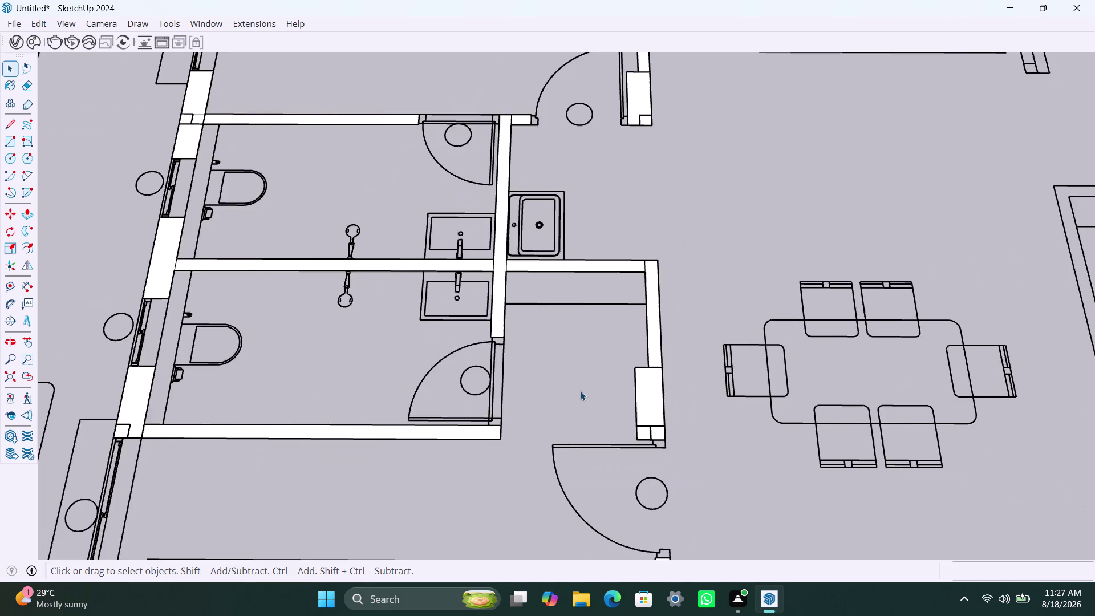
scroll(down, 3)
middle_drag(562, 402, 558, 311)
scroll(down, 3)
middle_drag(582, 374, 538, 422)
scroll(up, 3)
middle_drag(687, 351, 628, 361)
key(r)
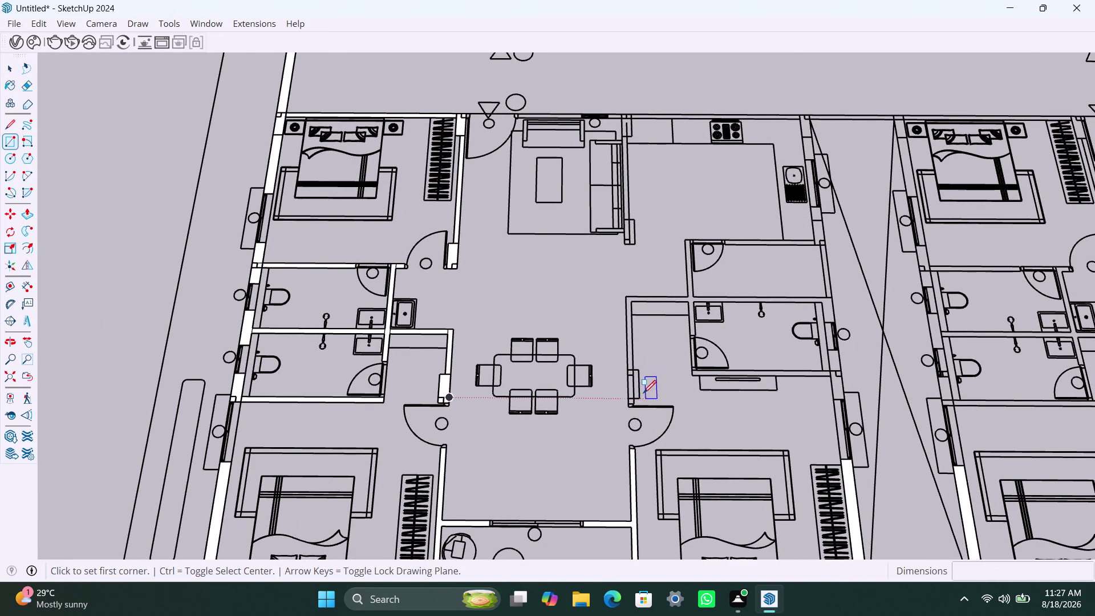
Draw faces on the wall stub and the right wall of the bathroom block.
click(641, 395)
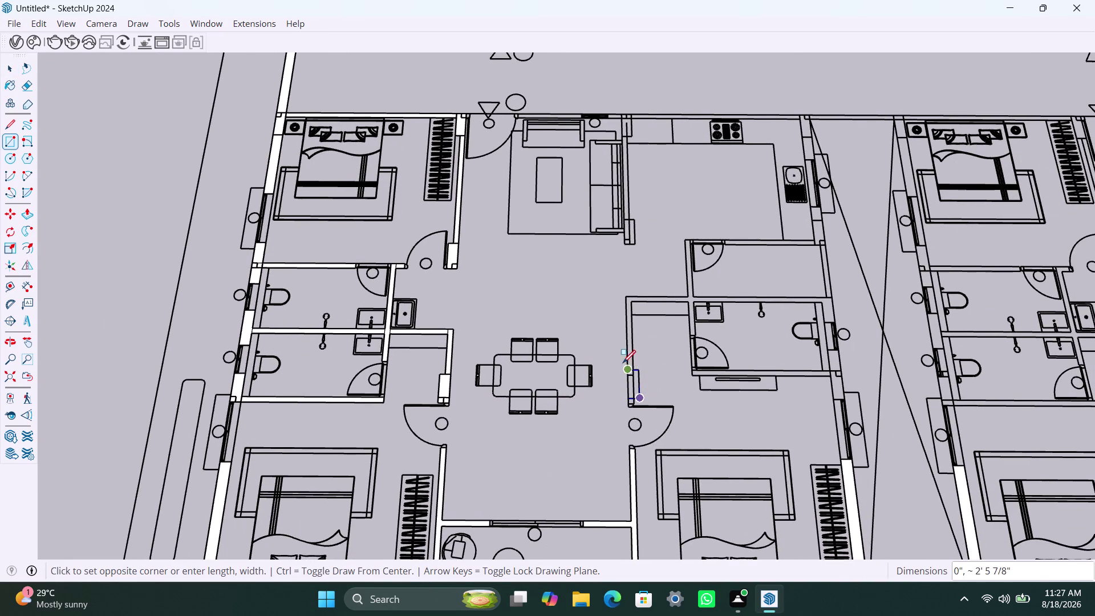
click(628, 371)
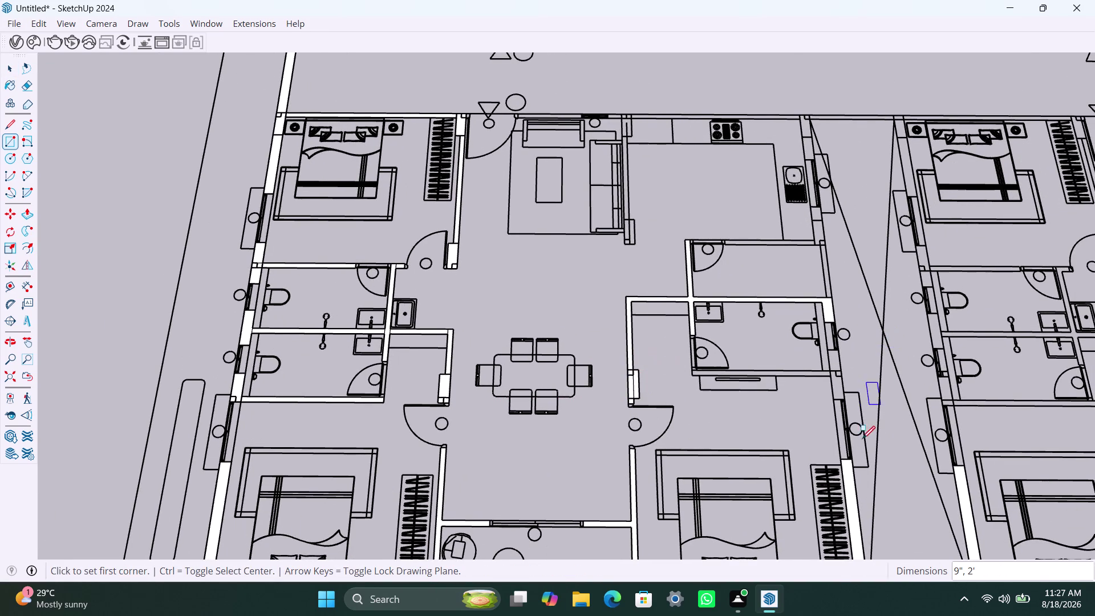
click(847, 399)
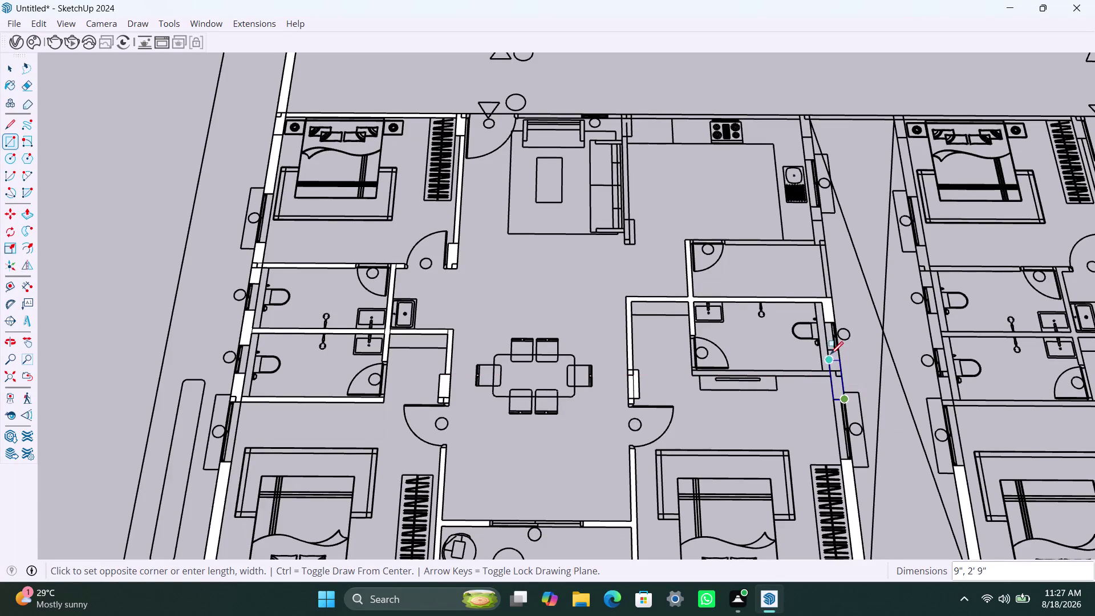
click(830, 351)
Select and delete four stray elements beside the bathroom, then pan toward the kitchen.
key(space)
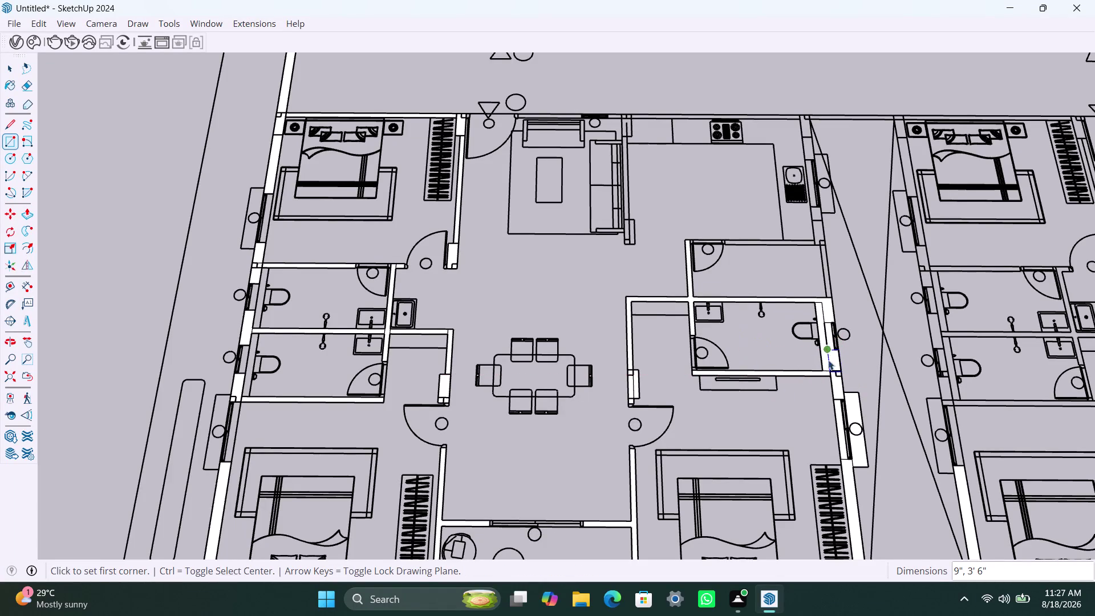
click(831, 340)
key(Delete)
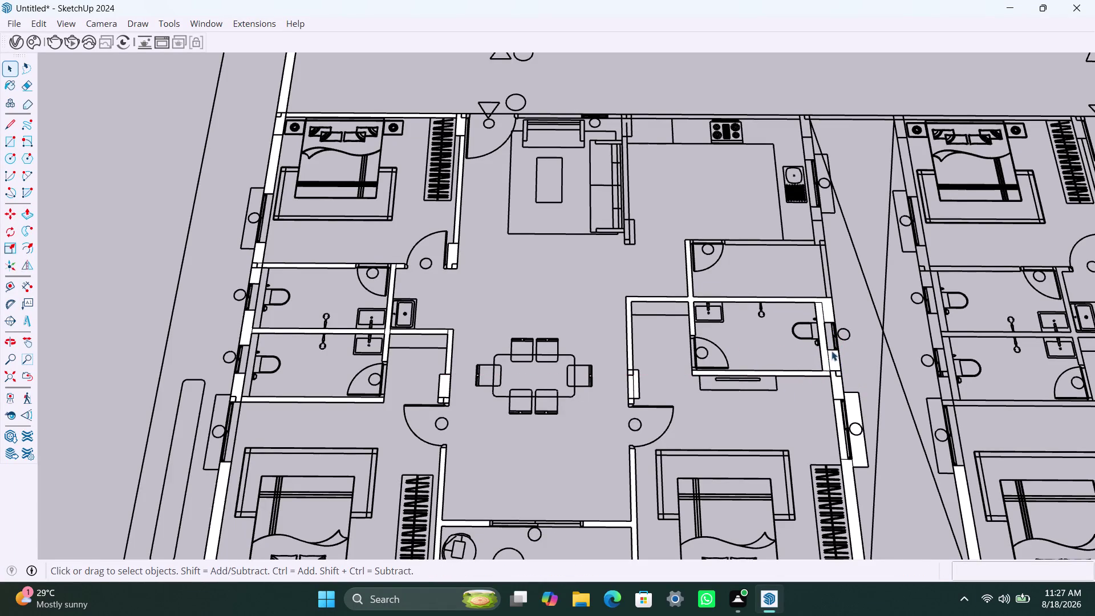
click(821, 338)
key(Delete)
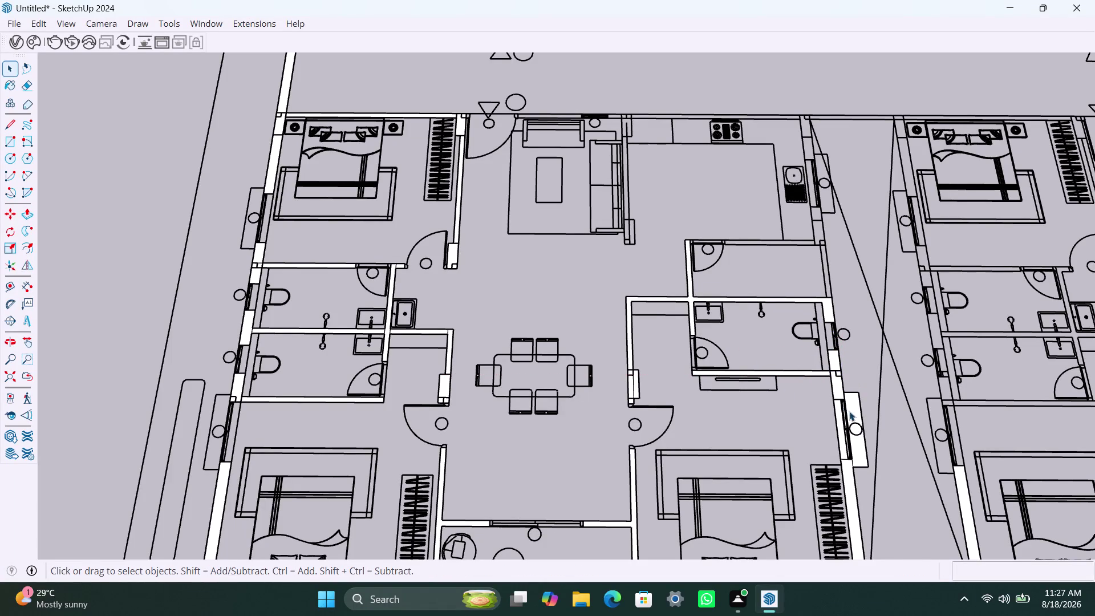
click(851, 411)
key(Delete)
click(841, 429)
key(Delete)
scroll(down, 3)
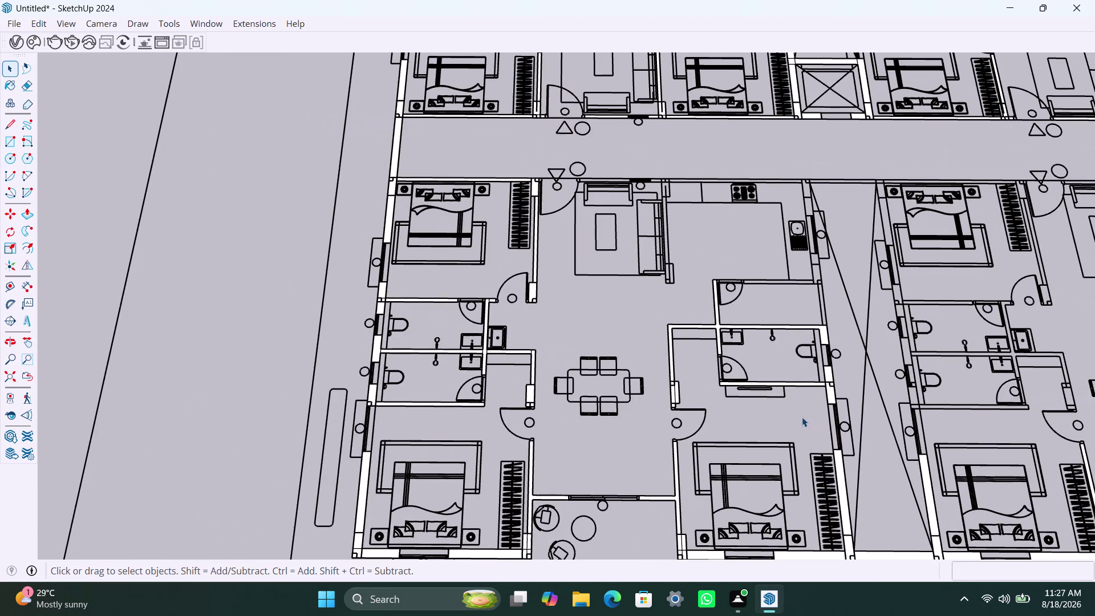
middle_drag(802, 417, 784, 511)
scroll(up, 3)
scroll(up, 3)
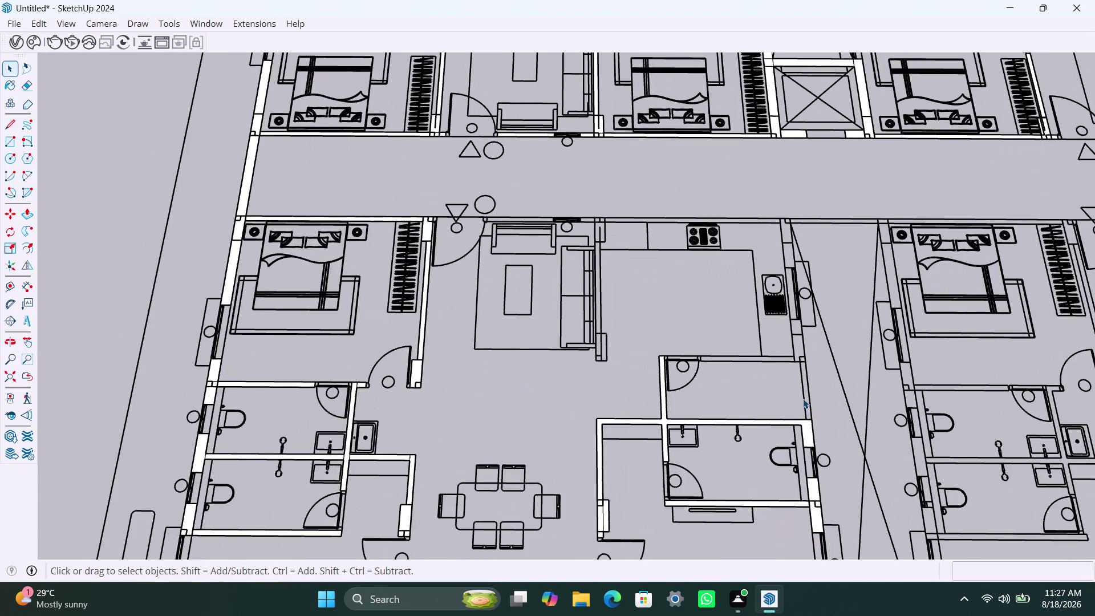
Draw rectangle faces over the wall strips beside the kitchen and sink, redoing the outer strip.
key(r)
click(811, 418)
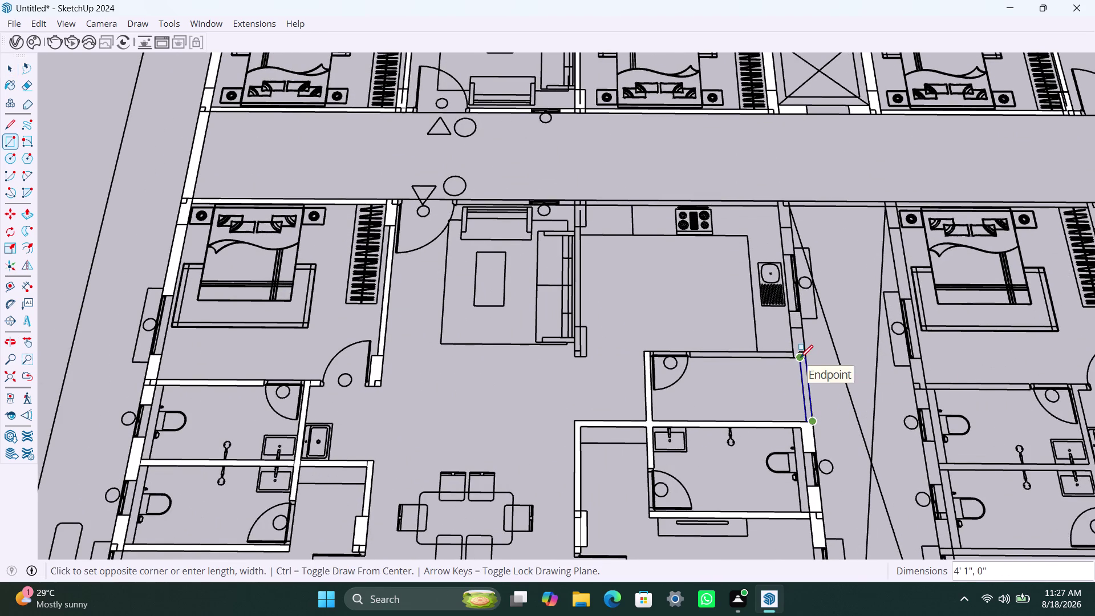
click(800, 358)
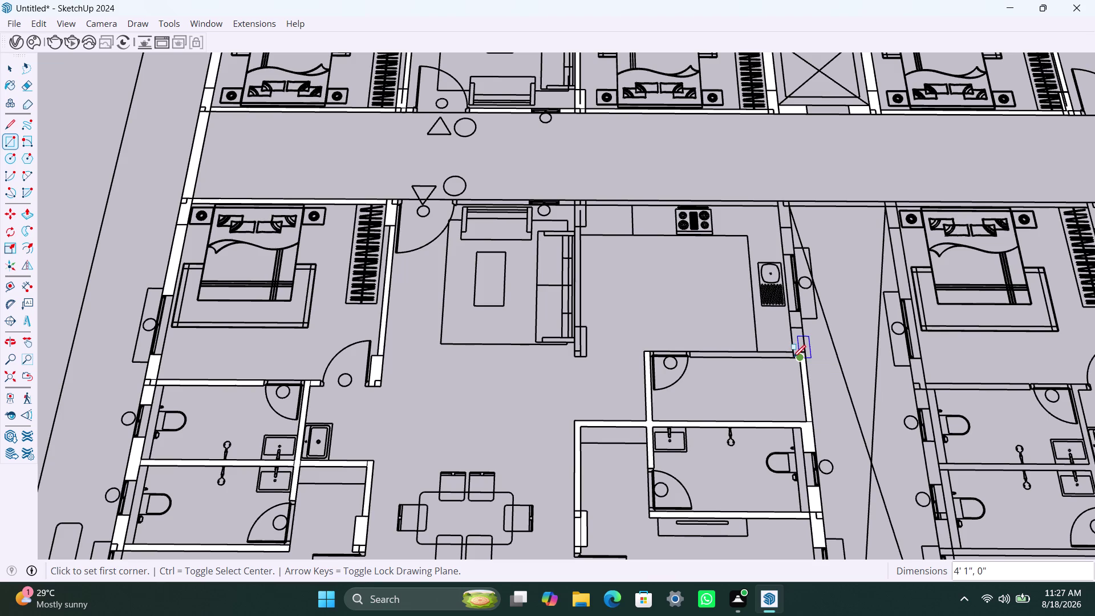
scroll(up, 3)
click(789, 359)
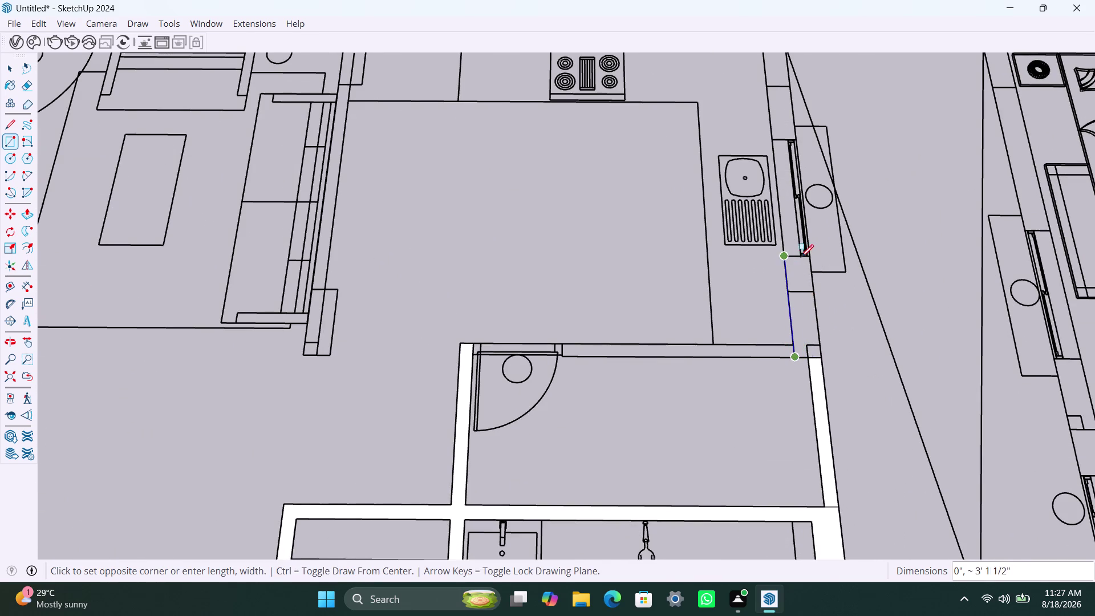
click(808, 257)
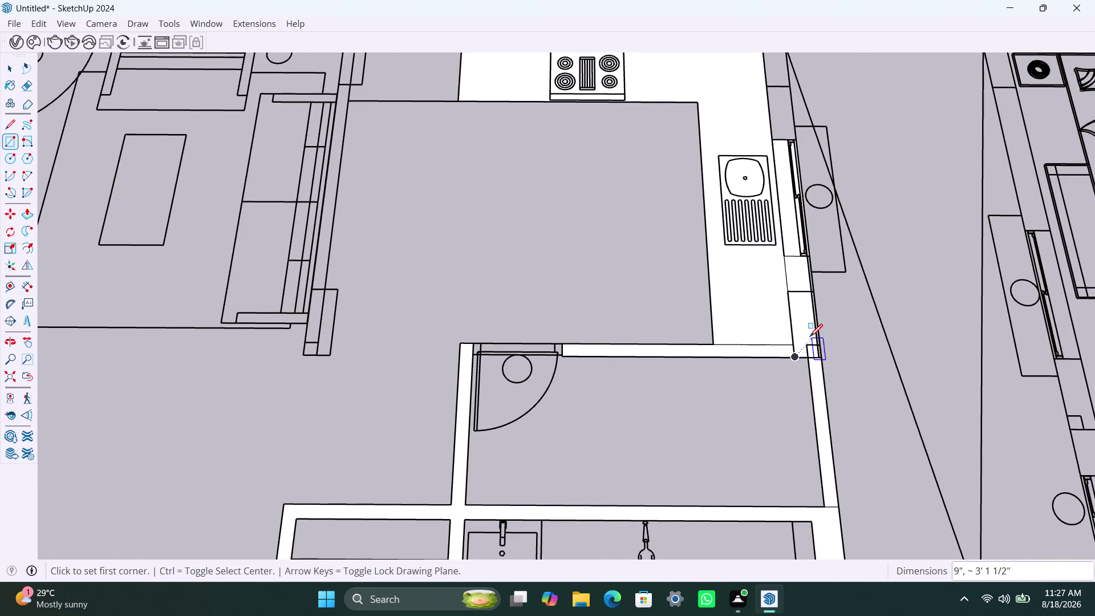
key(ctrl+z)
click(795, 357)
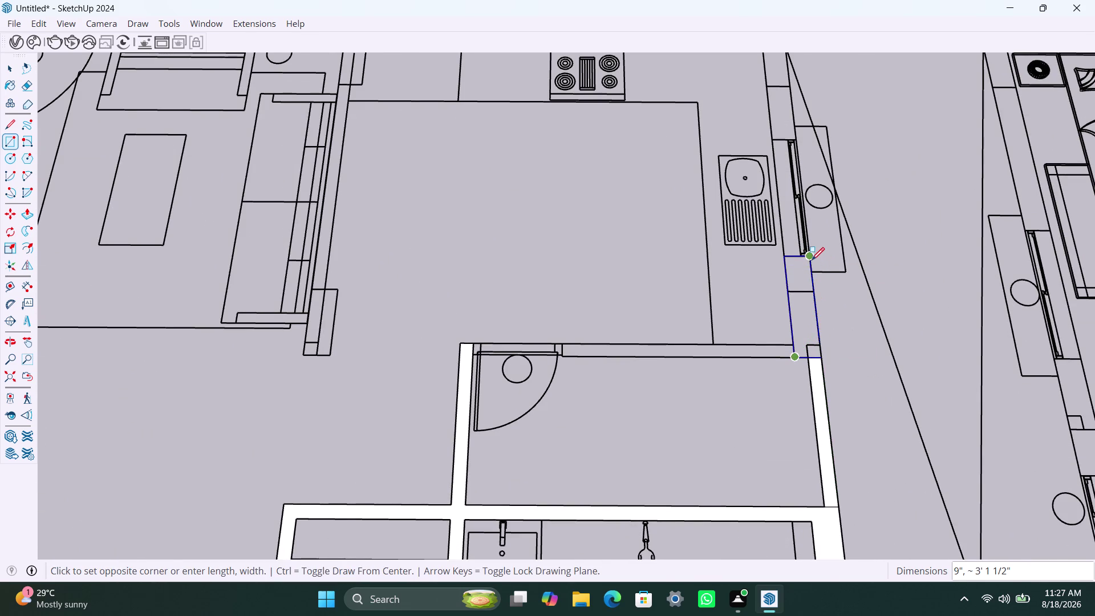
click(811, 258)
Select and delete the stray faces beside the kitchen wall and the sink strip.
key(space)
click(840, 375)
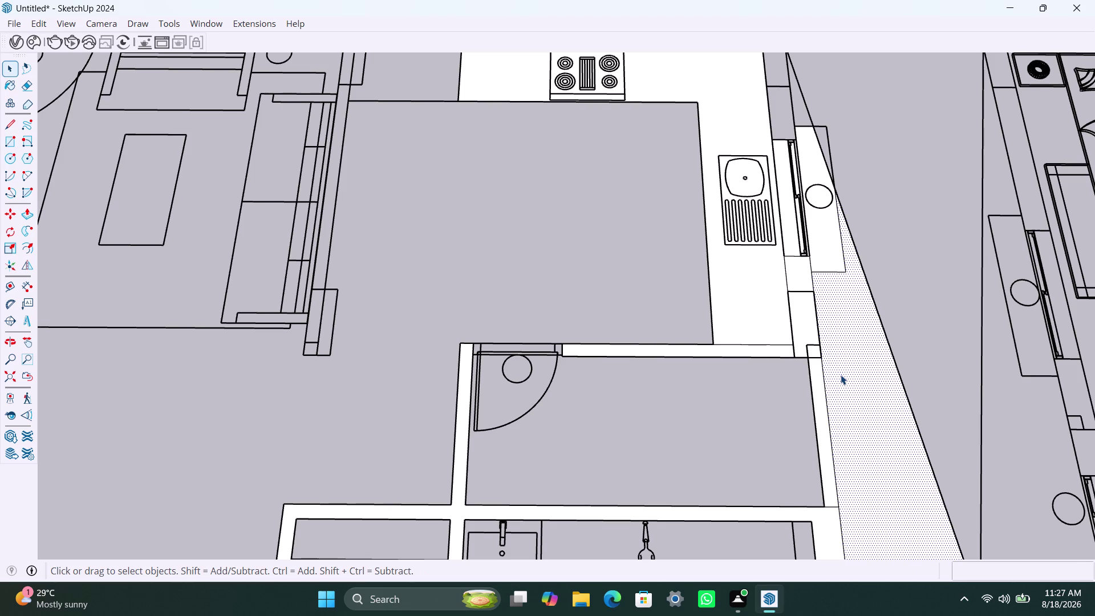
key(Delete)
scroll(down, 3)
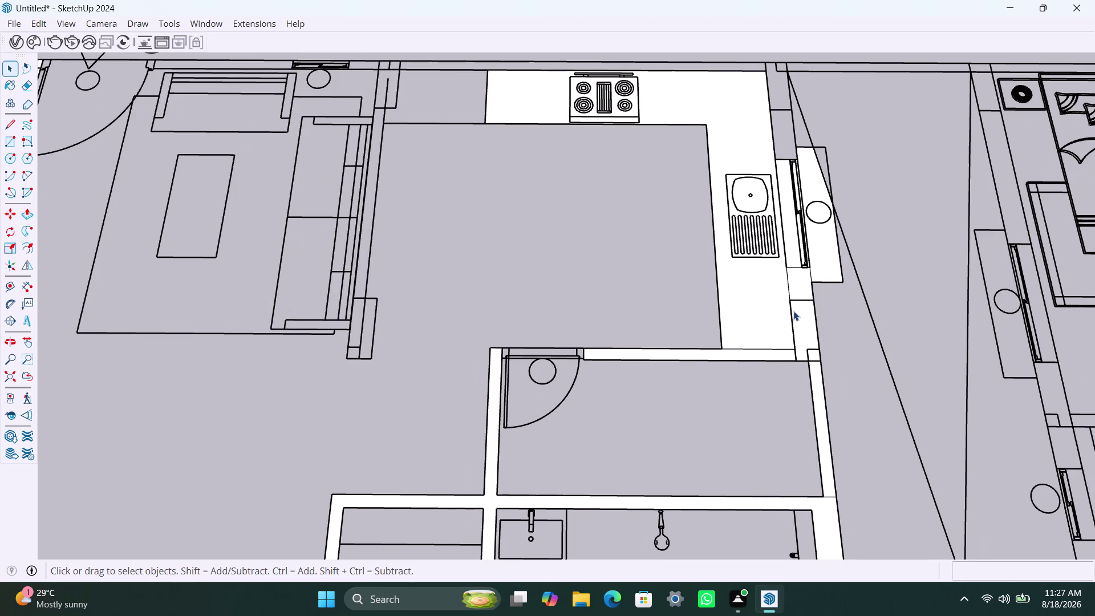
click(769, 301)
key(Delete)
click(792, 252)
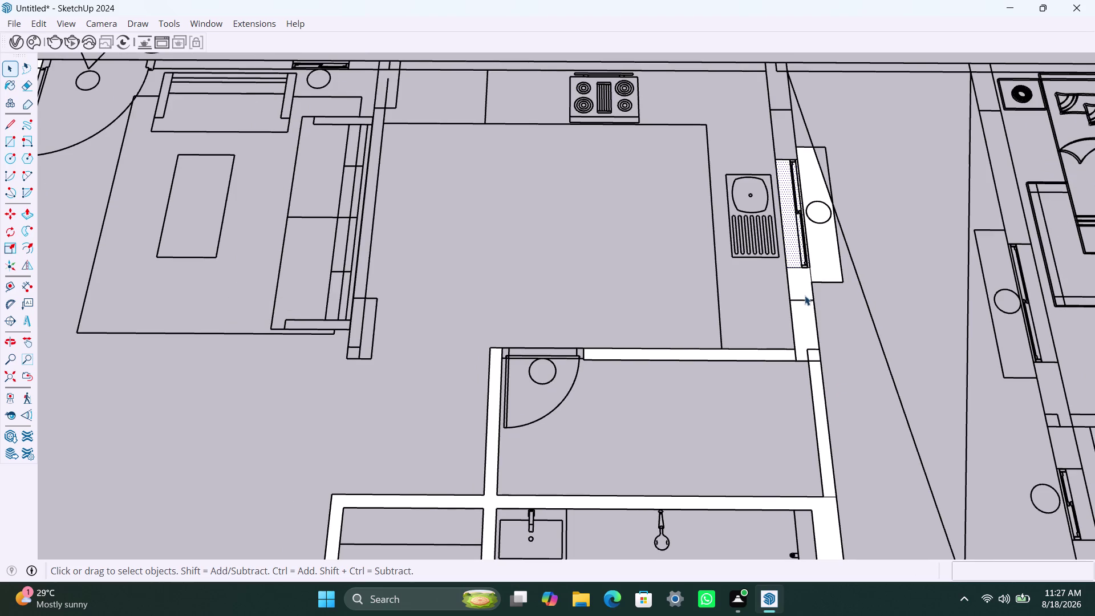
key(Delete)
Clear the leftover selection and zoom out toward the corridor wall.
click(823, 259)
key(Delete)
scroll(down, 3)
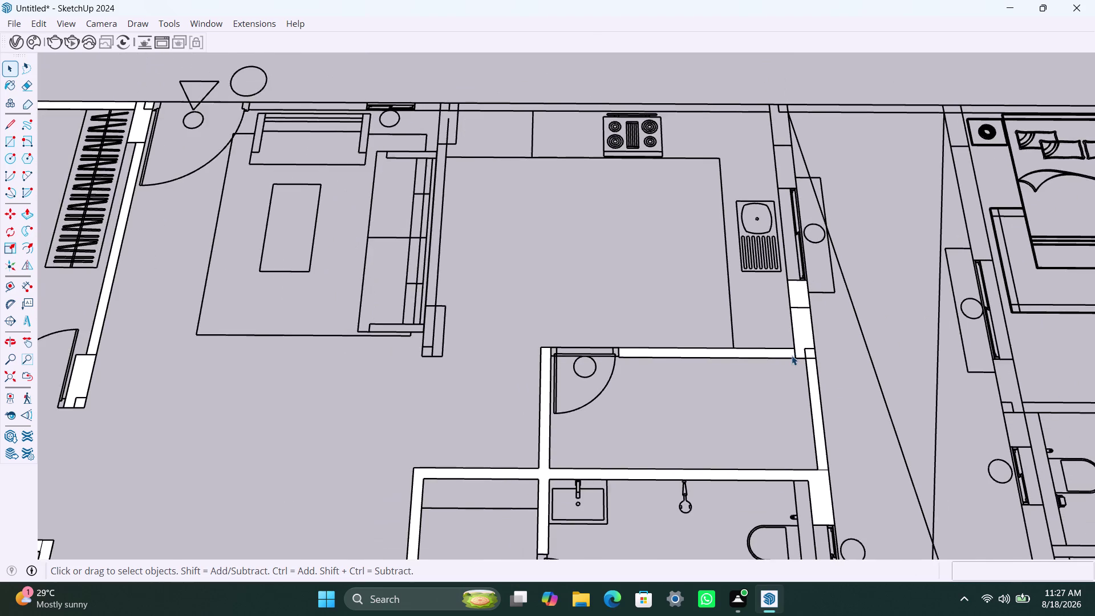
scroll(down, 3)
scroll(down, 3)
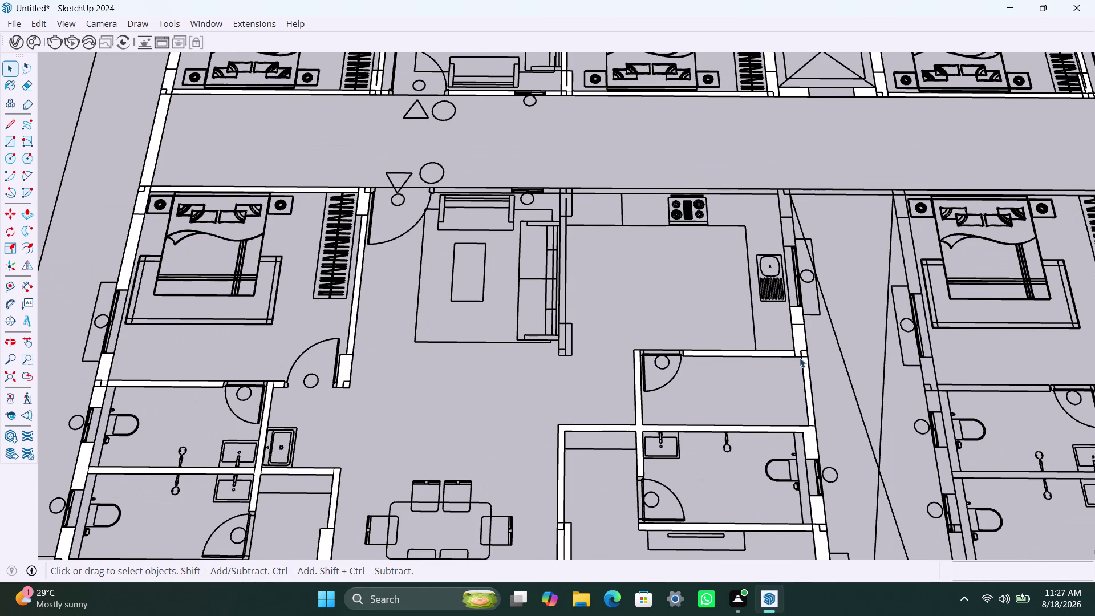
scroll(down, 3)
middle_drag(810, 337, 798, 426)
scroll(up, 3)
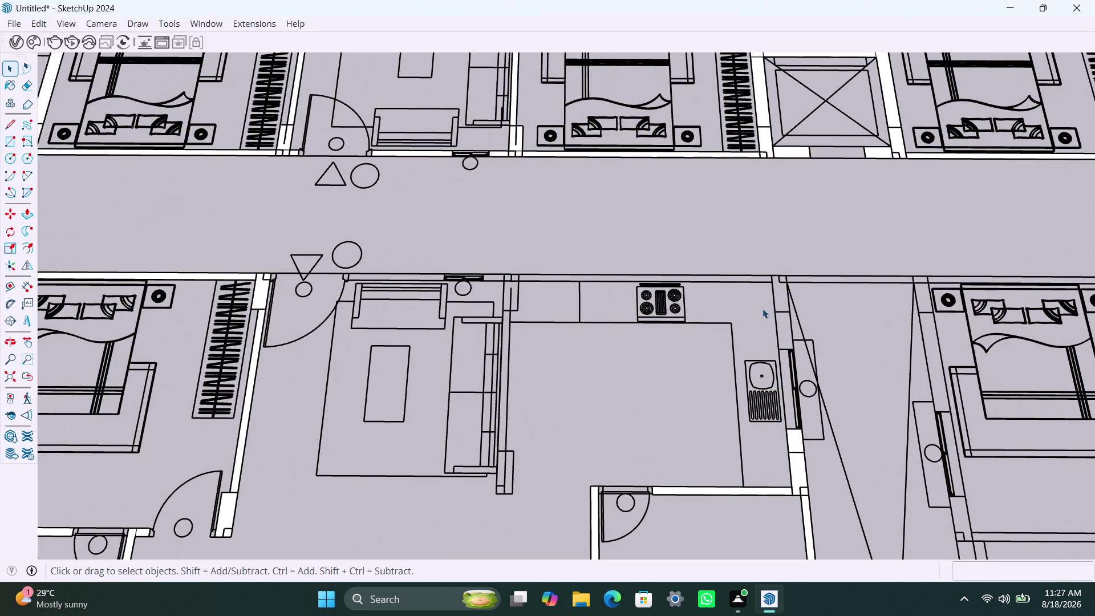
key(r)
click(794, 347)
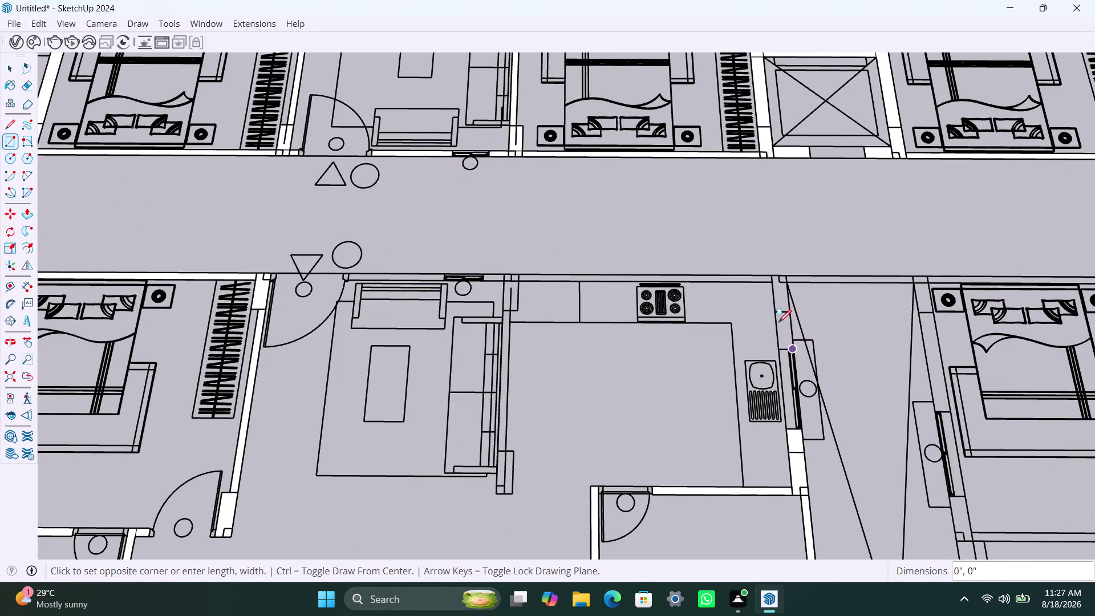
click(773, 288)
key(space)
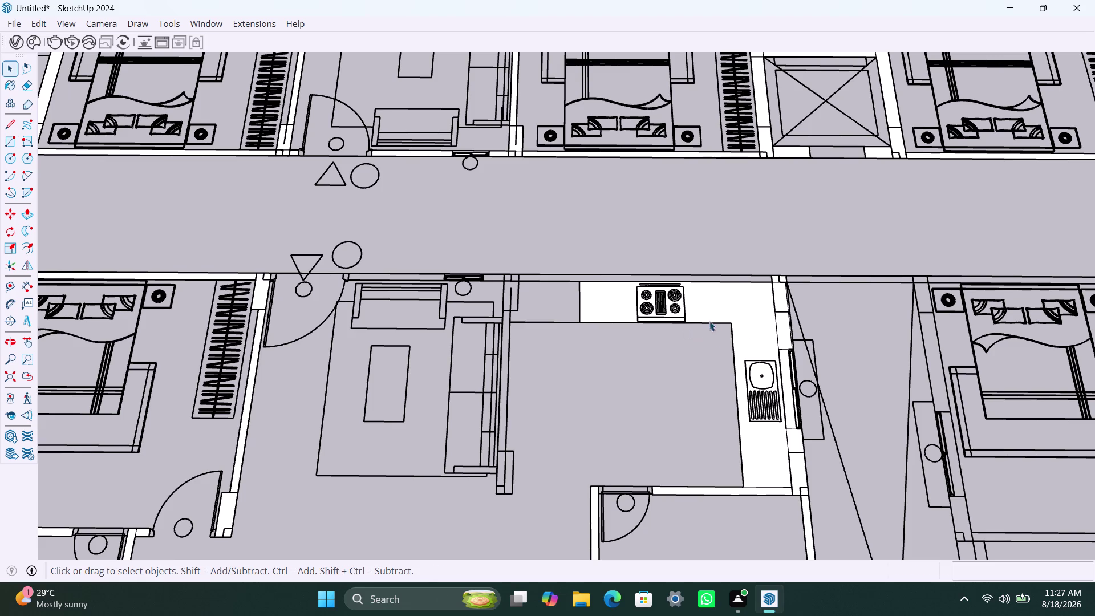
key(r)
click(517, 275)
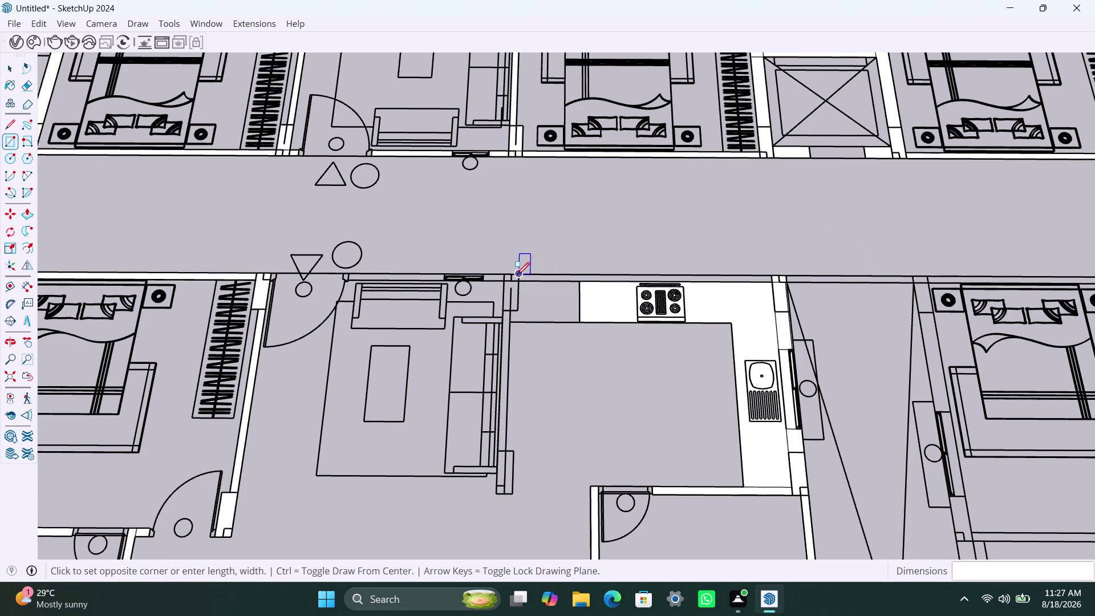
click(772, 285)
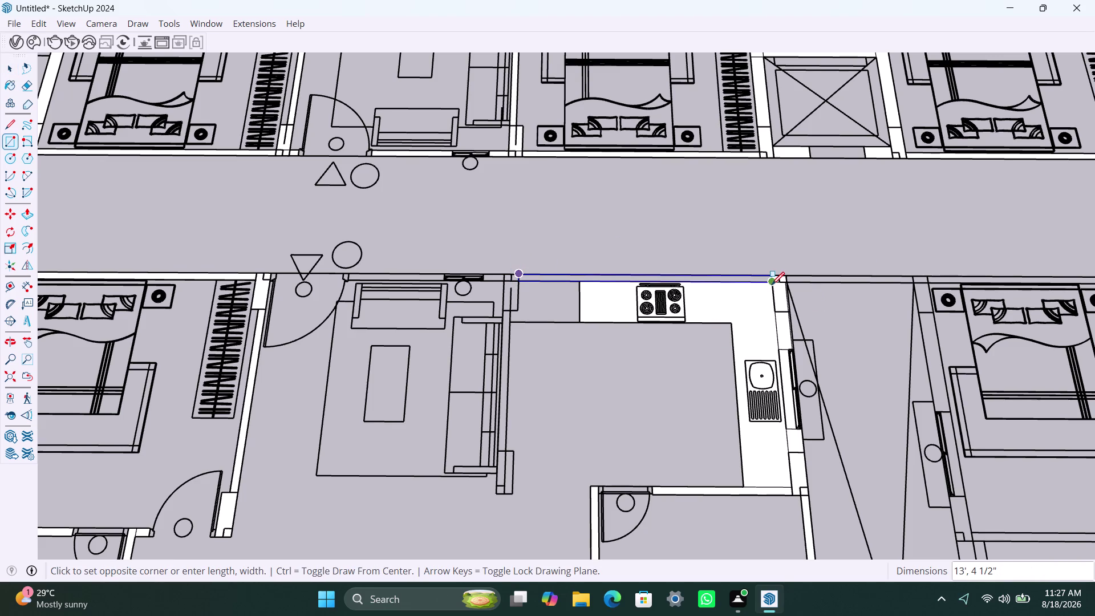
key(space)
click(747, 296)
key(Delete)
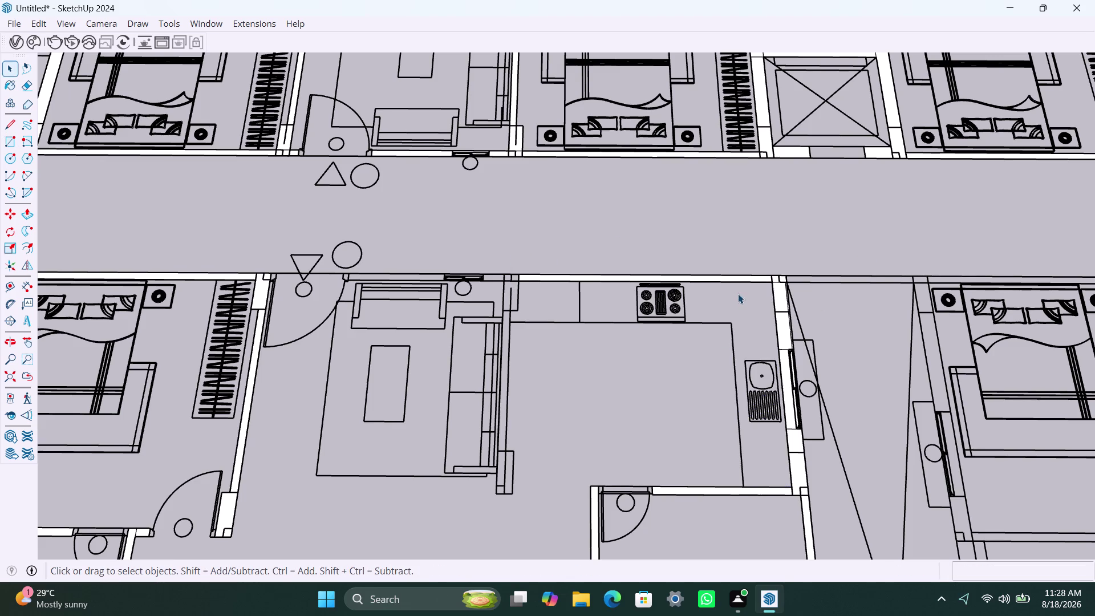
scroll(down, 3)
scroll(down, 3)
middle_drag(671, 412, 762, 405)
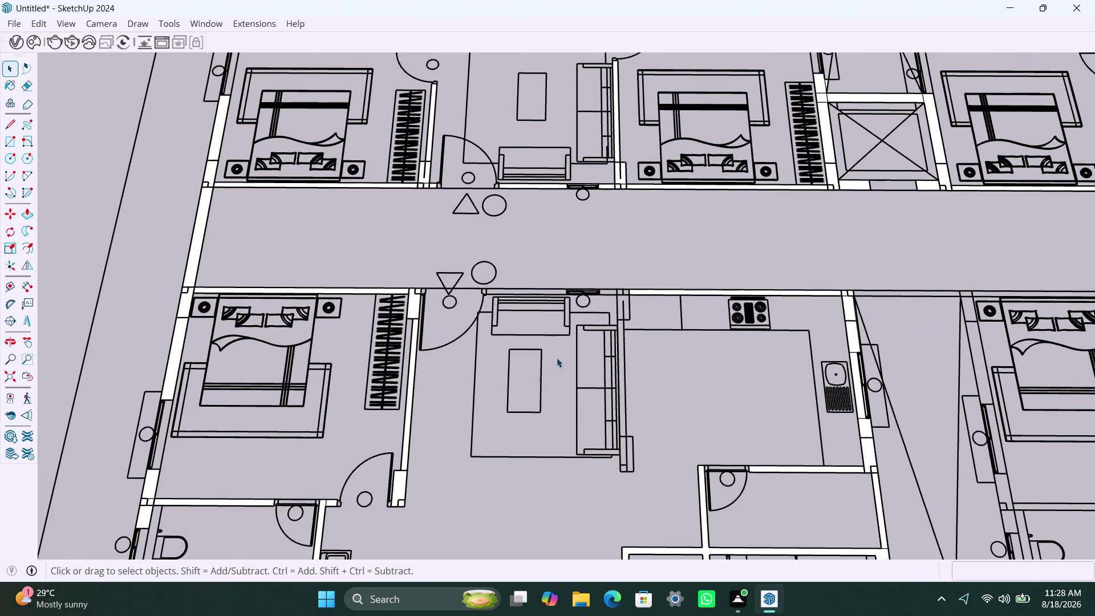
Draw a wall face from the door jamb corner to the window's left edge.
key(r)
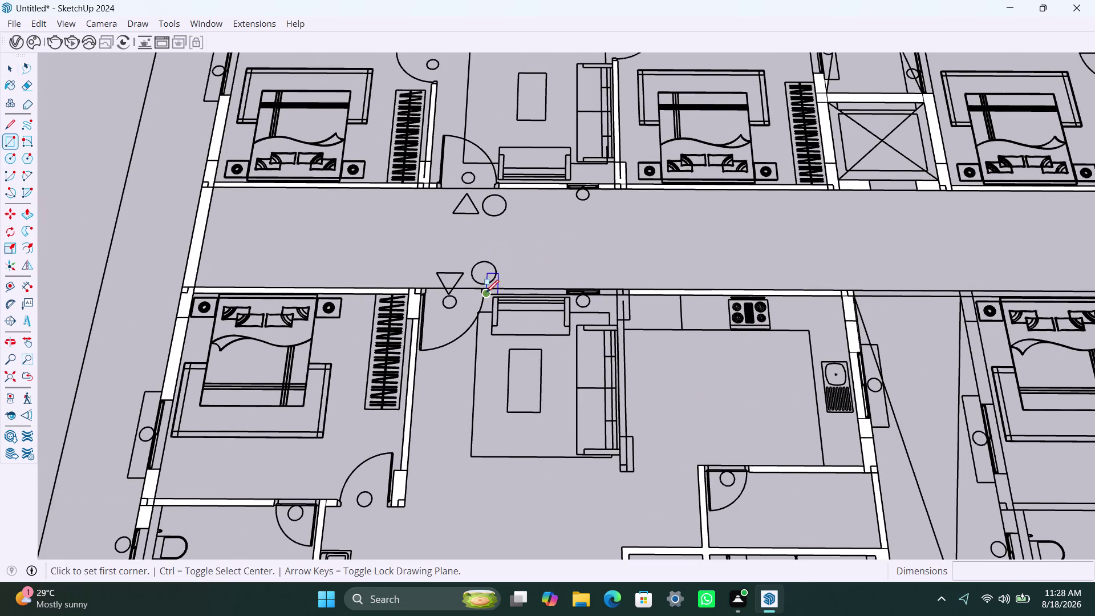
scroll(up, 3)
click(485, 285)
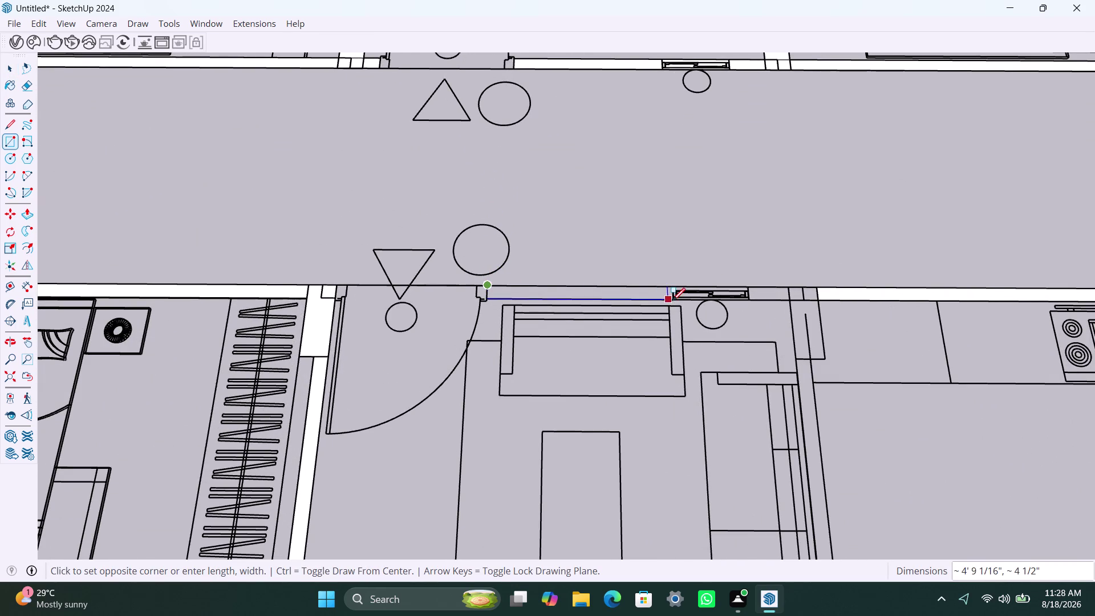
click(674, 299)
key(space)
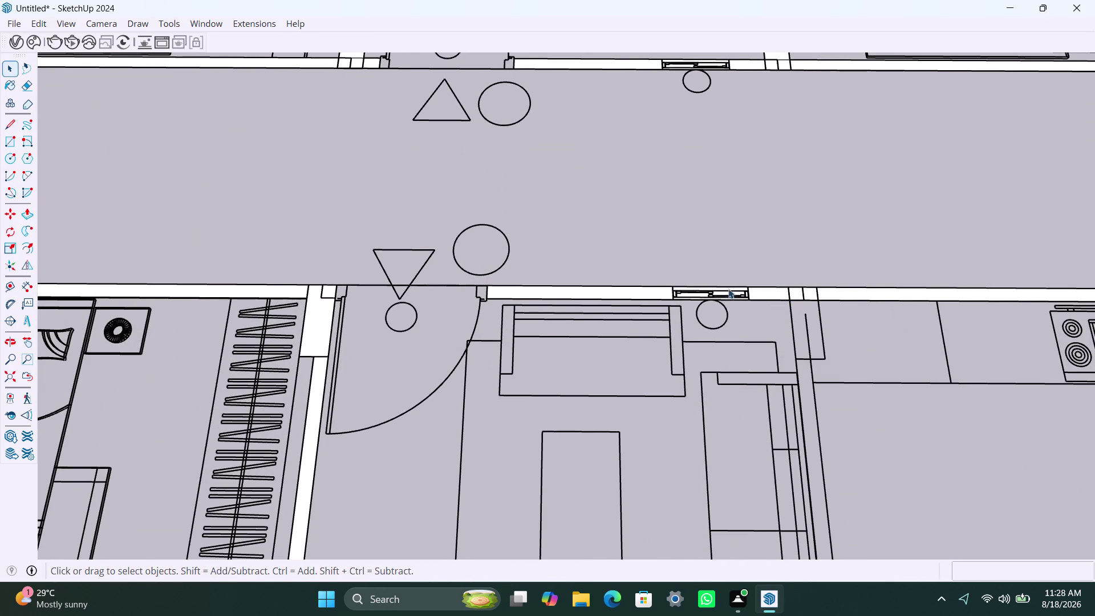
click(728, 289)
click(721, 292)
click(723, 292)
scroll(up, 3)
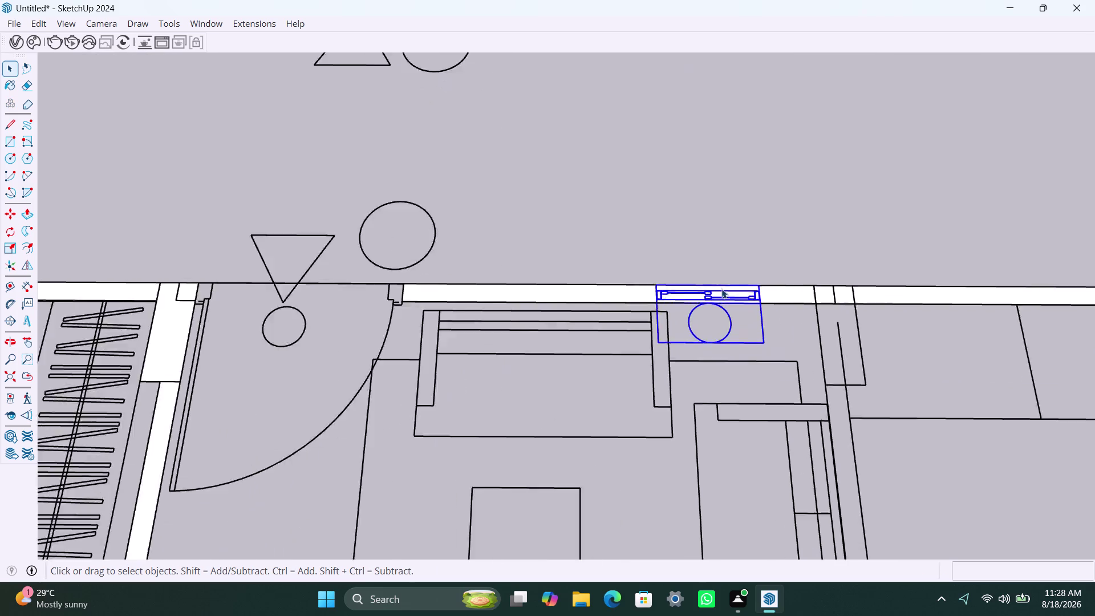
scroll(up, 3)
click(723, 289)
key(Delete)
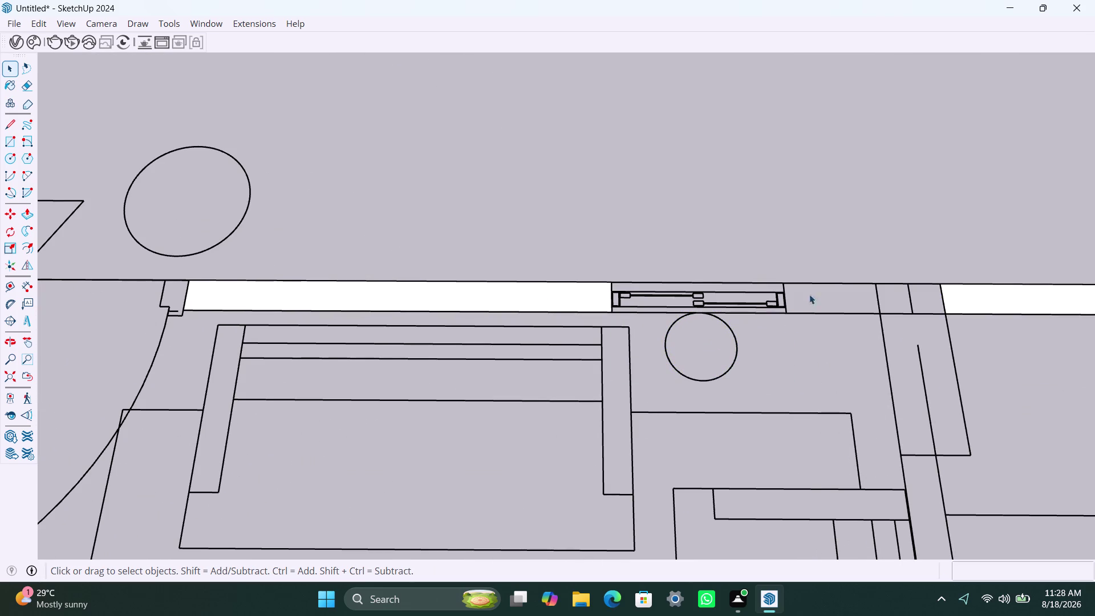
Draw a wall face from the window's right edge to the next wall line, removing stray geometry.
key(r)
click(785, 283)
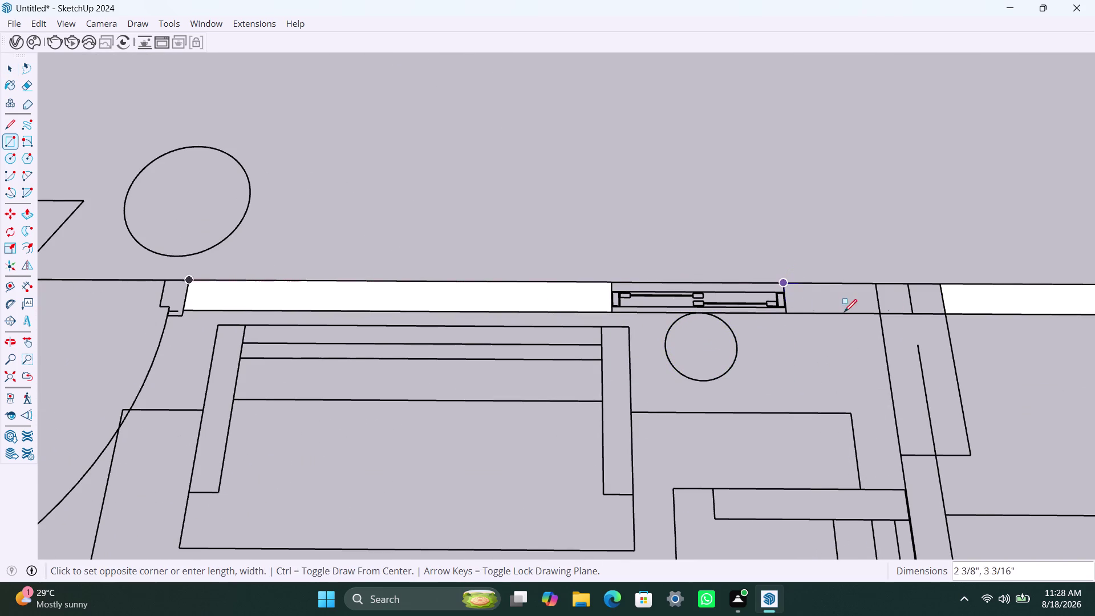
click(879, 312)
key(space)
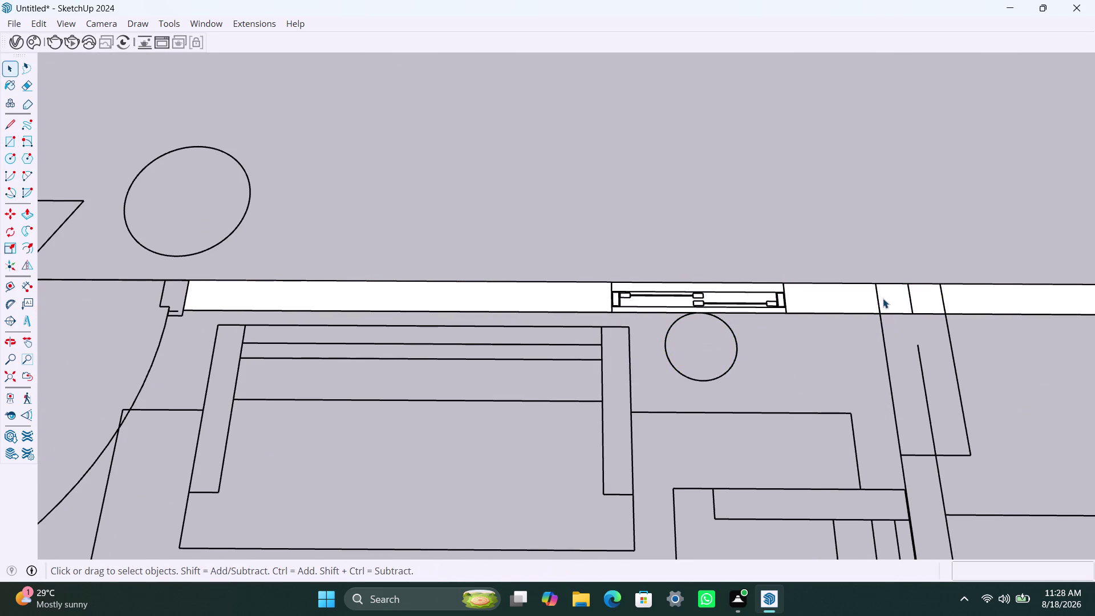
click(733, 297)
key(Delete)
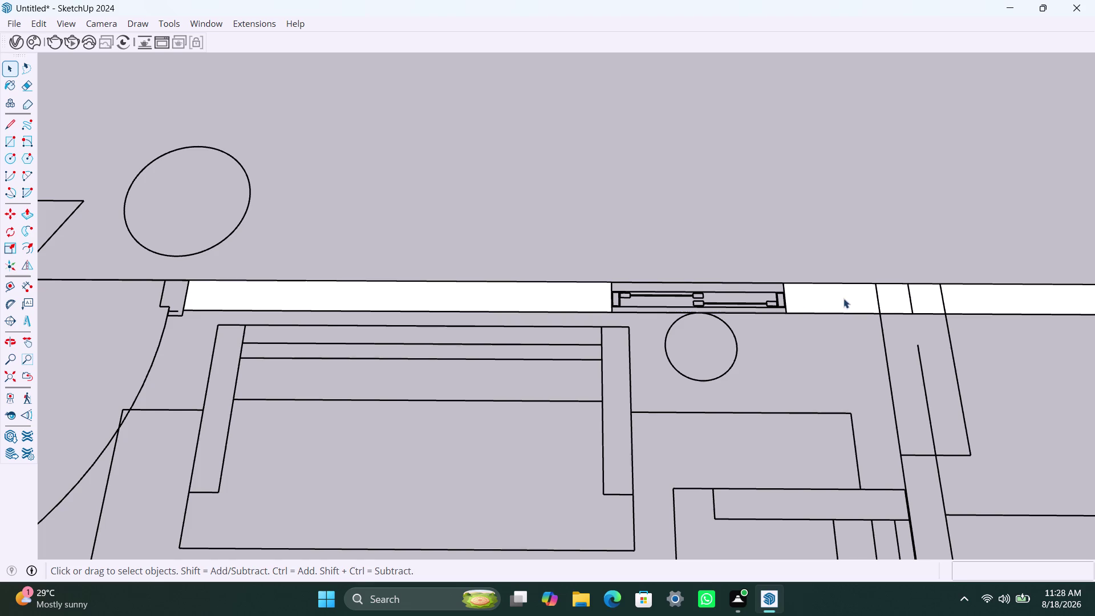
click(893, 310)
key(Delete)
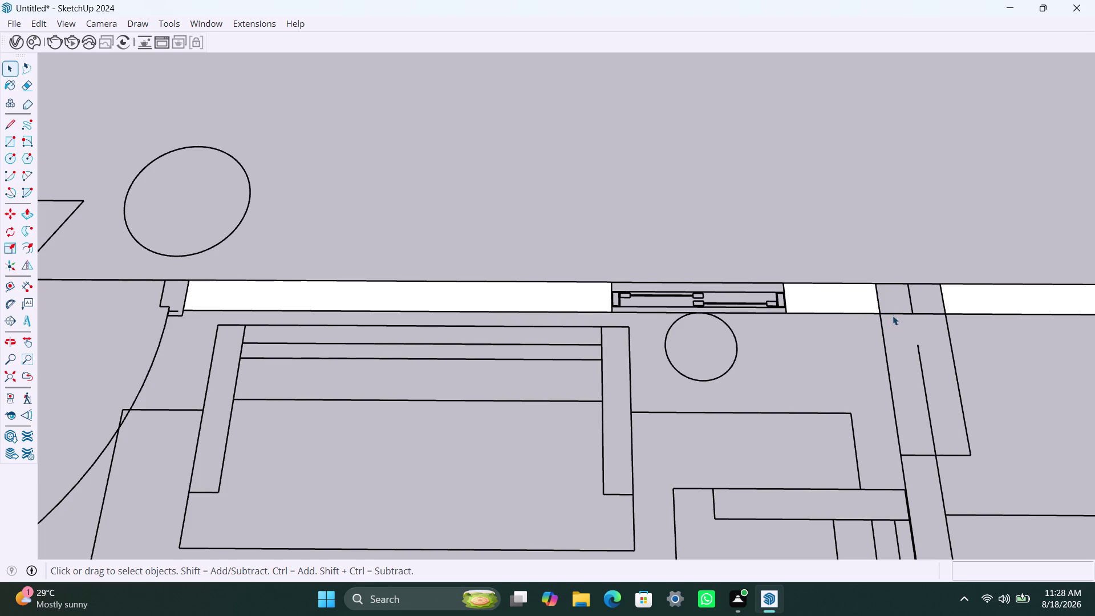
Trace a face along the neighbouring partition wall, then zoom back out over the plan.
key(r)
click(881, 285)
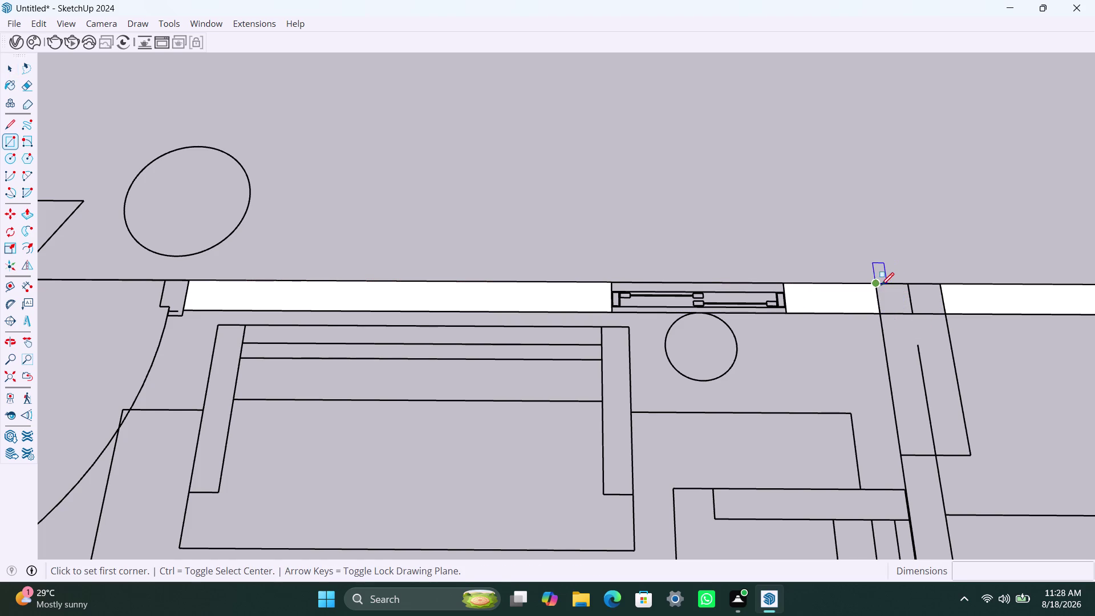
click(971, 451)
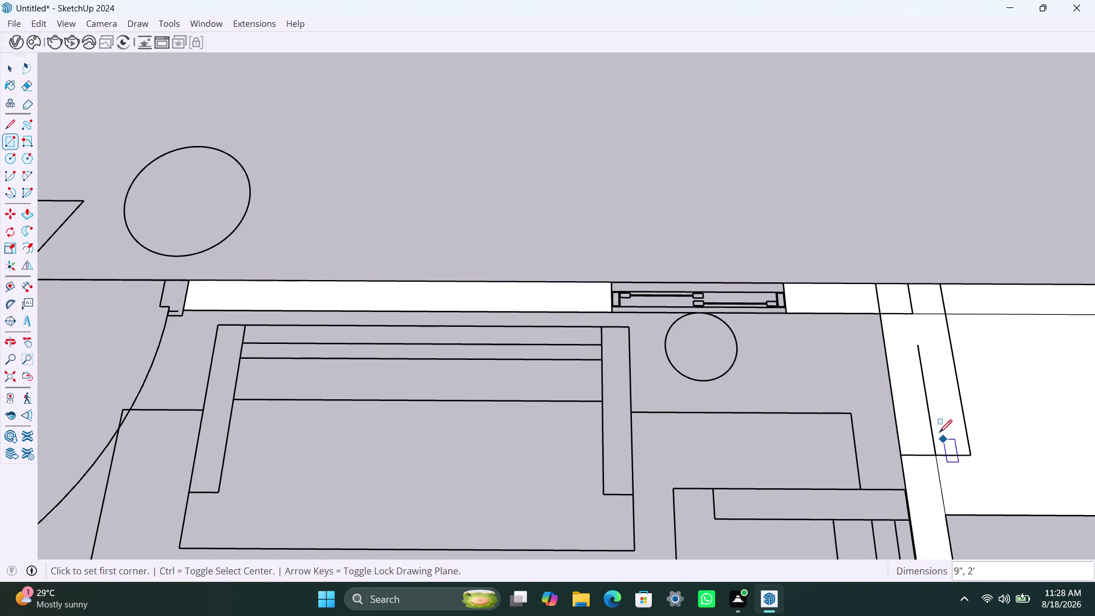
key(space)
click(973, 414)
key(Delete)
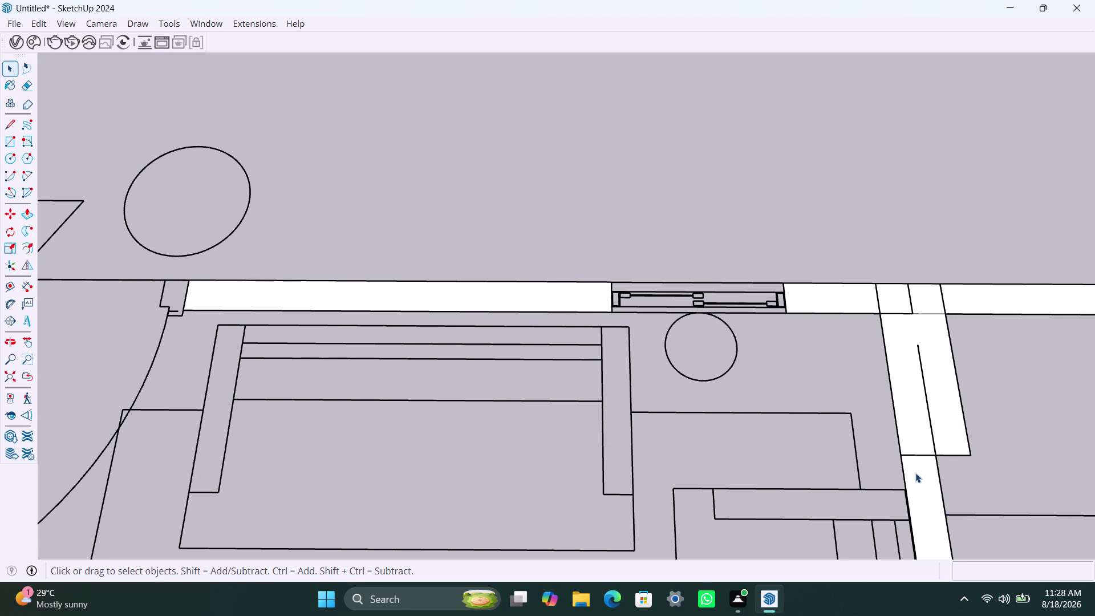
scroll(down, 3)
scroll(down, 3)
middle_drag(863, 477, 863, 476)
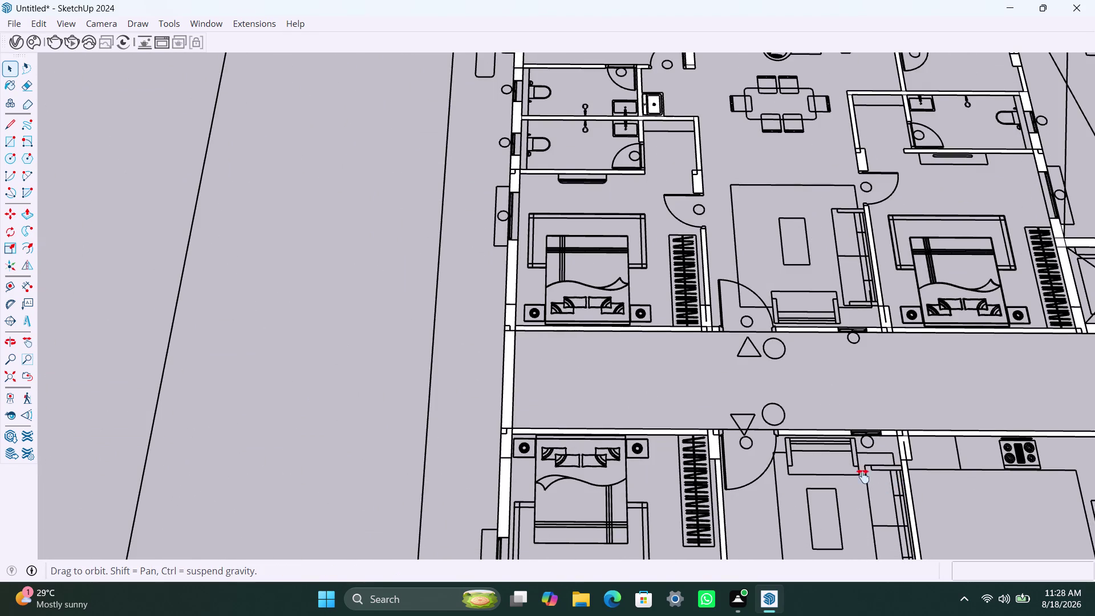
Zoom in on the partition wall's lower end beside the sofa and select its face.
middle_drag(863, 476, 853, 450)
scroll(down, 3)
middle_drag(846, 486, 833, 426)
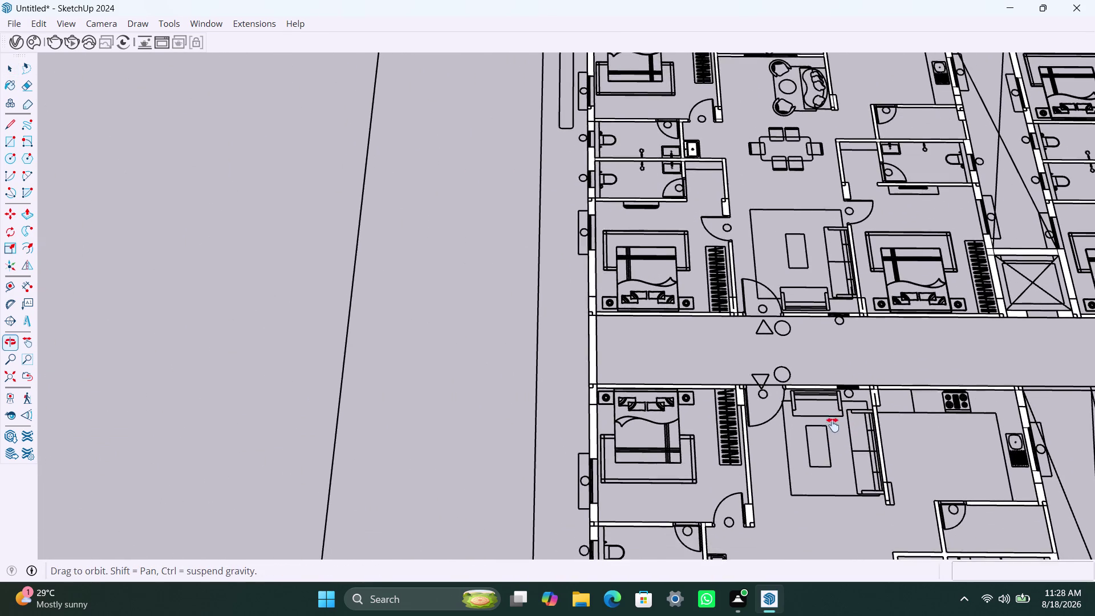
middle_drag(833, 426, 832, 415)
scroll(up, 3)
scroll(up, 3)
middle_drag(890, 476, 866, 470)
scroll(up, 3)
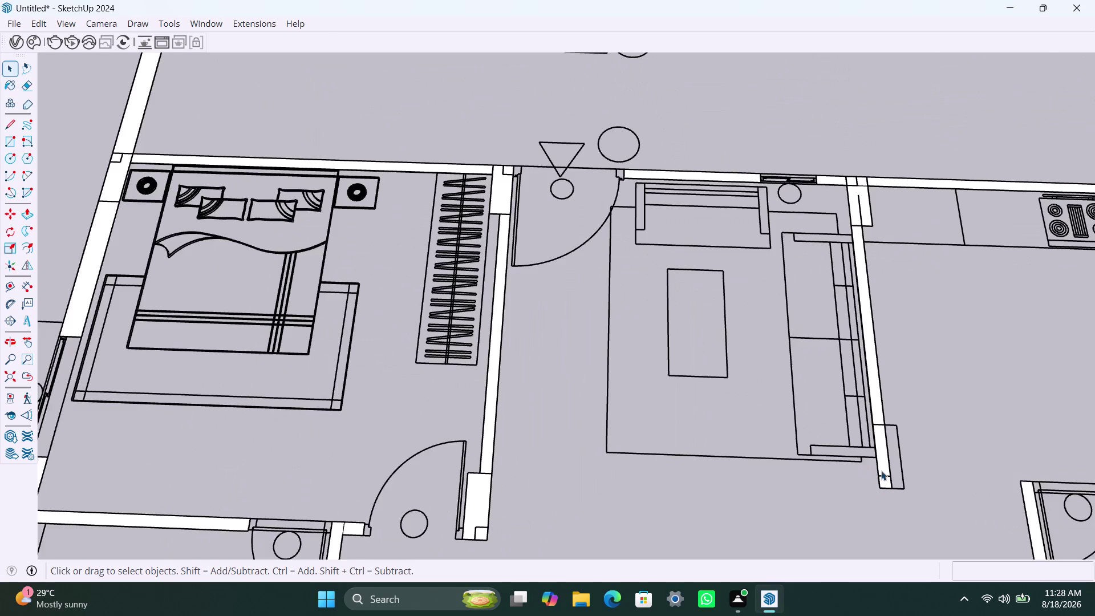
scroll(up, 3)
click(882, 467)
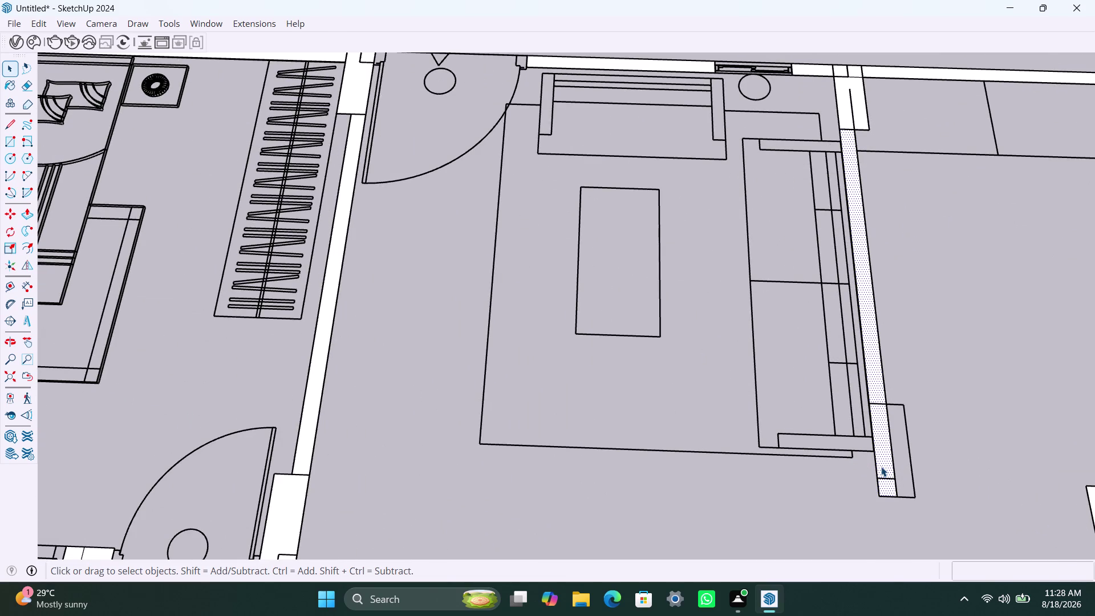
key(space)
Draw a rectangle face over the partition's lower end down to its bottom corner.
key(r)
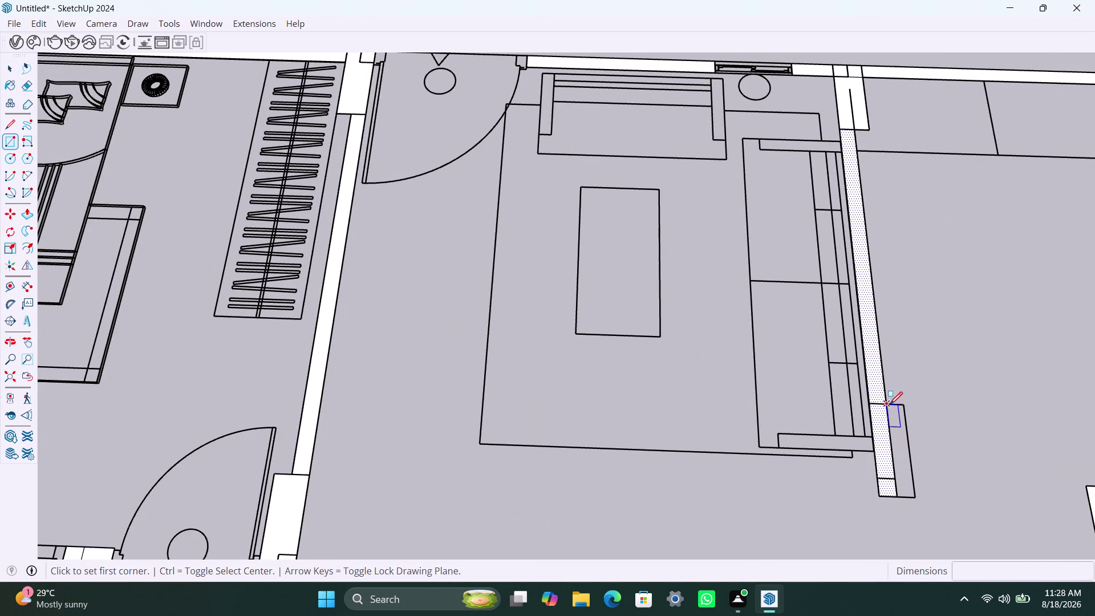
click(889, 404)
click(913, 496)
key(space)
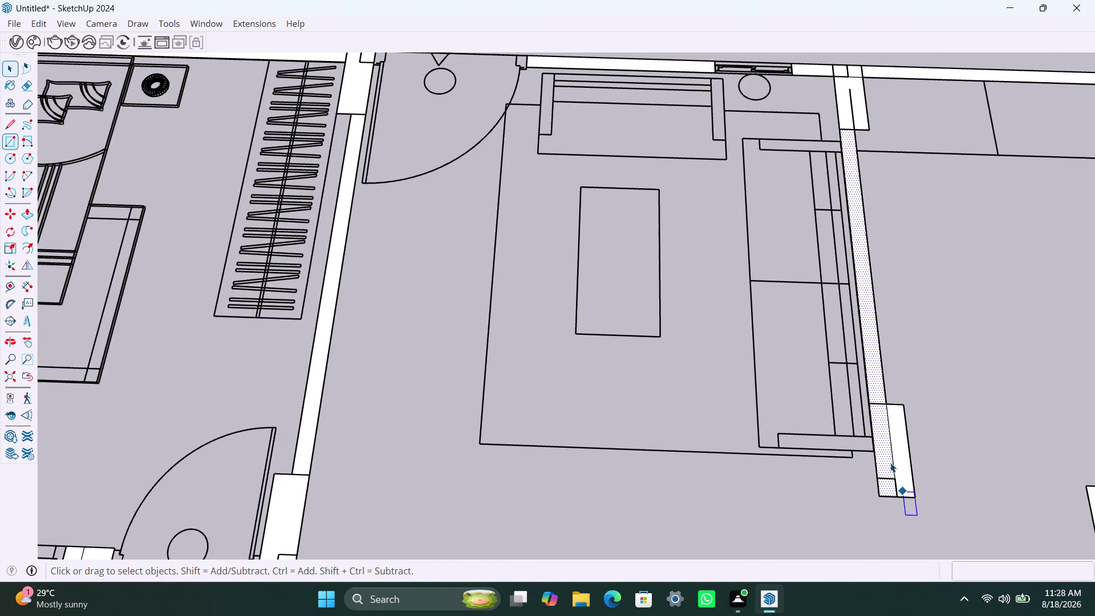
Pull back and pan the view over the whole building plan.
scroll(down, 3)
middle_drag(863, 491, 755, 421)
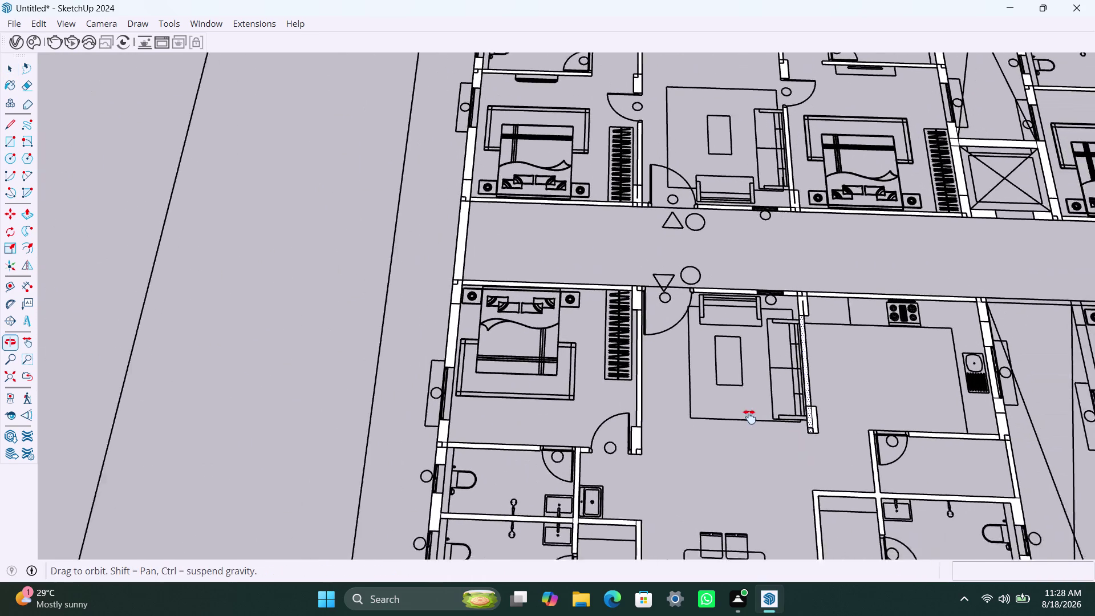
middle_drag(756, 421, 748, 416)
scroll(down, 3)
middle_drag(811, 496, 811, 381)
scroll(down, 3)
middle_drag(808, 520, 800, 514)
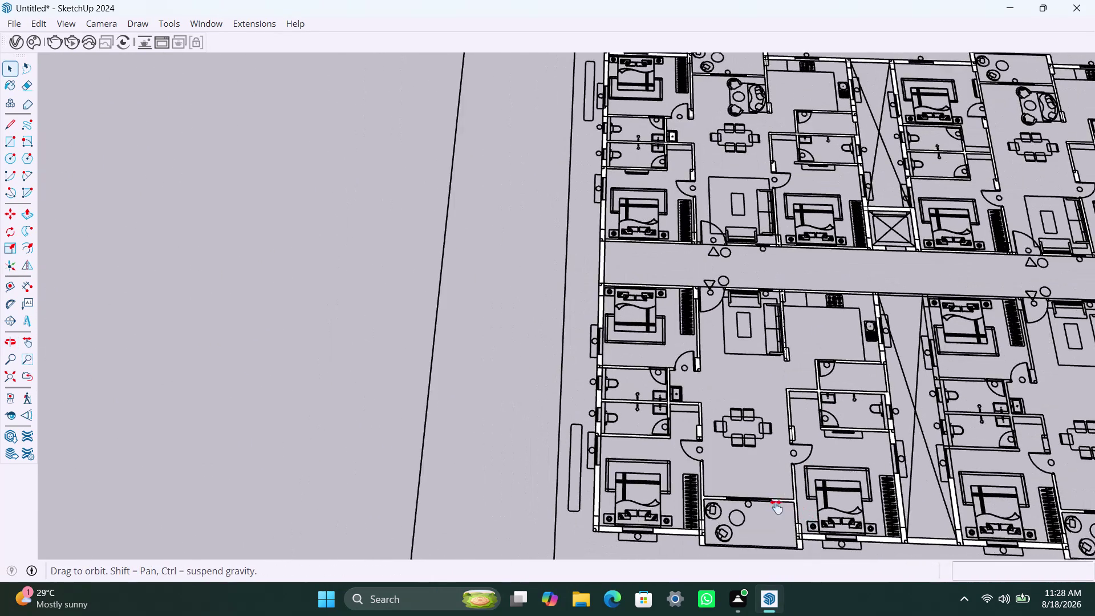
middle_drag(800, 513, 566, 517)
scroll(up, 3)
scroll(up, 3)
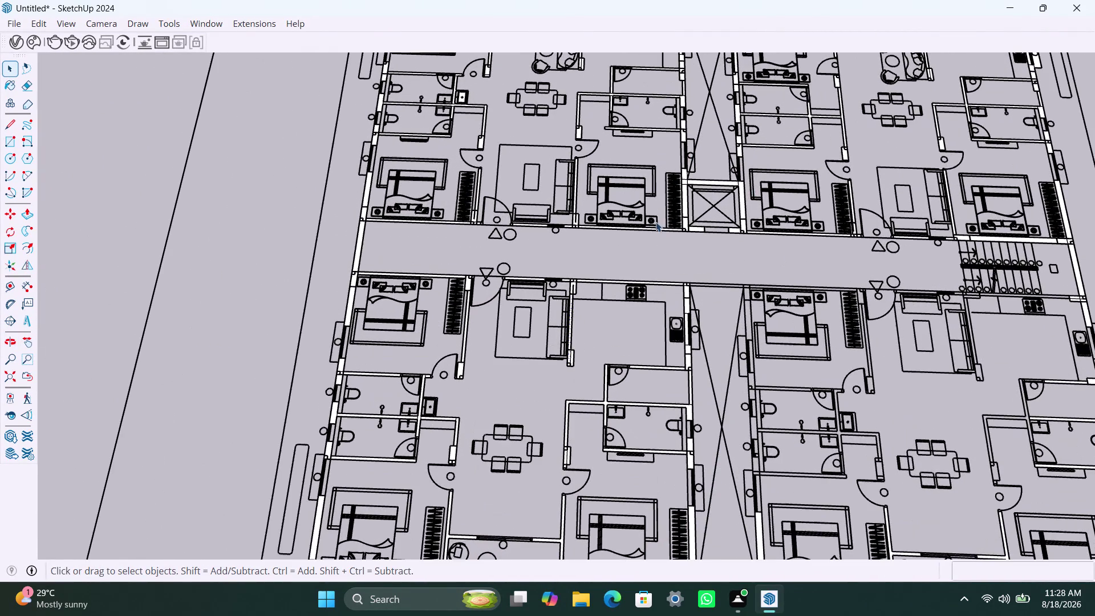
scroll(up, 3)
scroll(up, 3)
Draw a rectangle face from the kitchen wall corner along the top wall.
key(r)
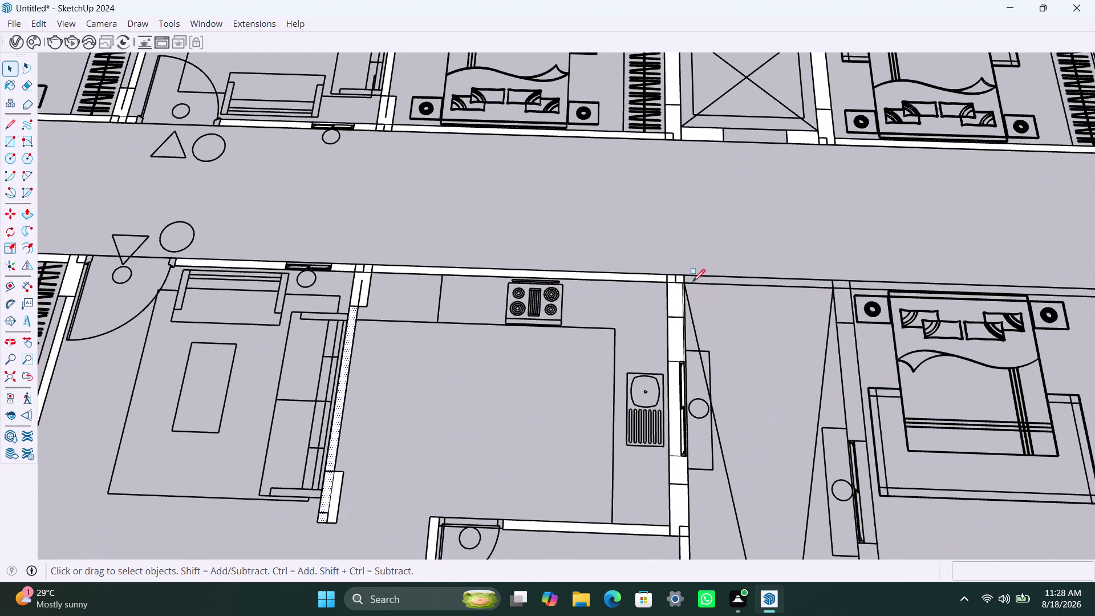
click(688, 274)
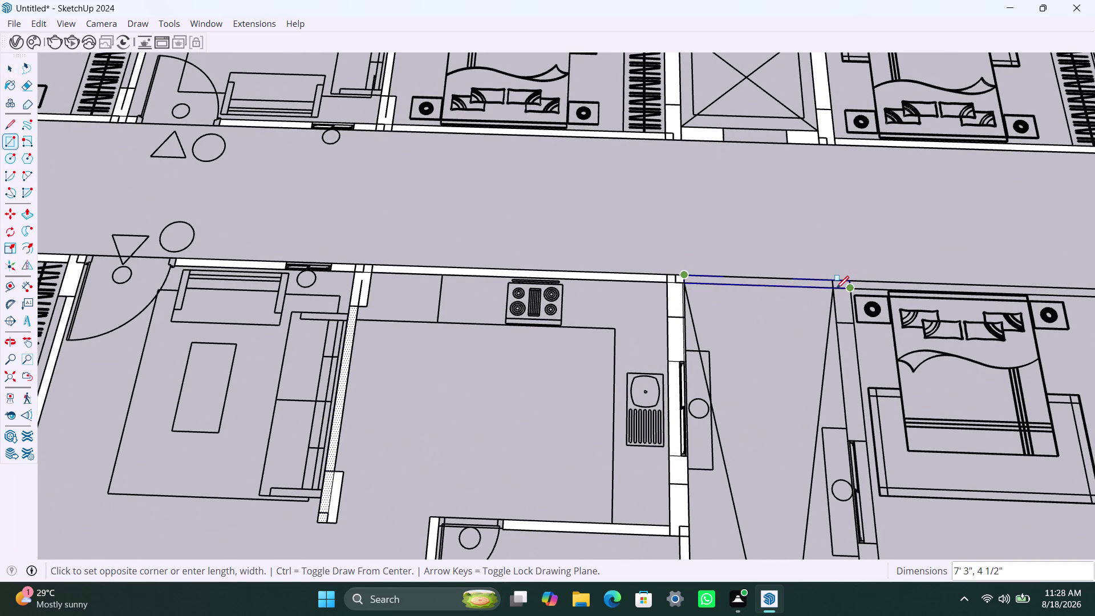
click(835, 289)
key(space)
Delete the stray triangular face and leftover edges, then zoom out over the plan.
click(762, 351)
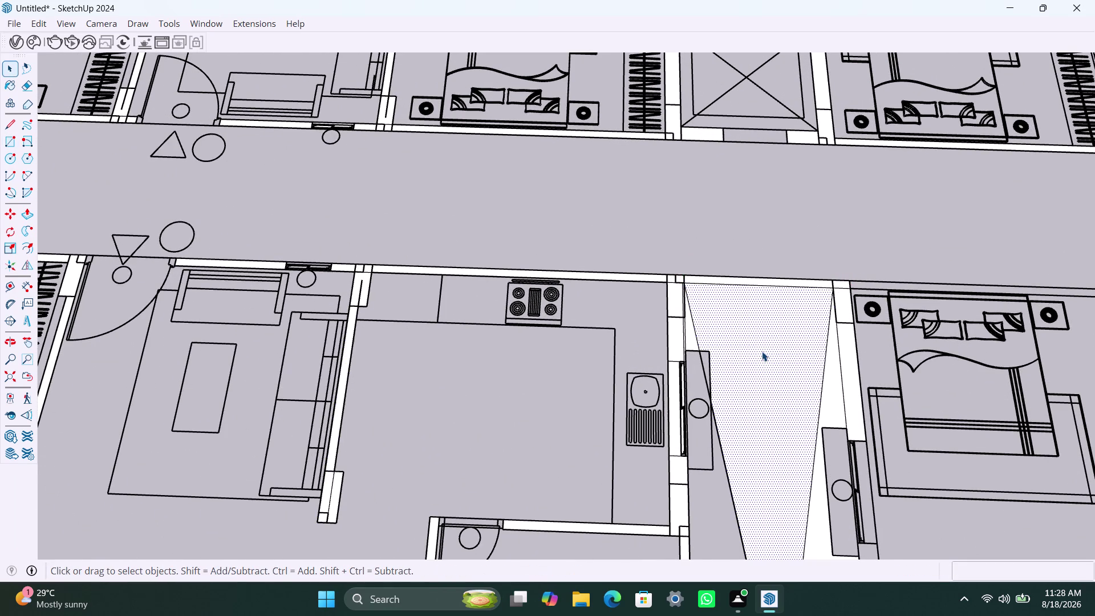
key(Delete)
click(687, 336)
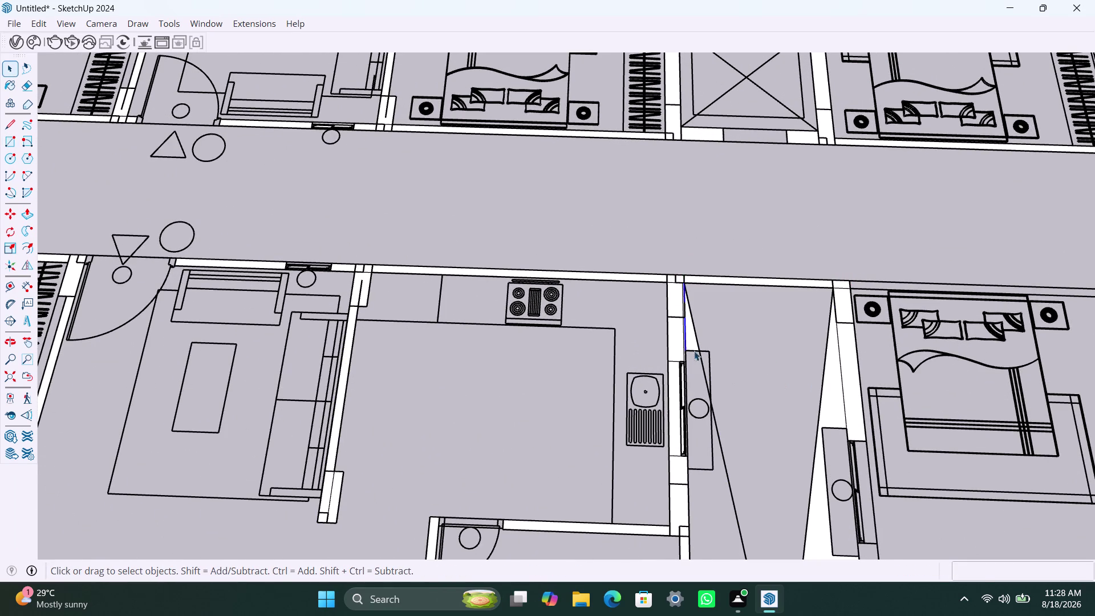
click(694, 345)
key(Delete)
click(833, 387)
key(Delete)
scroll(down, 3)
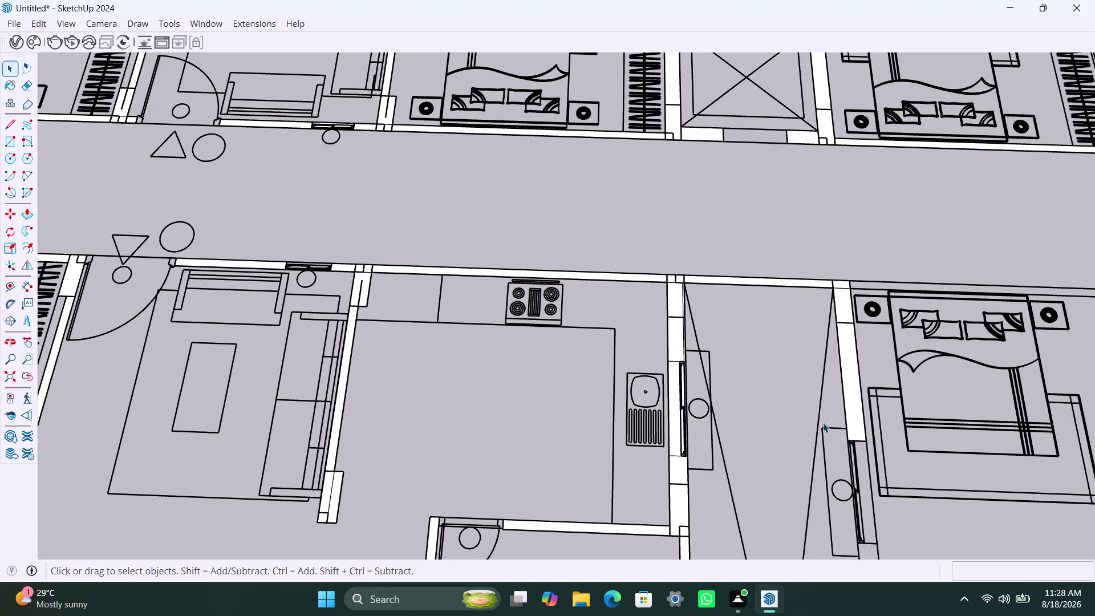
scroll(down, 3)
scroll(down, 3)
middle_drag(799, 419, 712, 344)
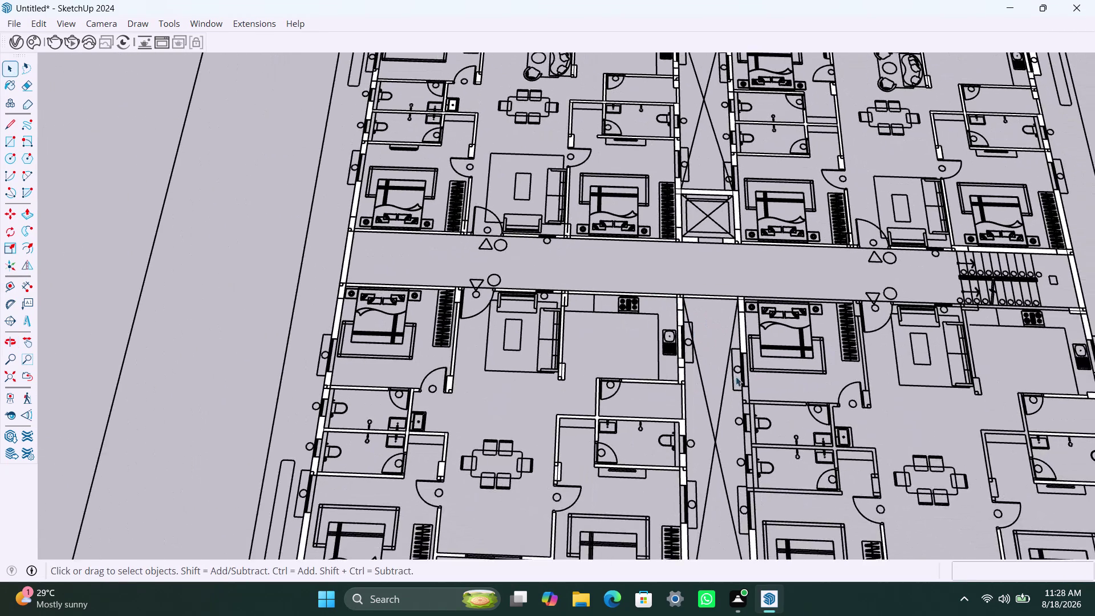
Draw a face on the bedroom's left wall and delete the stray triangular faces beside it.
scroll(up, 3)
key(r)
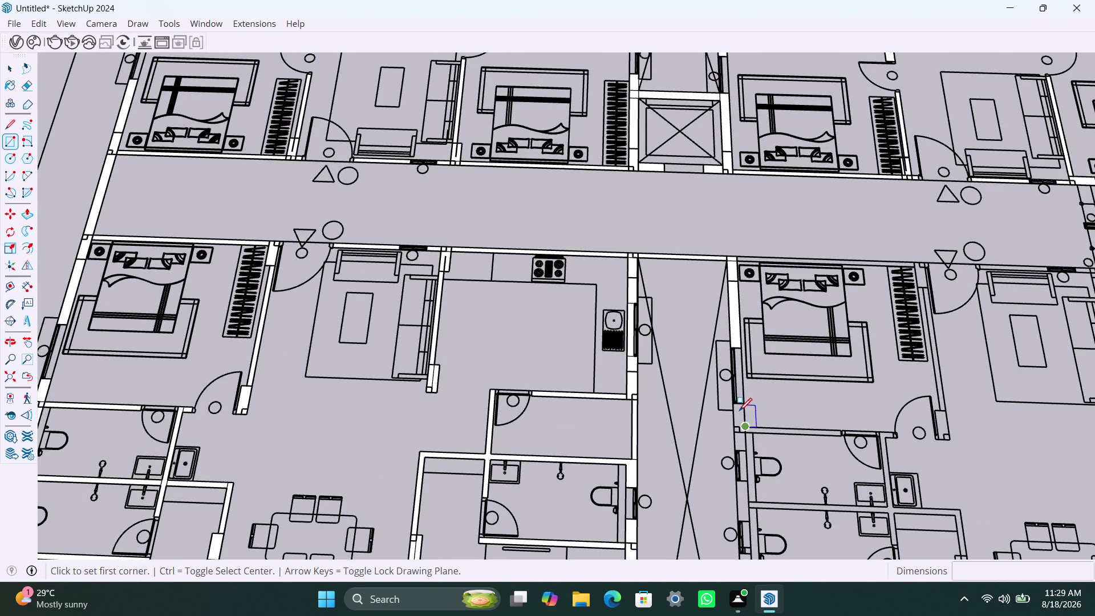
click(745, 403)
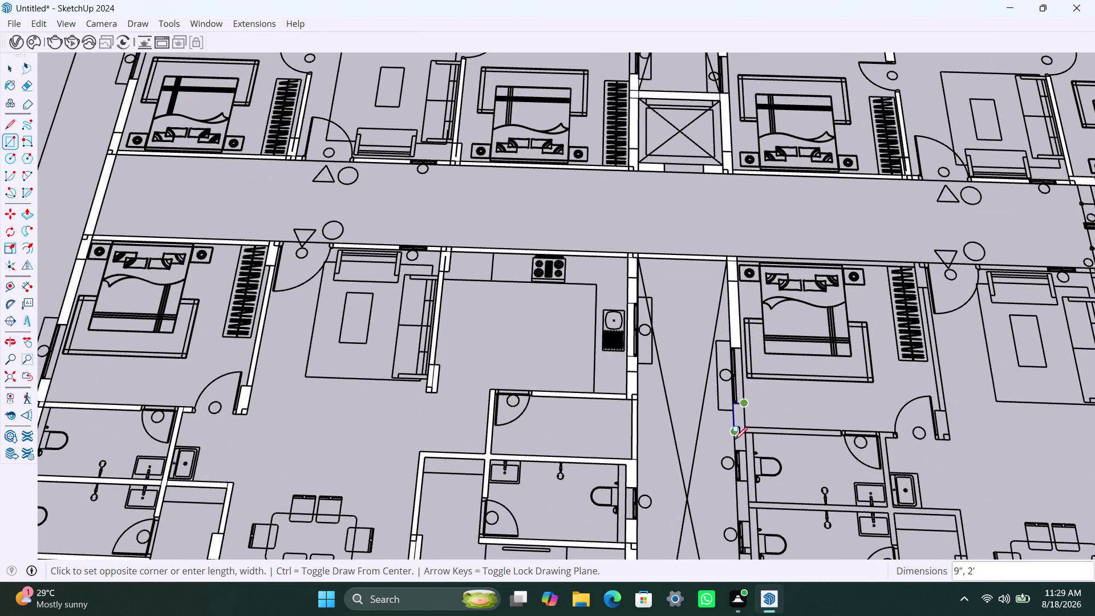
click(736, 450)
key(space)
click(725, 435)
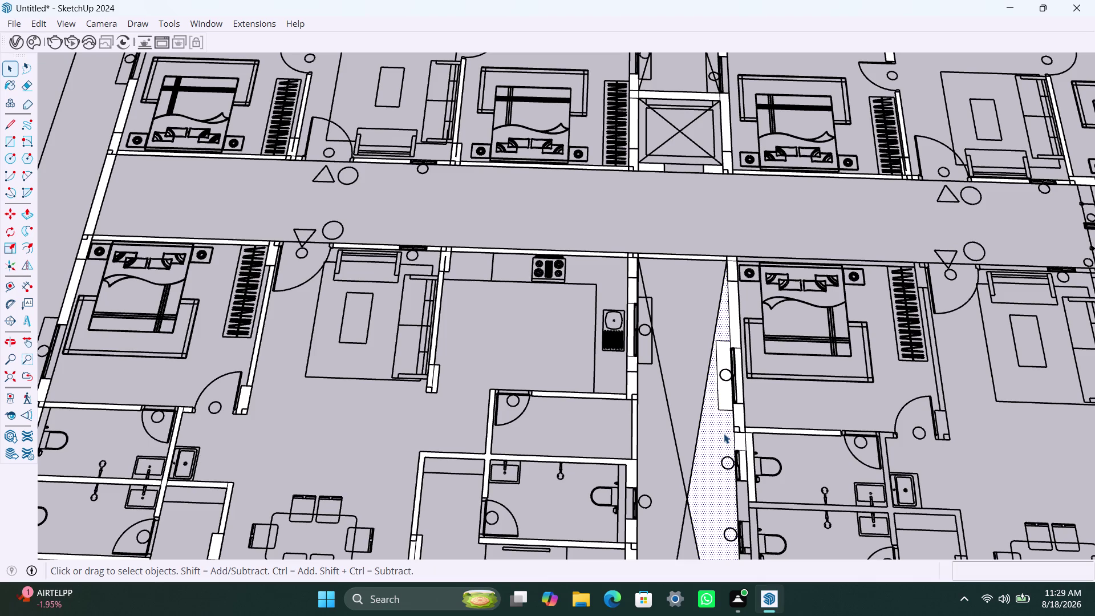
key(Delete)
click(724, 399)
key(Delete)
Delete another stray face and shift the view toward the lower apartments.
scroll(down, 3)
scroll(down, 3)
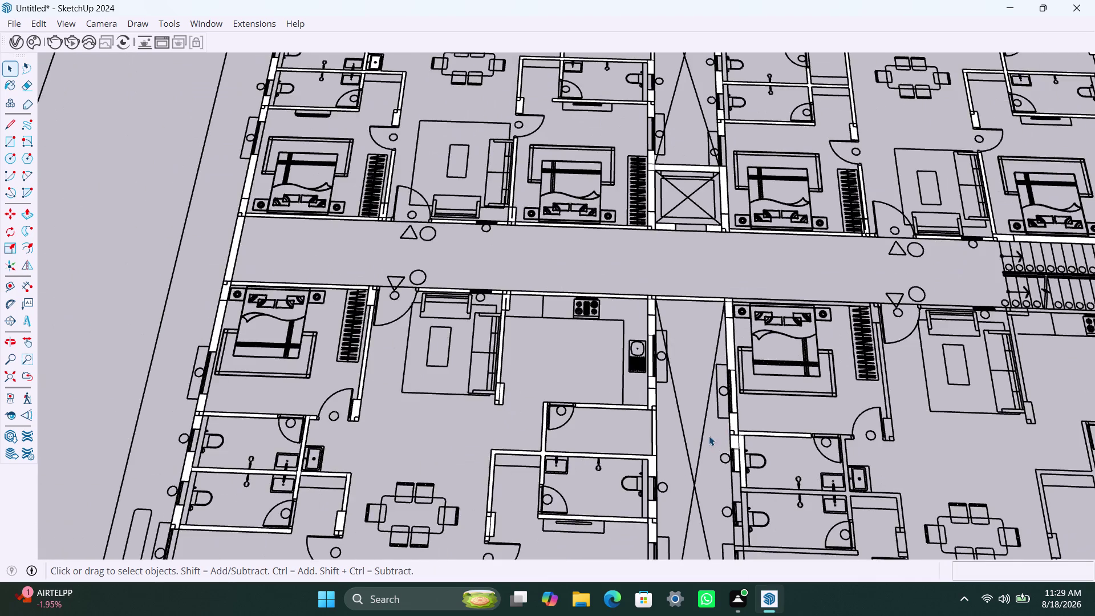
scroll(down, 3)
middle_drag(709, 434, 697, 377)
scroll(up, 3)
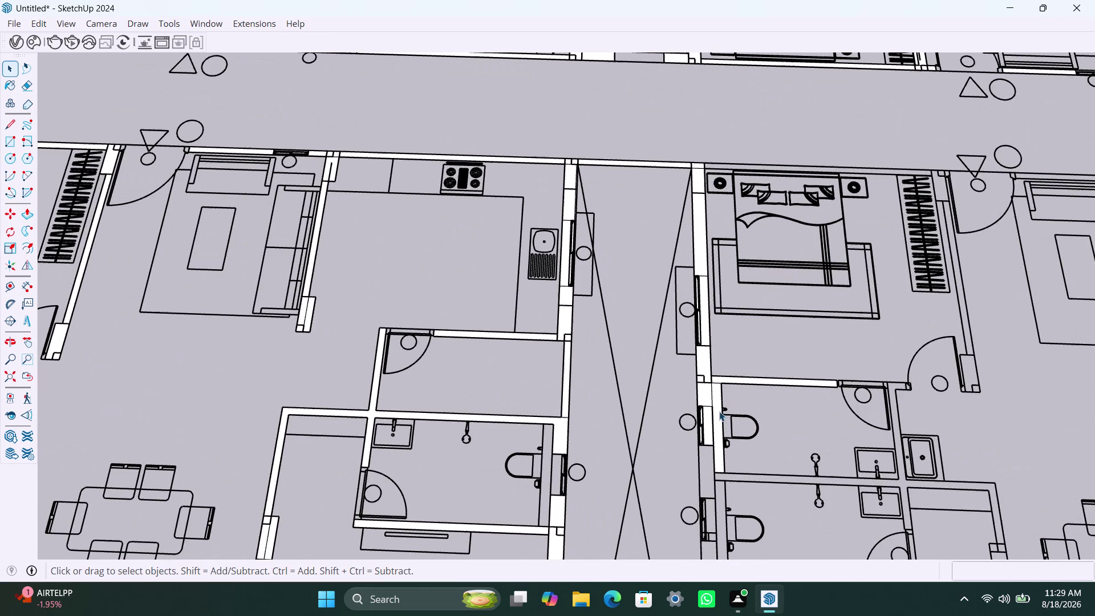
click(719, 411)
key(Delete)
scroll(down, 3)
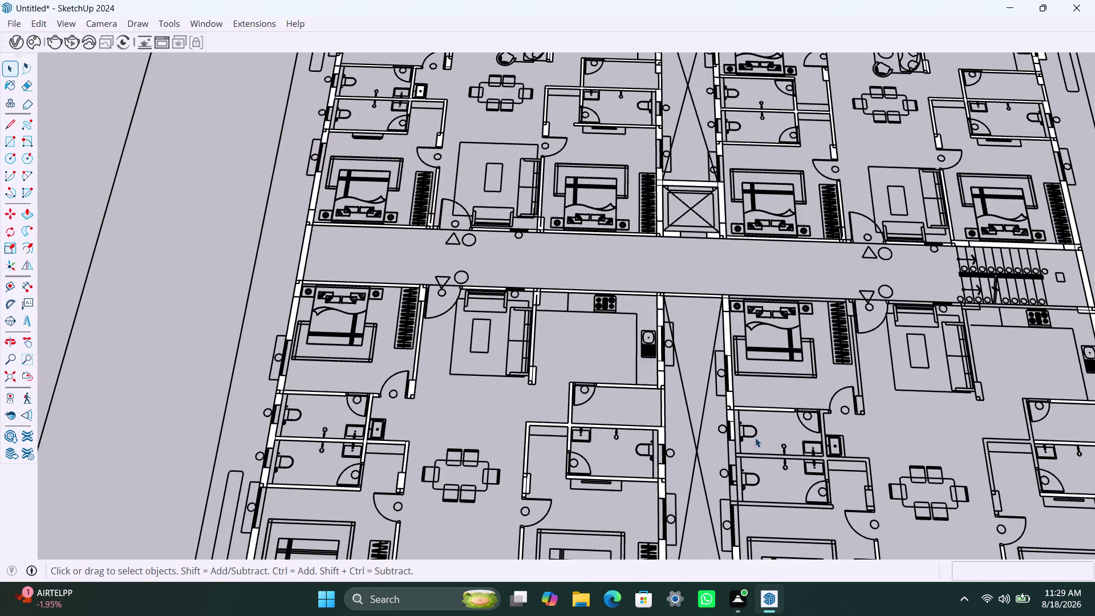
middle_drag(755, 436, 746, 373)
scroll(up, 3)
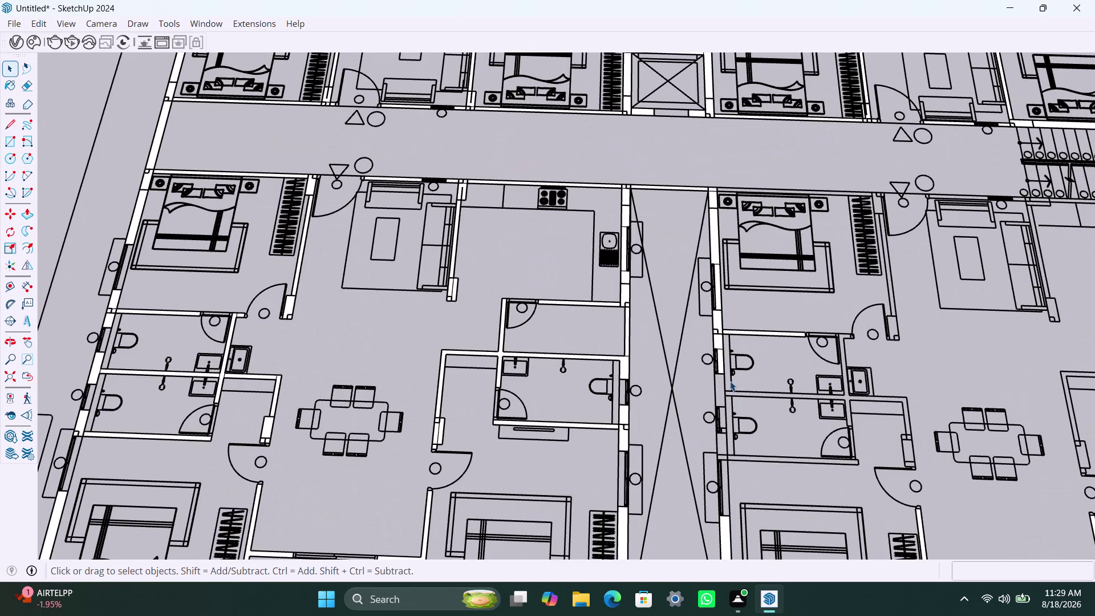
Draw two small rectangle faces on the wall pieces by the shaft.
key(r)
click(724, 378)
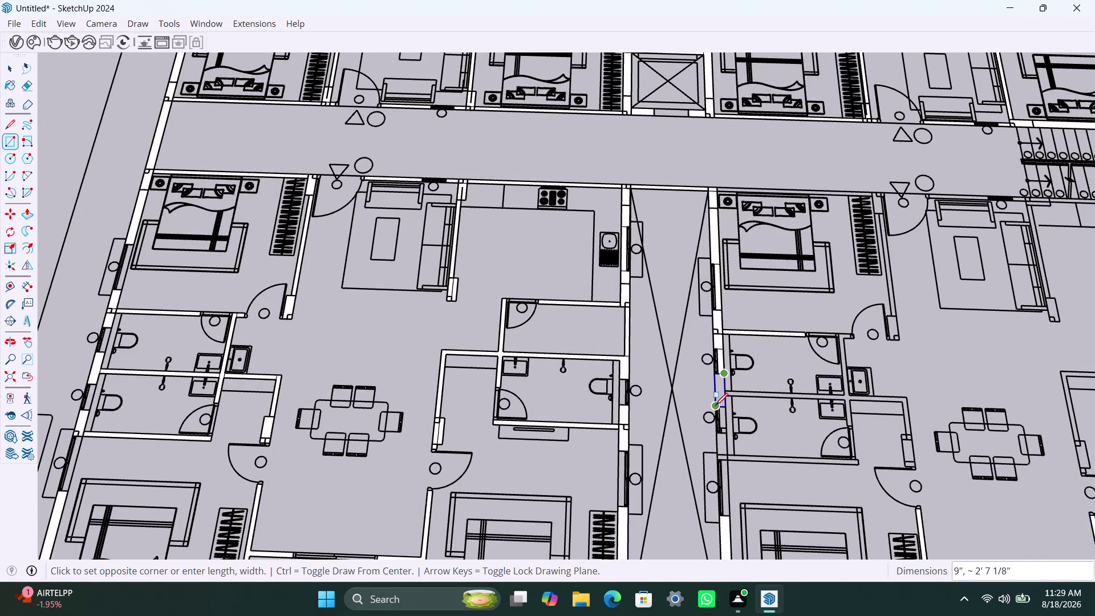
click(710, 398)
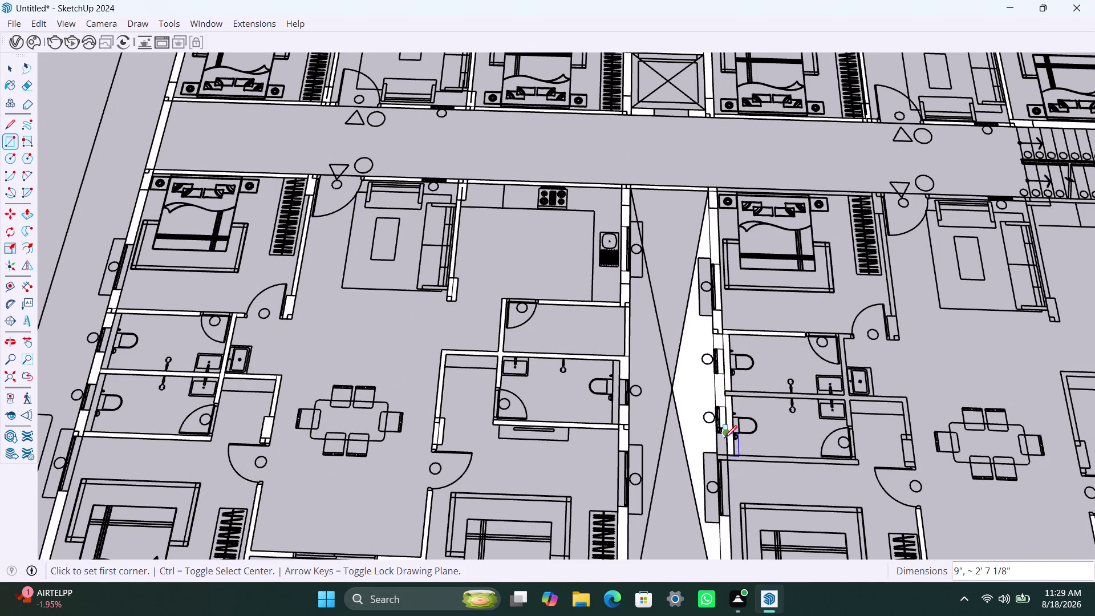
click(726, 437)
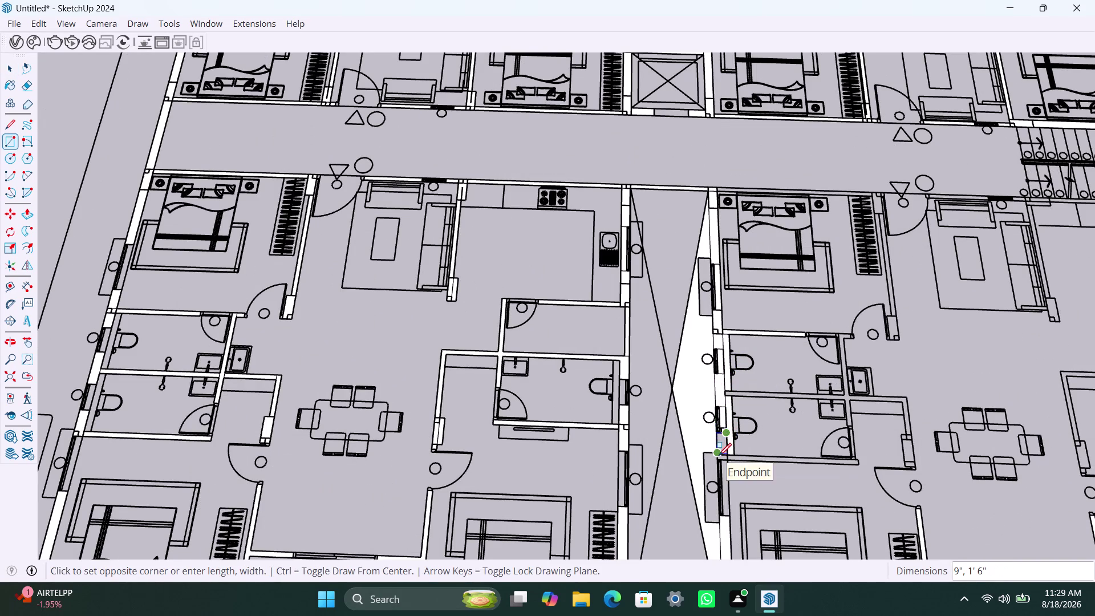
click(719, 456)
click(717, 455)
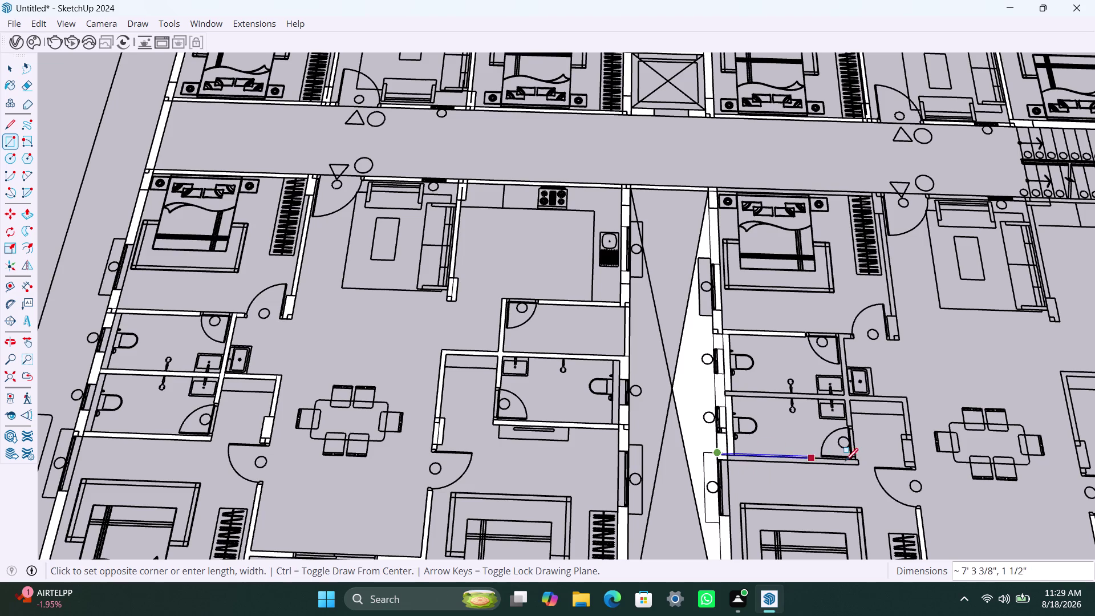
scroll(up, 3)
key(Escape)
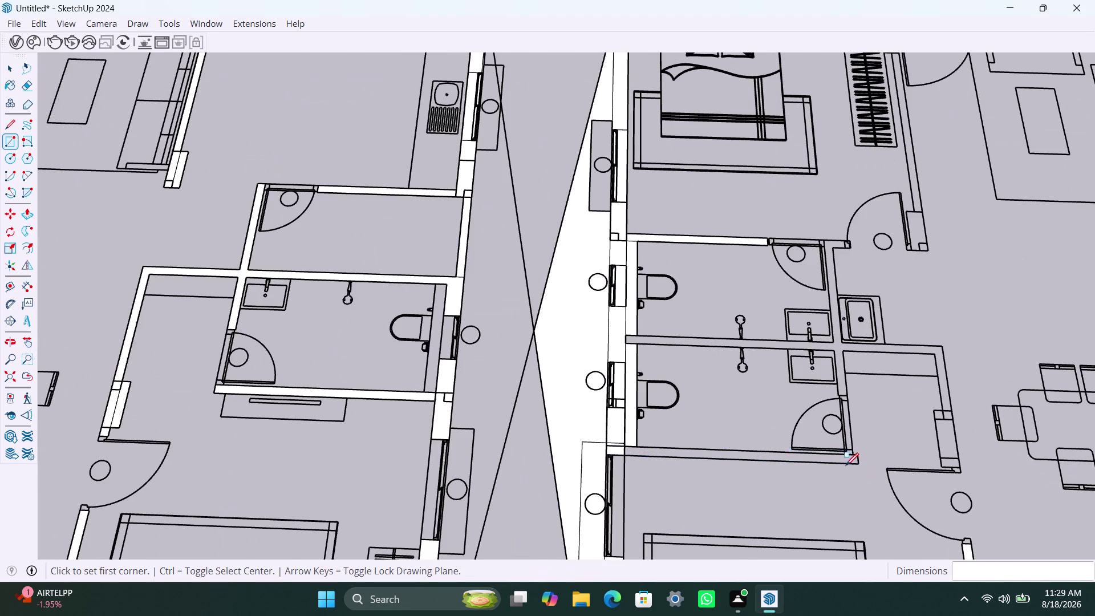
scroll(up, 3)
Draw a long rectangle face over the lower bathroom's bottom wall and delete a stray element.
click(609, 445)
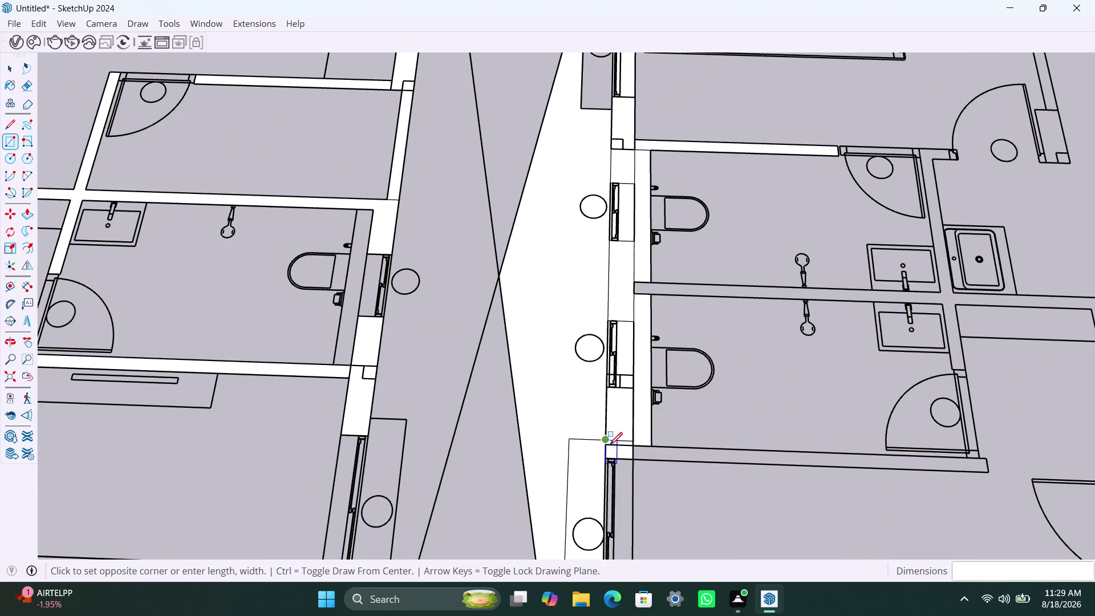
key(Escape)
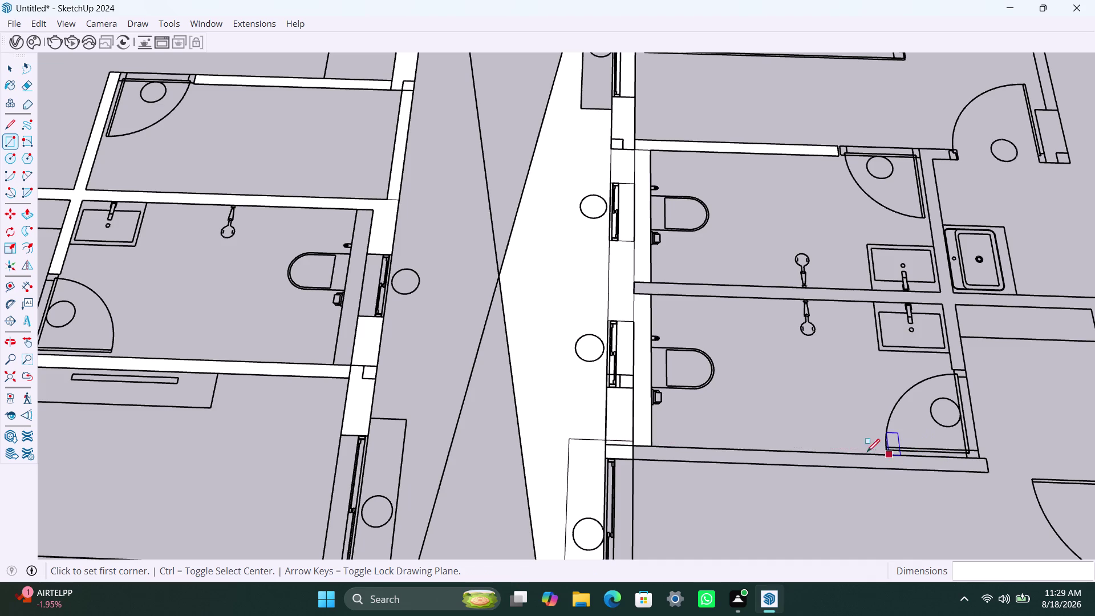
key(r)
click(607, 456)
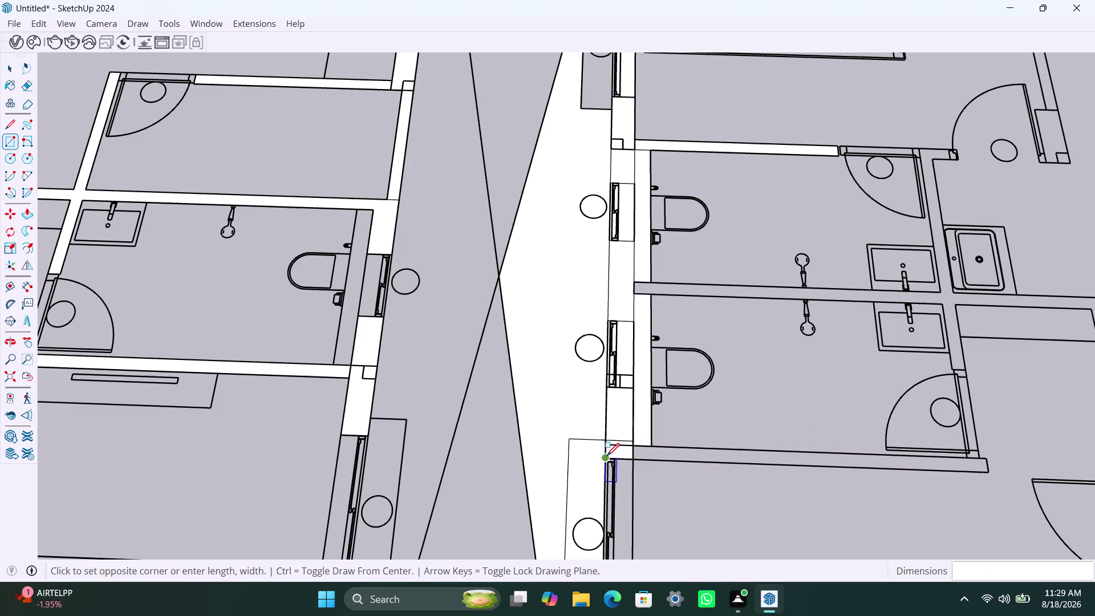
click(987, 461)
key(space)
click(560, 381)
key(Delete)
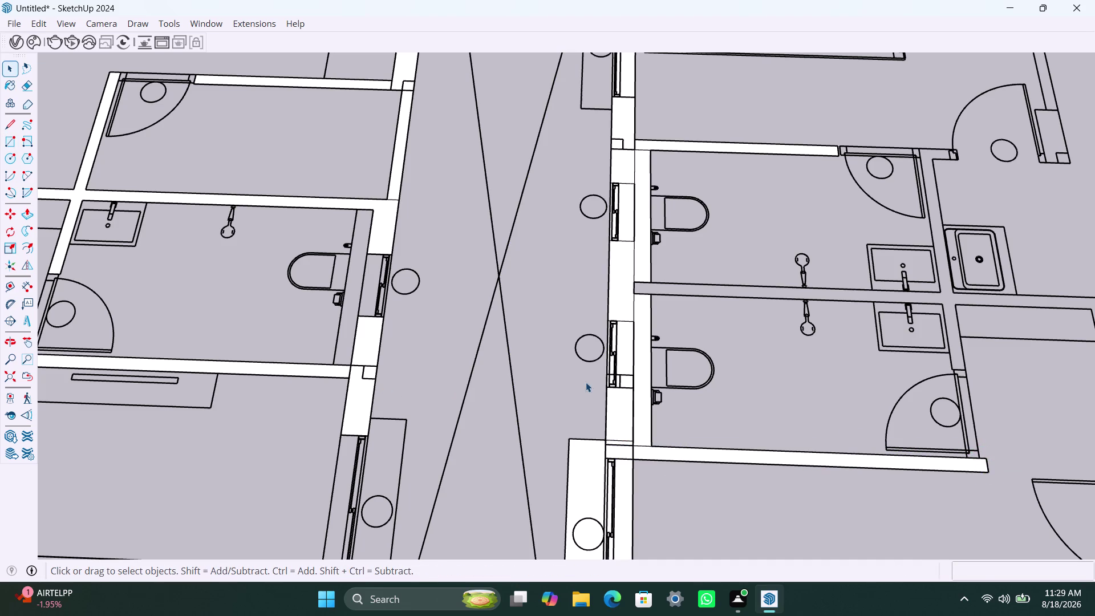
Delete three stray elements from the traced floor plan.
click(624, 350)
key(Delete)
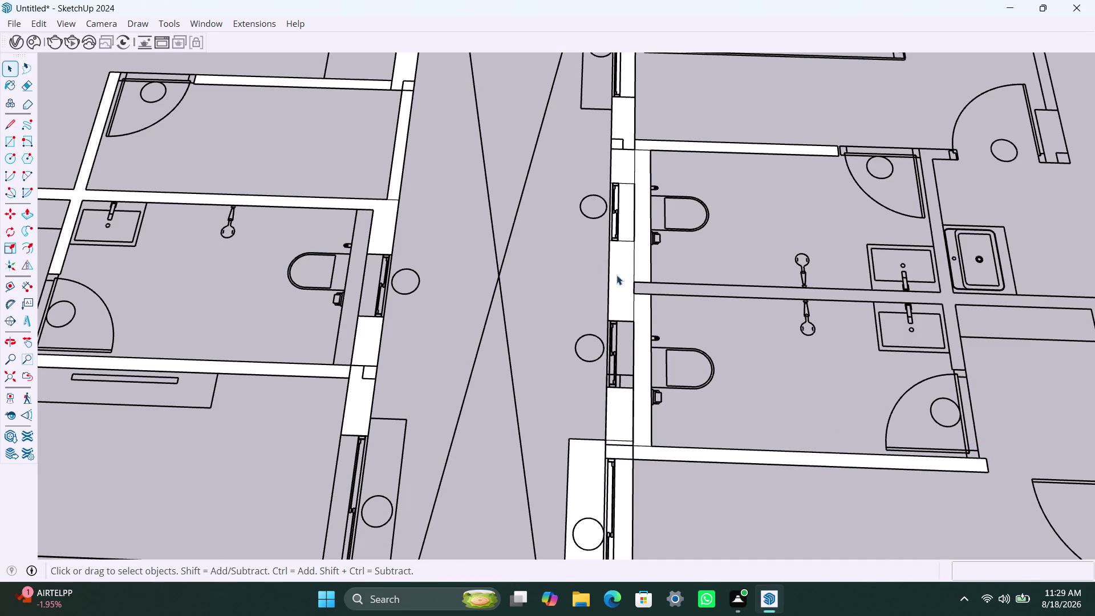
click(627, 224)
key(Delete)
scroll(down, 3)
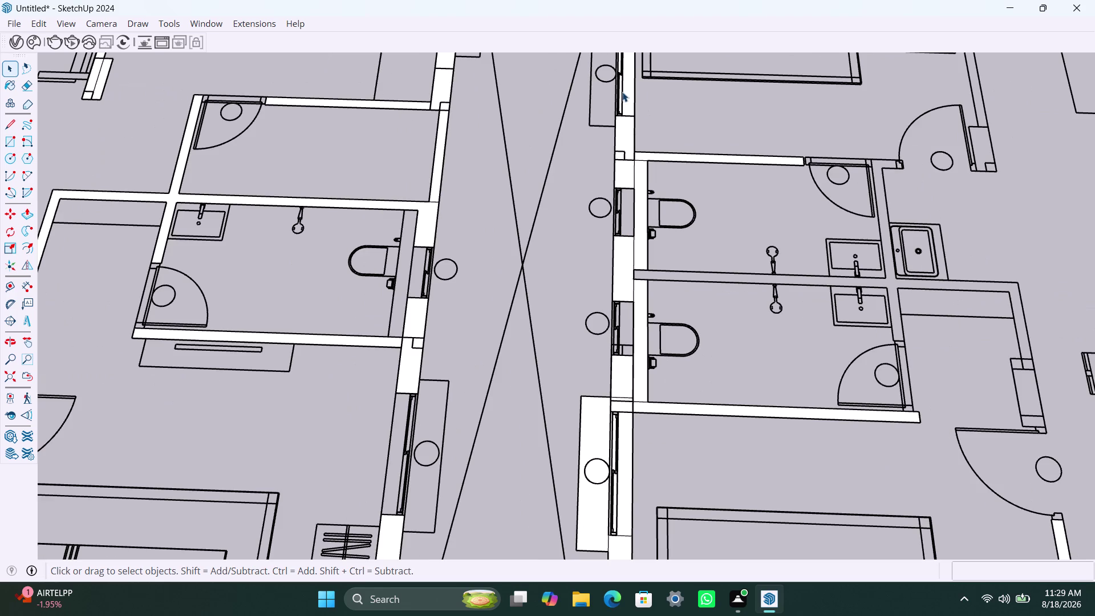
click(627, 93)
key(Delete)
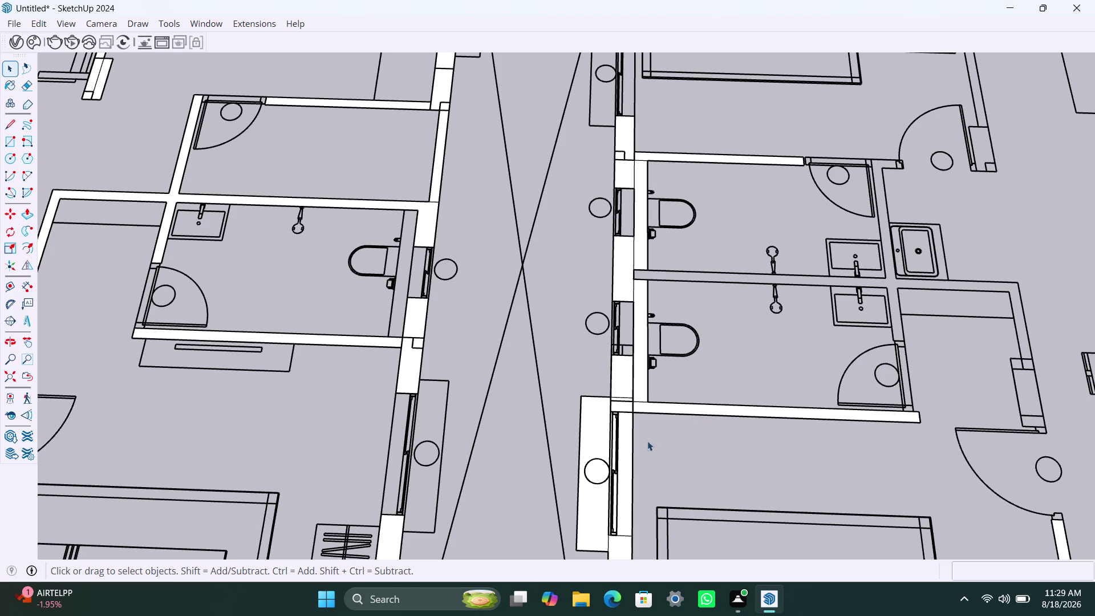
Delete two more stray elements, zoom out, and bring up the Save As dialog.
click(623, 464)
key(Delete)
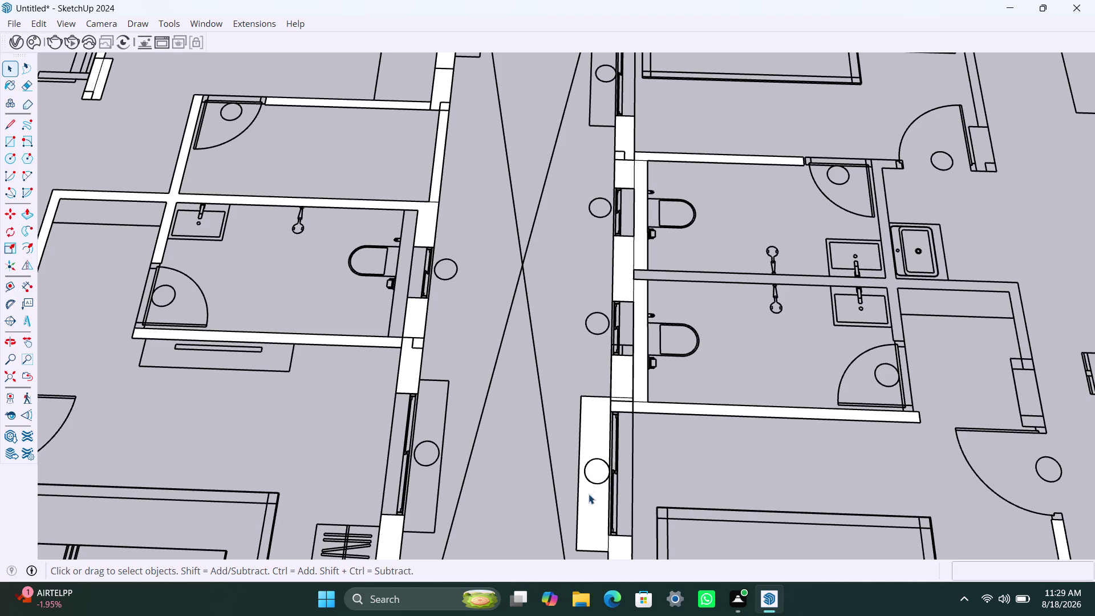
click(588, 499)
key(Delete)
scroll(down, 3)
scroll(down, 3)
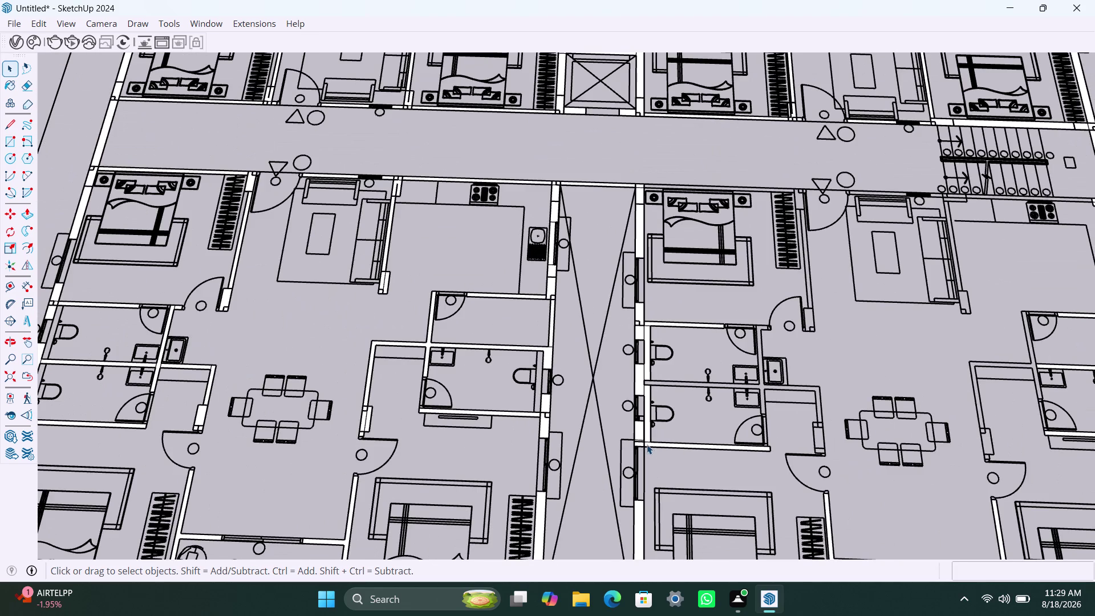
key(ctrl+s)
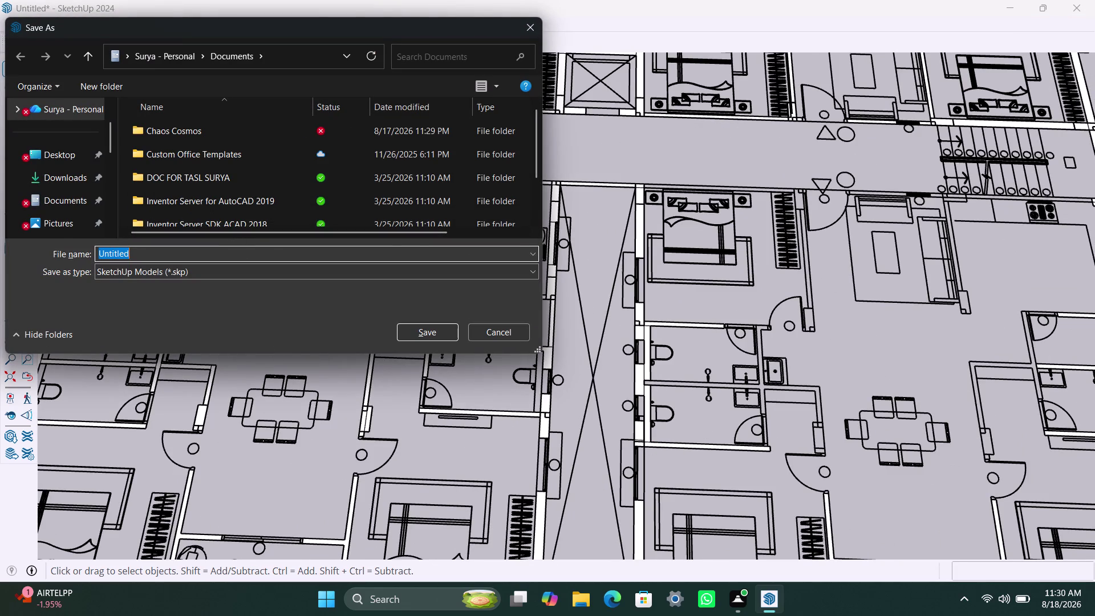
Name the file 'ARCH PLAN DAY 3' and save it under Desktop > internship.
key(a)
text(RC)
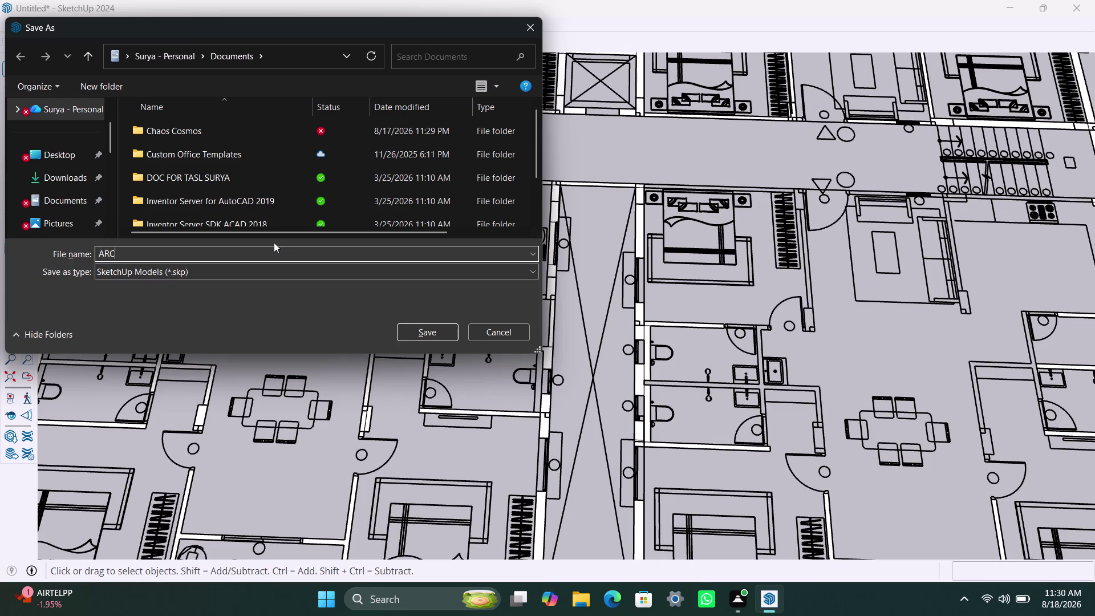
text(H)
key(space)
text(PL)
text(AN)
key(space)
text(D)
text(AY 3)
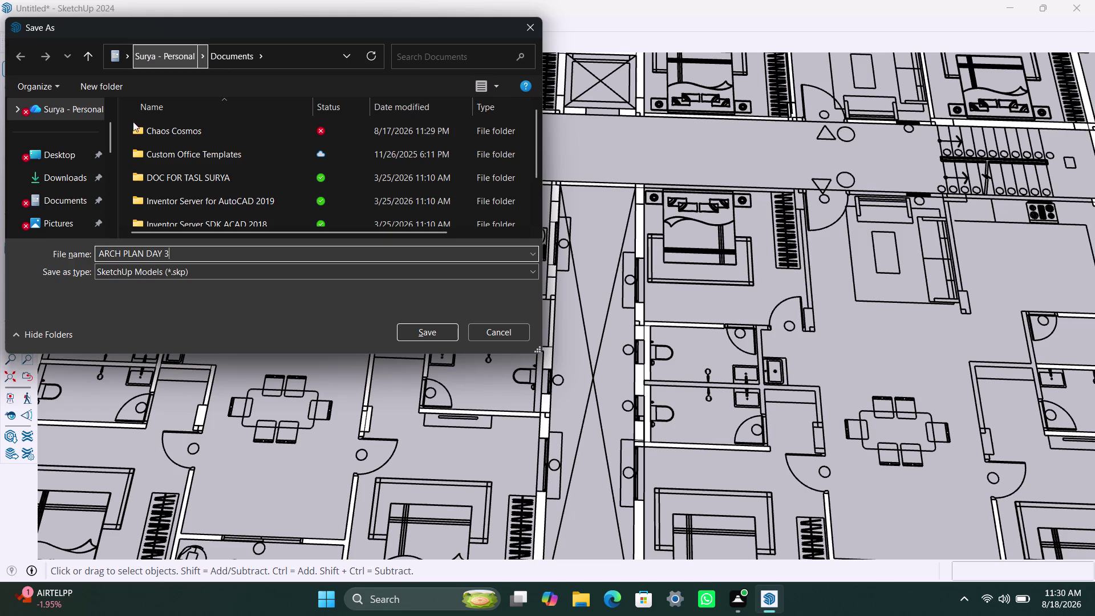
double_click(63, 157)
double_click(162, 159)
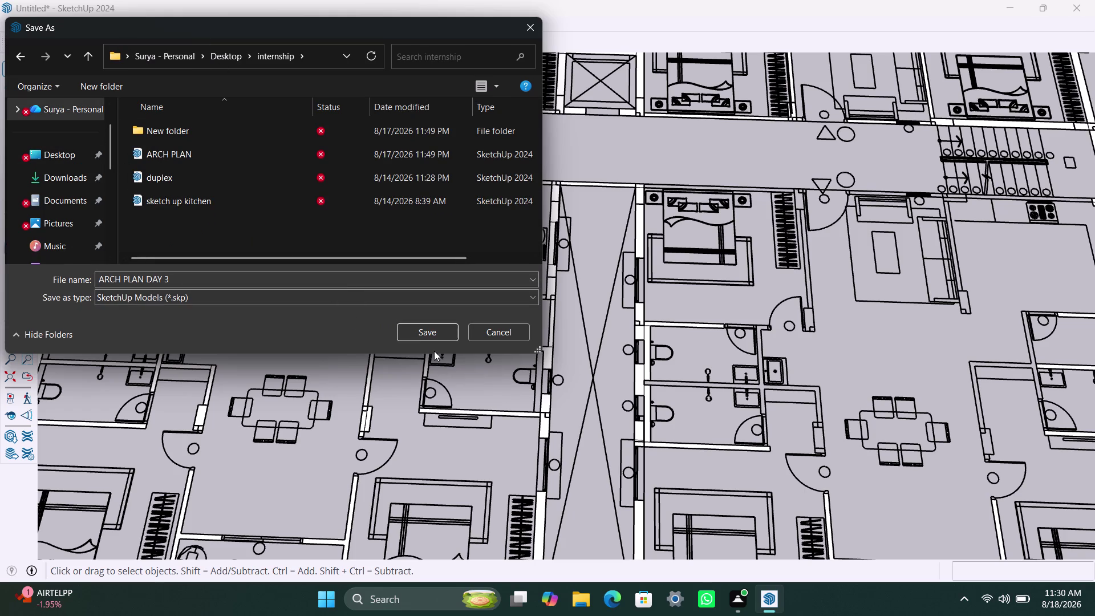
click(432, 336)
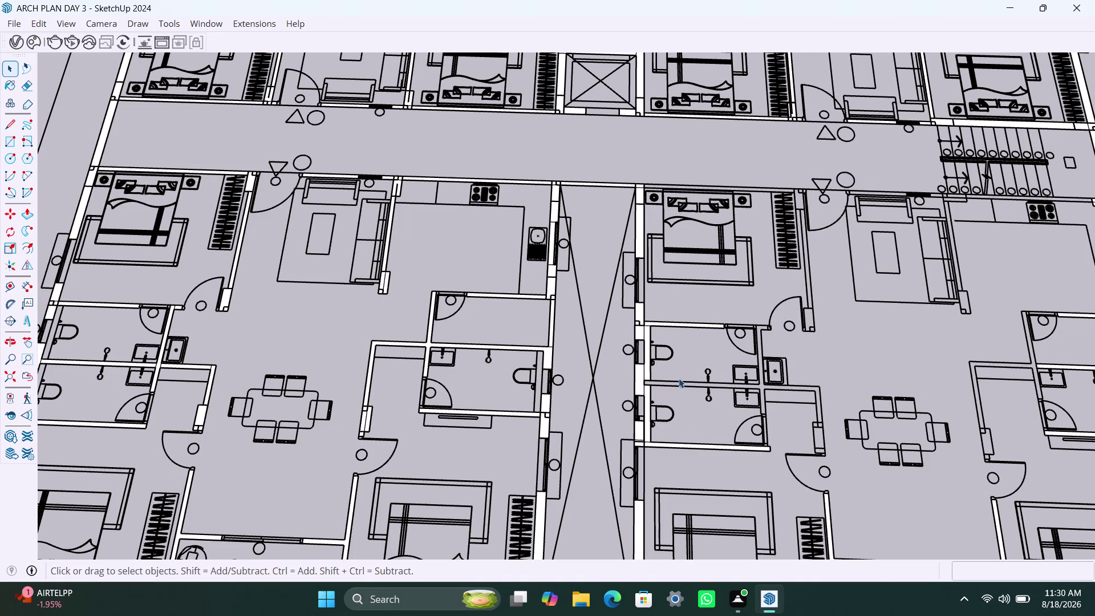
Orbit and zoom to the twin bathrooms and activate the Rectangle tool.
scroll(down, 3)
scroll(up, 3)
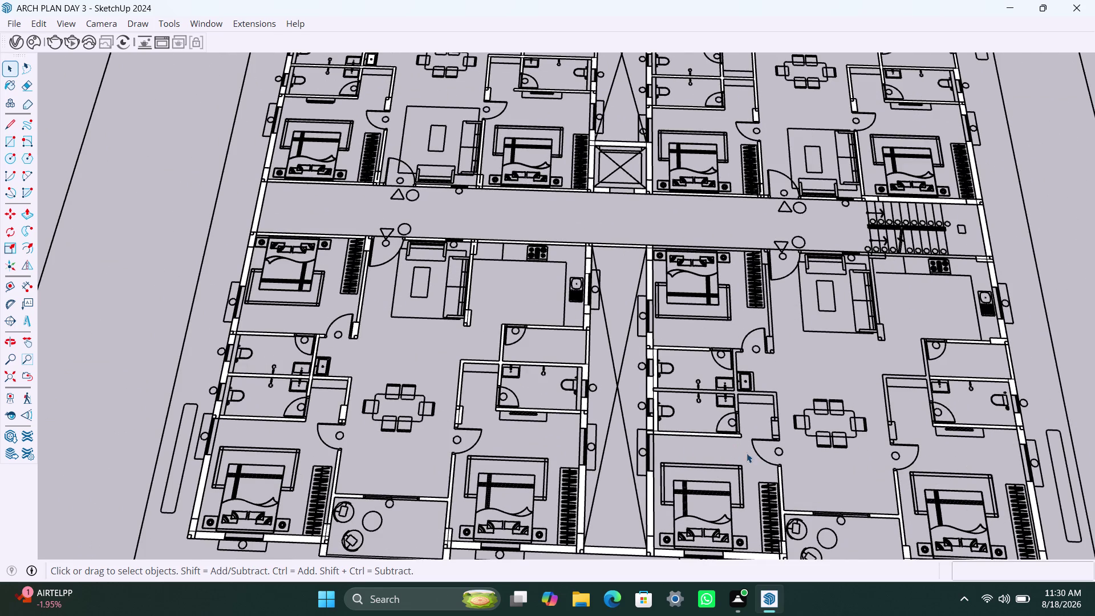
scroll(down, 3)
middle_drag(733, 456, 621, 426)
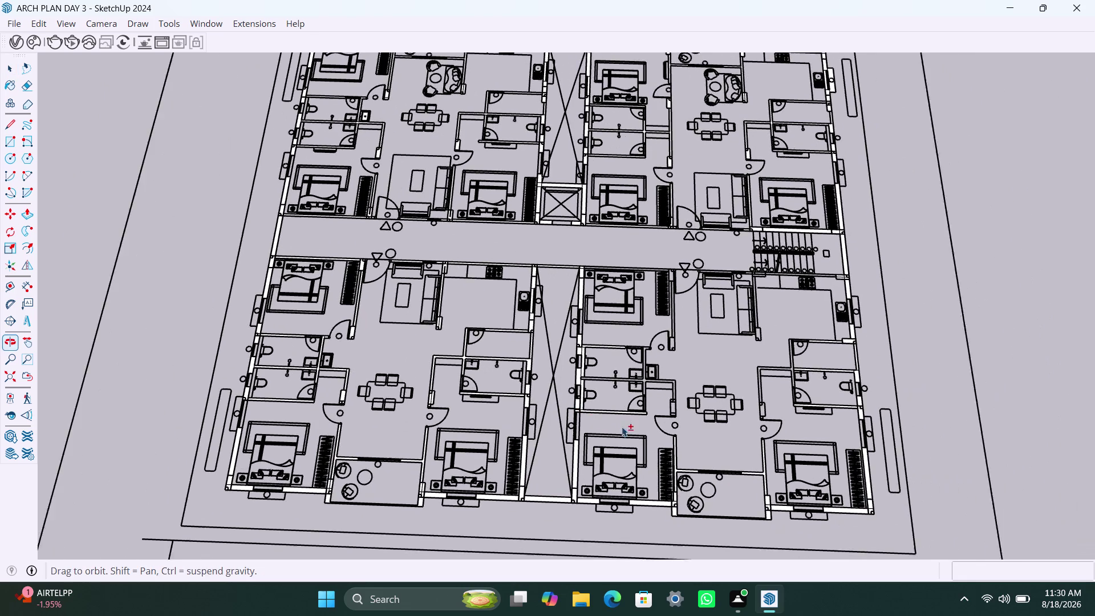
scroll(up, 3)
scroll(up, 3)
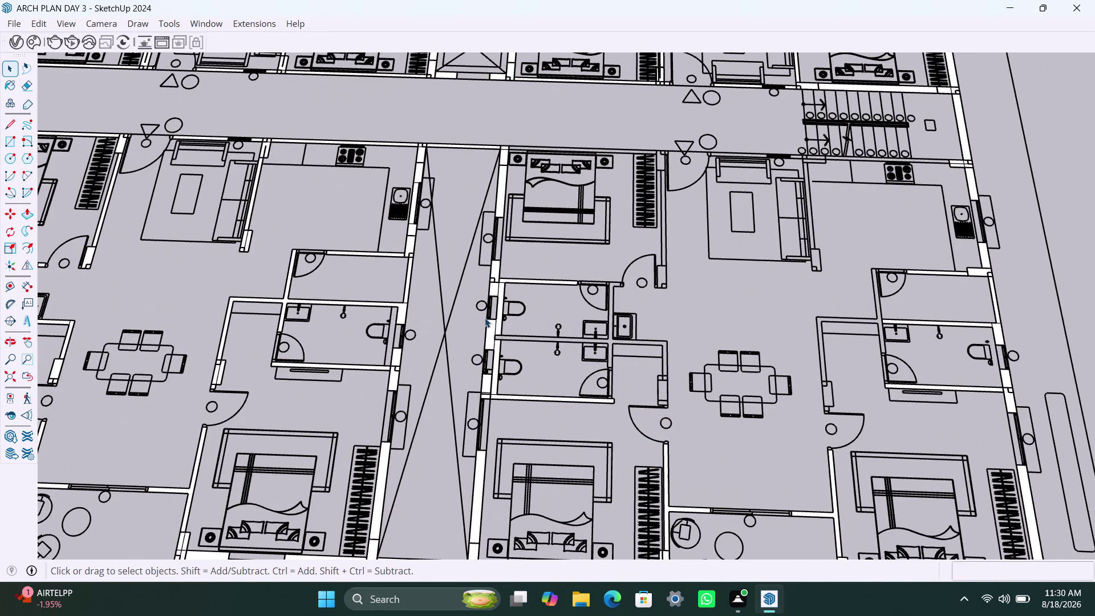
key(r)
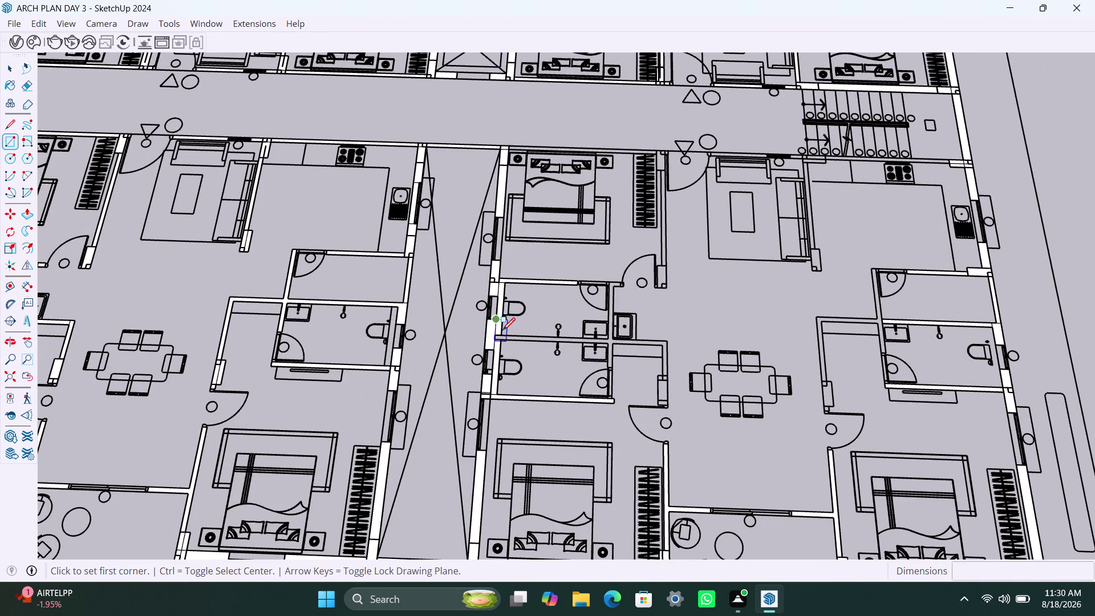
click(496, 335)
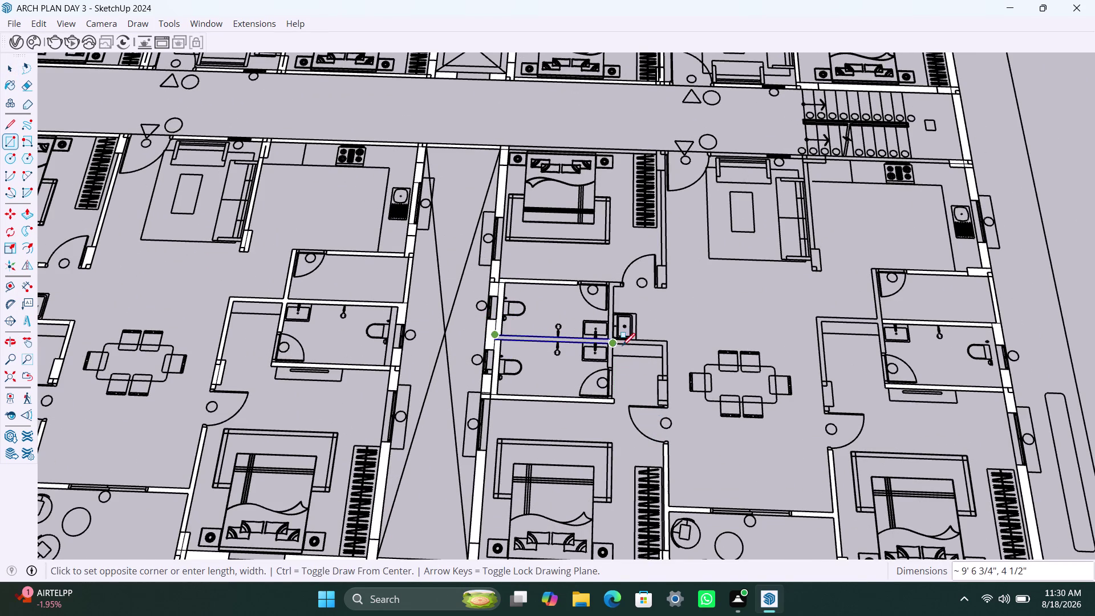
click(661, 346)
click(668, 343)
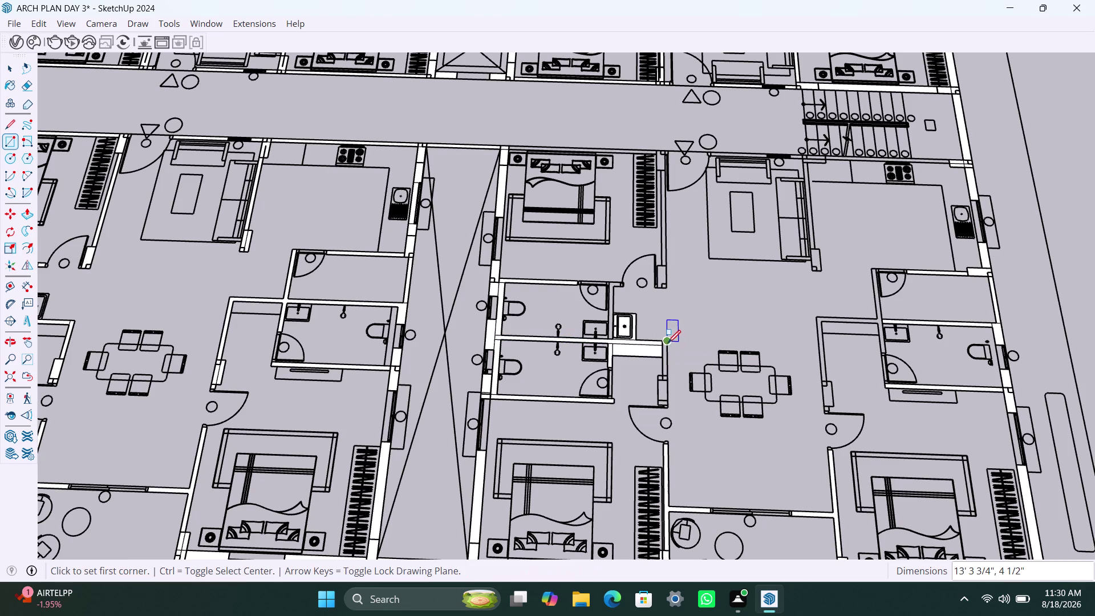
scroll(up, 3)
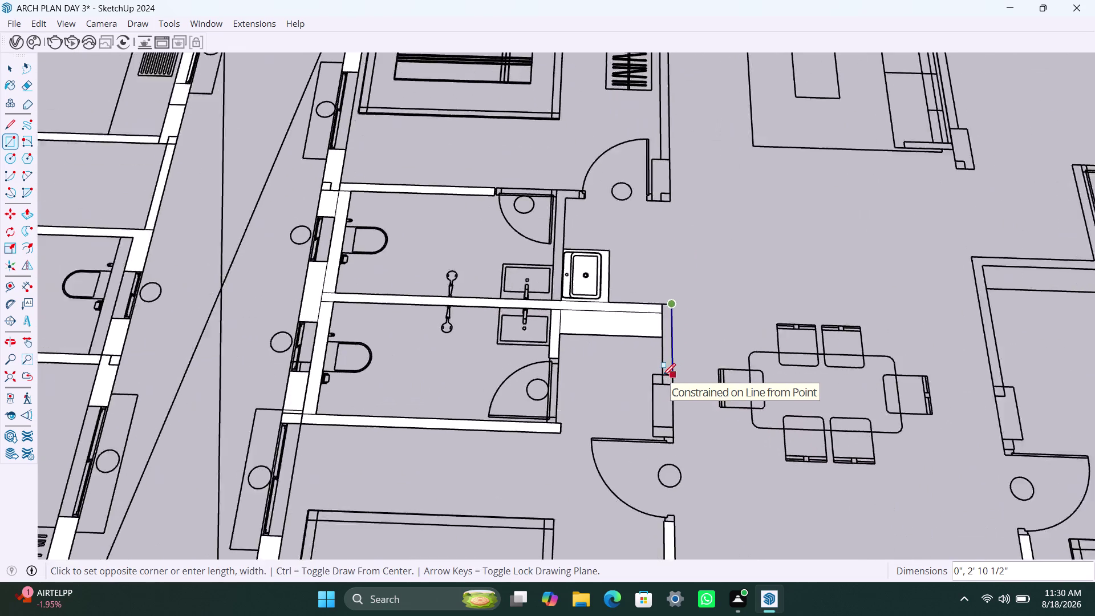
click(662, 375)
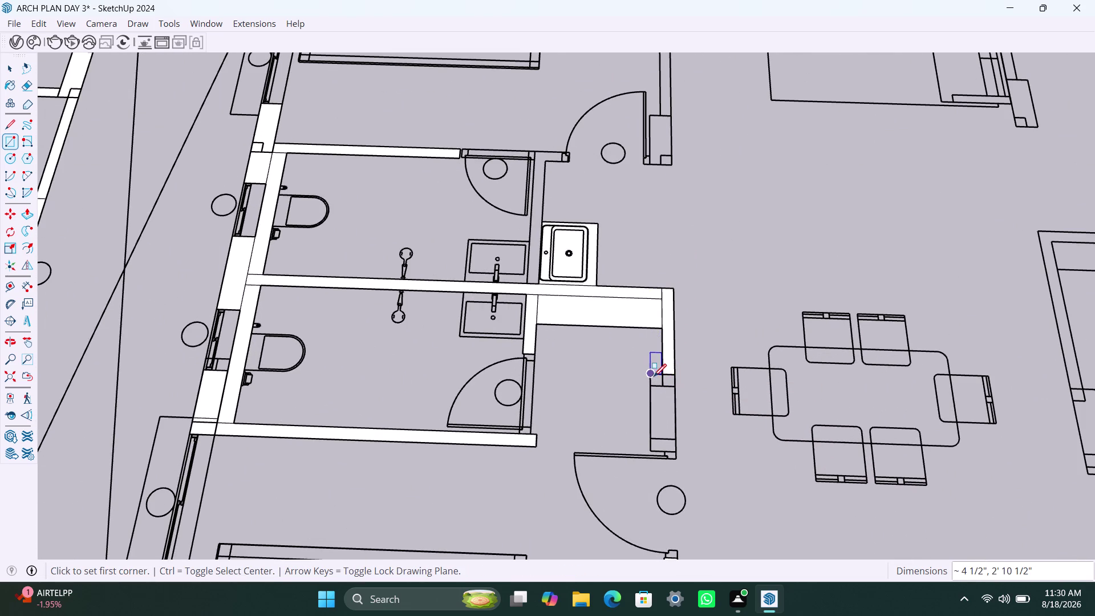
click(653, 376)
click(675, 449)
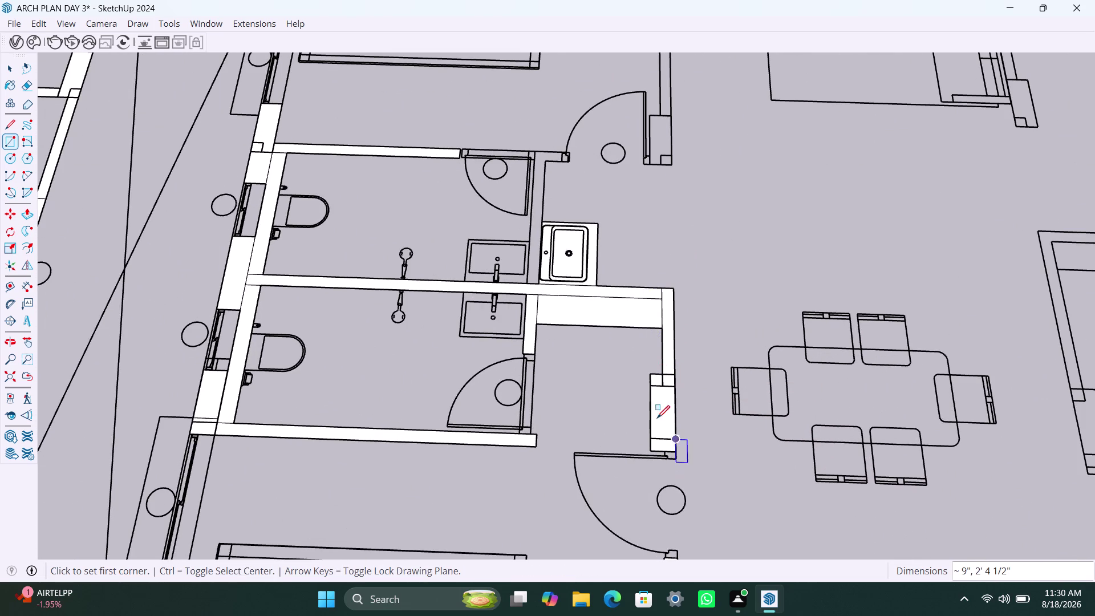
key(space)
click(595, 318)
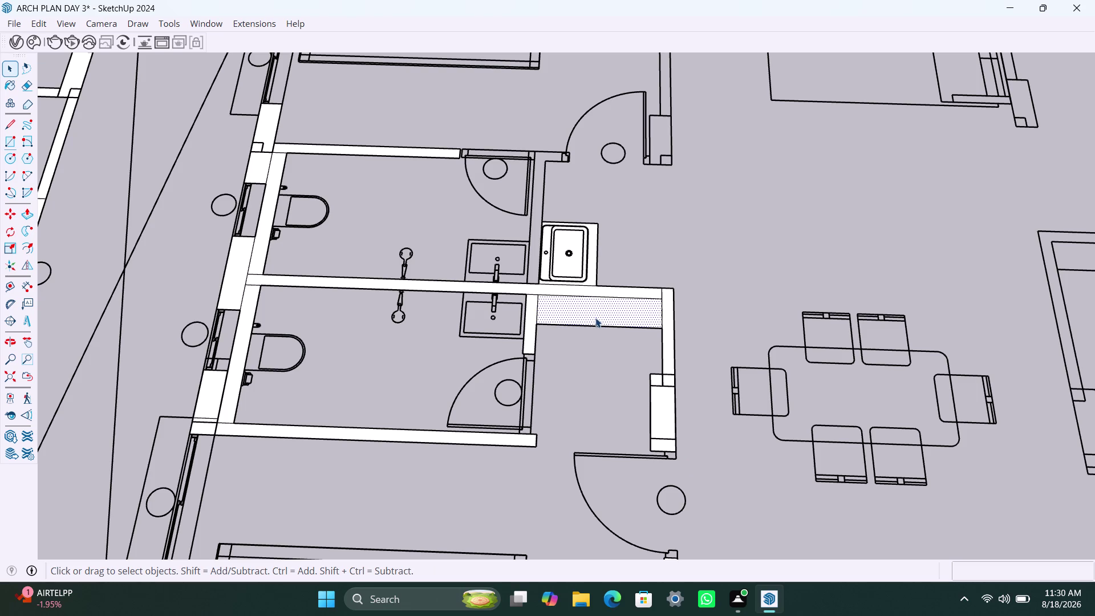
key(Delete)
click(560, 242)
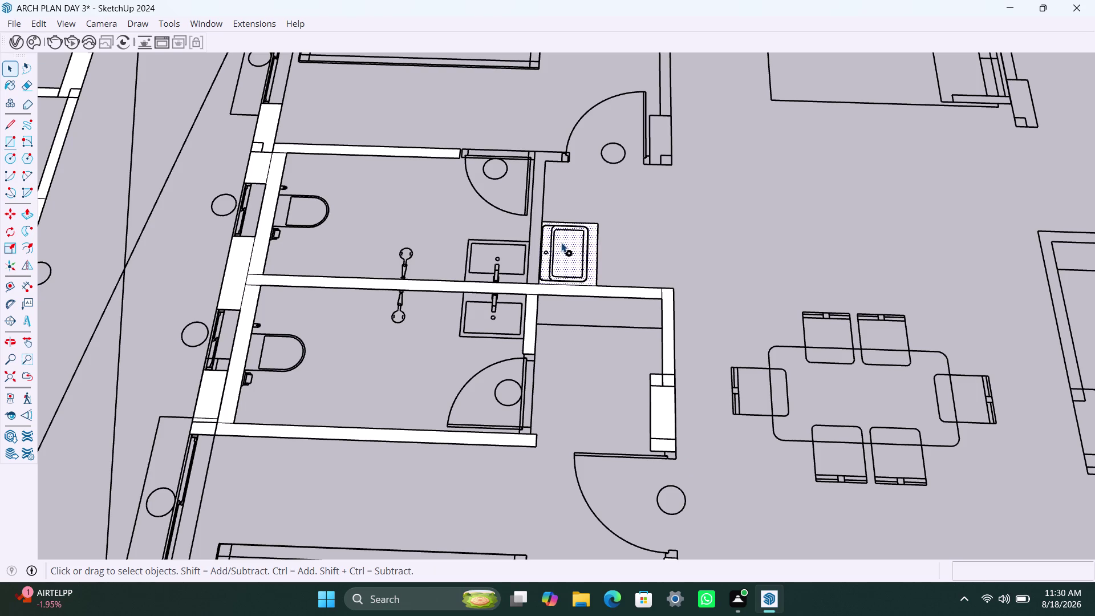
key(Delete)
click(254, 299)
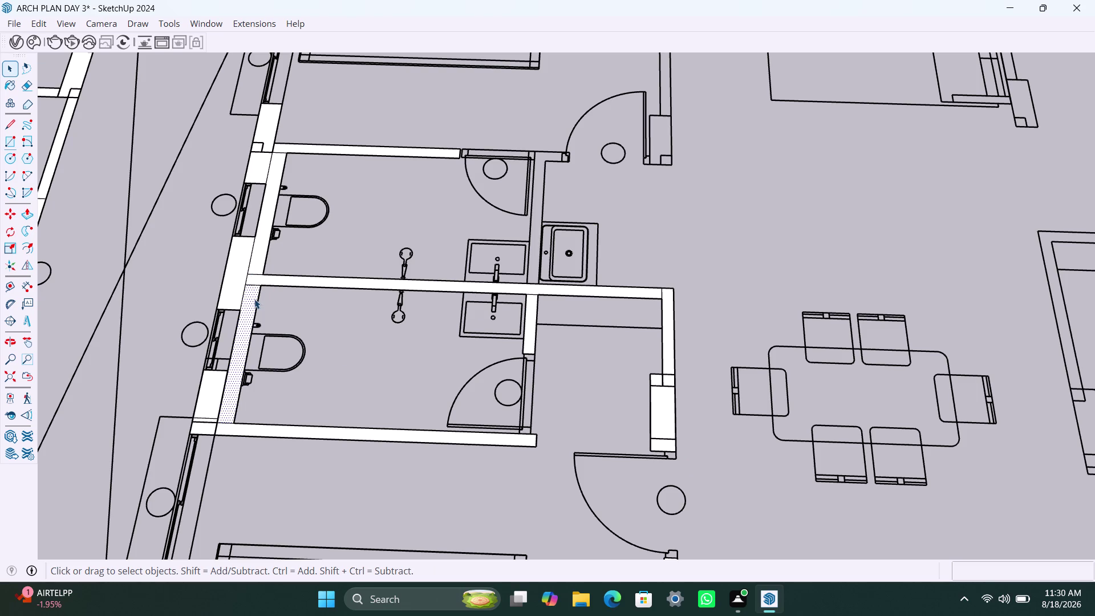
key(Delete)
click(261, 258)
key(Delete)
scroll(down, 3)
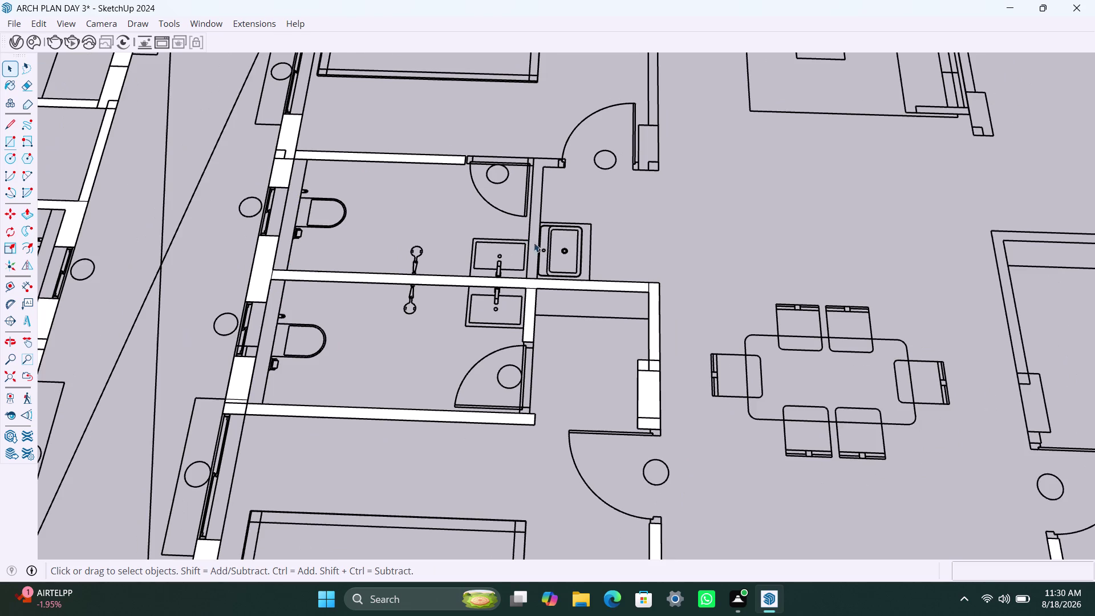
Draw rectangles filling the wall gap by the sink and the small strip near the door.
key(r)
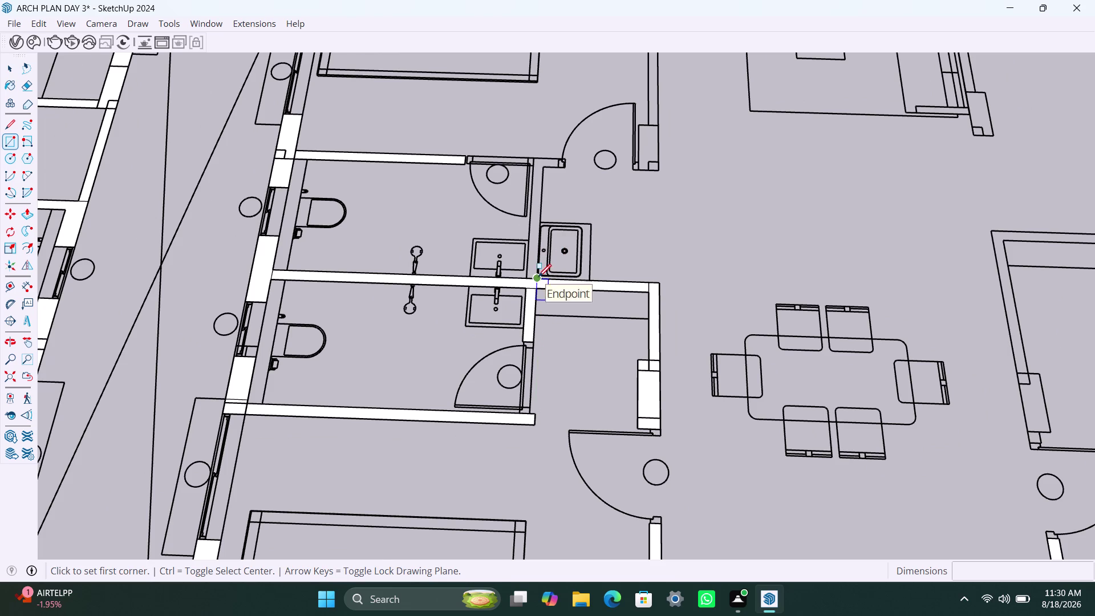
click(538, 277)
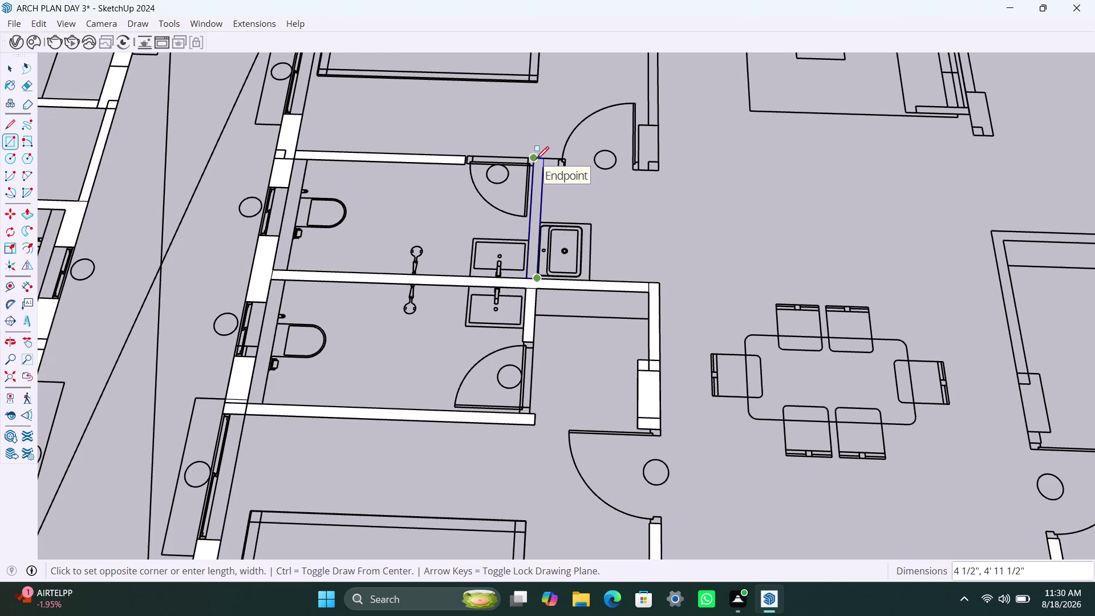
click(535, 166)
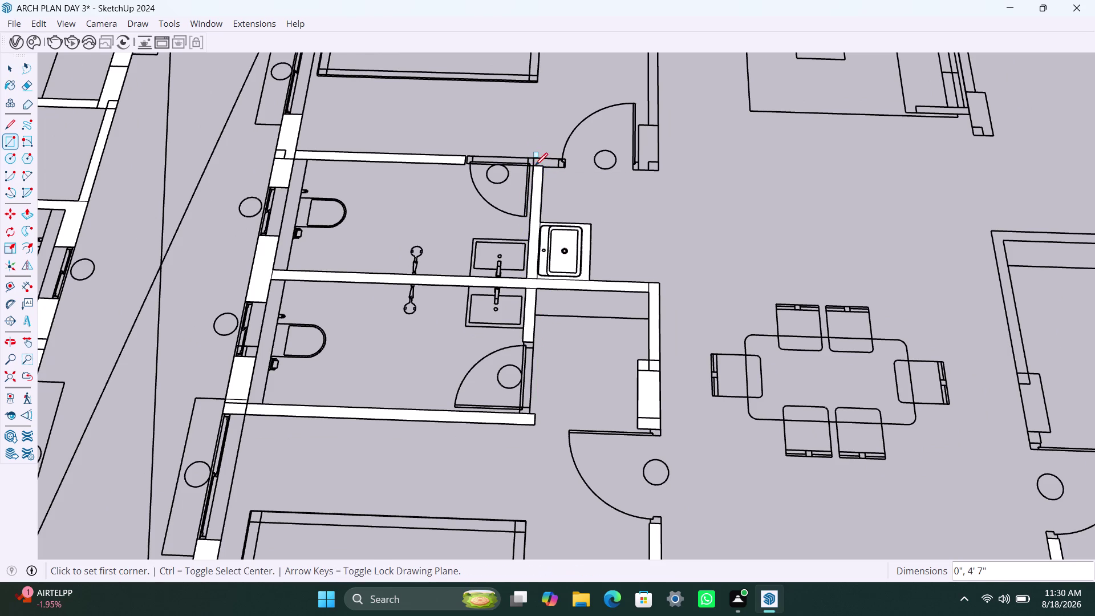
click(535, 159)
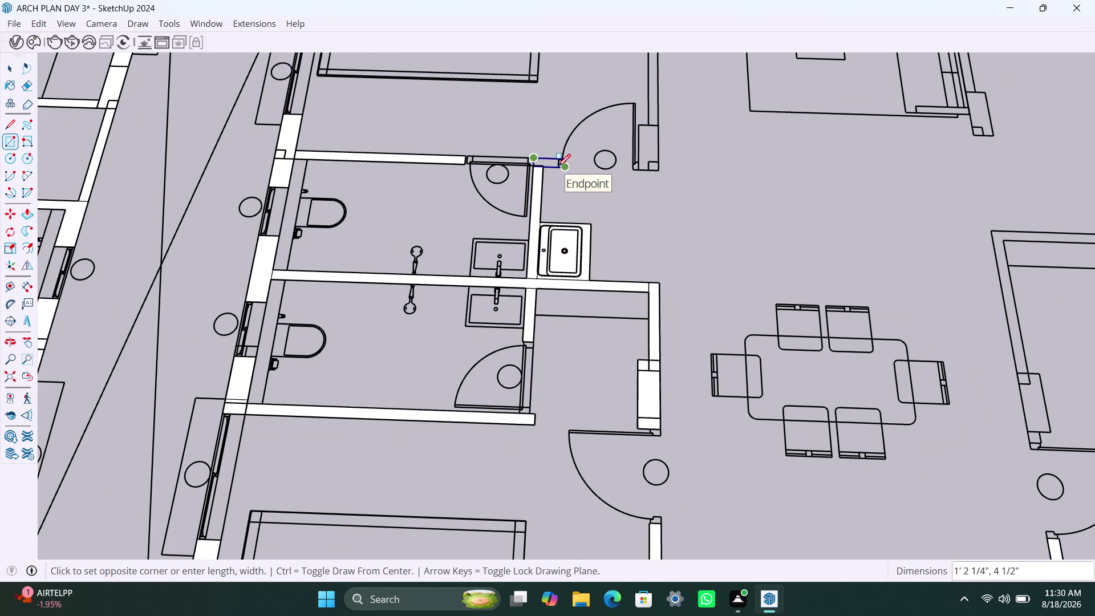
scroll(up, 3)
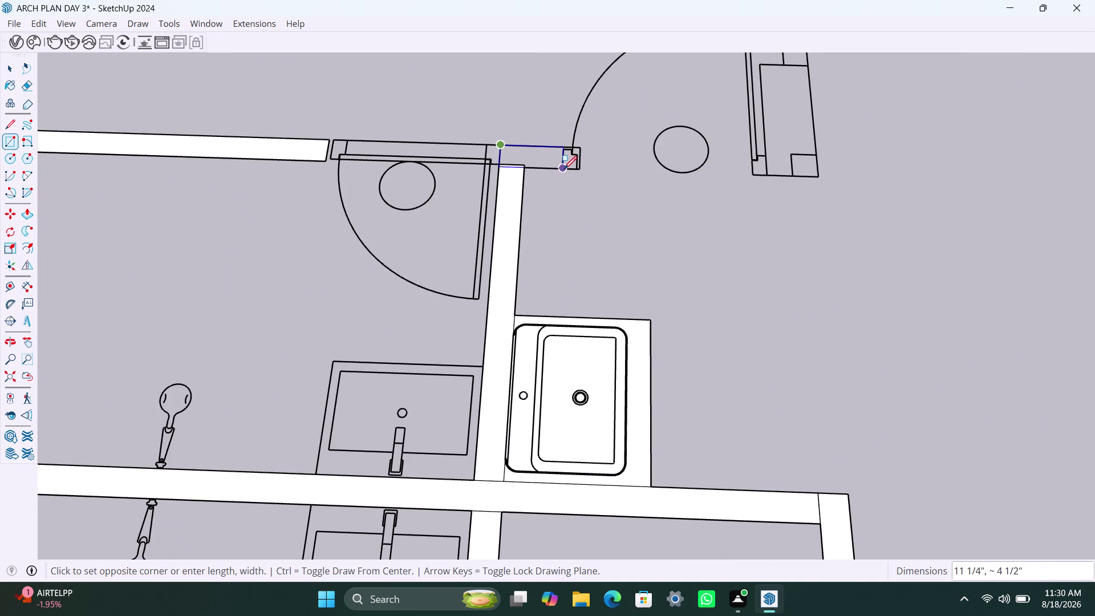
click(564, 169)
key(space)
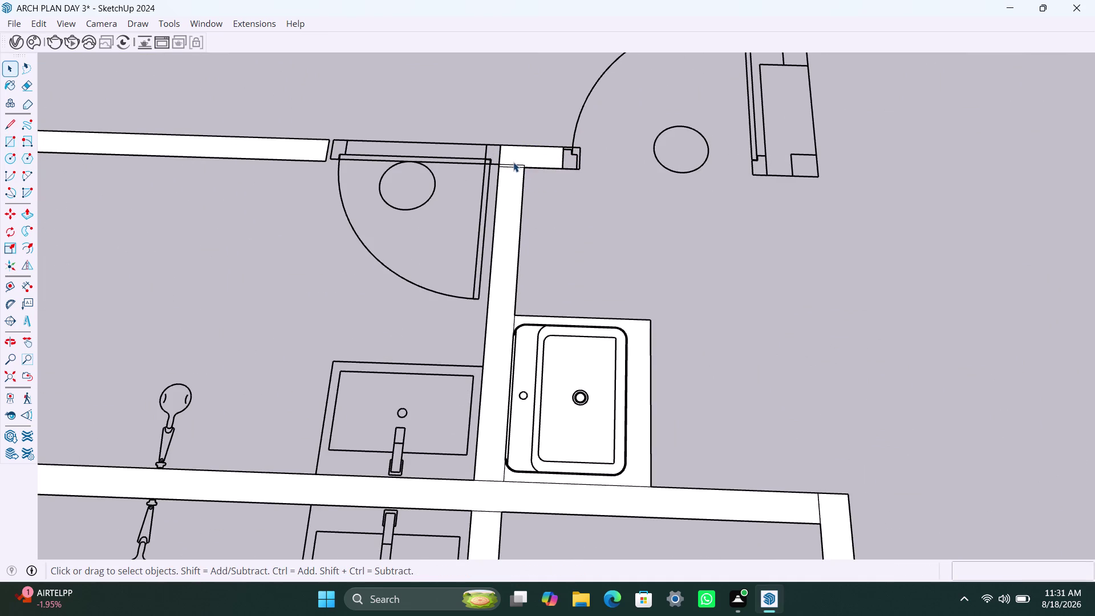
Delete the stray edges around the newly filled wall strip and corner.
click(516, 163)
click(518, 165)
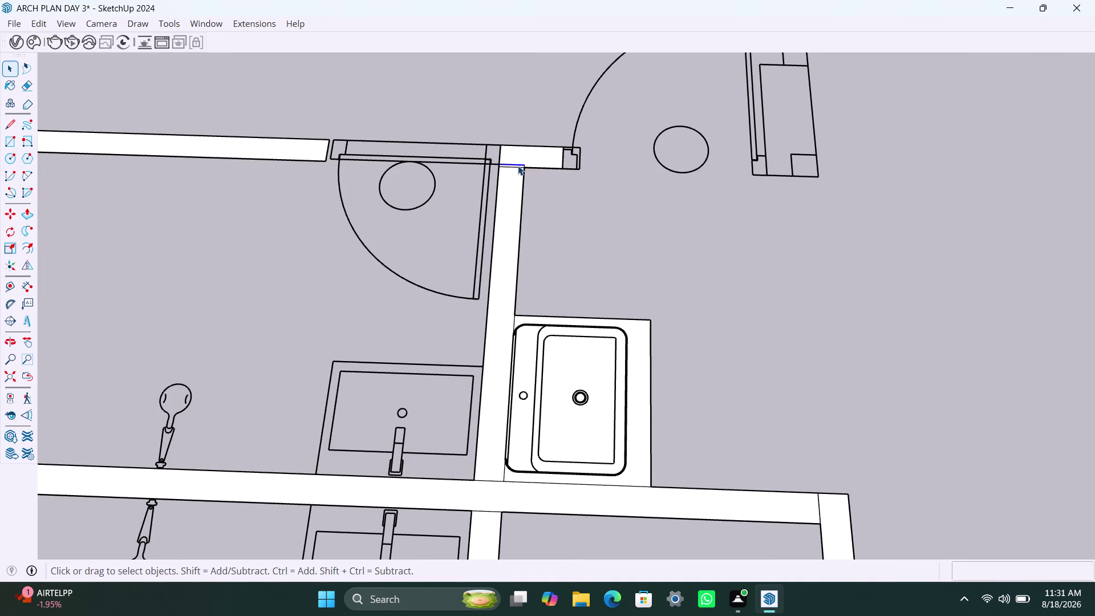
key(Delete)
click(513, 168)
key(Delete)
scroll(up, 3)
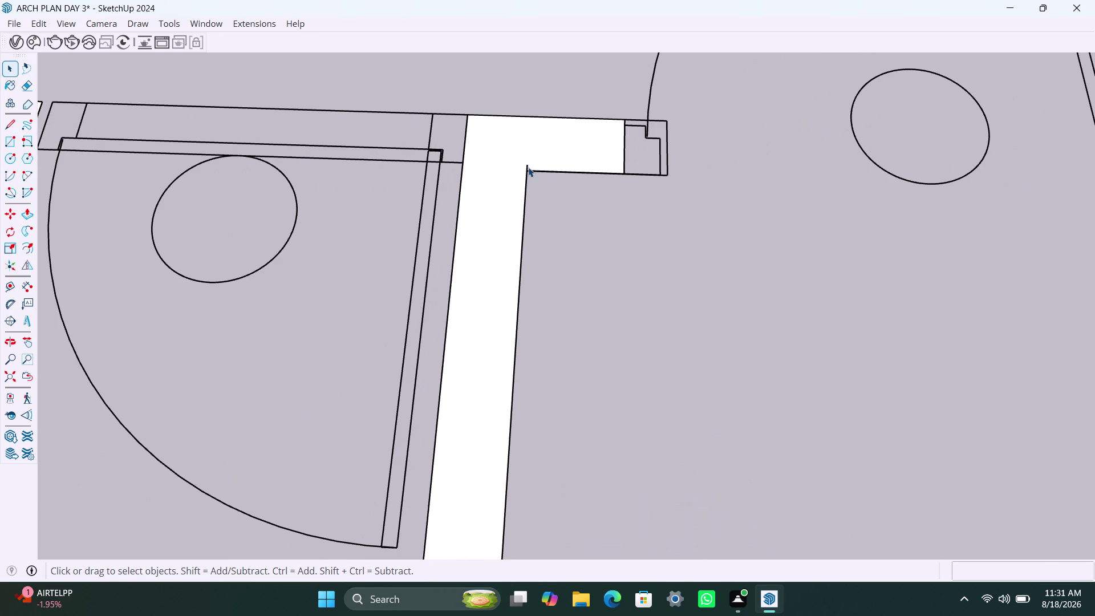
click(526, 167)
key(Delete)
Draw the bedroom's top wall strip from above the bed to the wardrobe.
scroll(down, 3)
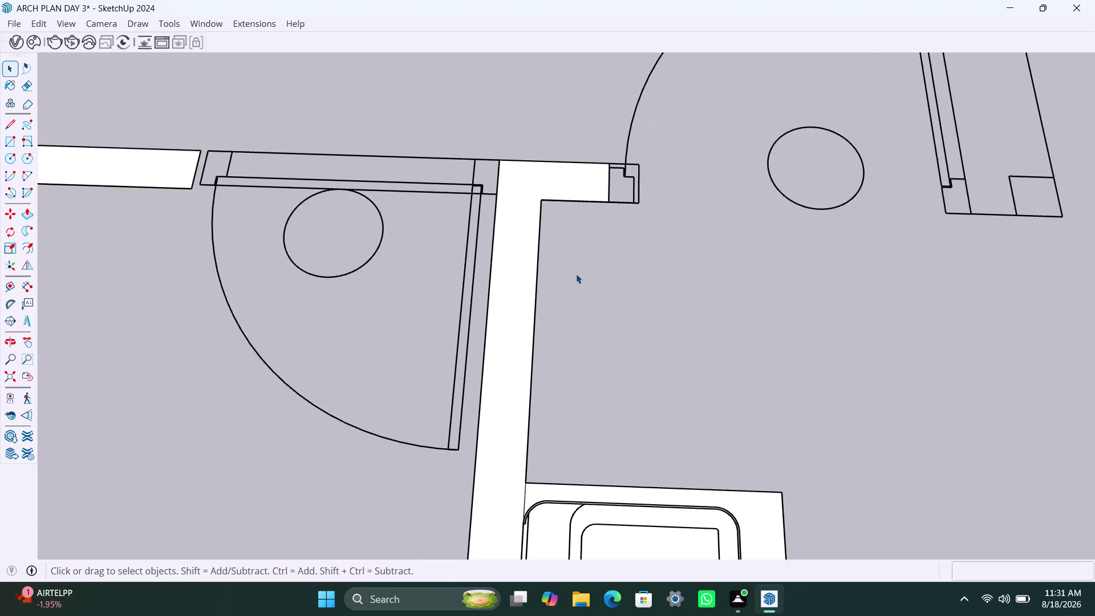
scroll(down, 3)
scroll(down, 3)
scroll(down, 3)
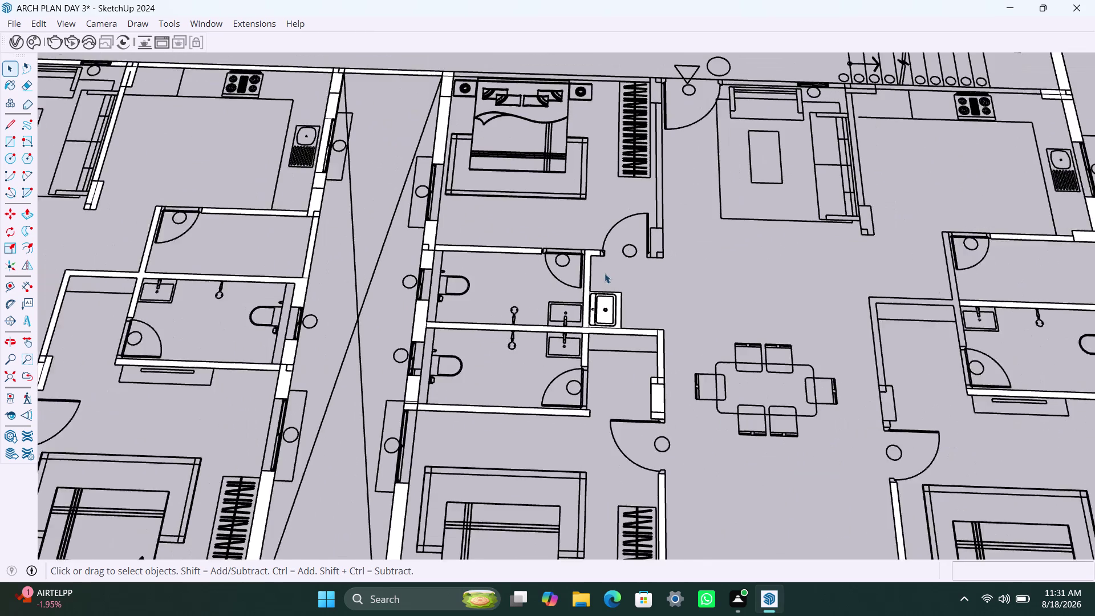
middle_drag(593, 294, 570, 329)
scroll(up, 3)
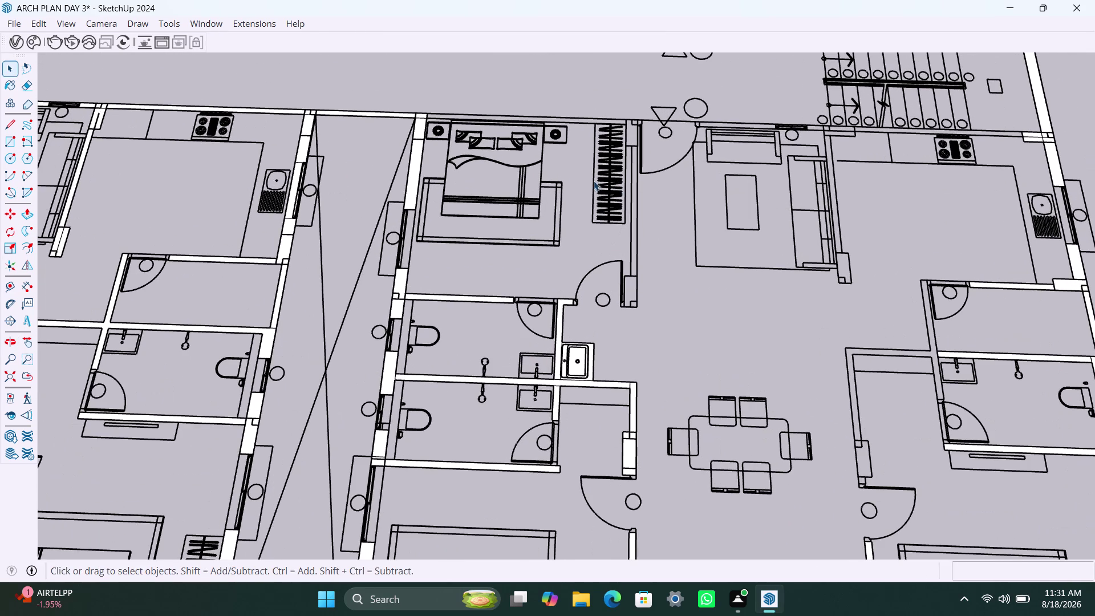
key(r)
scroll(up, 3)
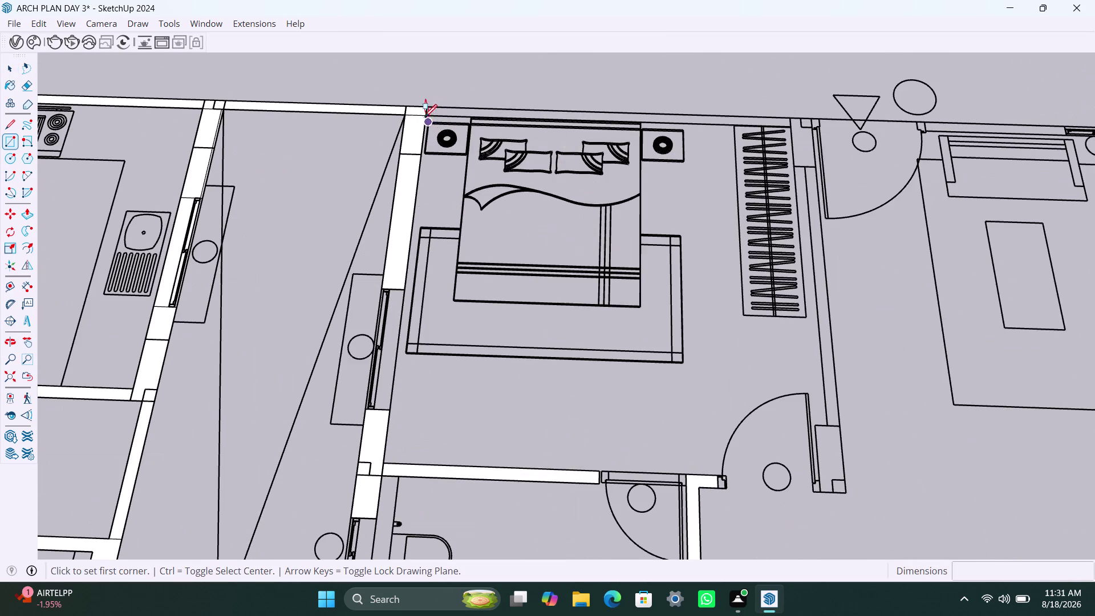
click(429, 107)
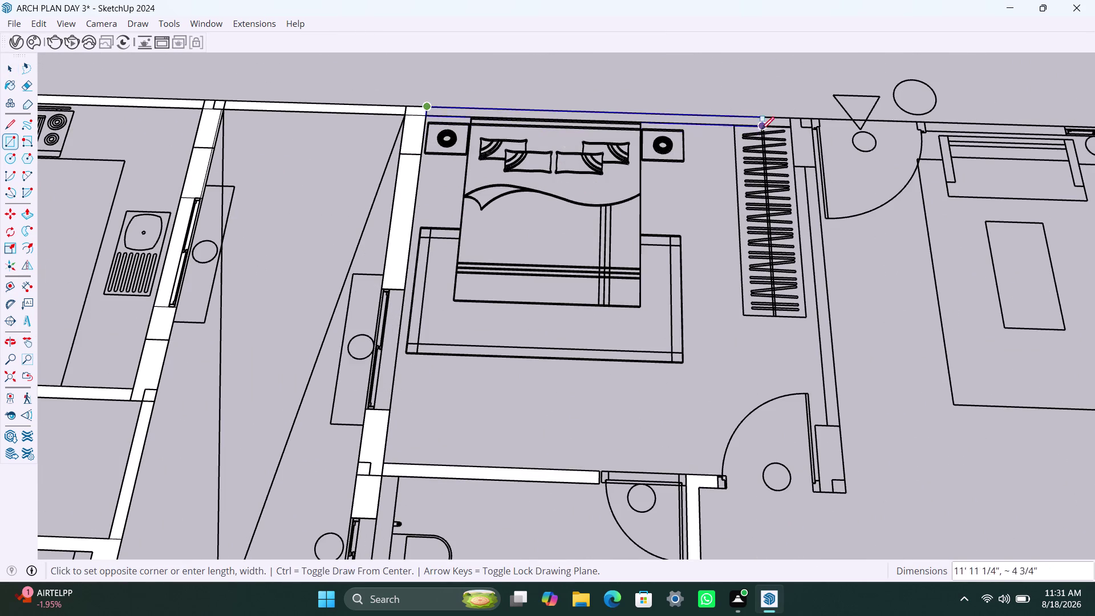
scroll(up, 3)
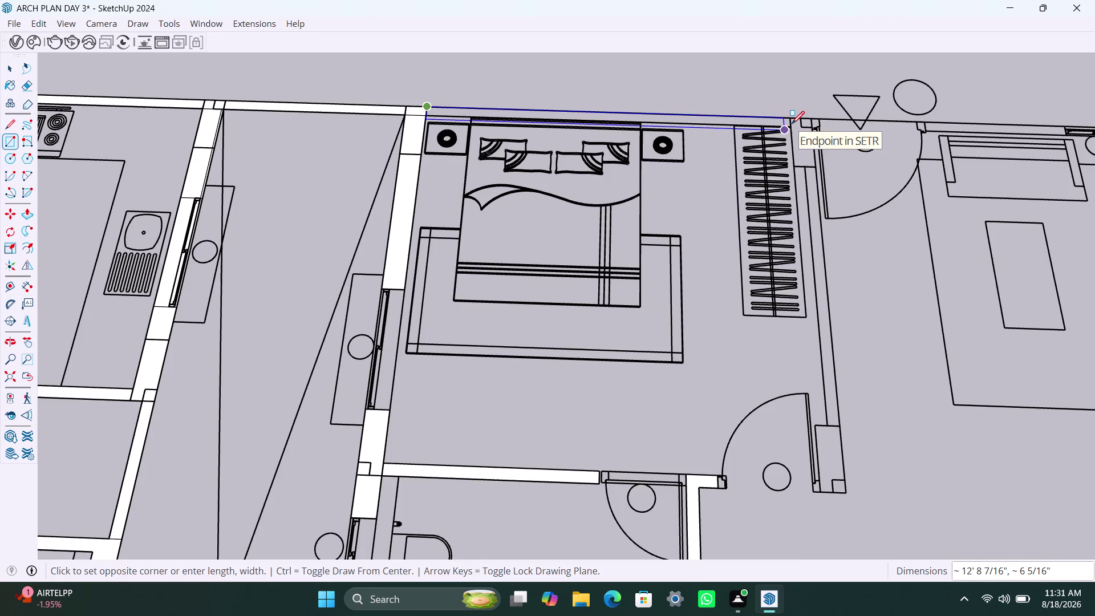
scroll(up, 3)
click(791, 129)
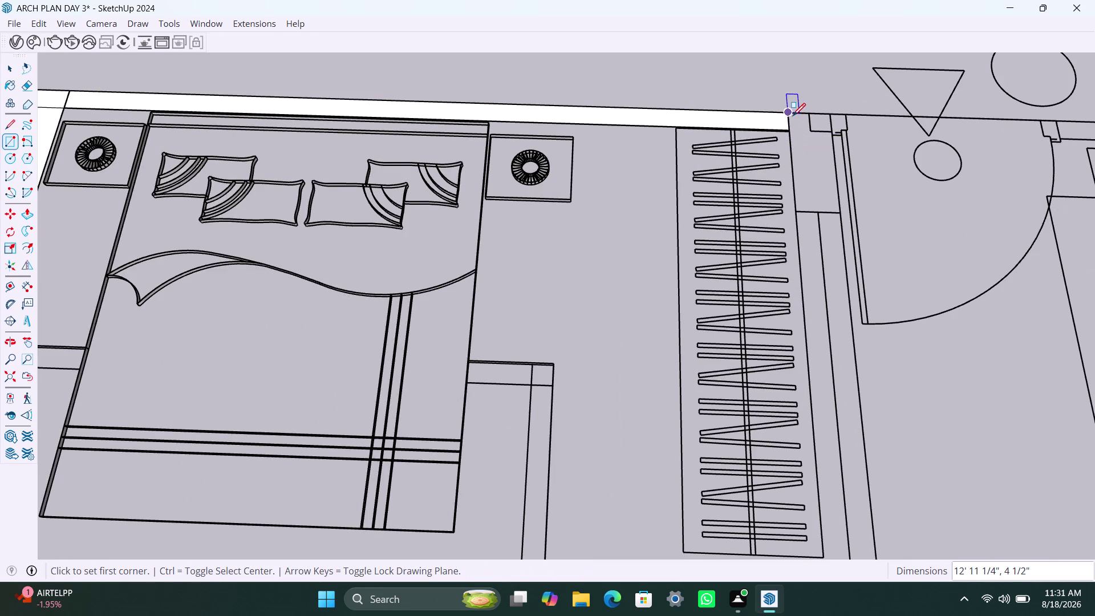
Fill the short strip past the wardrobe and the wall down to the door post.
click(793, 116)
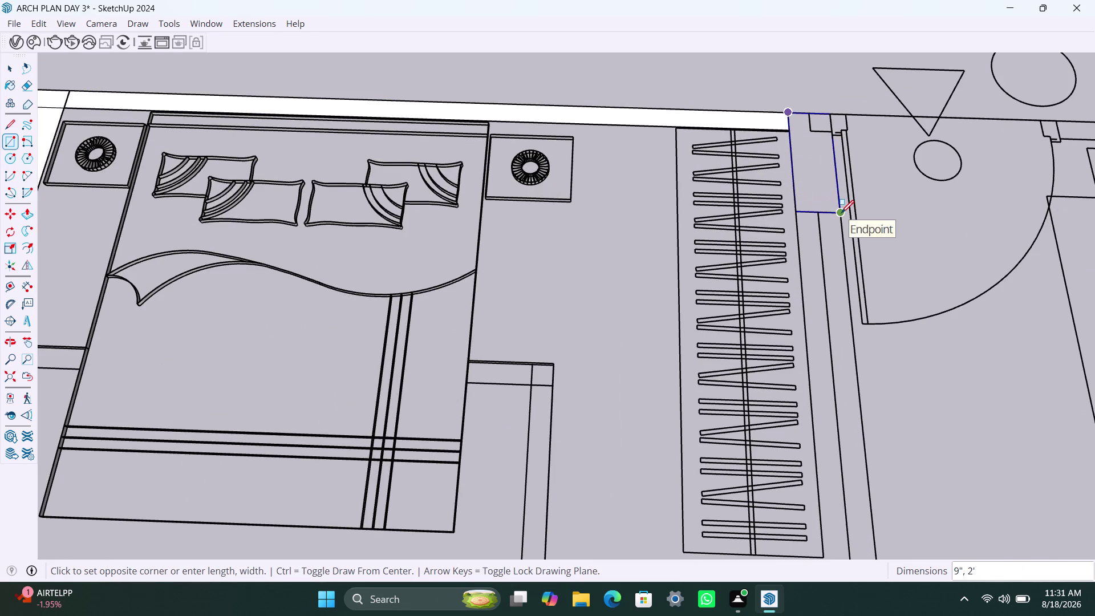
click(841, 213)
scroll(down, 3)
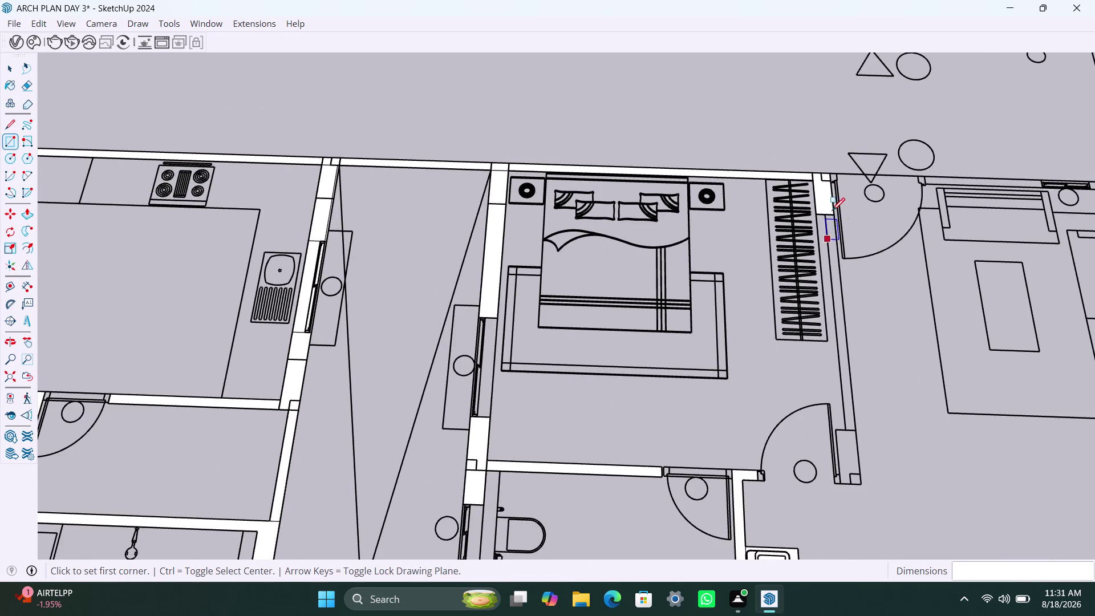
scroll(up, 3)
click(834, 212)
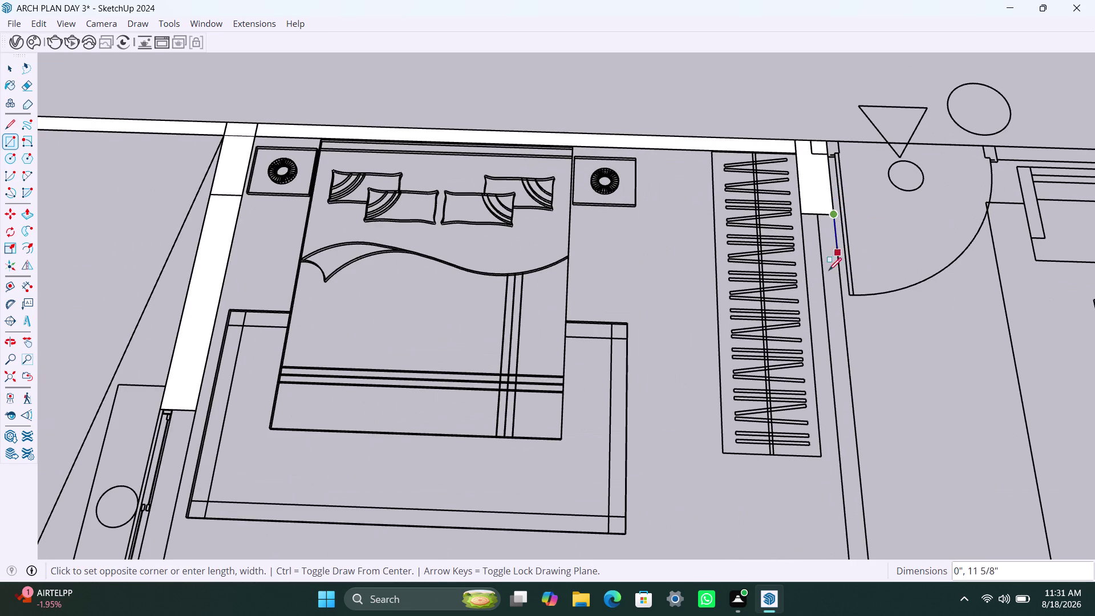
scroll(down, 3)
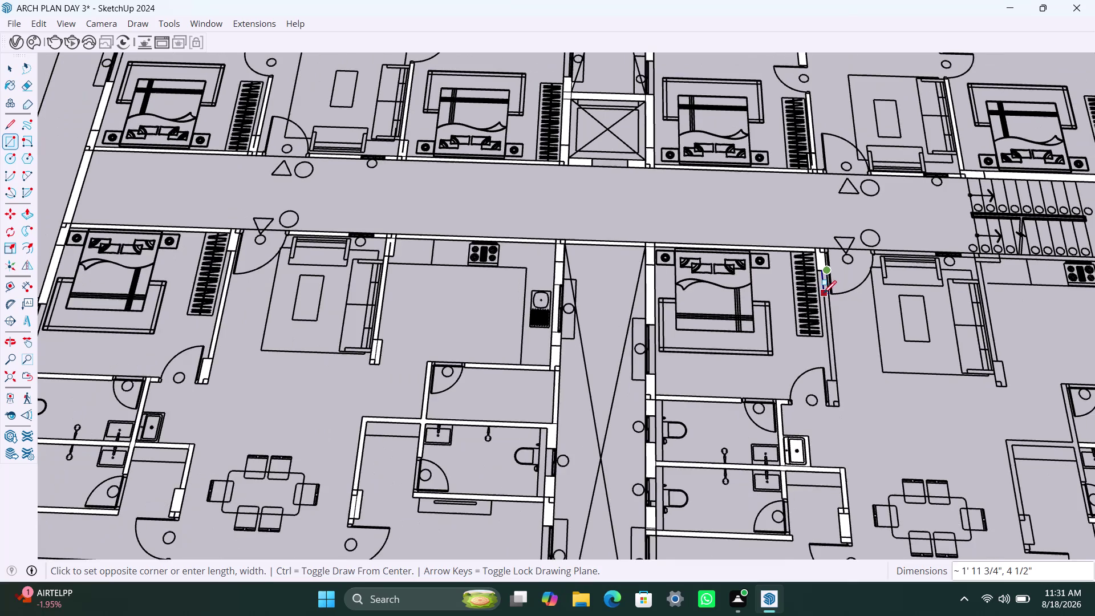
middle_drag(819, 293, 725, 146)
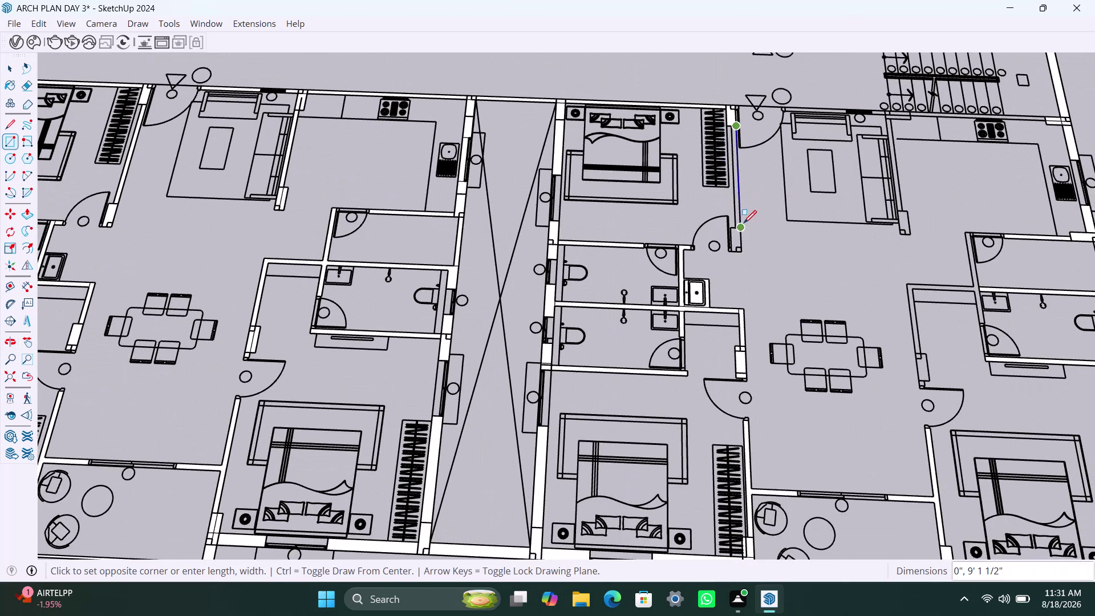
scroll(up, 3)
click(732, 232)
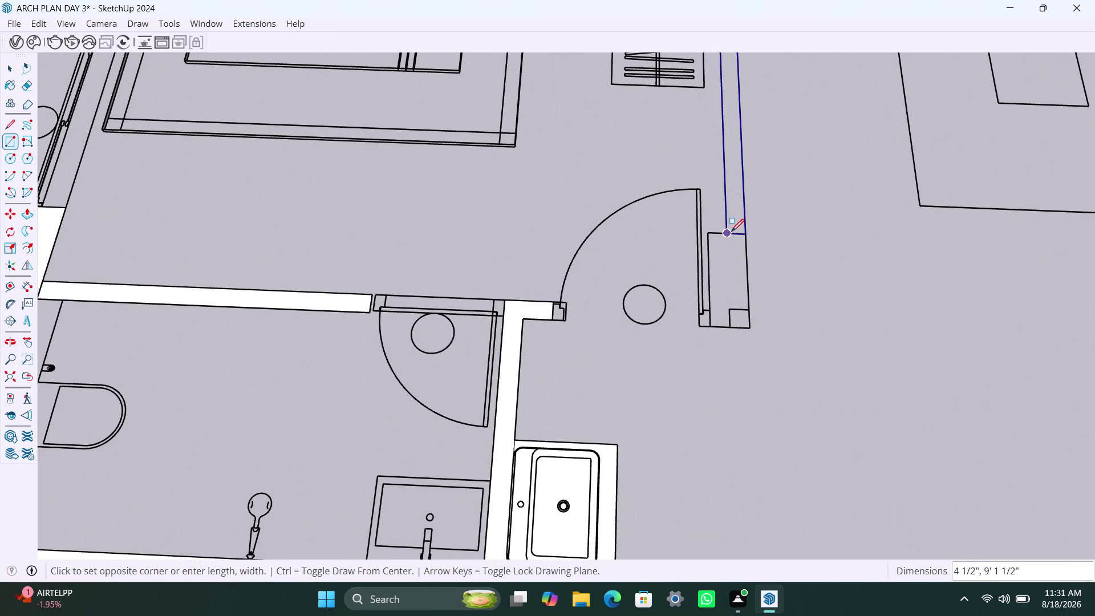
click(708, 236)
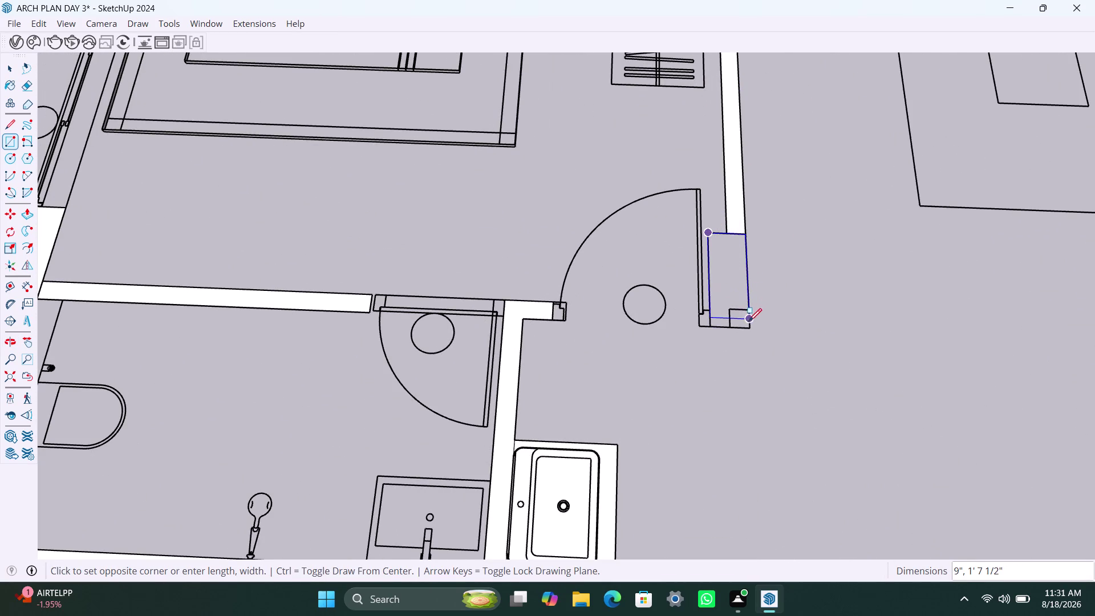
click(748, 324)
scroll(down, 3)
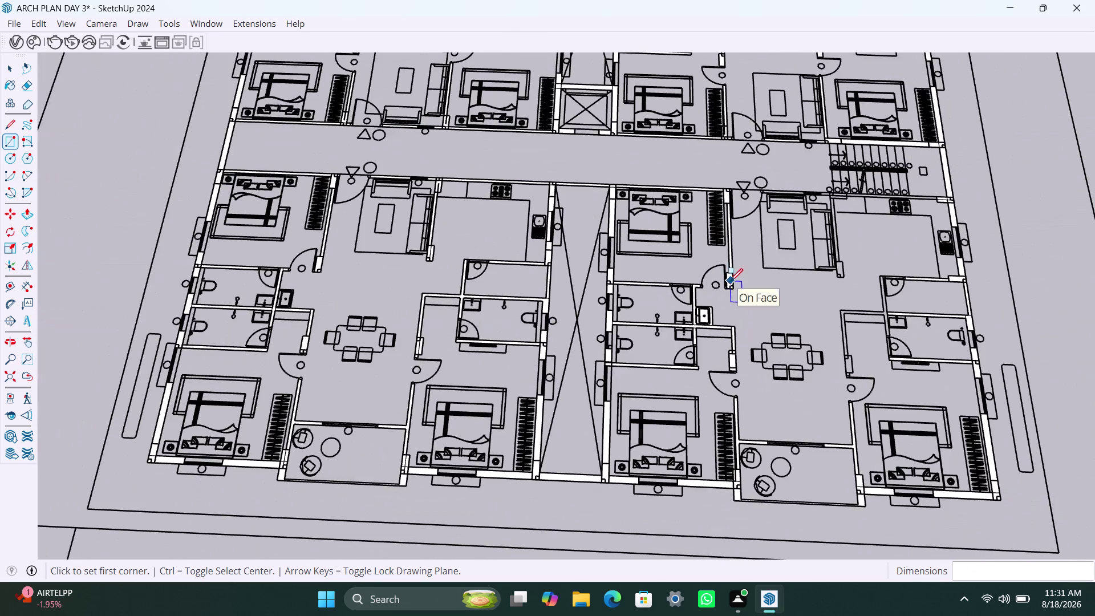
Draw the living room wall strip above the sofa.
middle_drag(730, 281, 637, 256)
scroll(up, 3)
scroll(up, 3)
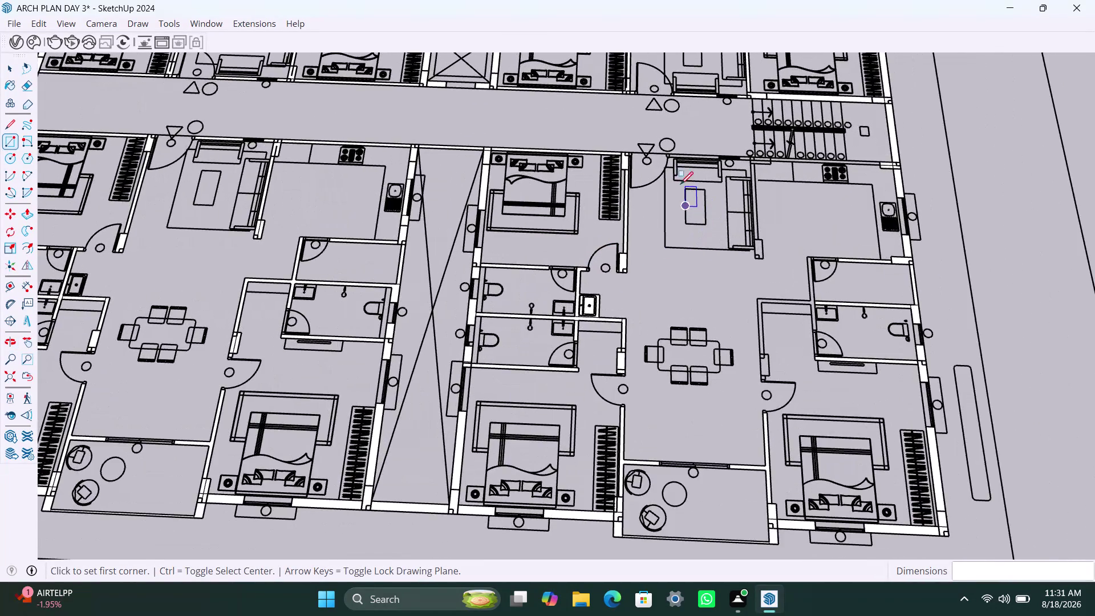
scroll(up, 3)
middle_drag(659, 166, 653, 215)
scroll(up, 3)
scroll(up, 3)
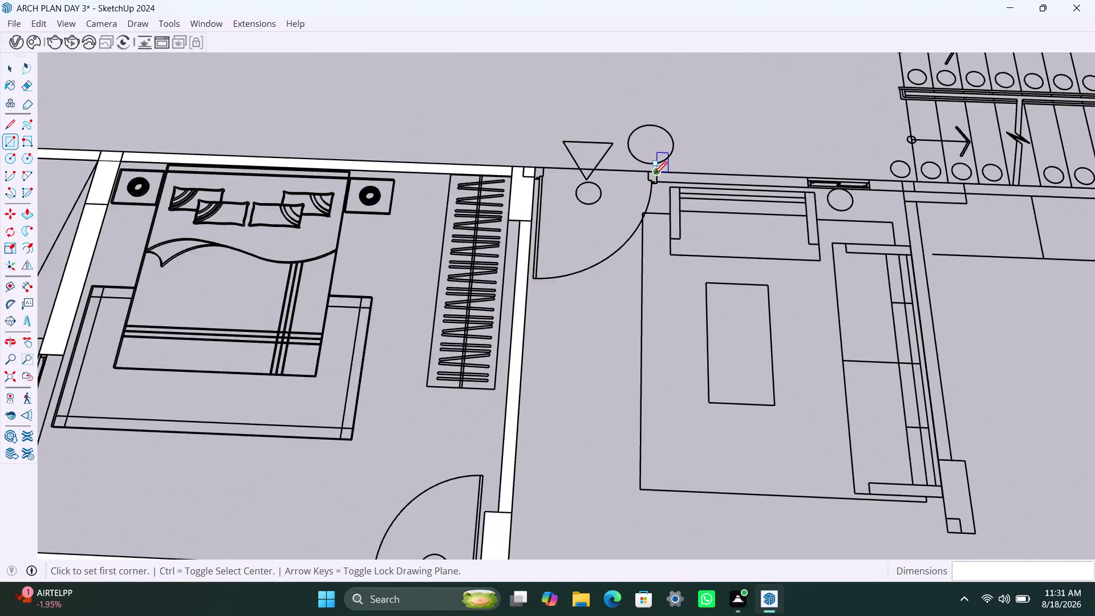
scroll(up, 3)
click(662, 171)
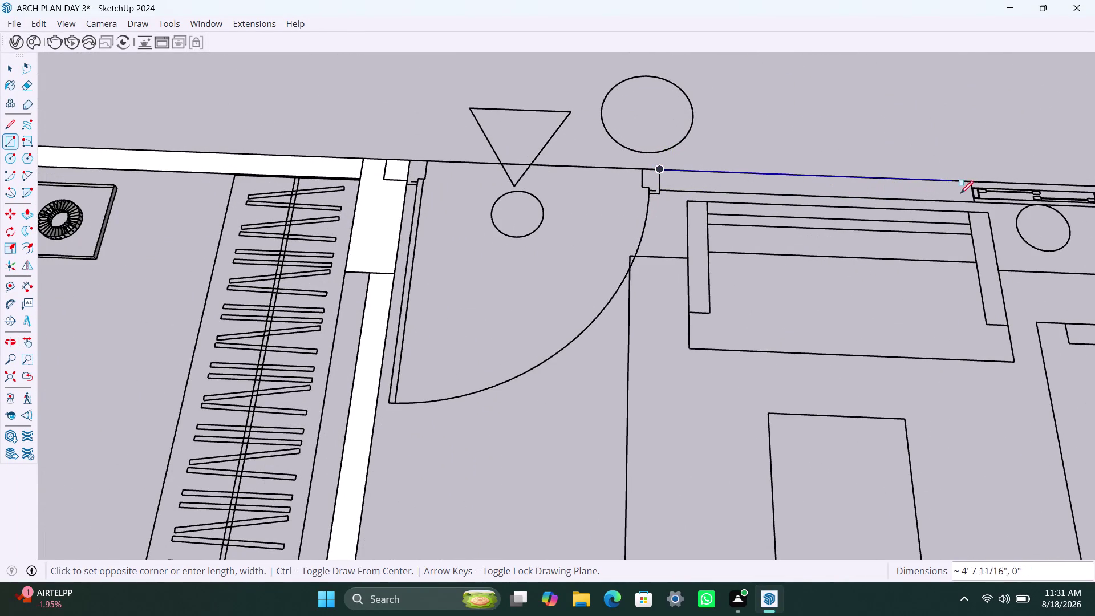
click(973, 202)
Select and delete the broken wall face right of the corridor window.
scroll(down, 3)
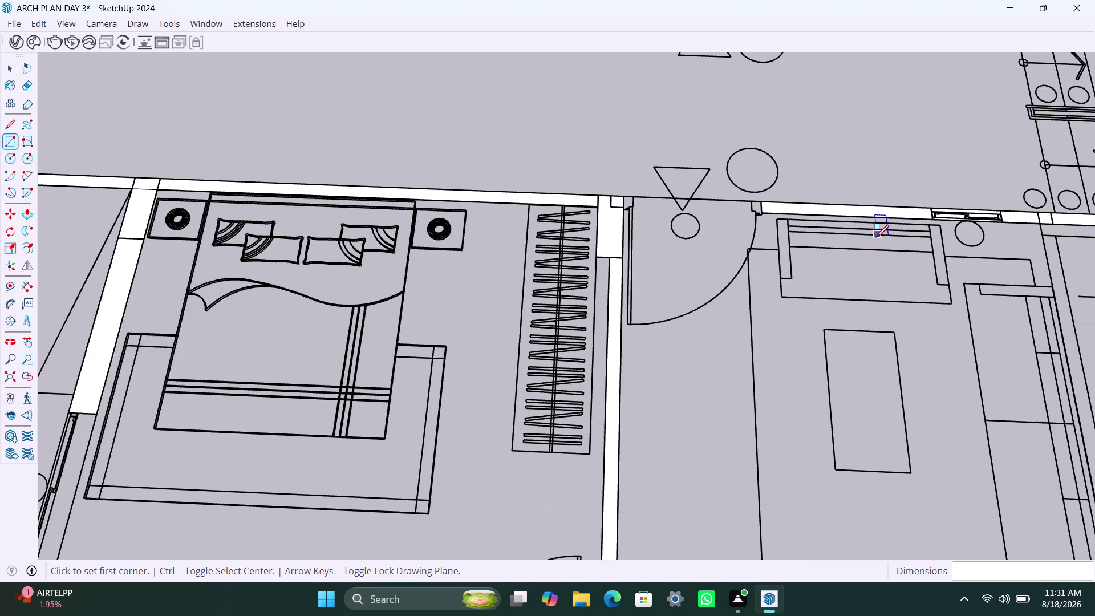
scroll(down, 3)
middle_drag(875, 237, 650, 241)
scroll(down, 3)
key(space)
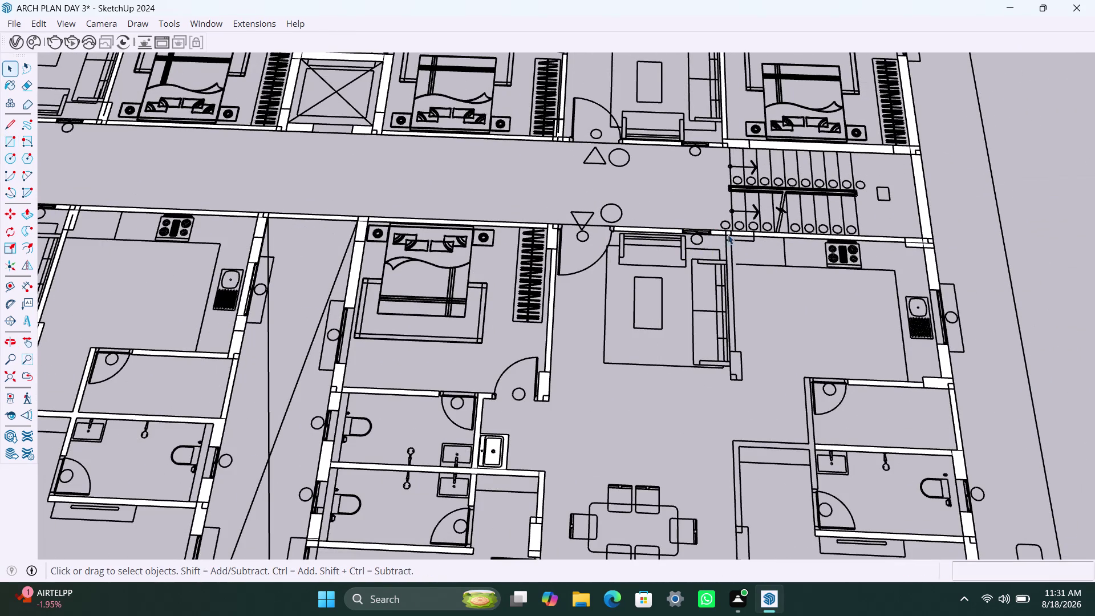
scroll(up, 3)
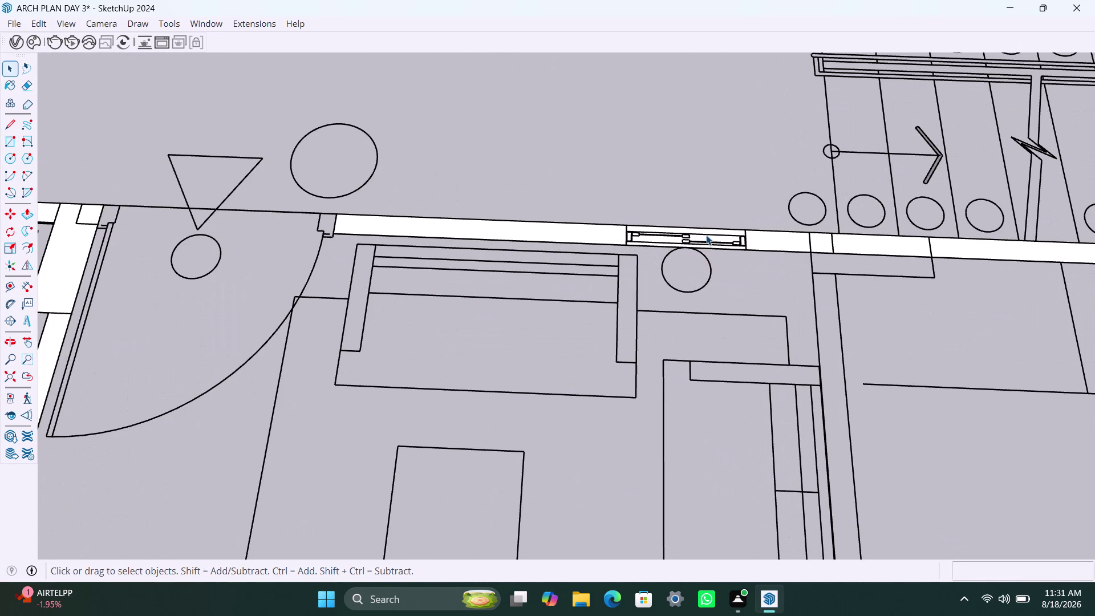
double_click(707, 237)
click(699, 158)
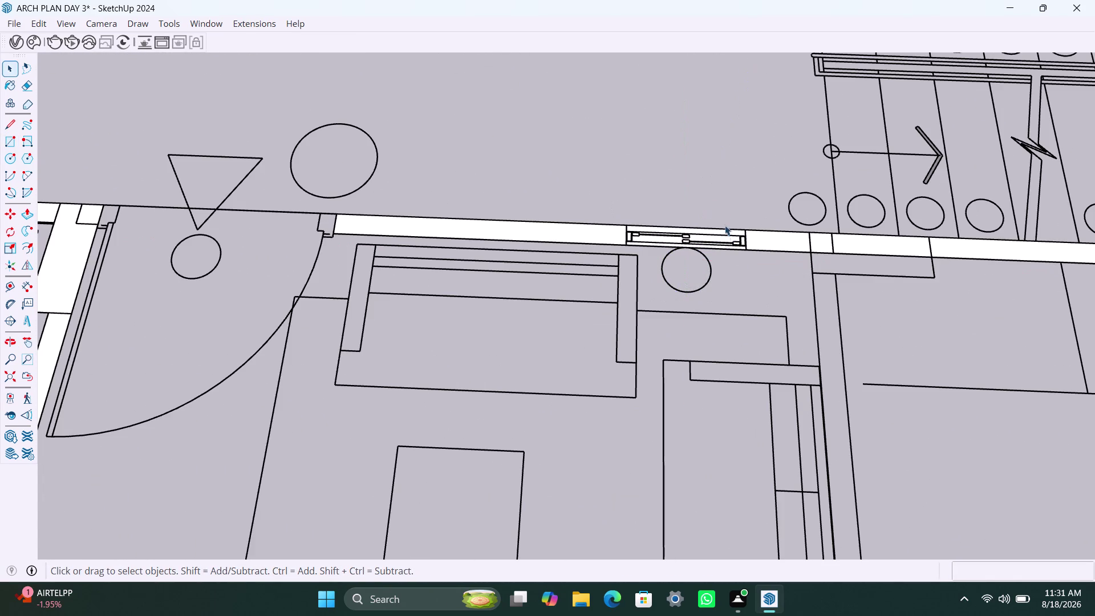
click(725, 230)
click(722, 233)
click(721, 235)
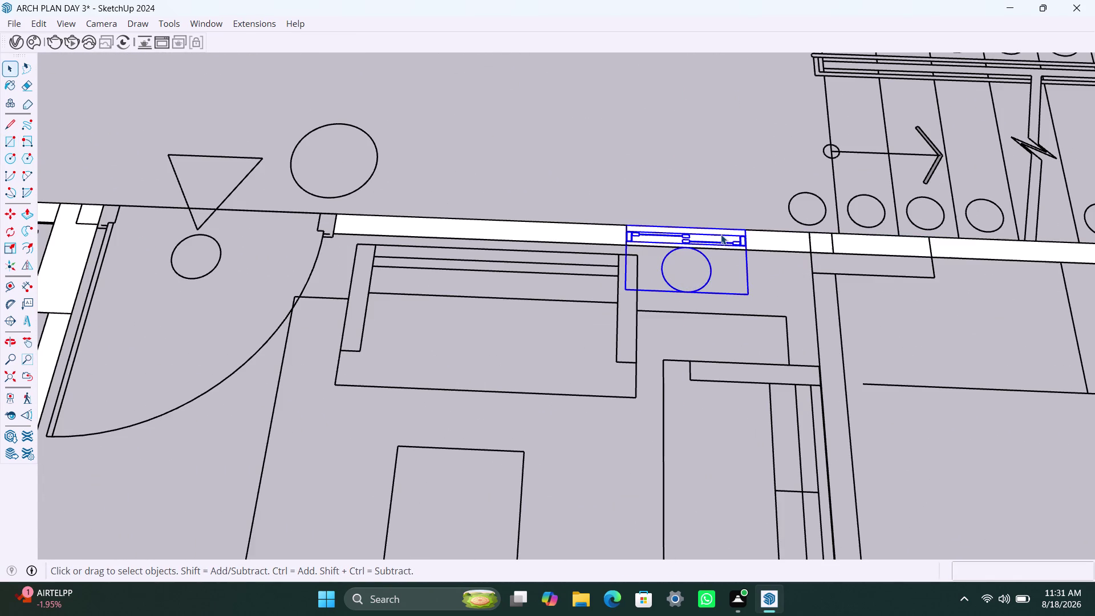
click(714, 176)
click(721, 239)
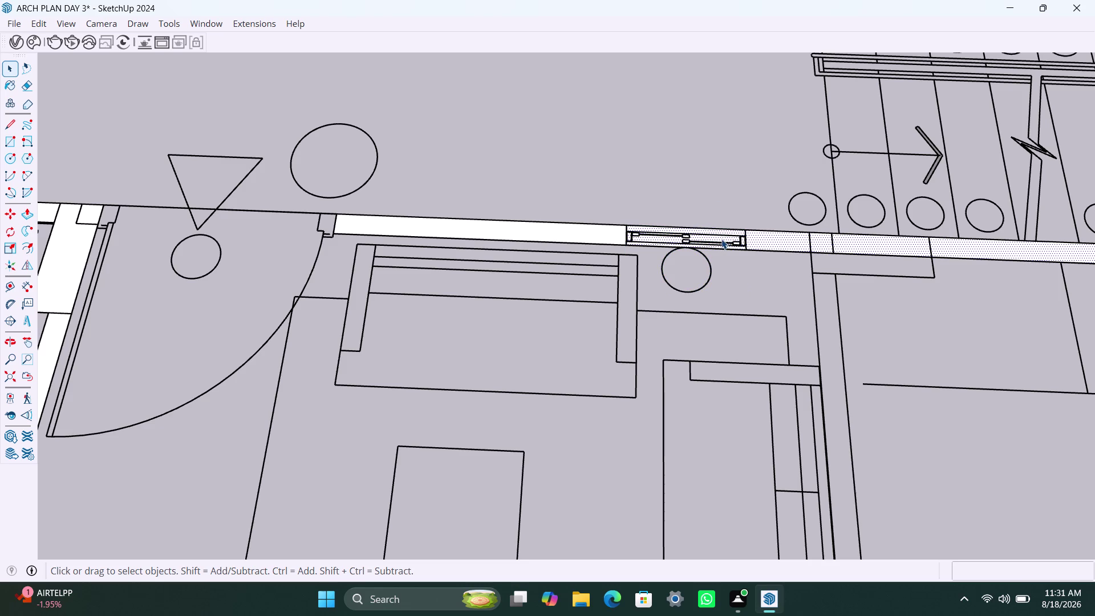
key(Delete)
Shift the view along the corridor wall and switch to the Rectangle tool.
scroll(down, 3)
middle_drag(788, 240, 708, 253)
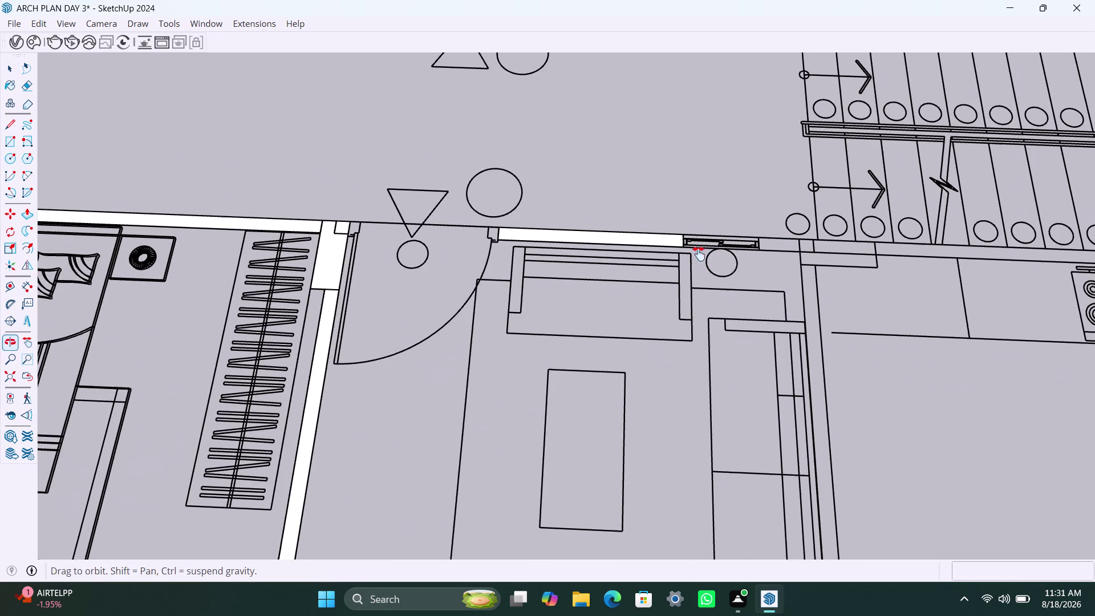
middle_drag(708, 253, 694, 254)
key(r)
scroll(up, 3)
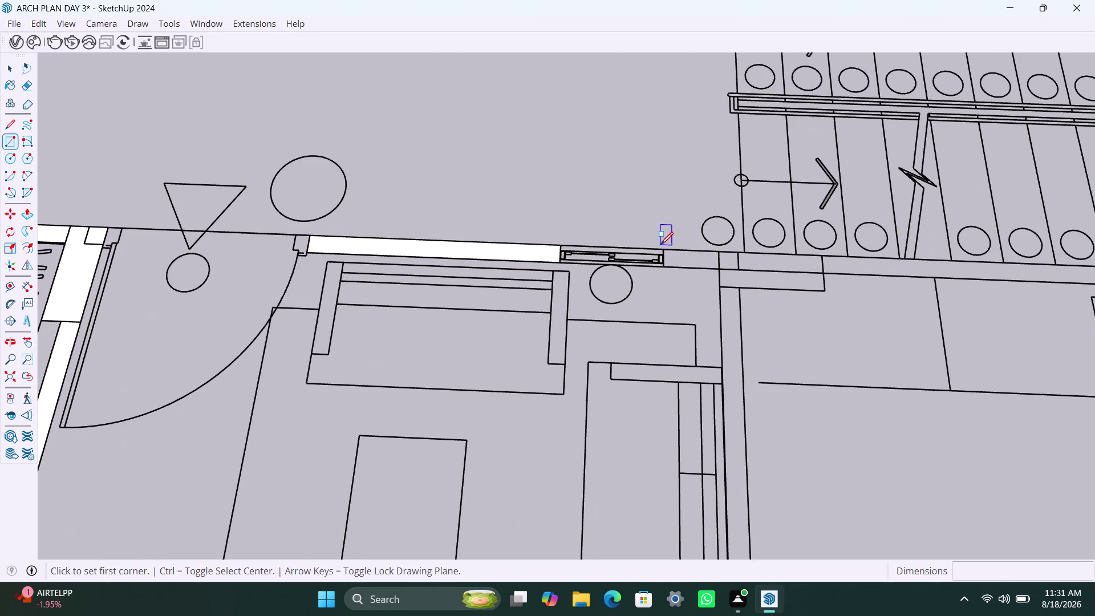
Draw the corridor wall rectangle from the window's end to the wall's far end.
click(668, 251)
scroll(down, 3)
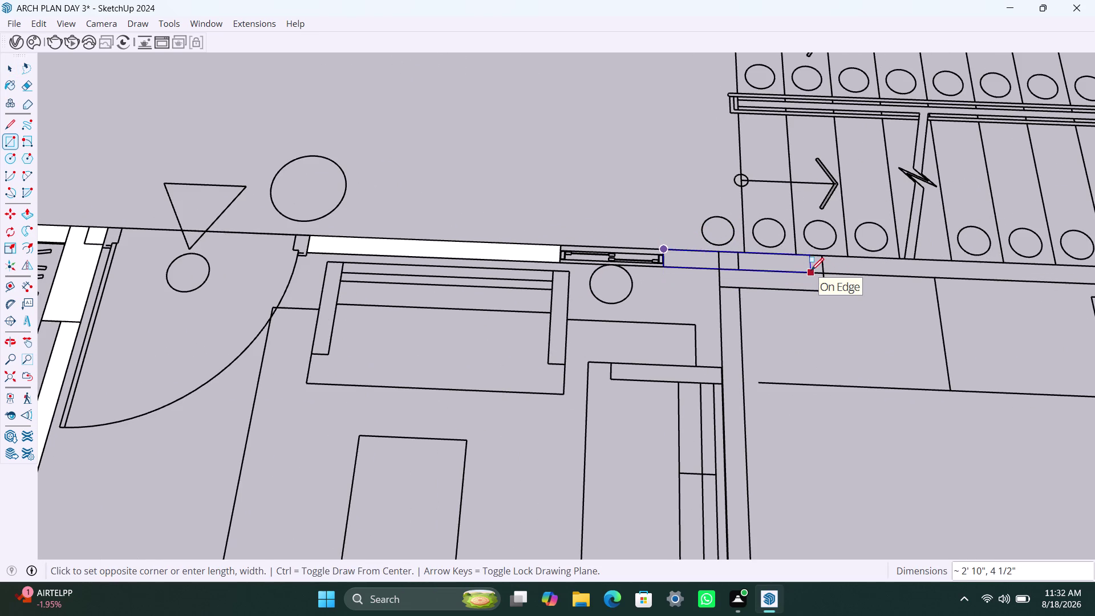
scroll(down, 3)
scroll(down, 3)
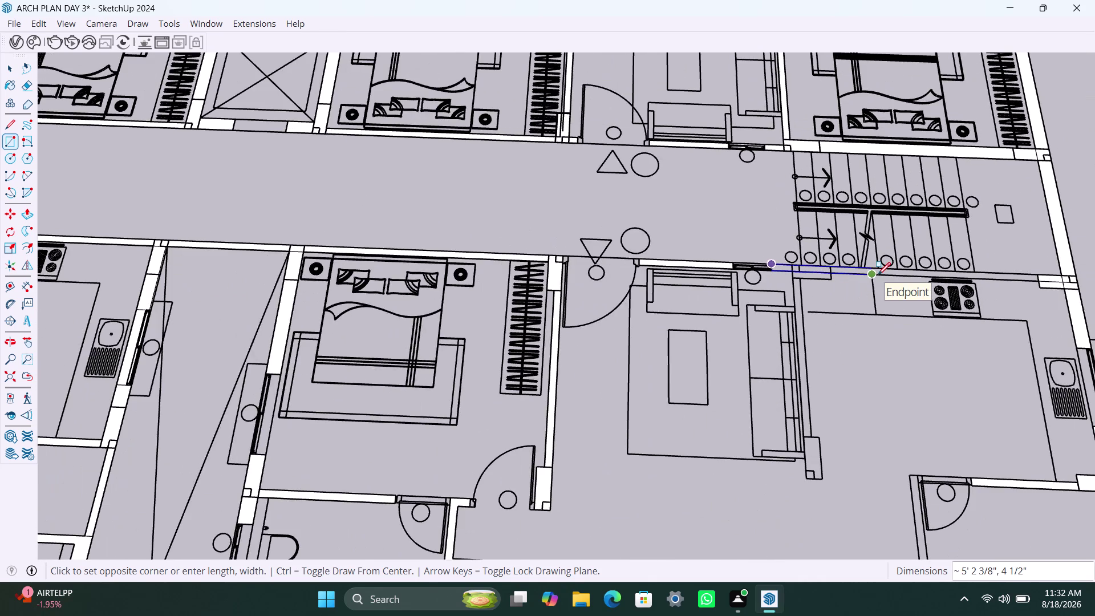
middle_drag(879, 275, 764, 292)
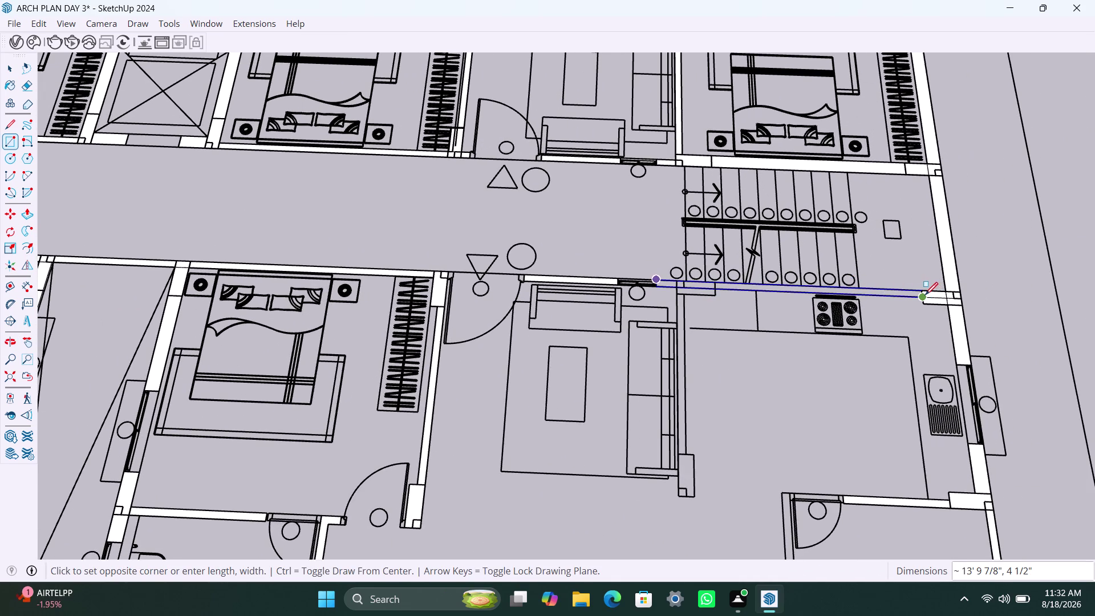
click(925, 295)
Delete the kitchen counter face and reposition the view over the apartment.
key(space)
click(881, 314)
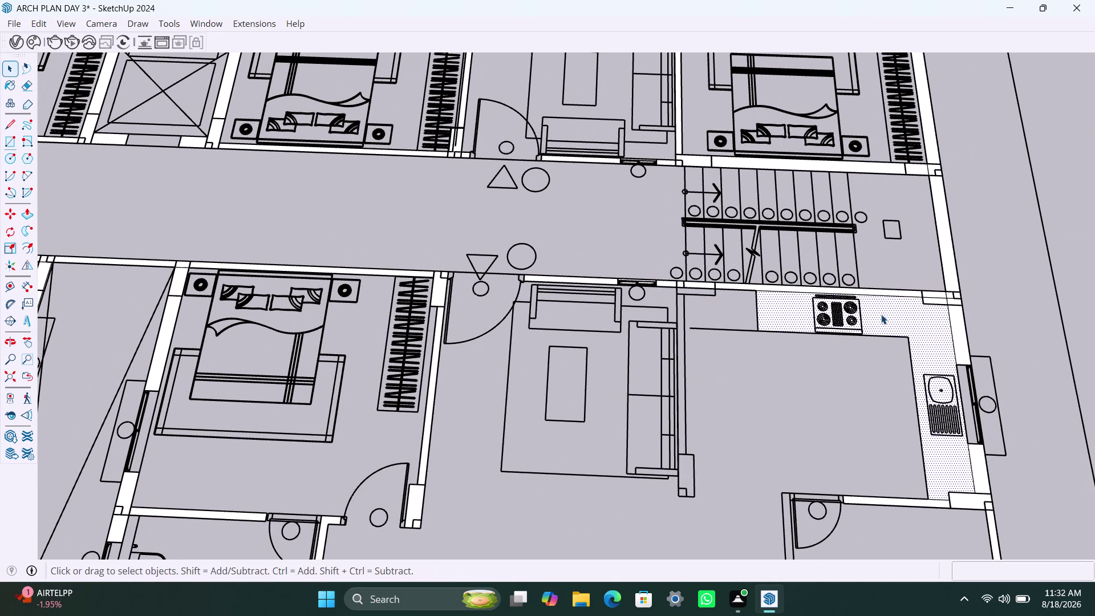
key(Delete)
scroll(down, 3)
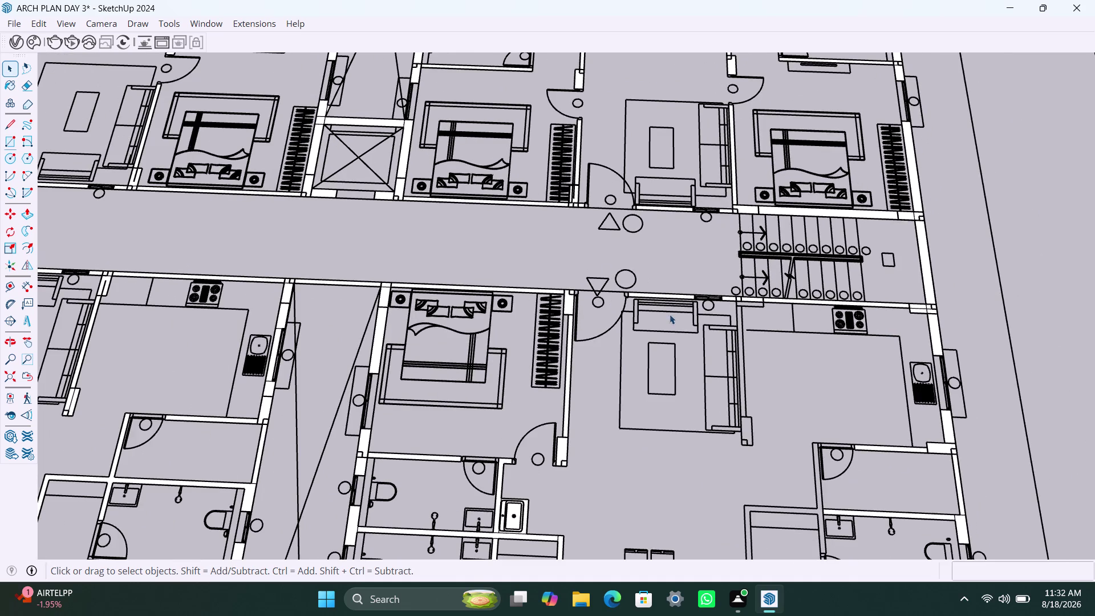
scroll(up, 3)
middle_drag(746, 320, 736, 308)
scroll(up, 3)
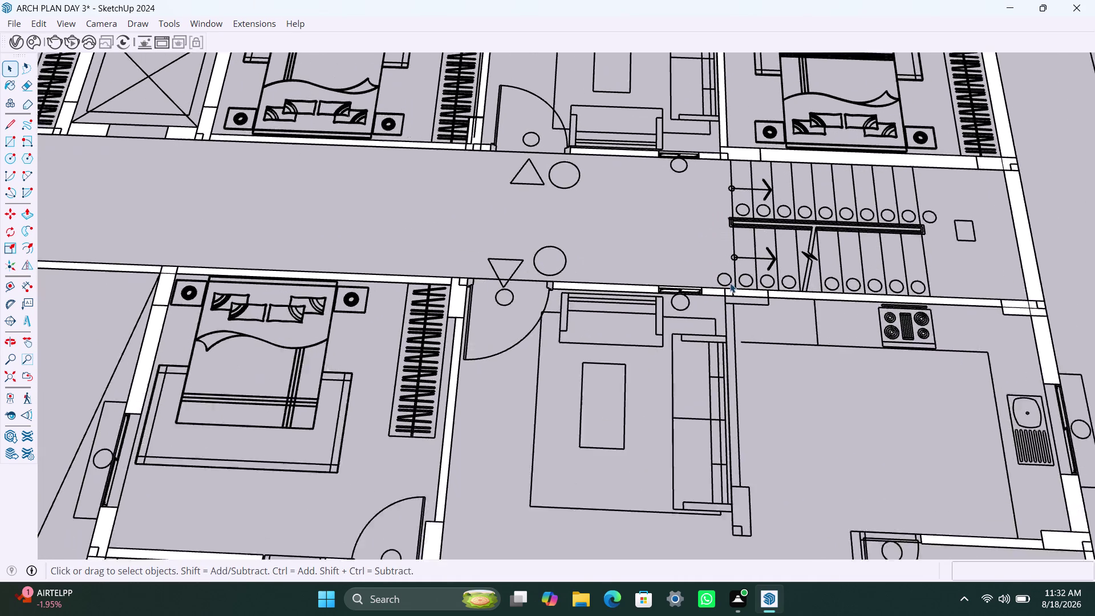
scroll(up, 3)
Draw the living/kitchen partition wall rectangle from its top to its endpoint.
key(r)
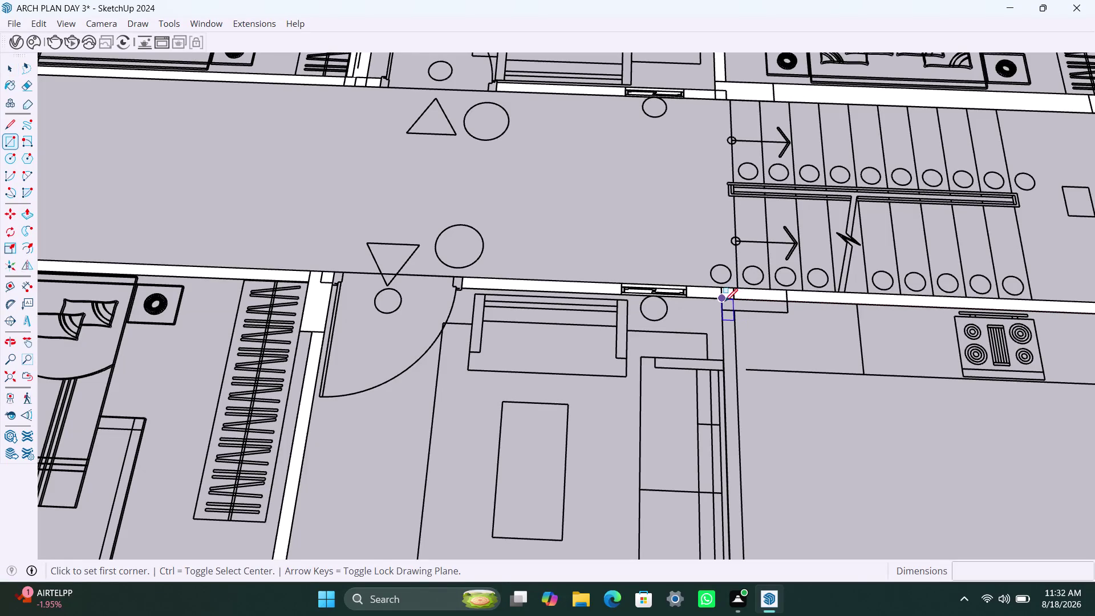
click(723, 299)
click(786, 312)
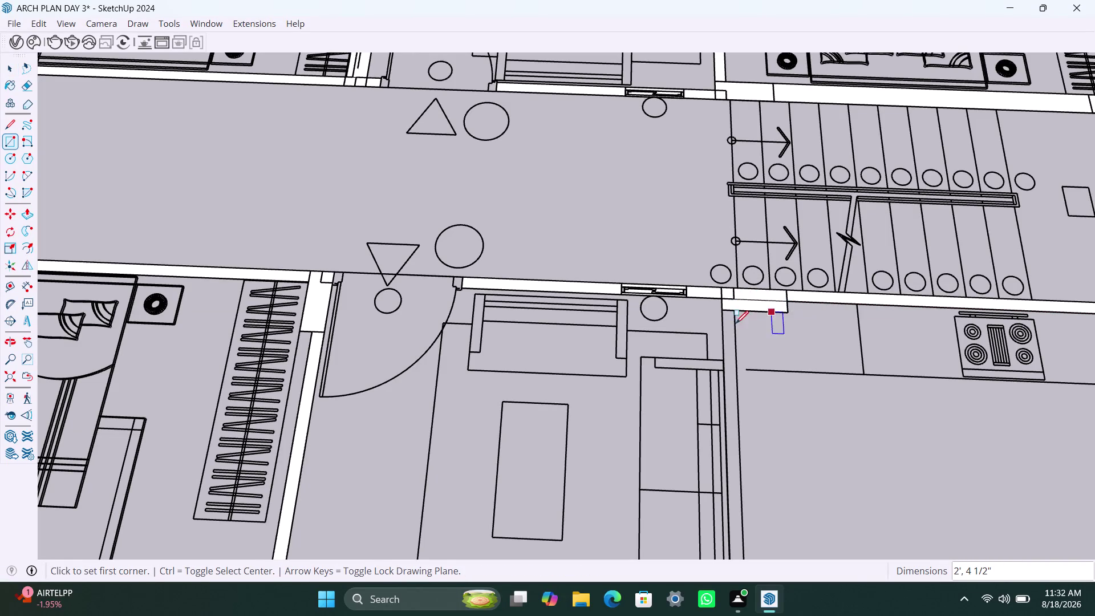
click(724, 312)
scroll(down, 3)
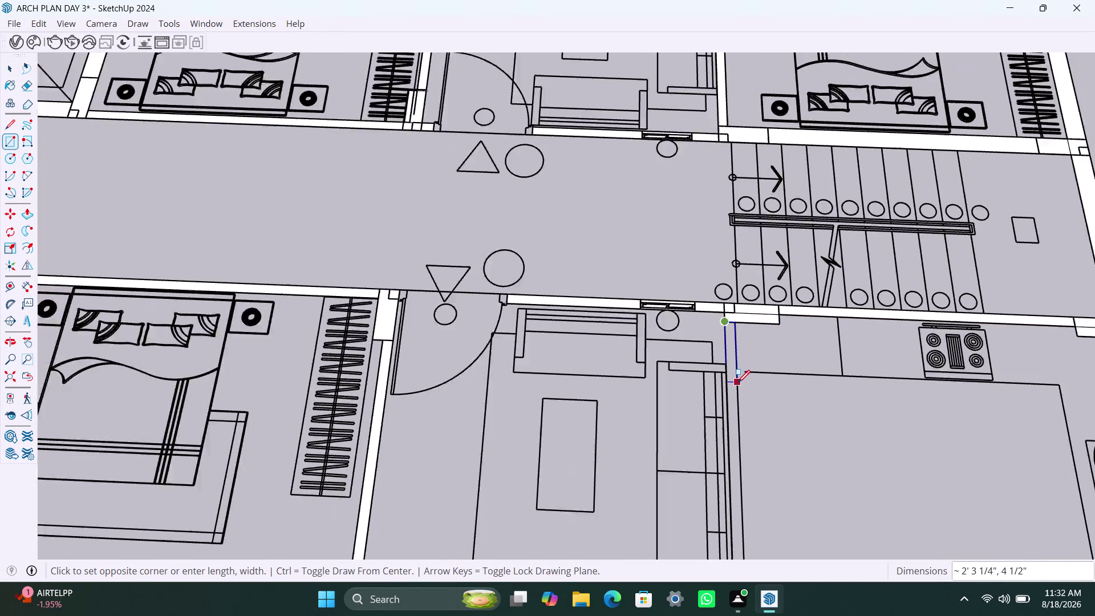
scroll(down, 3)
middle_drag(737, 386, 693, 295)
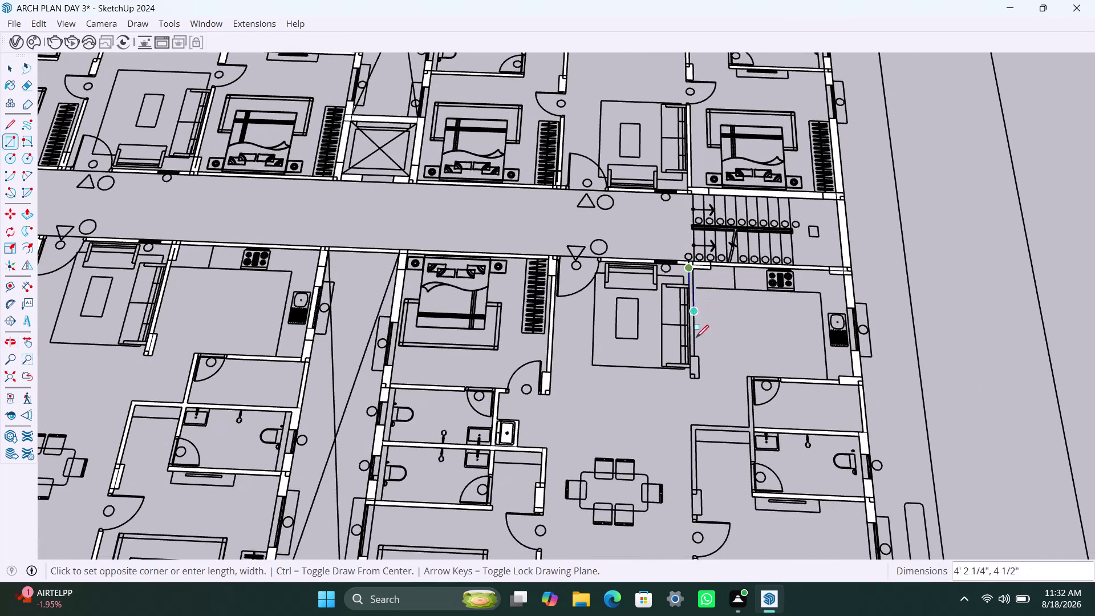
scroll(up, 3)
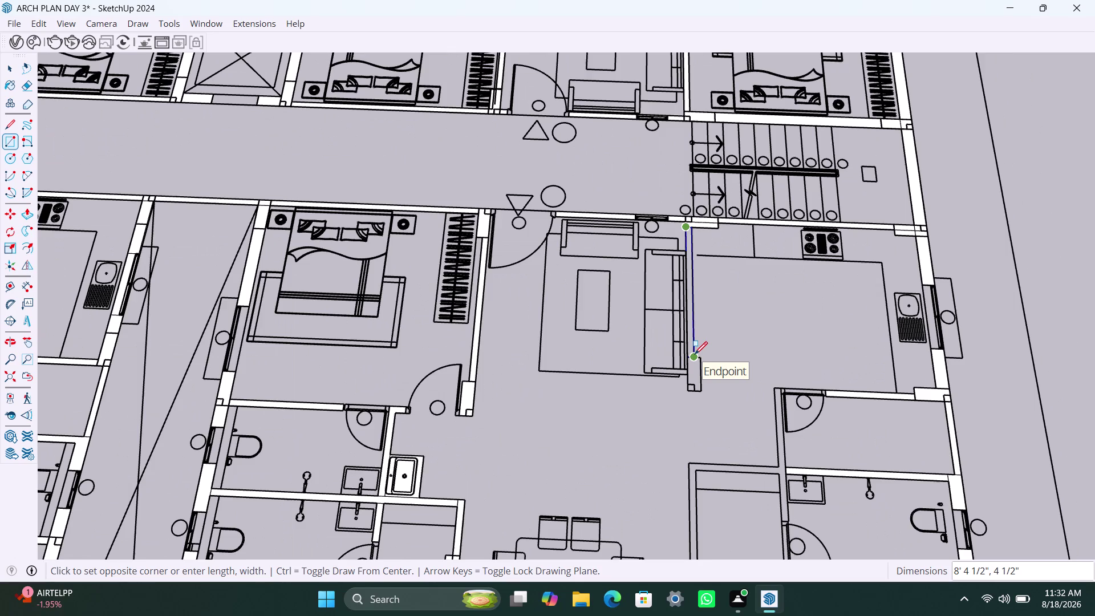
scroll(up, 3)
click(694, 354)
Add the small rectangle for the partition's lower stub, then view the bathroom walls.
click(687, 360)
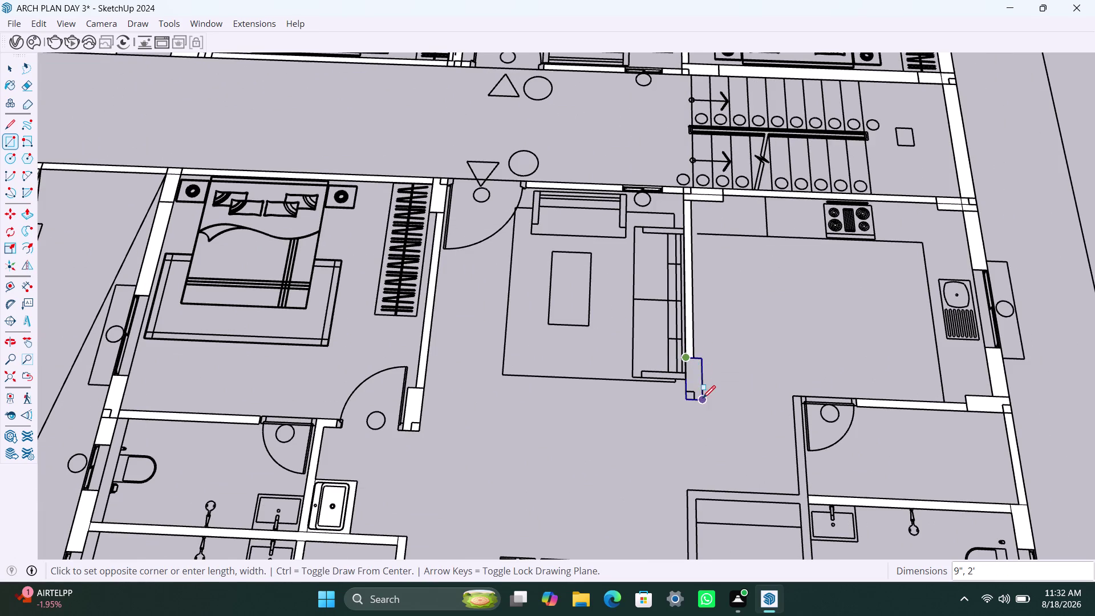
click(704, 399)
scroll(down, 3)
middle_drag(689, 377, 677, 358)
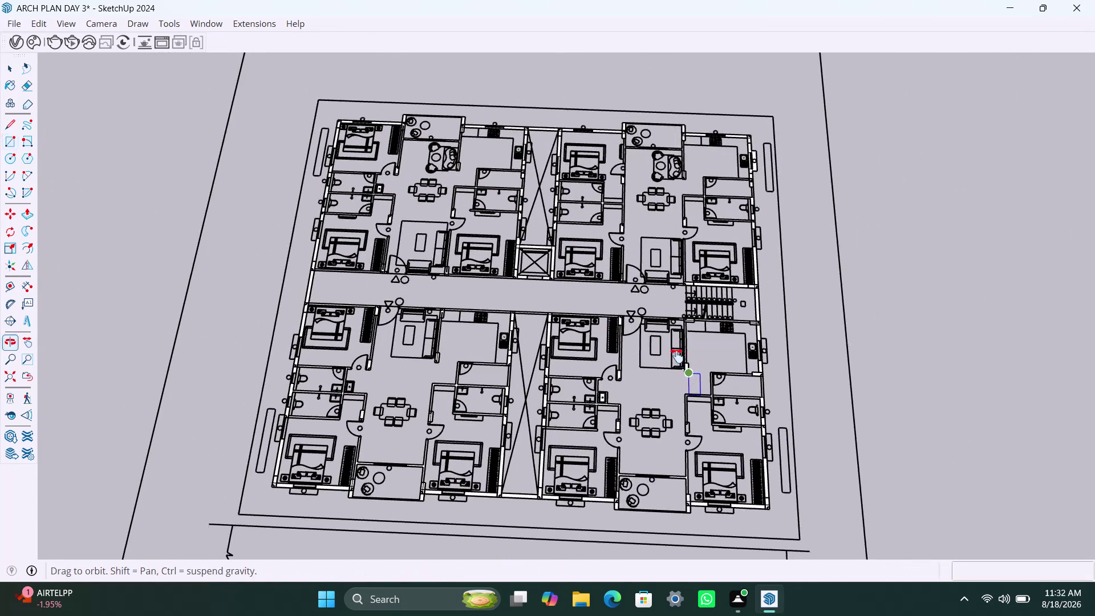
middle_drag(677, 357, 663, 309)
scroll(up, 3)
scroll(up, 3)
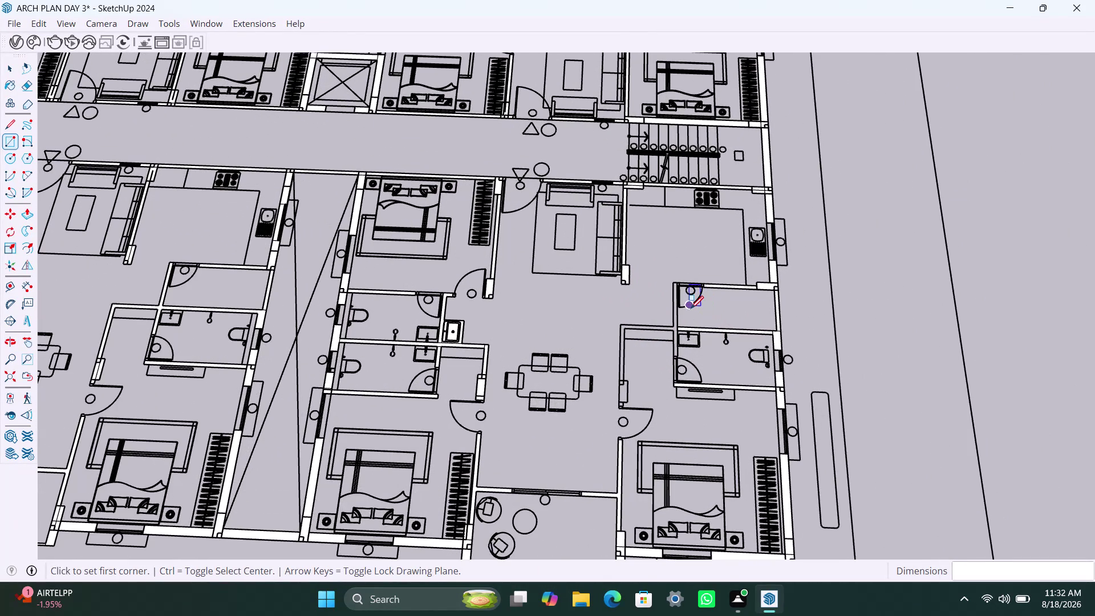
Draw rectangles for the vertical bathroom wall and the horizontal wall.
scroll(up, 3)
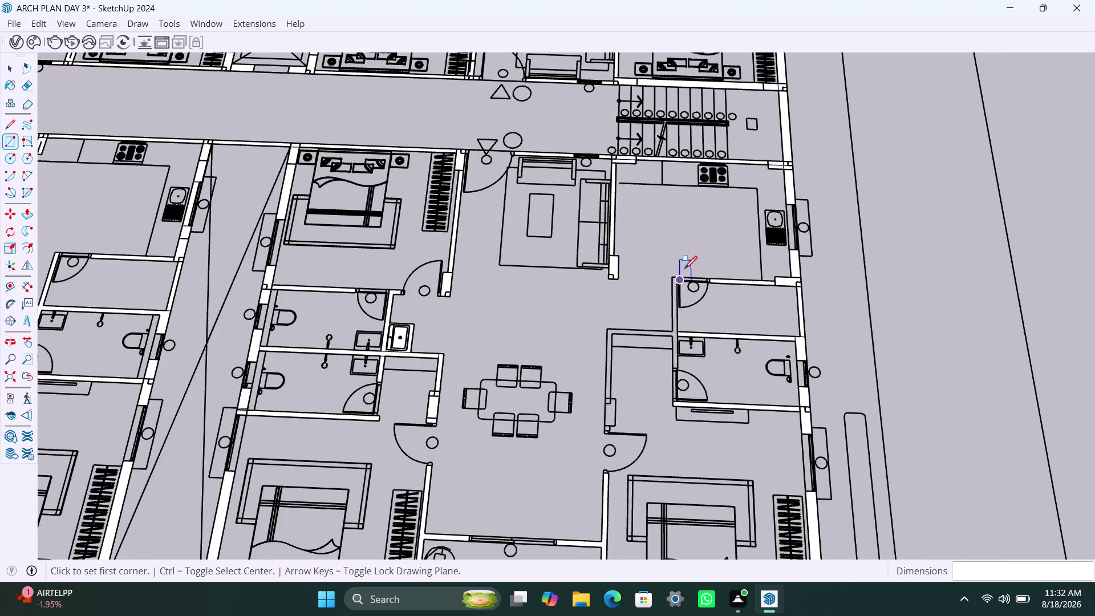
scroll(up, 3)
scroll(up, 3)
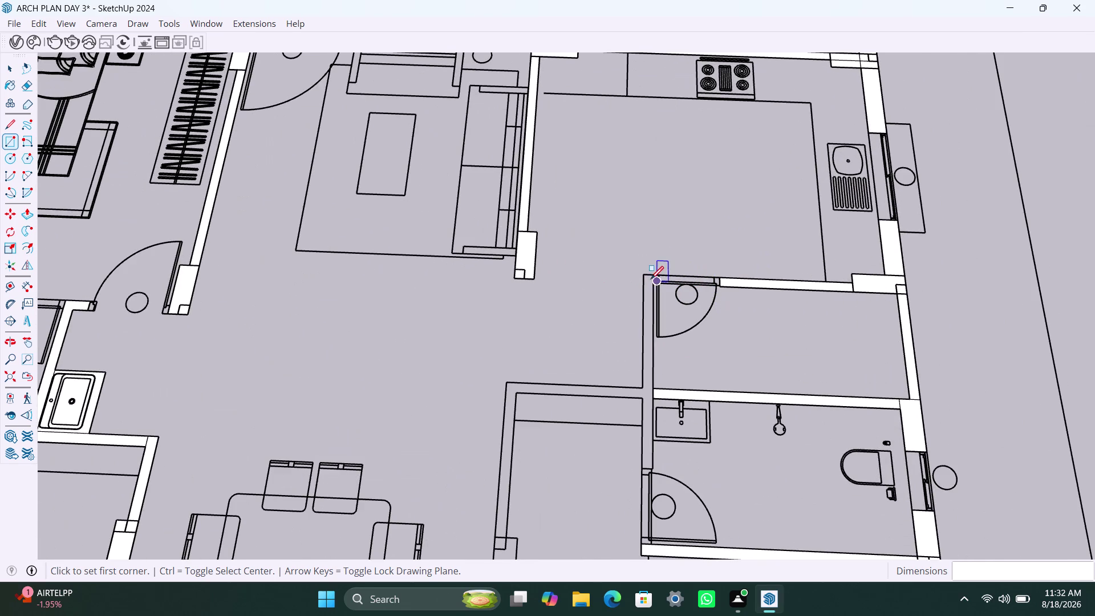
click(655, 277)
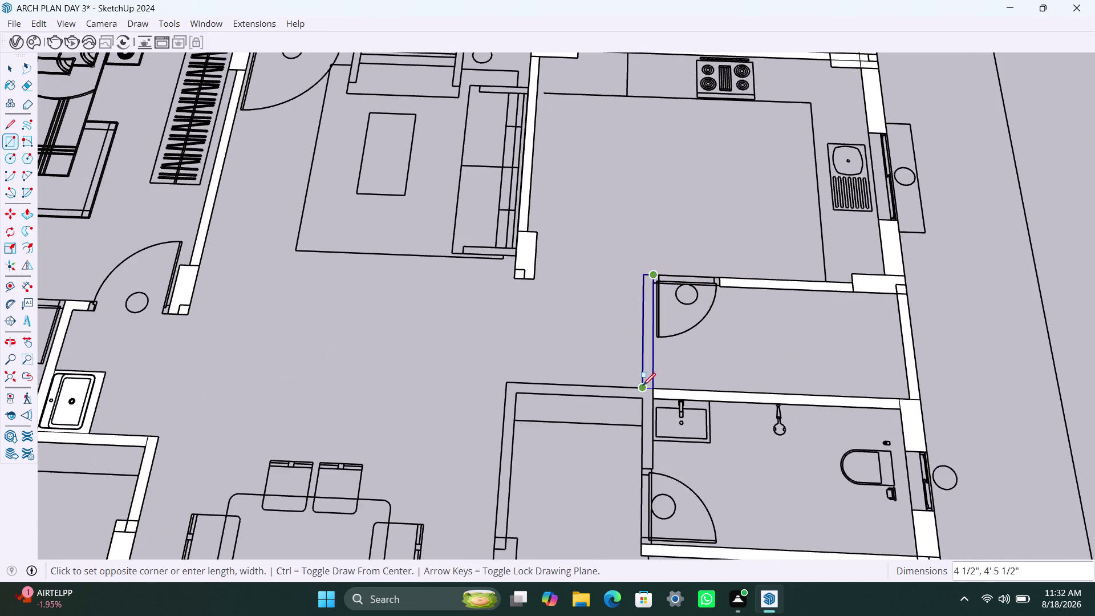
click(642, 386)
click(655, 397)
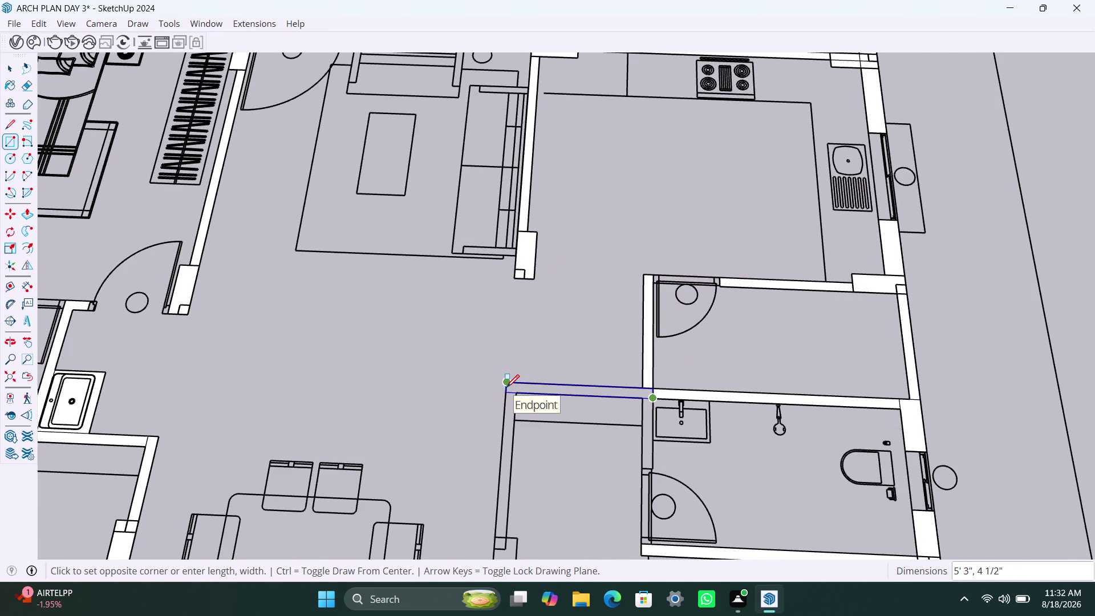
click(506, 387)
Draw the corner wall rectangle and another wall rectangle near the bathroom.
click(516, 394)
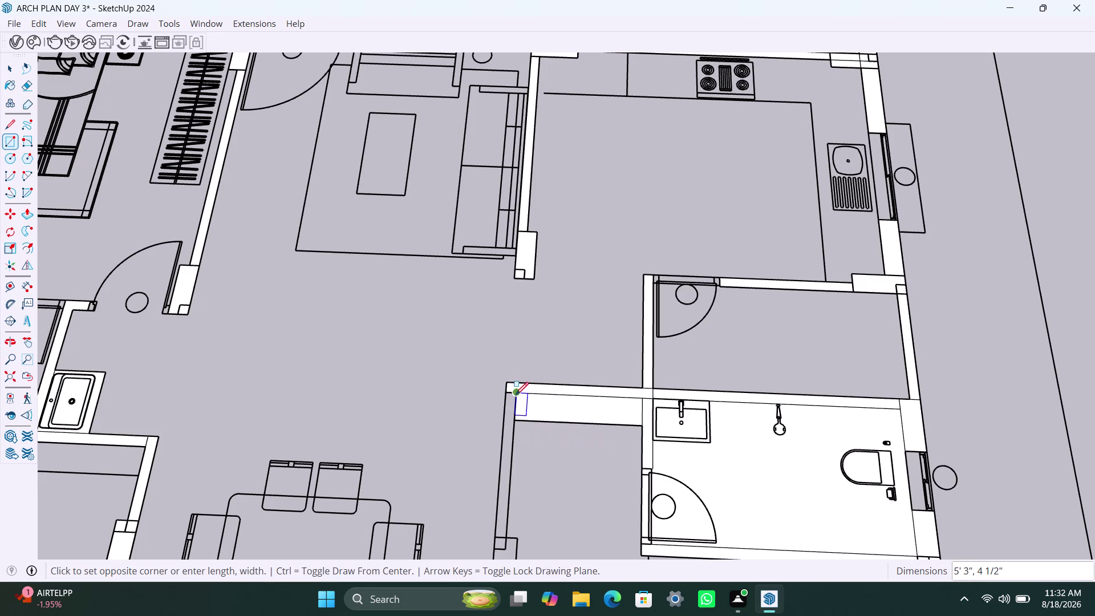
click(498, 539)
scroll(down, 3)
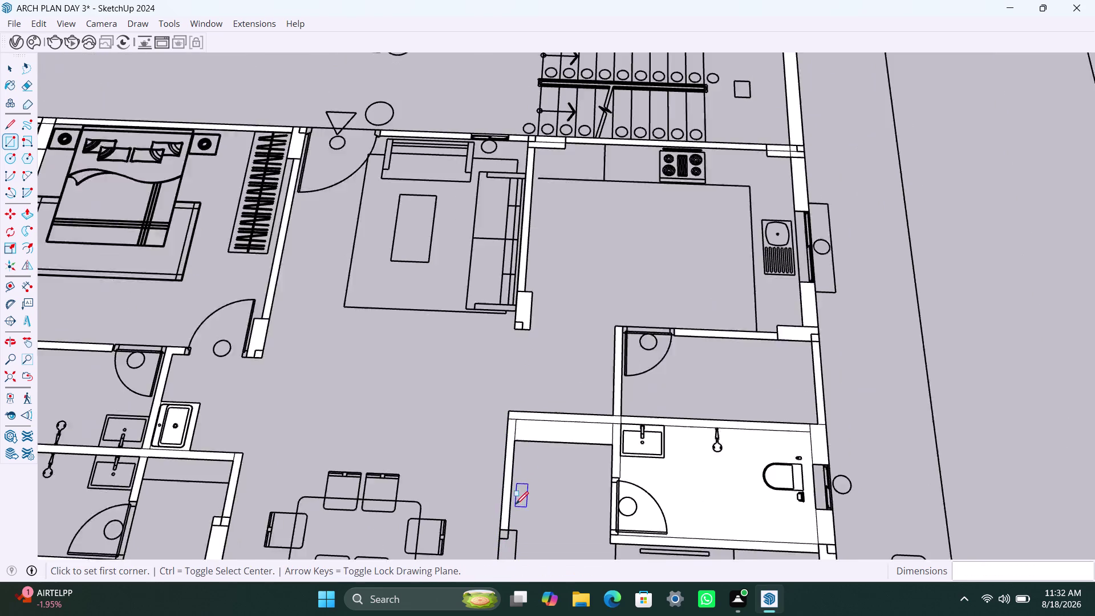
scroll(down, 3)
middle_drag(516, 502, 528, 437)
scroll(up, 3)
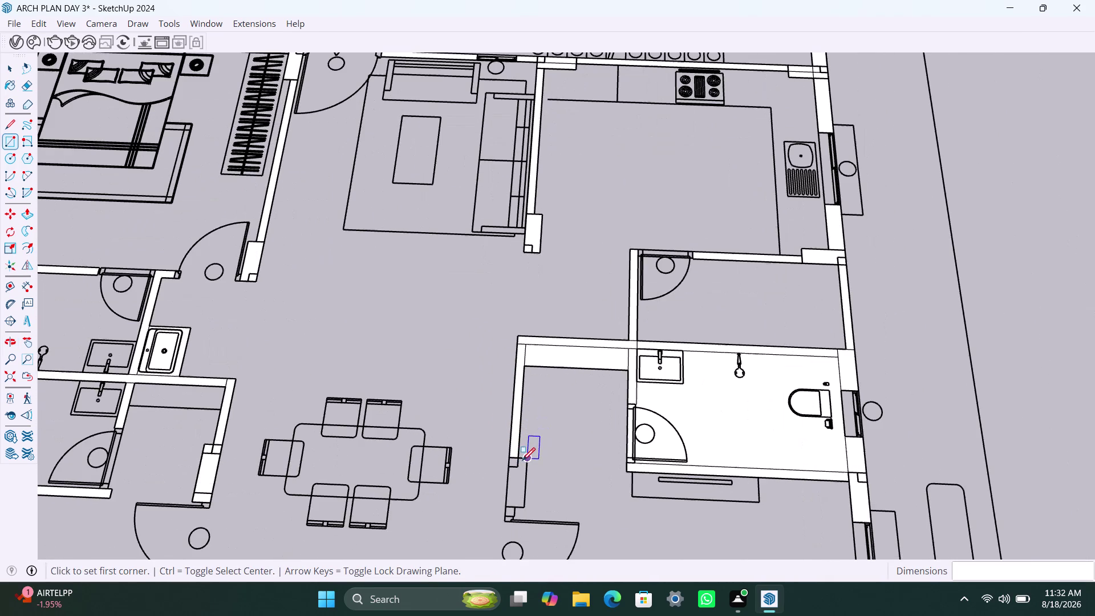
click(522, 460)
click(506, 502)
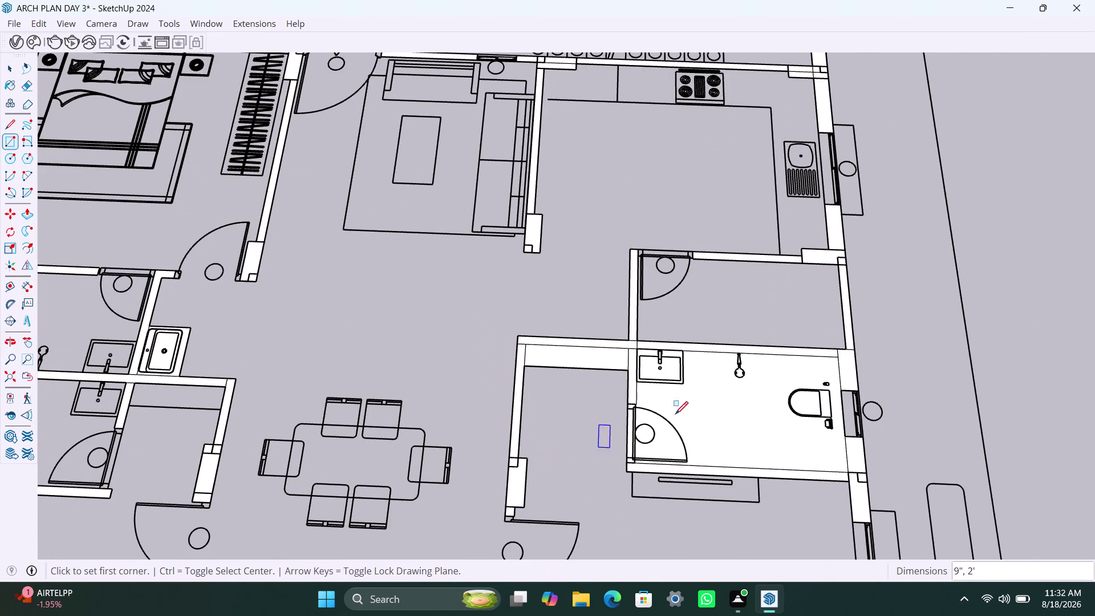
Delete the bathroom floor face and the wall strip left of the bathroom.
scroll(down, 3)
key(space)
click(723, 440)
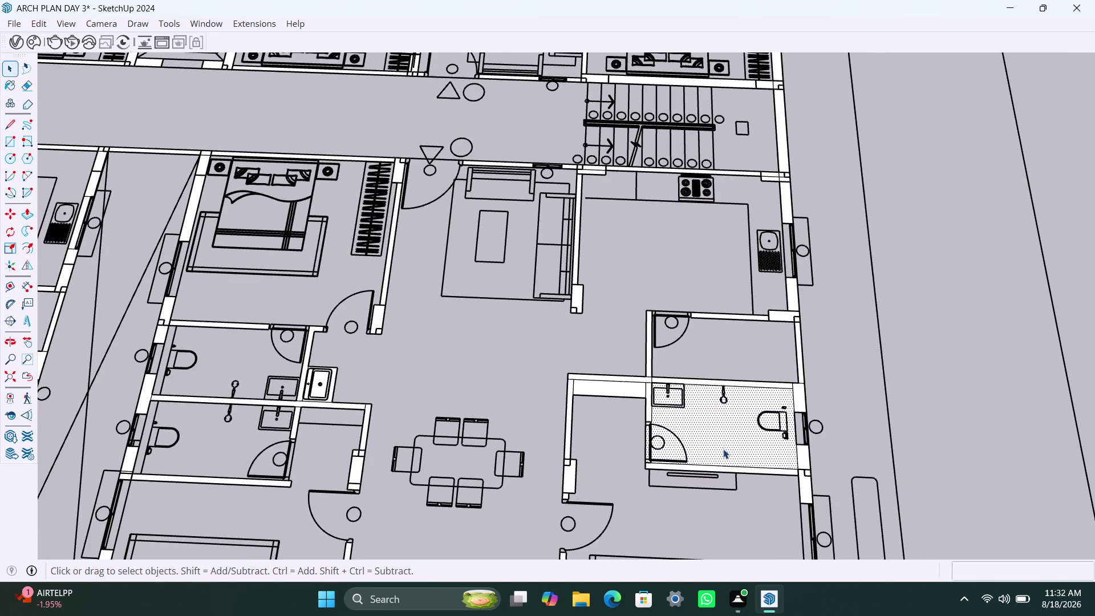
key(Delete)
click(612, 393)
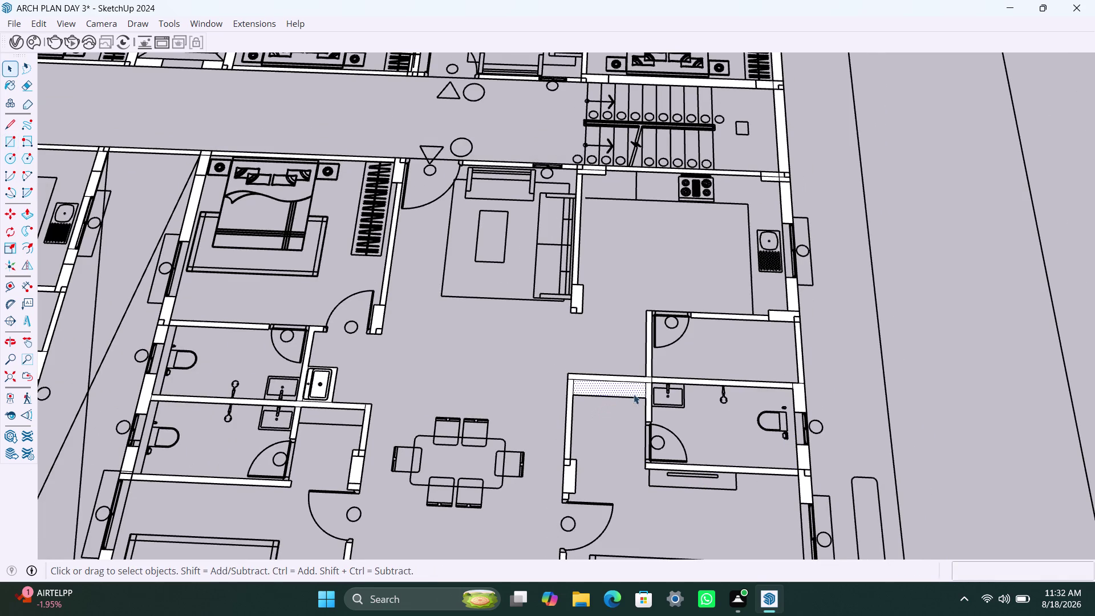
key(Delete)
Orbit and zoom out over the whole plan, then save the model.
scroll(down, 3)
scroll(down, 3)
middle_drag(575, 445, 576, 444)
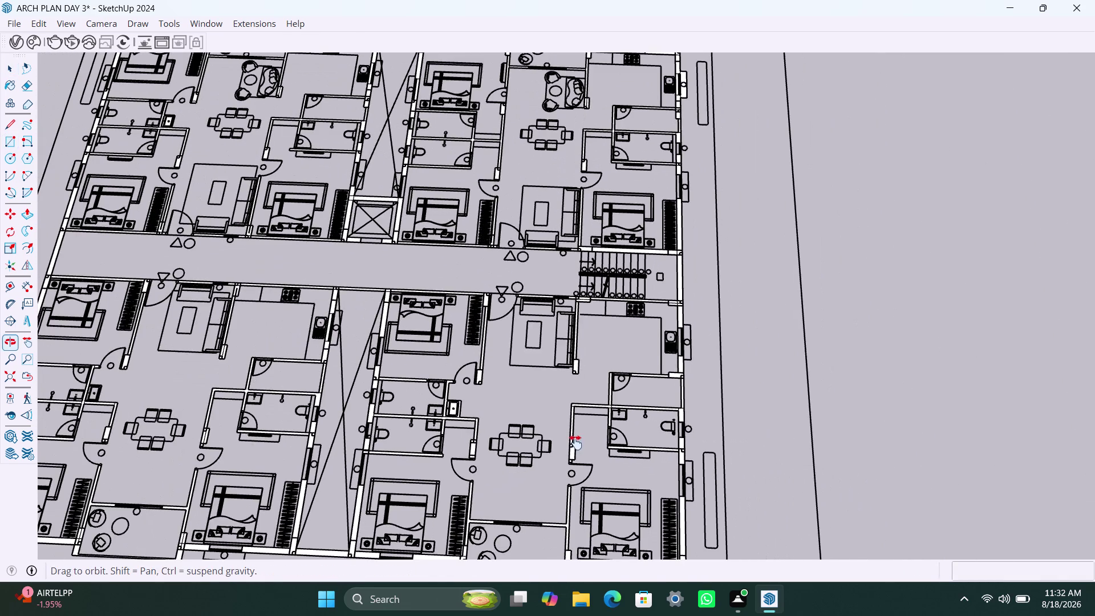
middle_drag(575, 444, 611, 344)
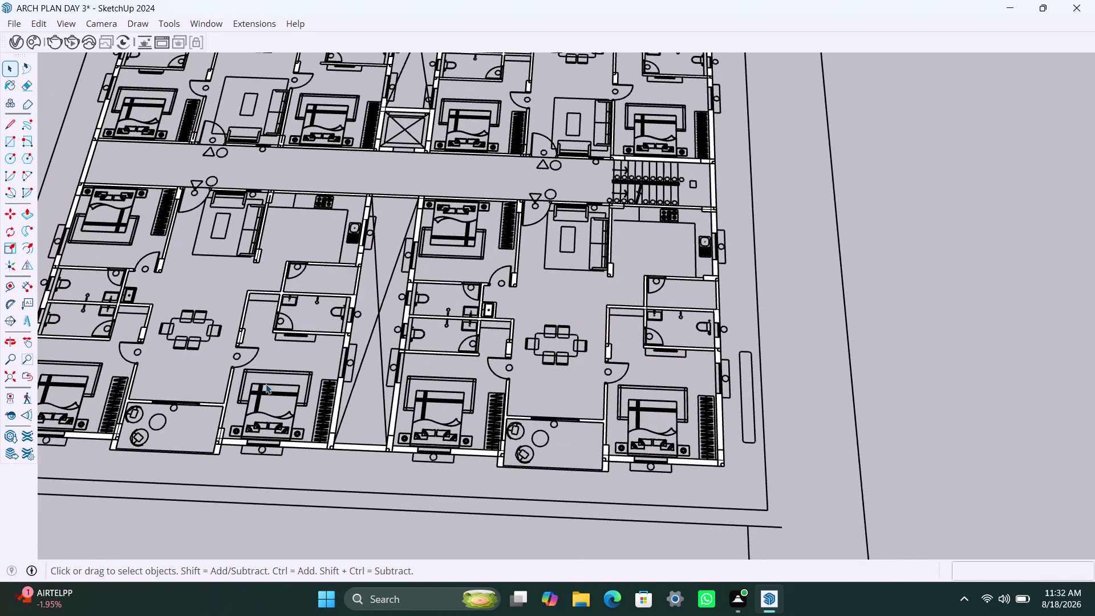
scroll(down, 3)
scroll(up, 3)
scroll(up, 3)
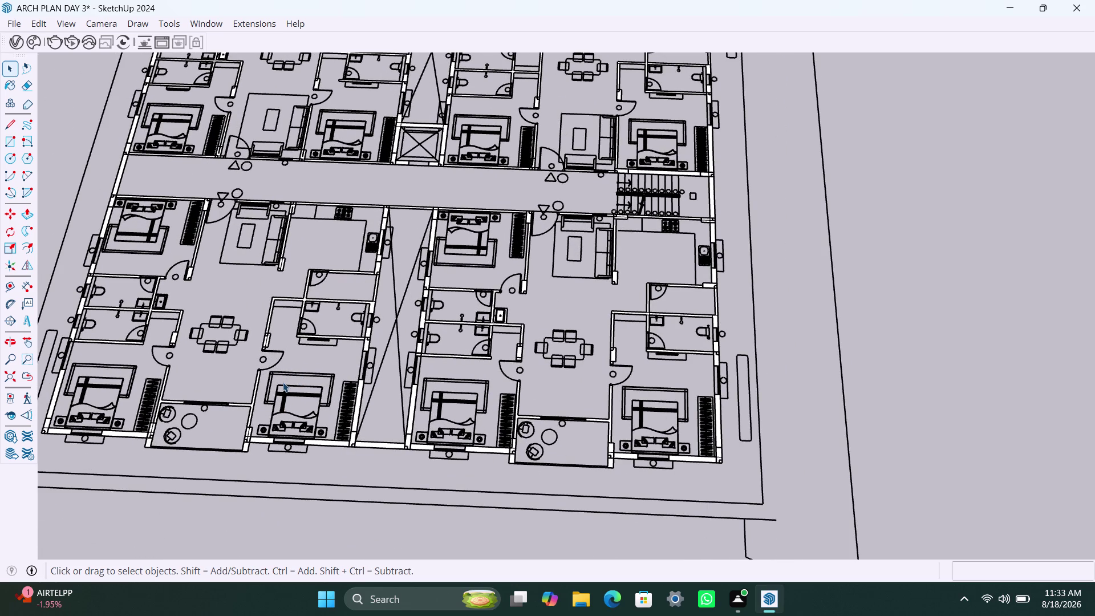
scroll(down, 3)
middle_drag(283, 382, 300, 385)
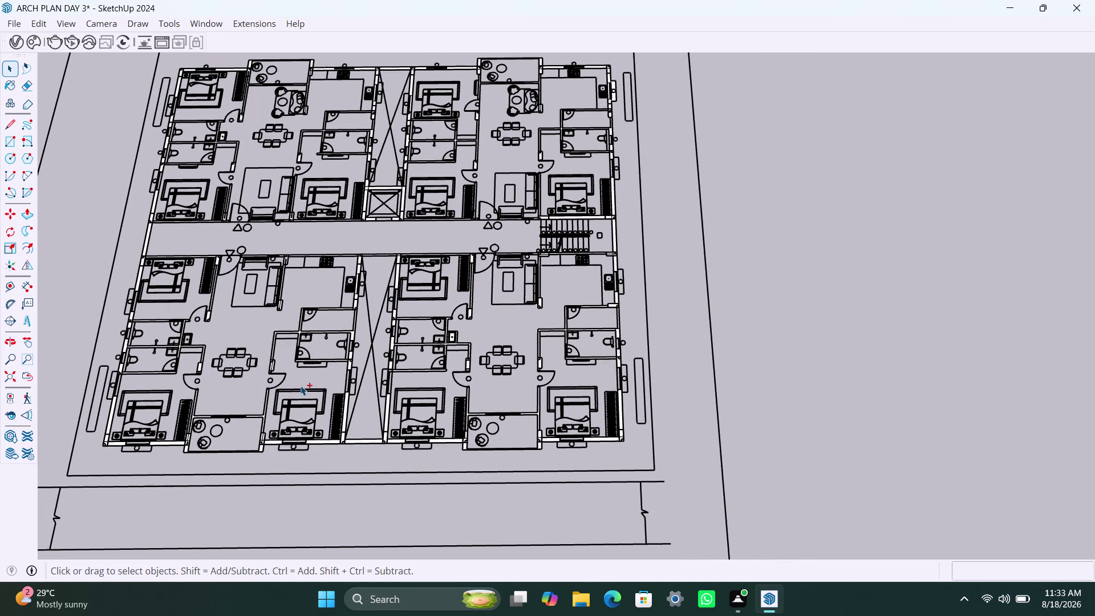
key(ctrl+s)
scroll(down, 3)
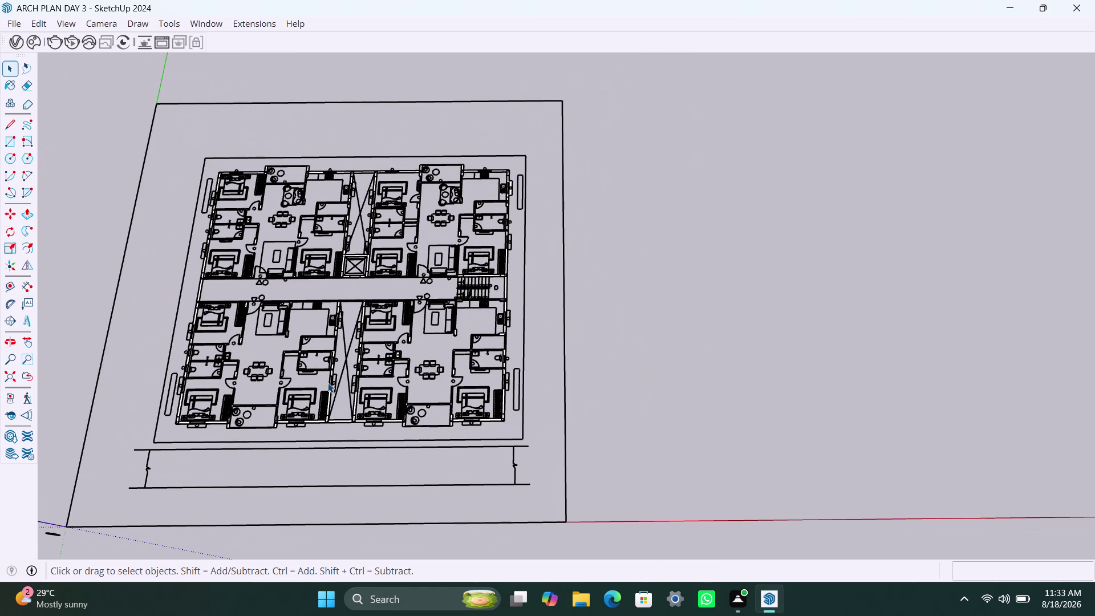
middle_drag(328, 384, 405, 383)
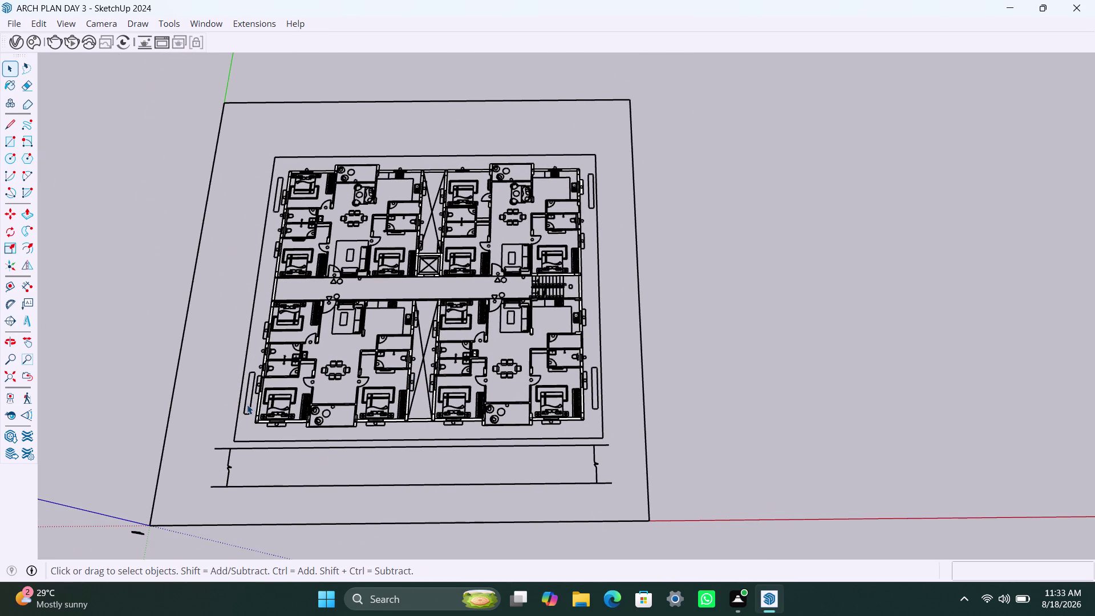
scroll(up, 3)
scroll(up, 3)
scroll(up, 3)
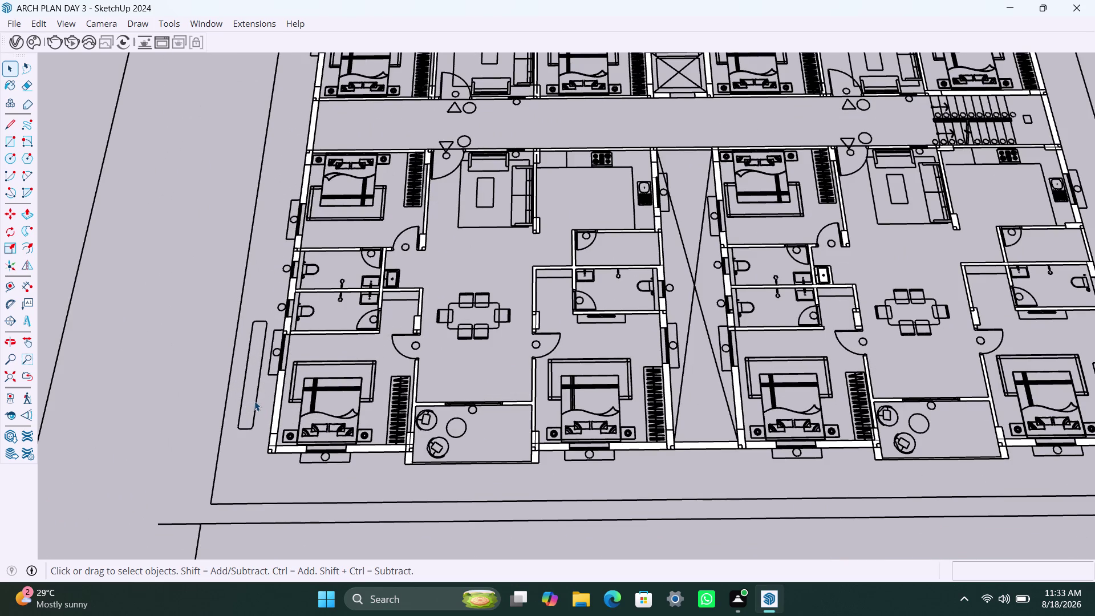
scroll(down, 3)
scroll(down, 3)
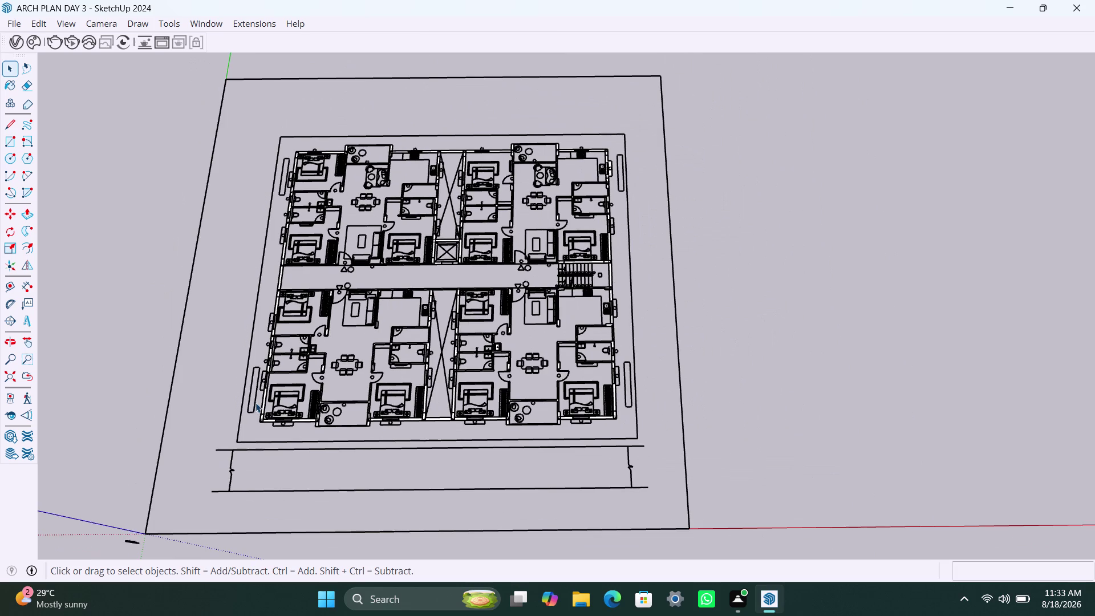
middle_drag(353, 398, 353, 439)
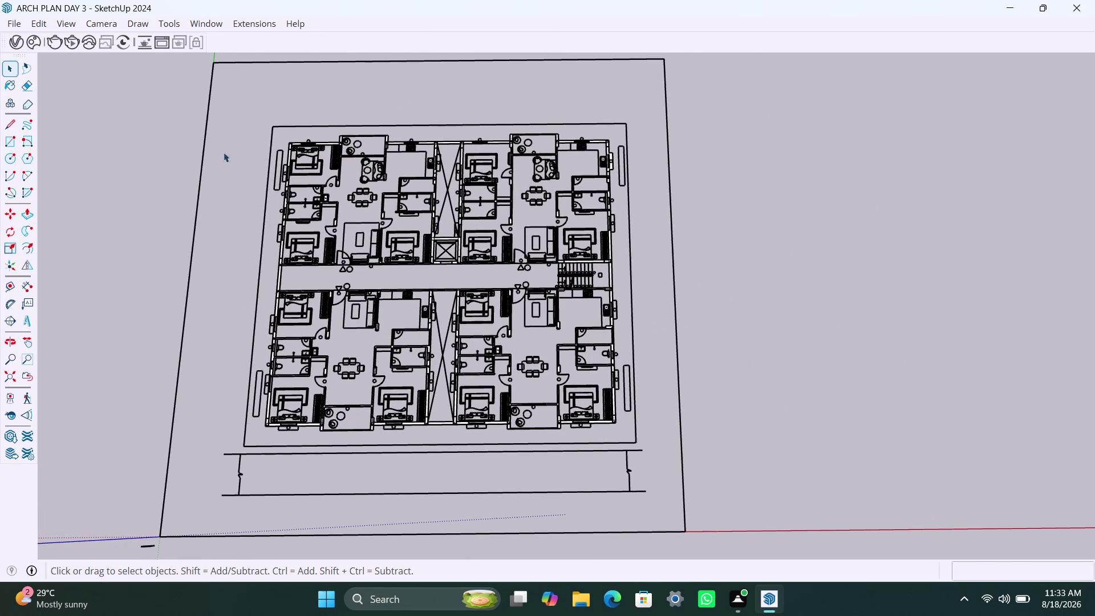
Window-select the floor plan linework and dismiss its context menu unused.
drag(225, 103, 629, 450)
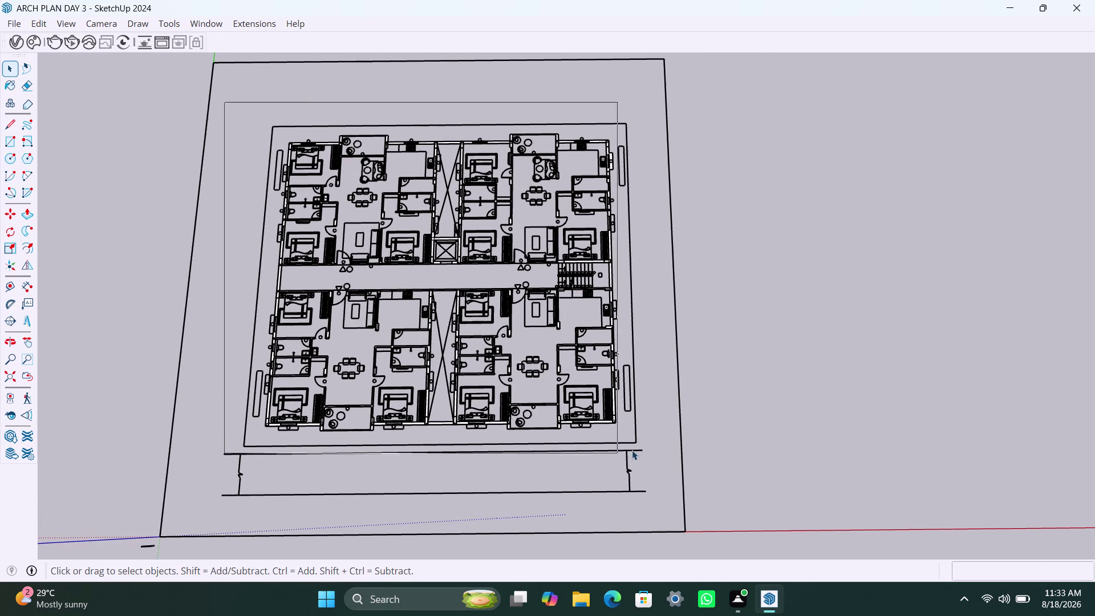
drag(628, 451, 647, 447)
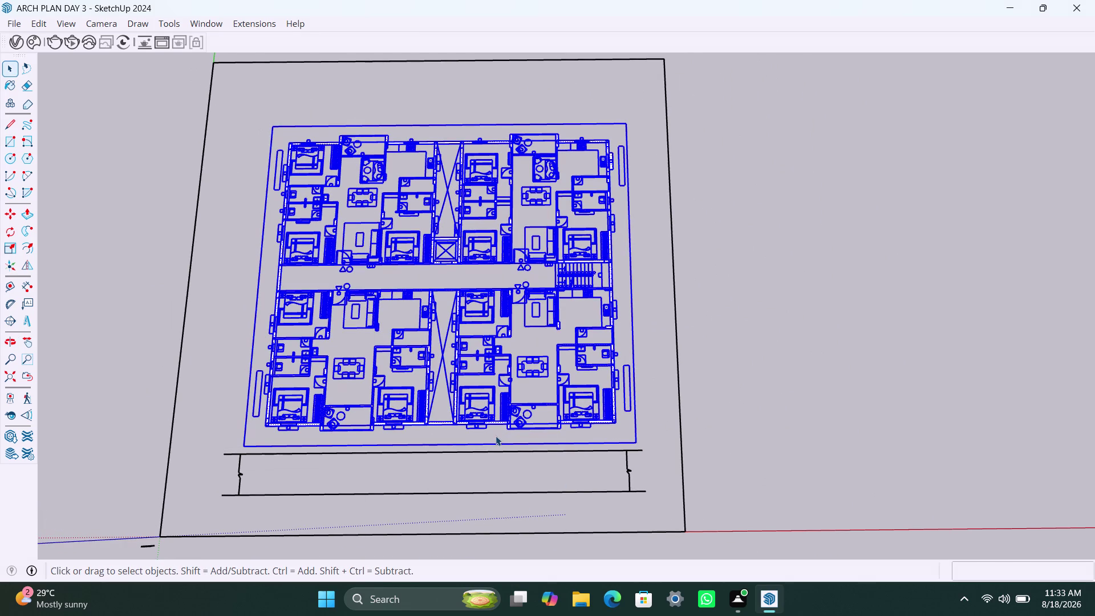
right_click(496, 436)
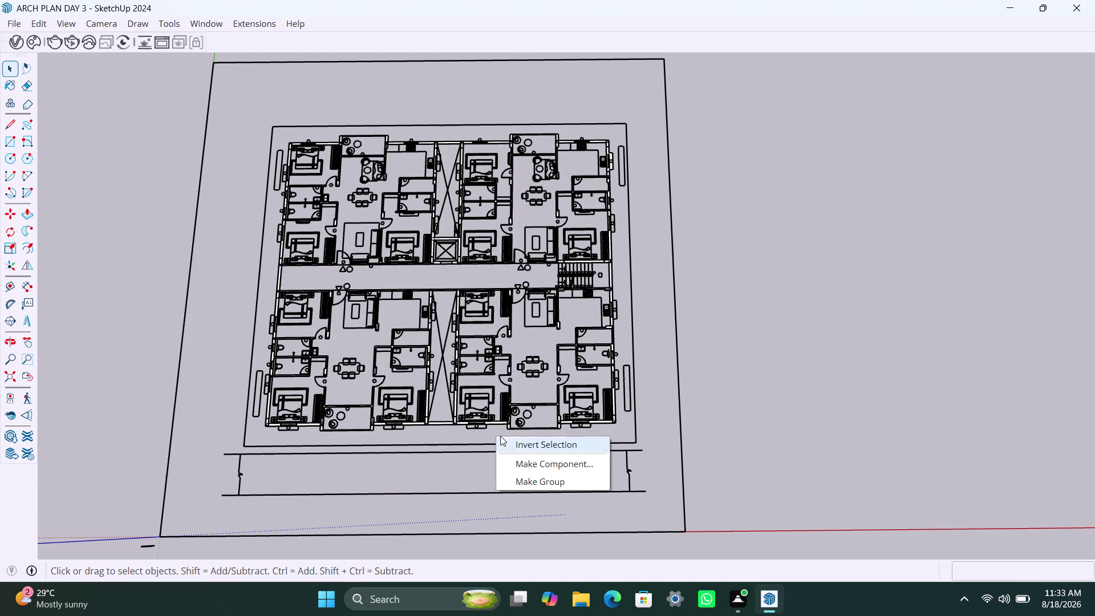
click(372, 431)
Reselect the floor plan linework and apply a context-menu command to it.
drag(223, 104, 227, 264)
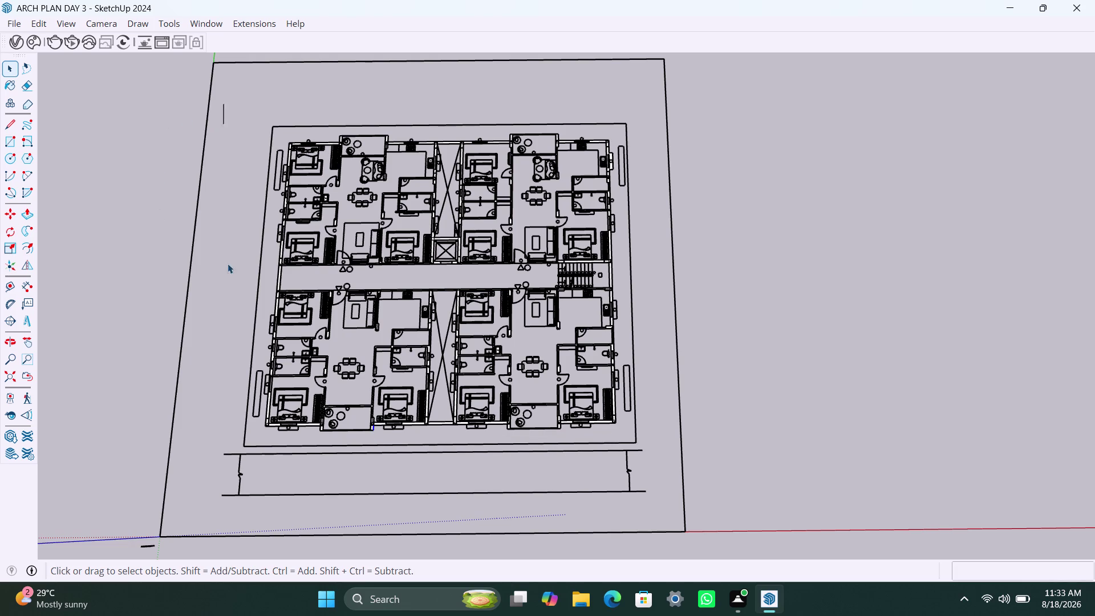
drag(227, 263, 648, 443)
right_click(637, 431)
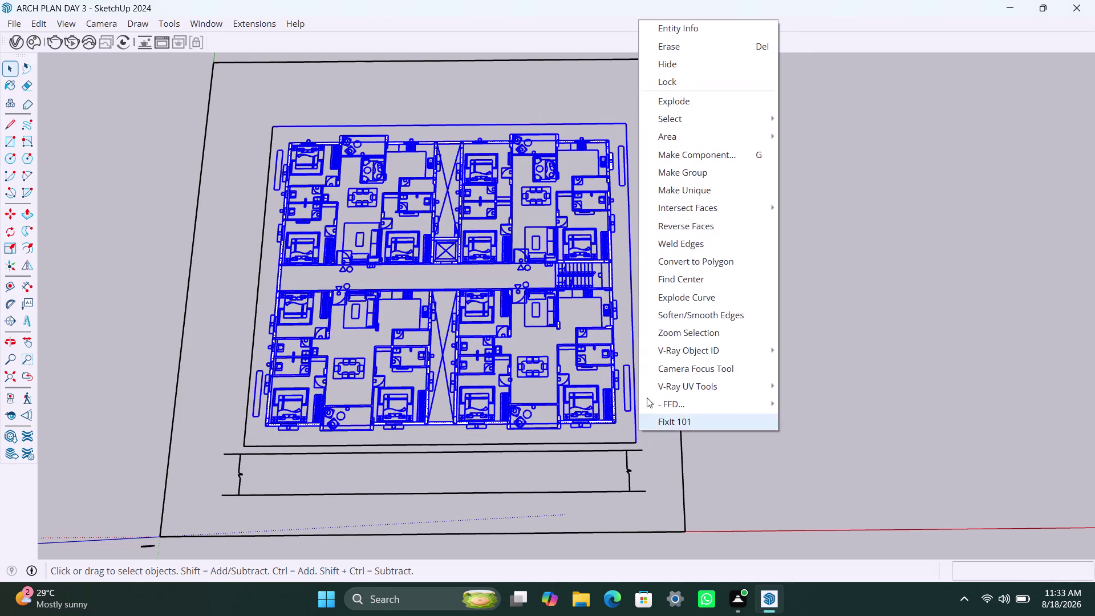
click(684, 175)
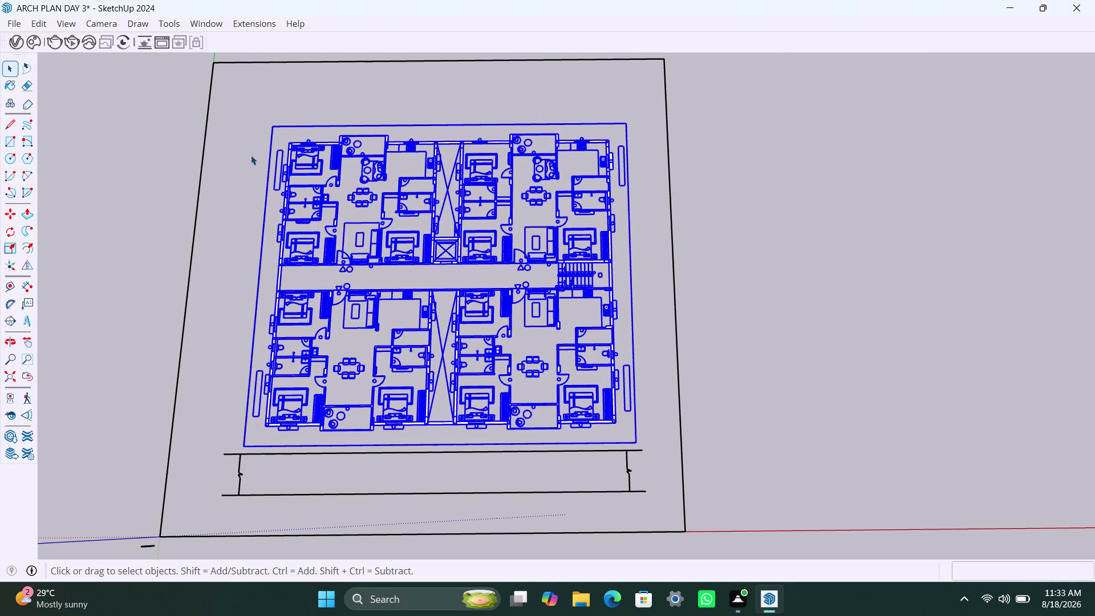
click(242, 125)
Try window-selecting part of the plan, then undo the last two changes.
drag(240, 113, 679, 478)
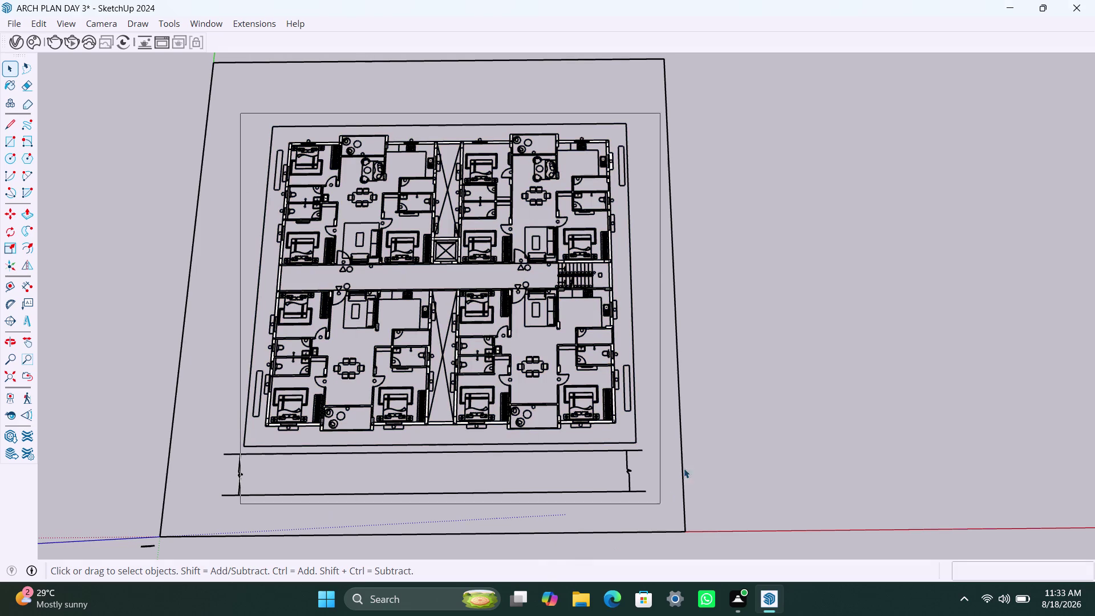
drag(680, 479, 653, 436)
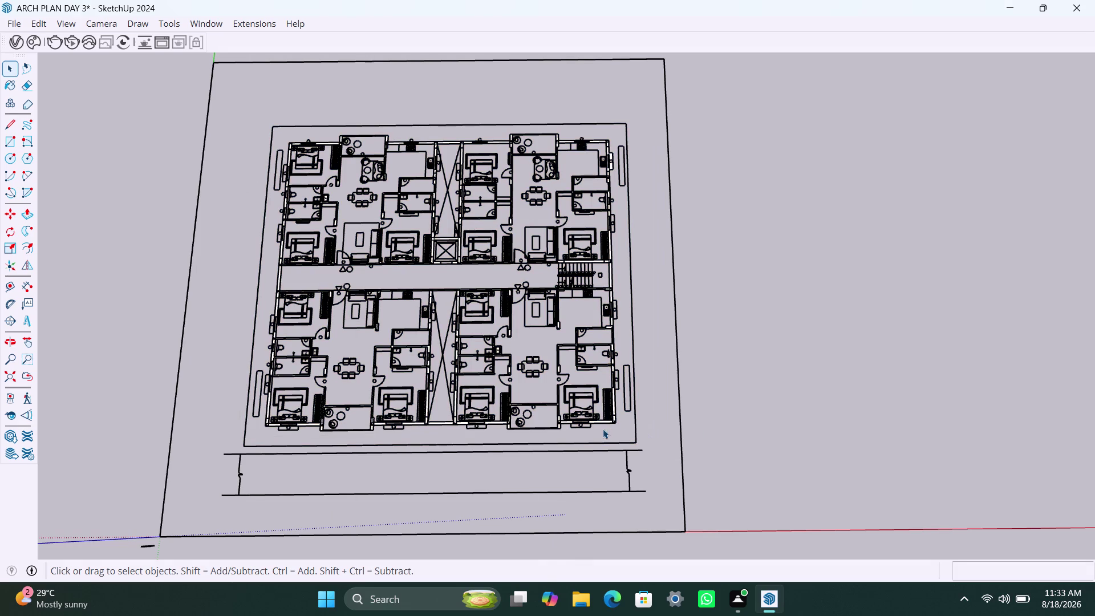
drag(248, 116, 591, 423)
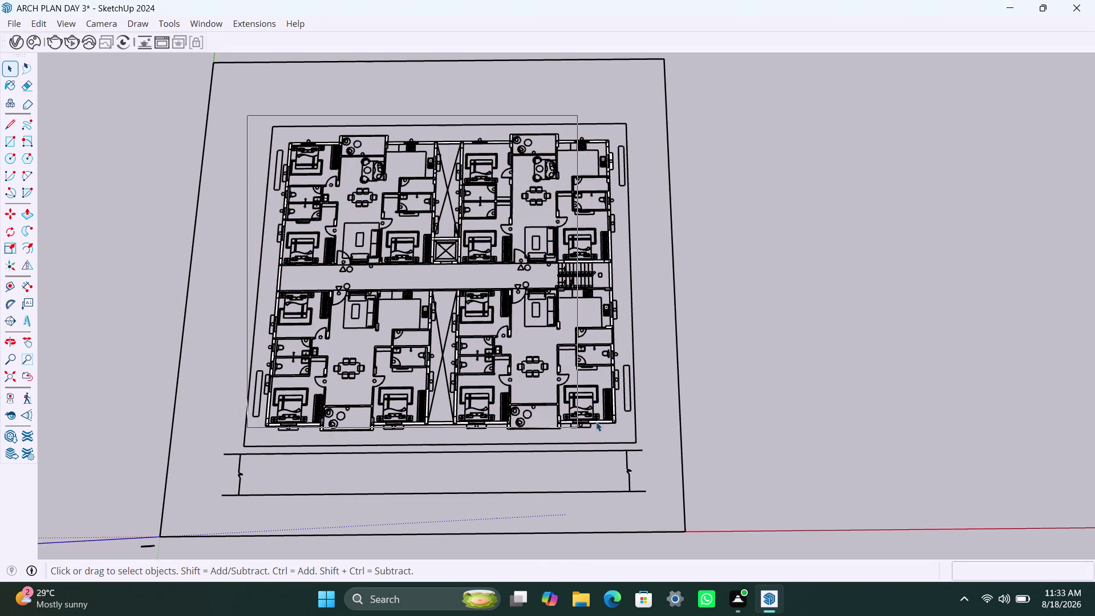
drag(591, 424, 638, 435)
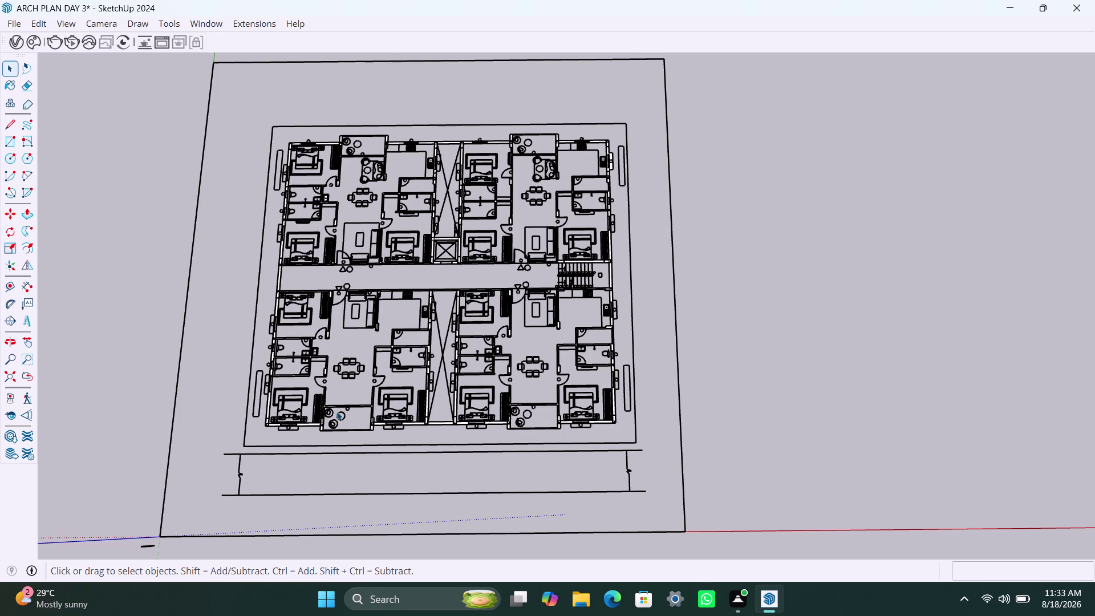
key(ctrl+z)
key(ctrl+z)
Zoom in on a wall, delete a selected element there, then zoom out.
scroll(up, 3)
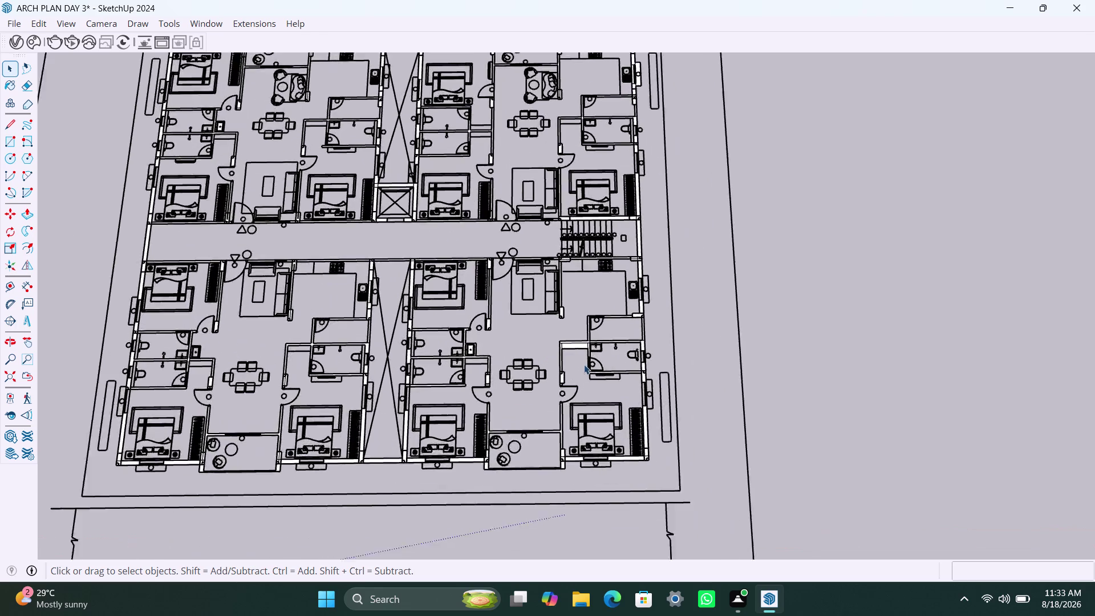
scroll(up, 3)
click(575, 331)
click(578, 334)
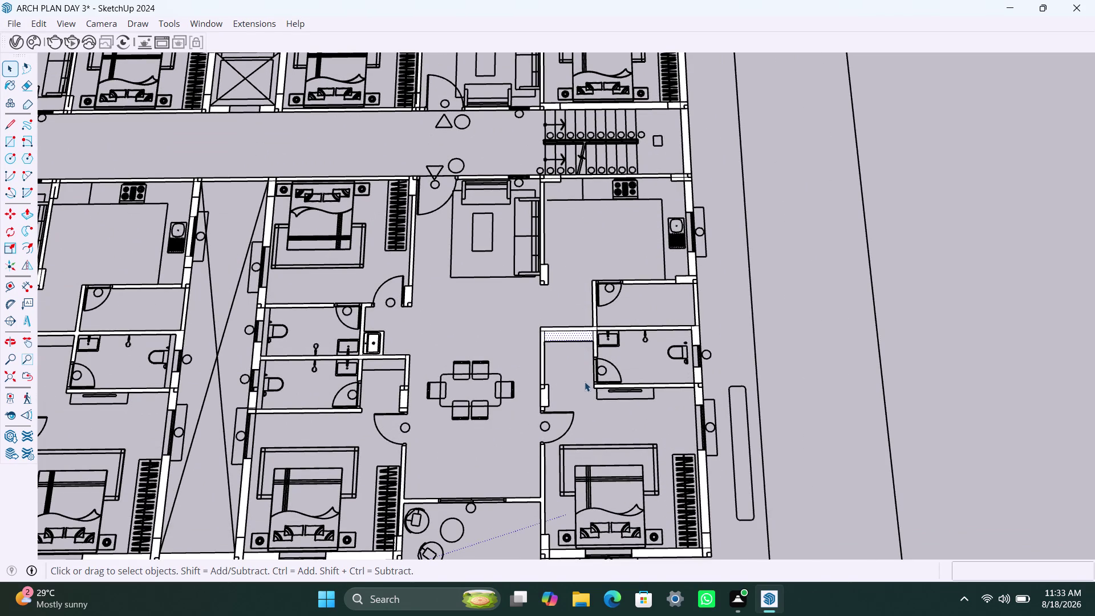
key(Delete)
scroll(down, 3)
scroll(down, 3)
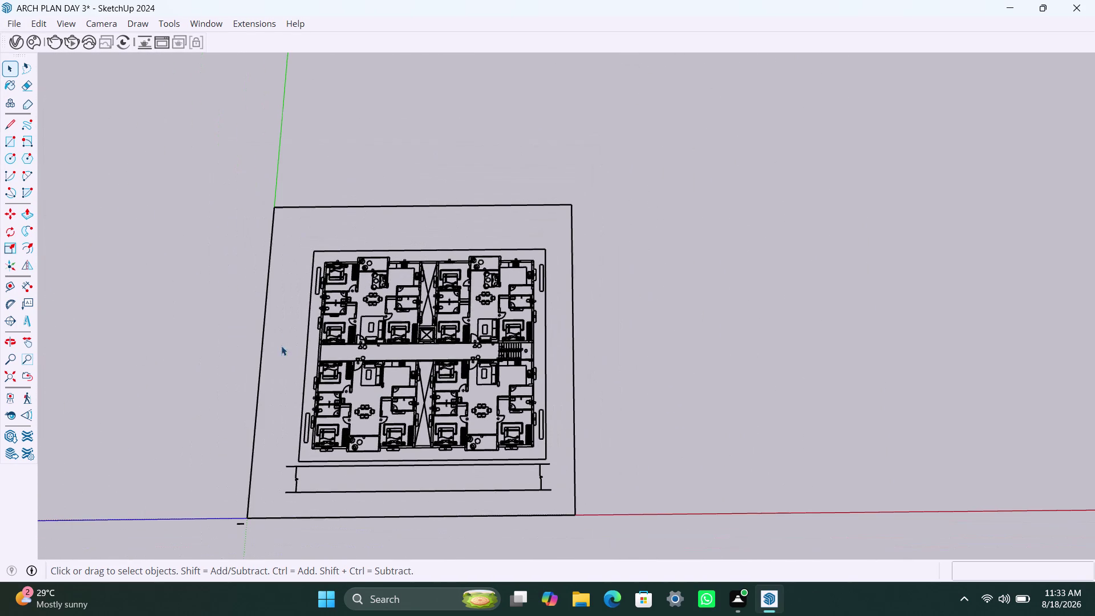
Select the floor plan, accidentally erase it from the context menu, then undo.
drag(288, 251, 559, 470)
right_click(467, 429)
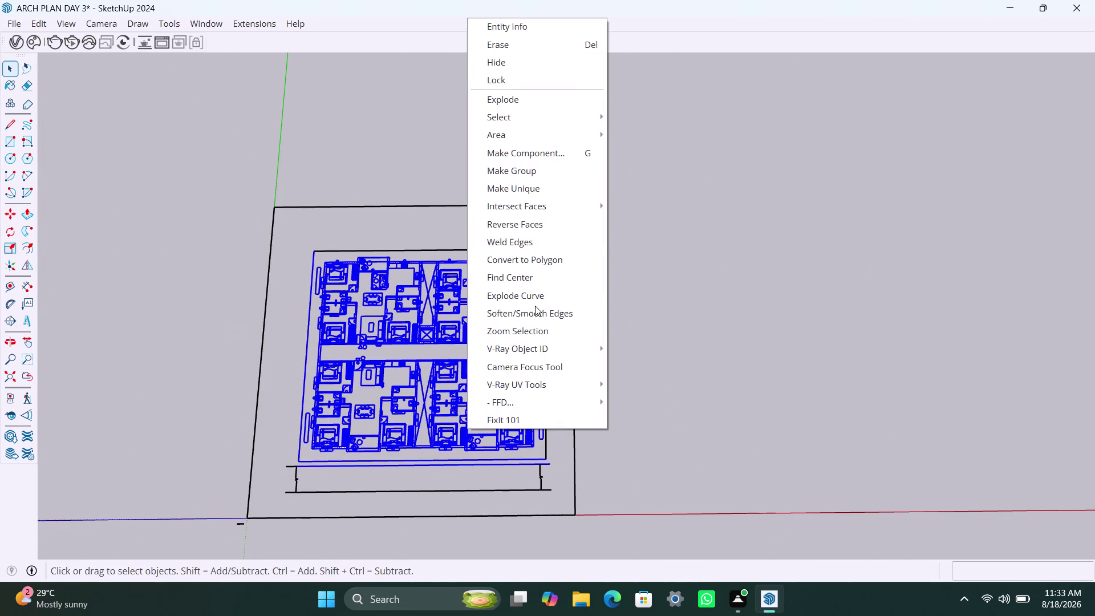
click(507, 65)
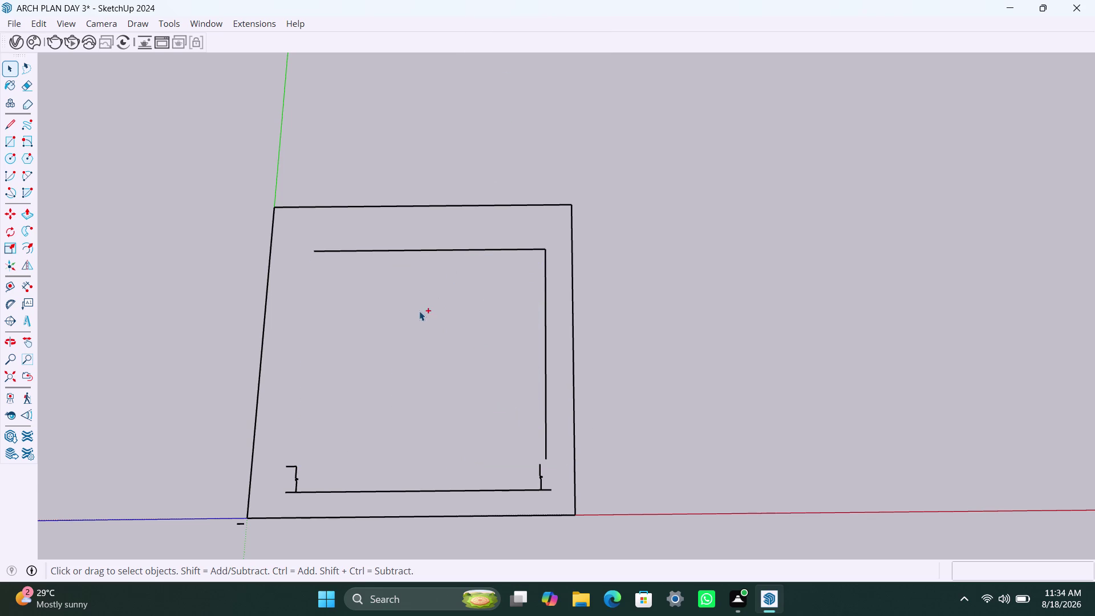
key(ctrl+z)
Window-select the whole plan again and browse the context menu's Select submenu.
drag(290, 218, 524, 462)
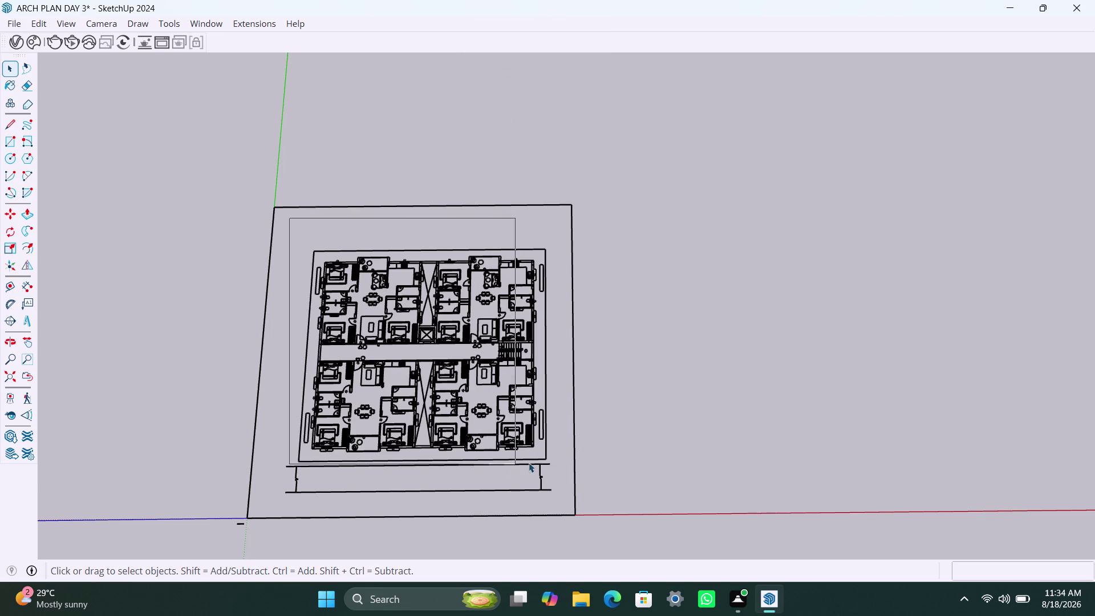
drag(524, 463, 562, 480)
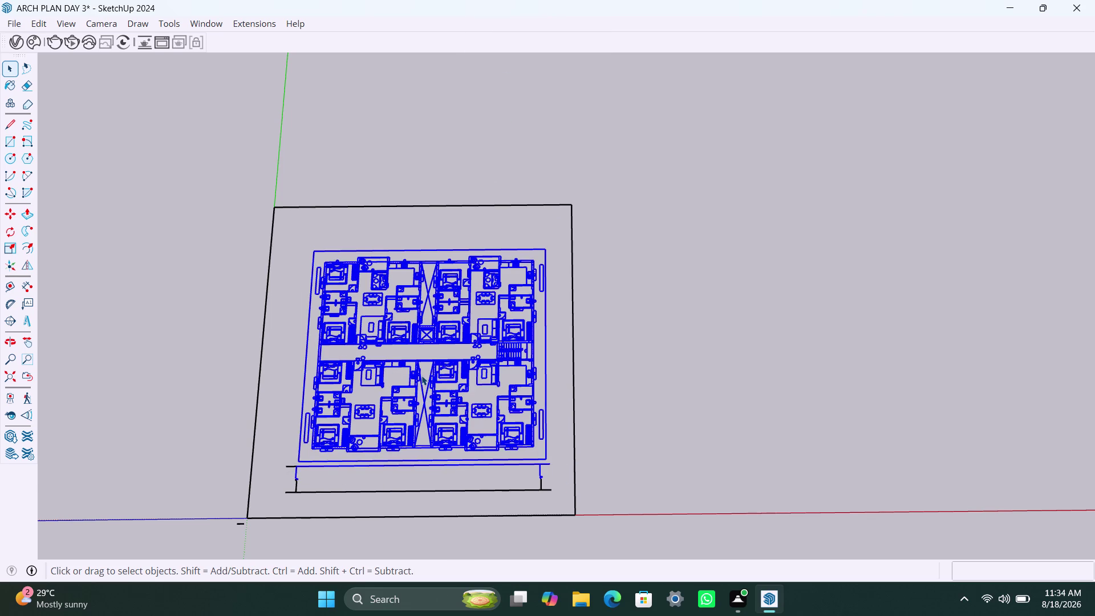
right_click(422, 375)
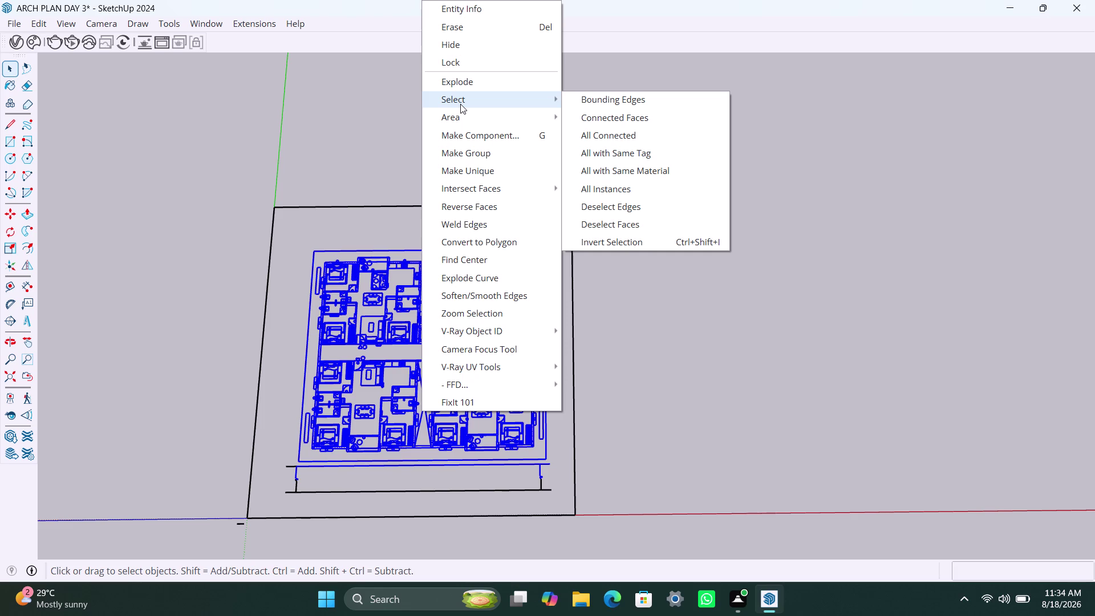
click(460, 103)
click(609, 119)
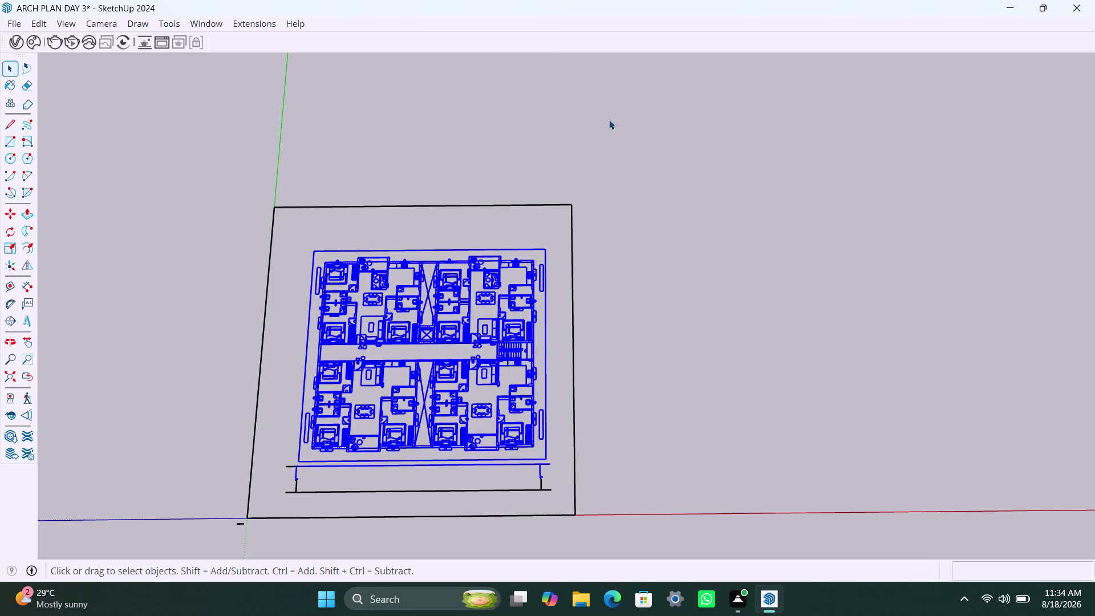
right_click(293, 234)
click(298, 239)
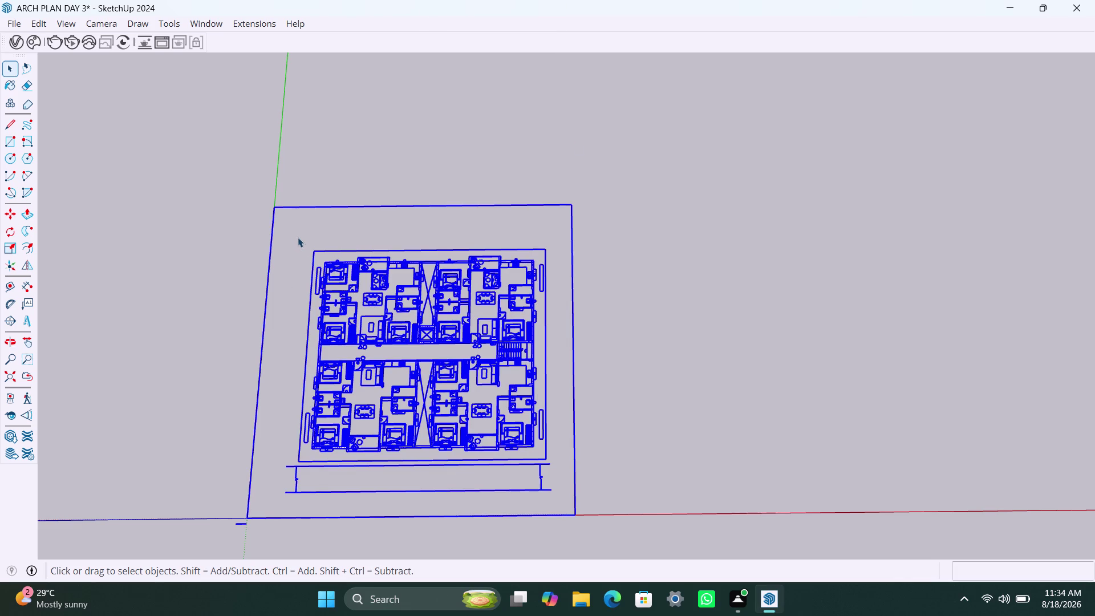
drag(295, 231, 295, 243)
click(315, 253)
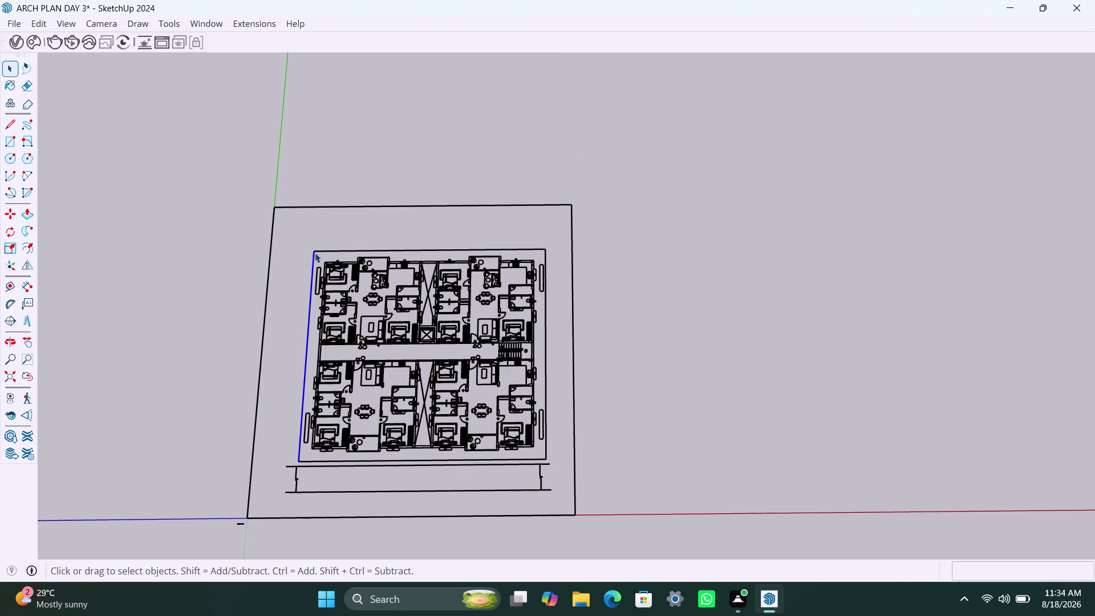
drag(300, 230, 560, 456)
right_click(494, 445)
drag(285, 233, 558, 453)
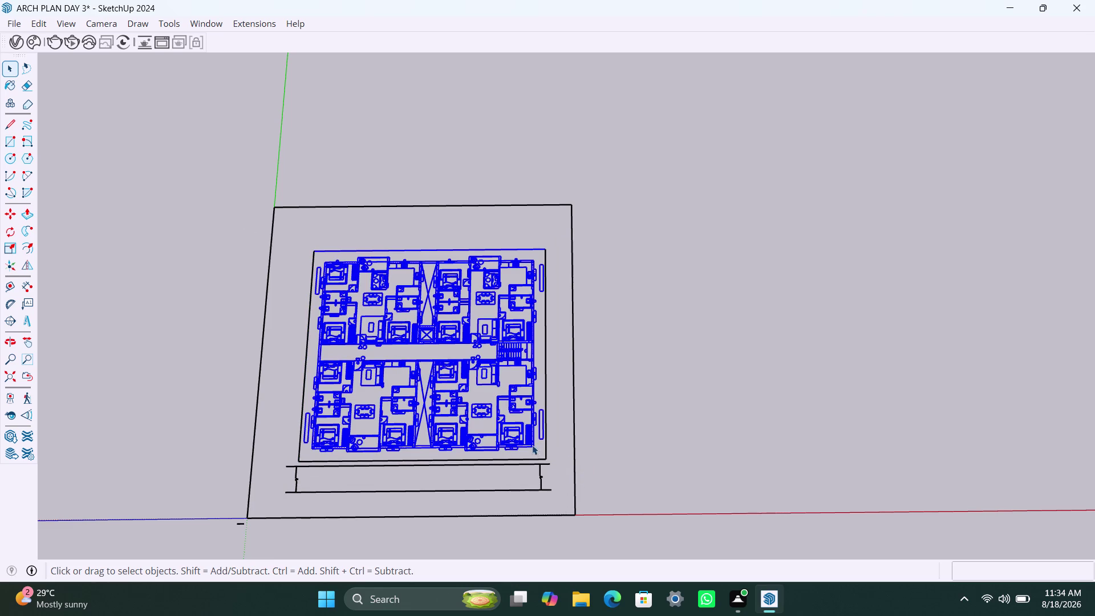
right_click(531, 445)
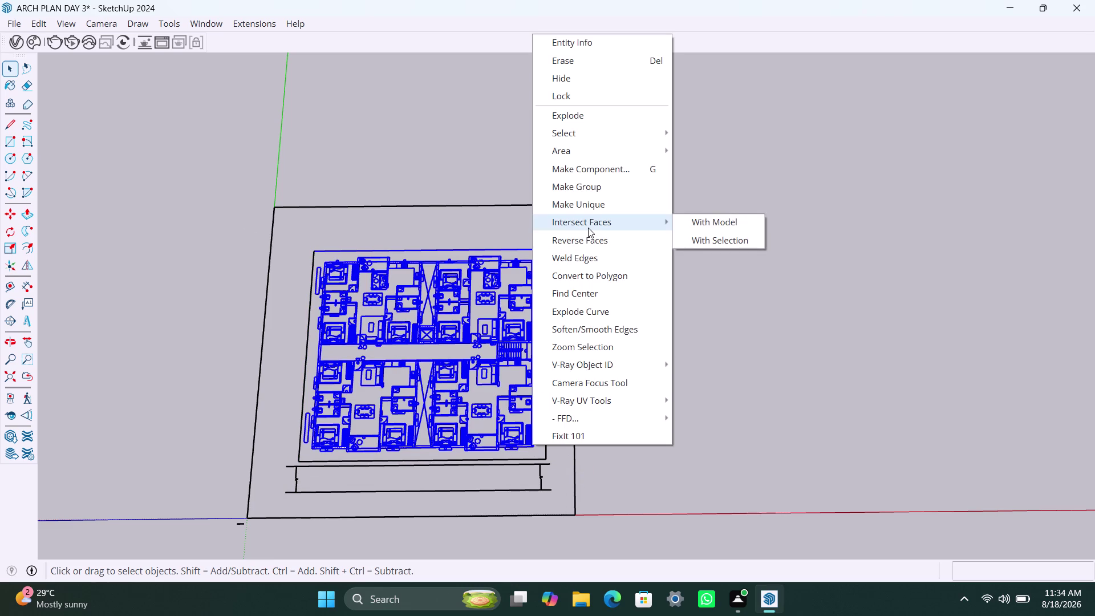
click(586, 191)
click(581, 197)
scroll(up, 3)
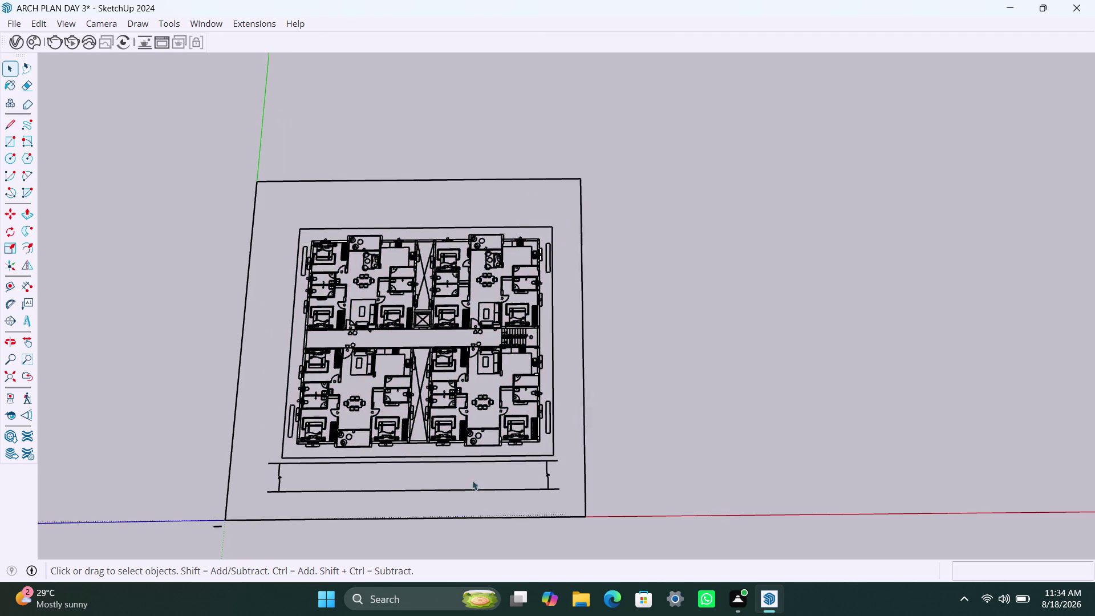
scroll(up, 3)
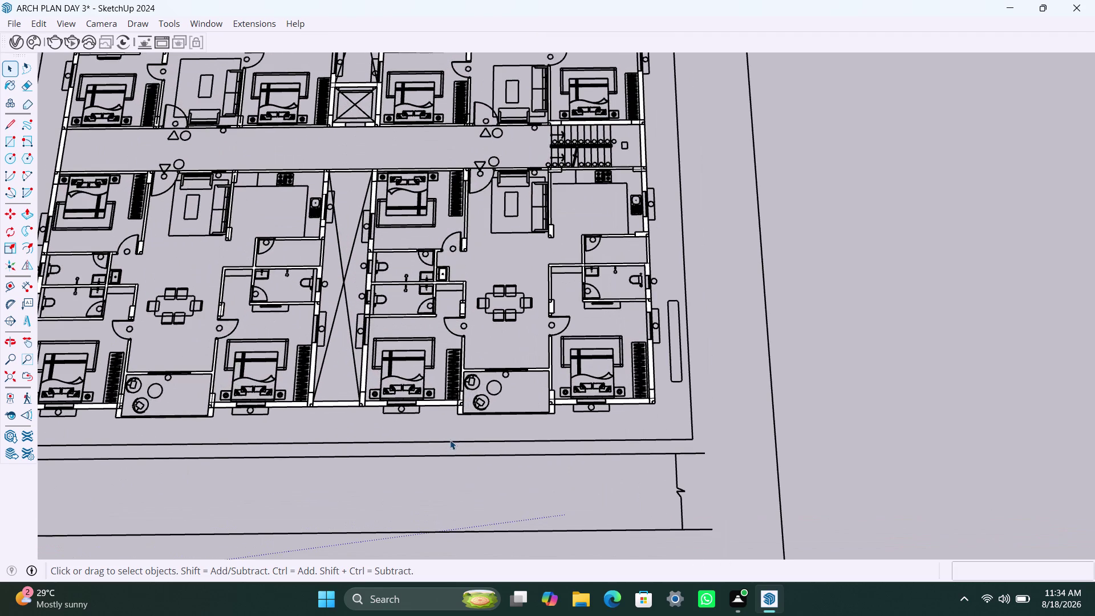
scroll(down, 3)
scroll(down, 3)
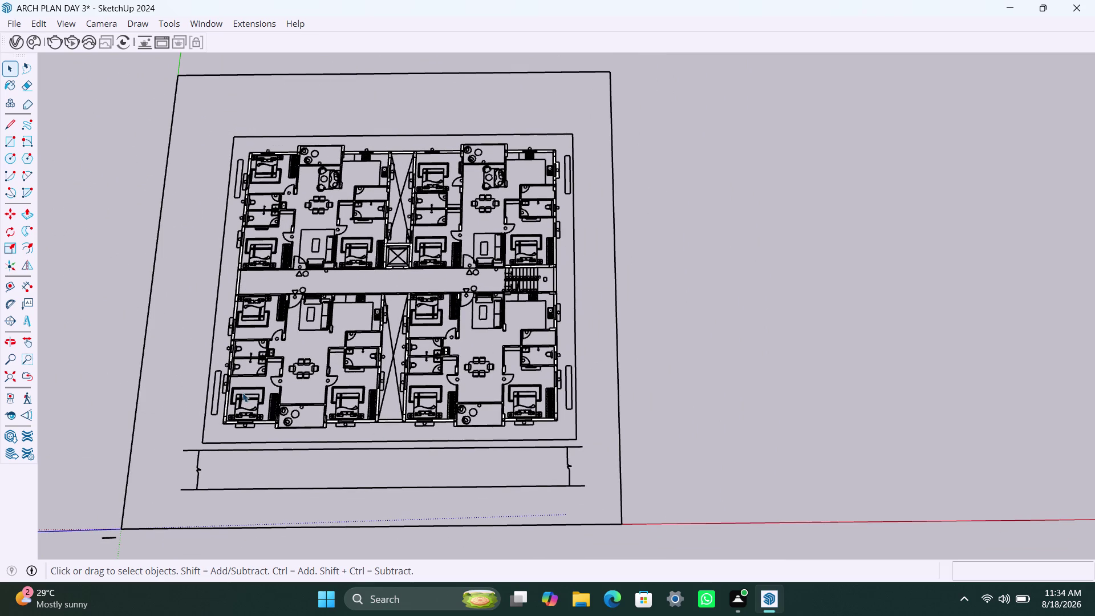
click(238, 310)
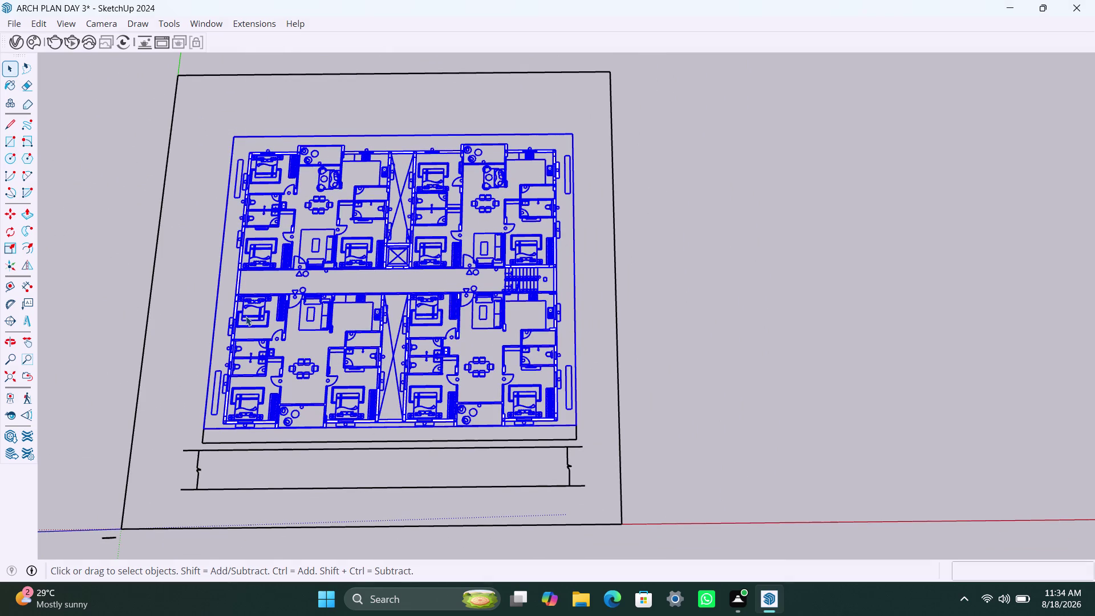
Open the imported plan group for editing and select the connected wall linework.
right_click(246, 316)
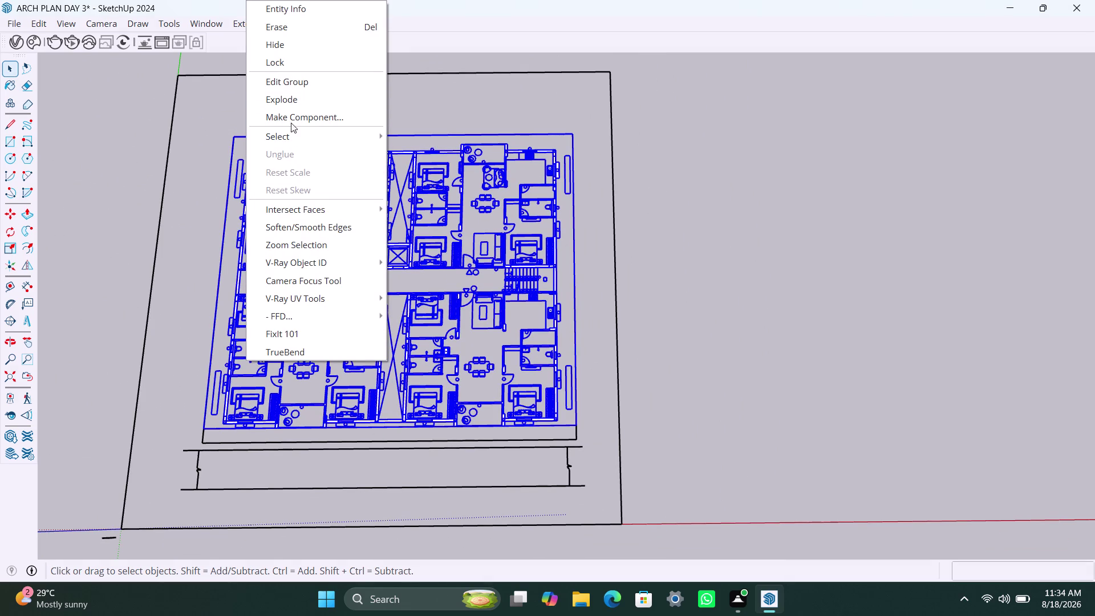
click(399, 111)
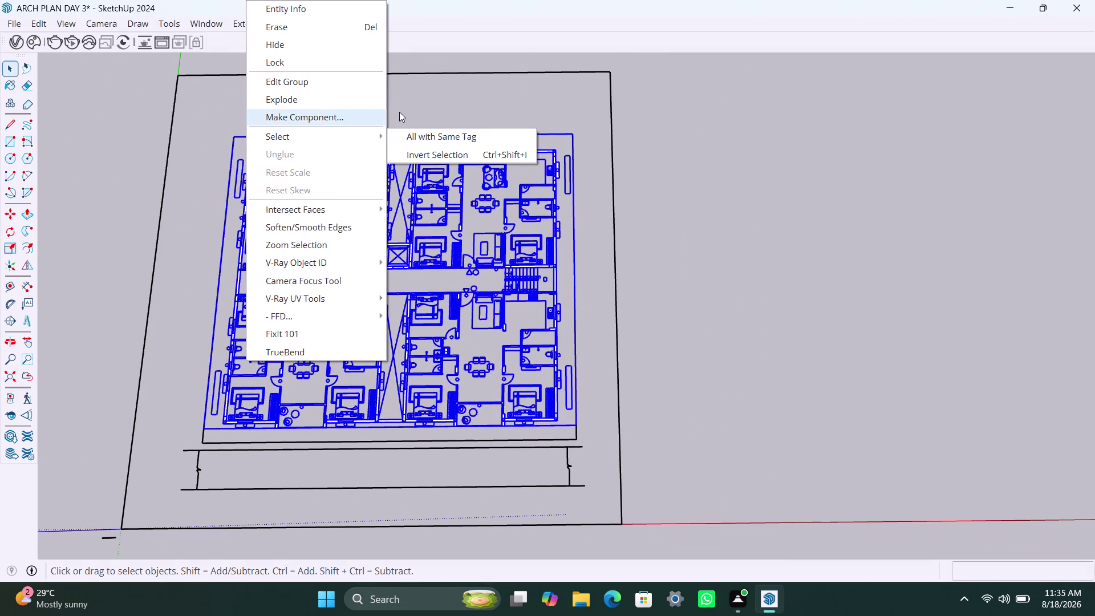
double_click(399, 156)
triple_click(398, 157)
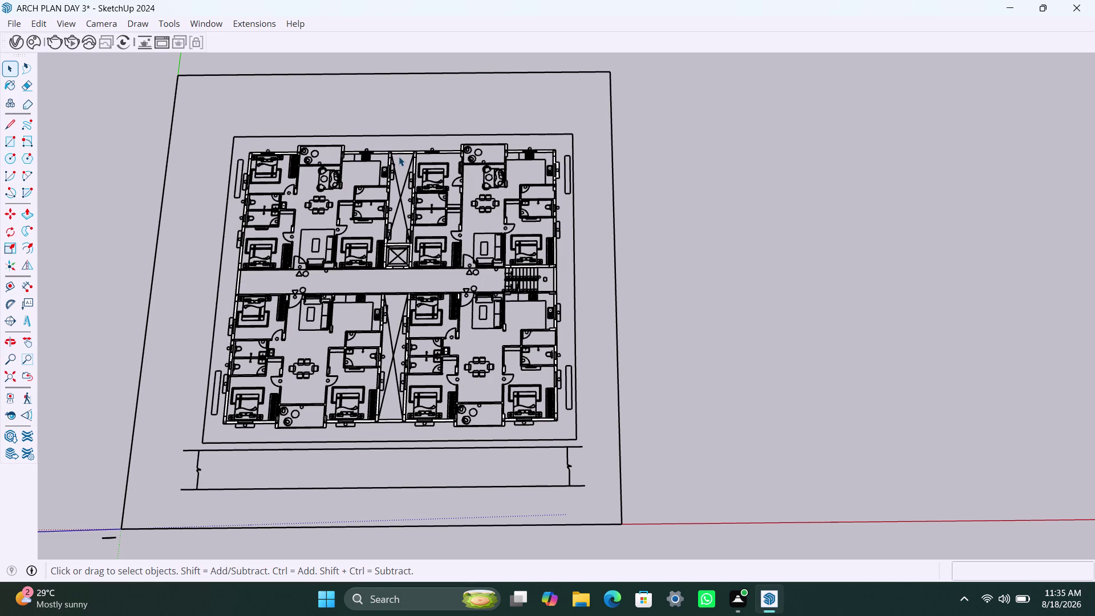
double_click(393, 175)
triple_click(389, 180)
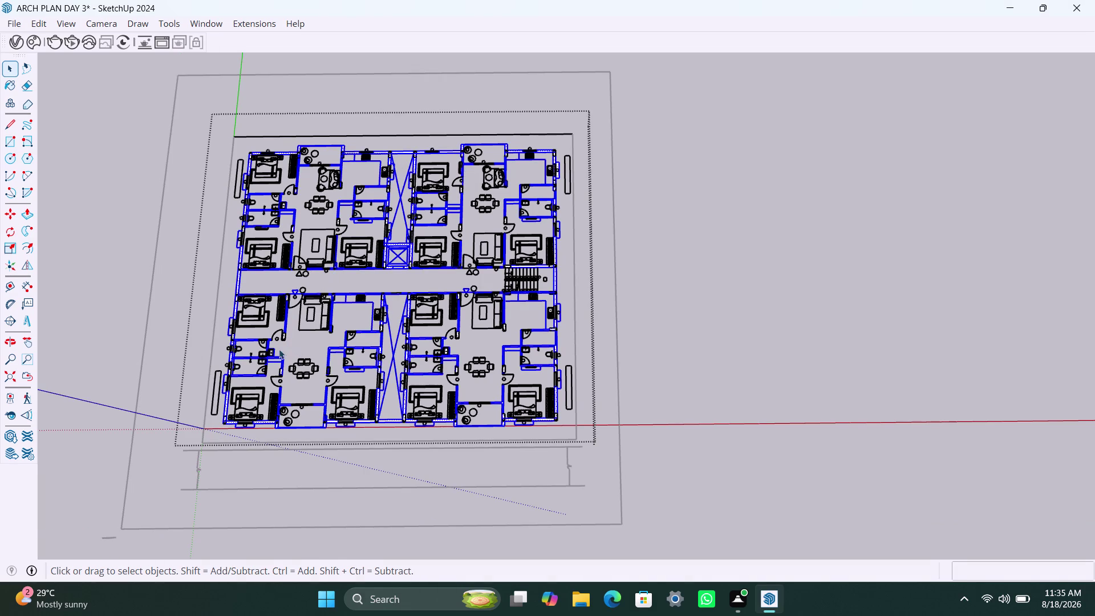
Make the selected wall linework into its own group.
scroll(up, 3)
scroll(up, 3)
scroll(up, 3)
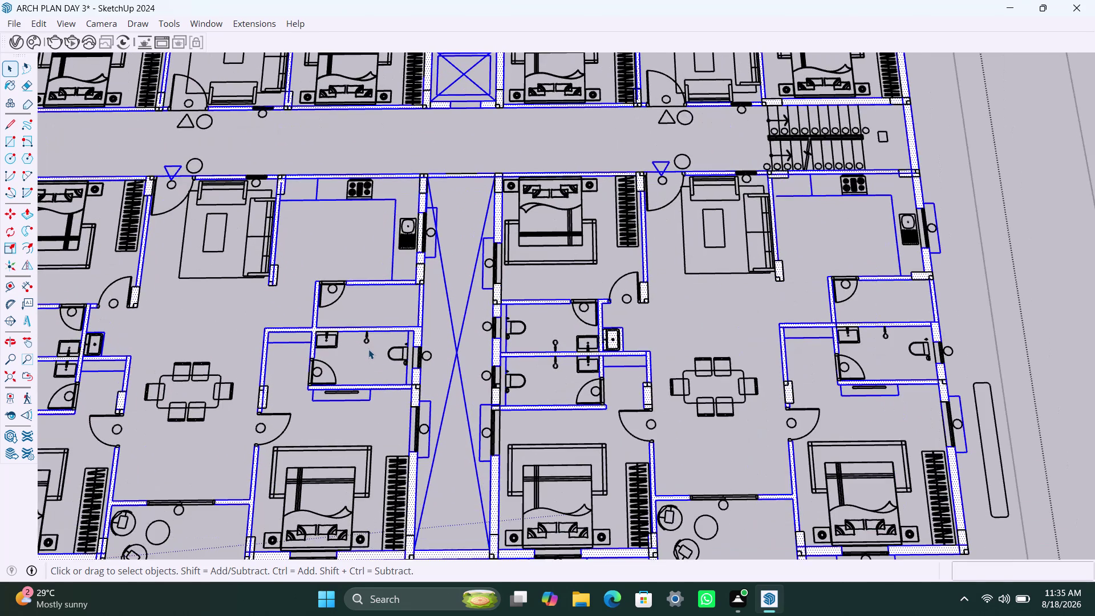
scroll(down, 3)
right_click(319, 335)
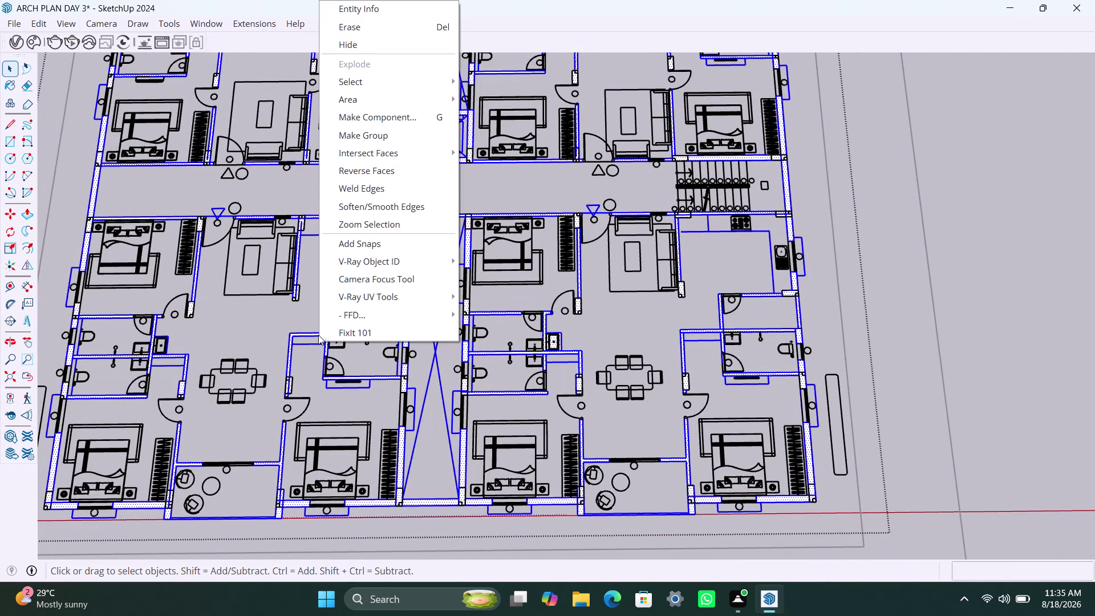
click(384, 131)
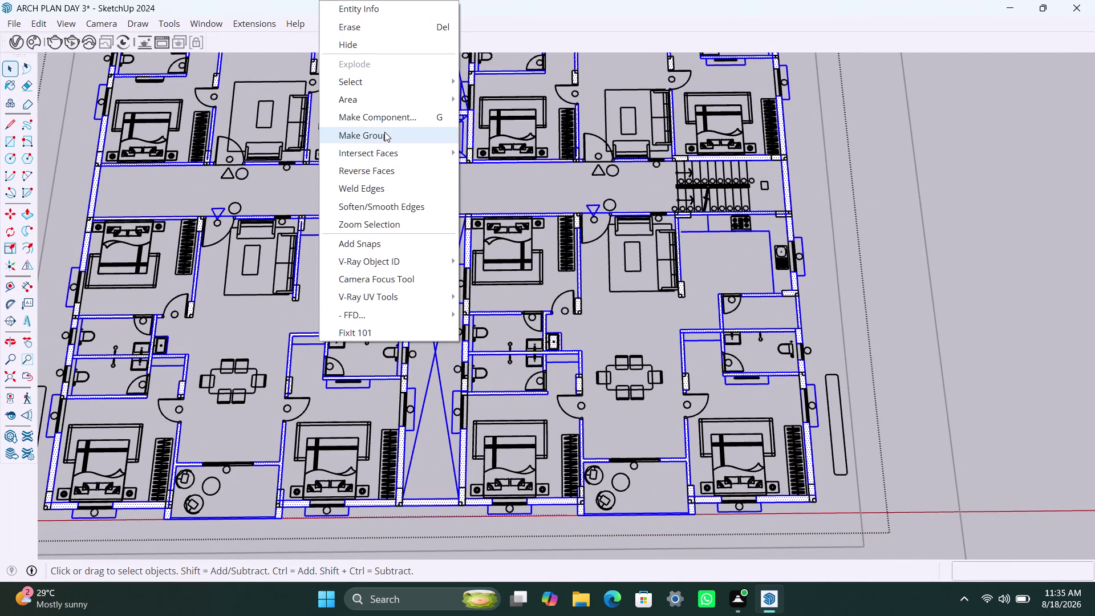
Window-select and group the plan linework, then undo that mistaken grouping.
scroll(down, 3)
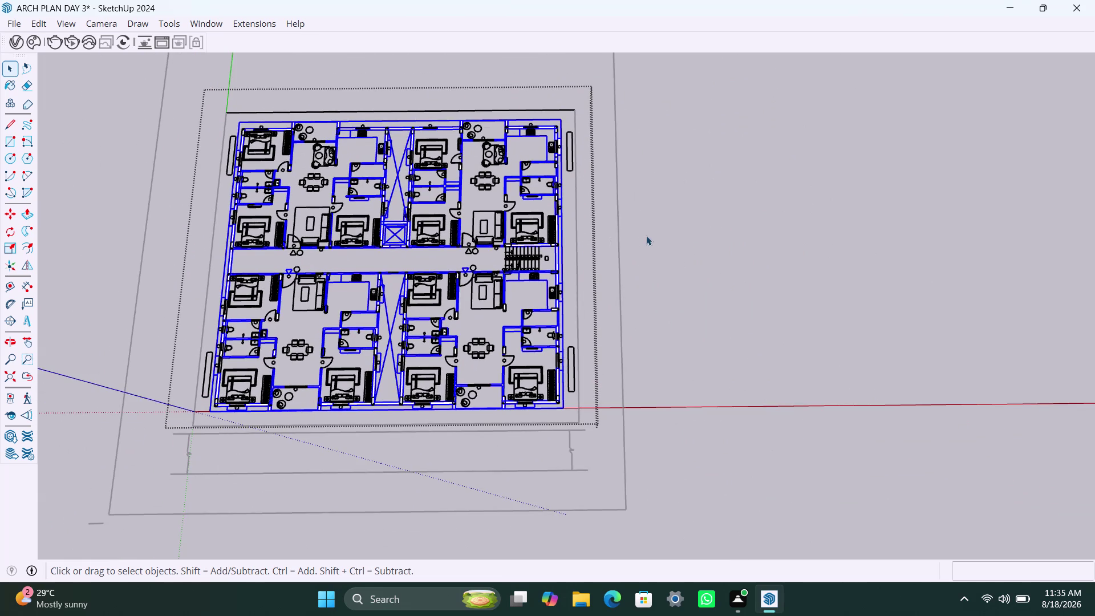
click(657, 234)
drag(191, 85, 478, 454)
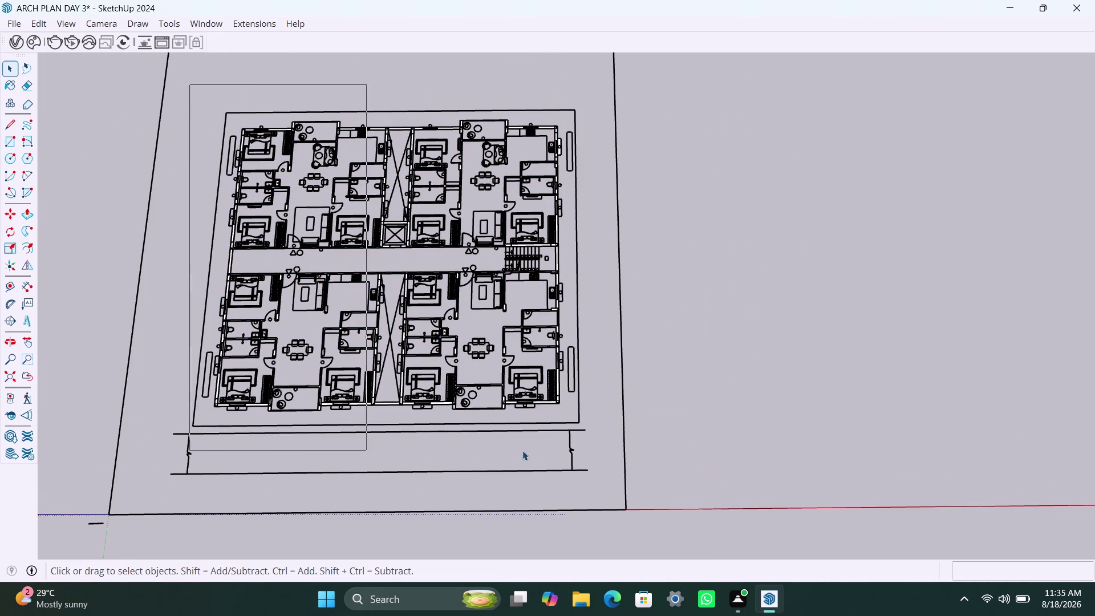
drag(478, 454, 606, 446)
right_click(418, 387)
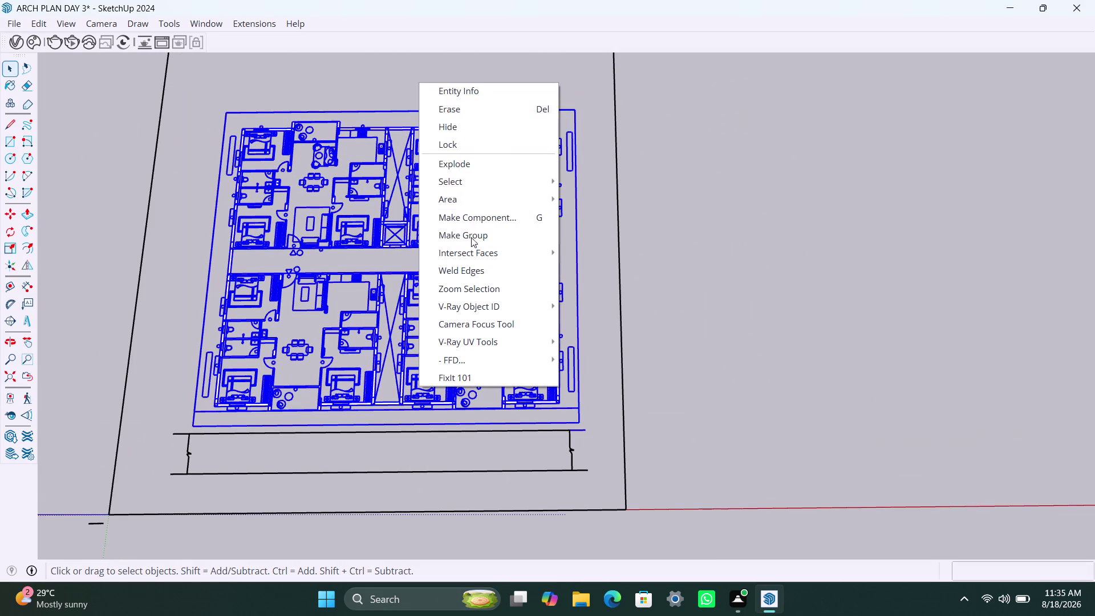
click(466, 134)
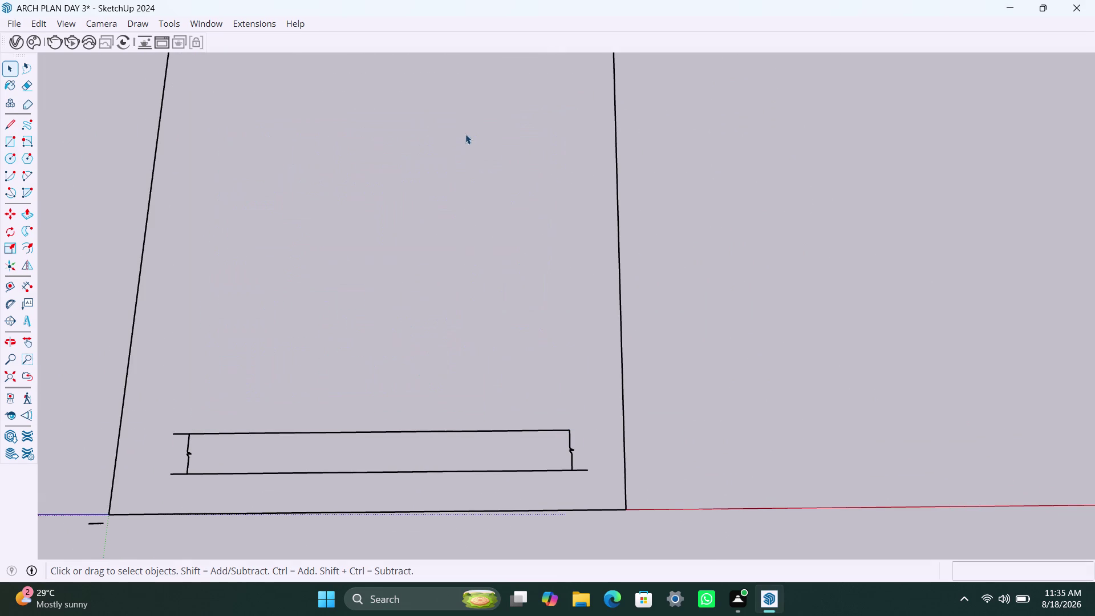
key(ctrl+z)
key(space)
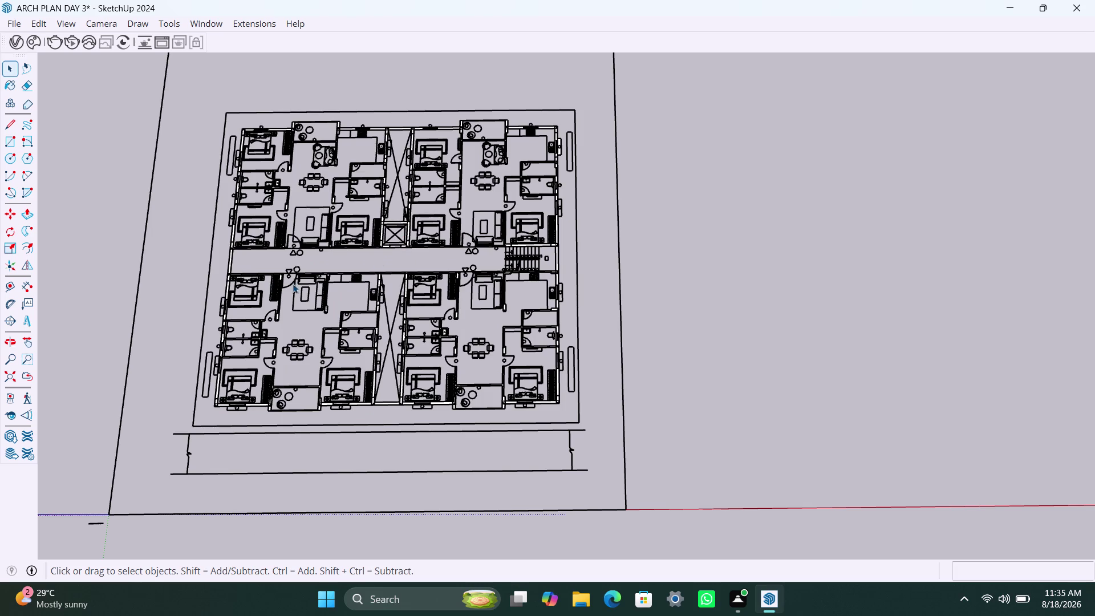
Open the floor plan group and then the nested wall group for editing.
click(279, 286)
double_click(279, 286)
click(279, 286)
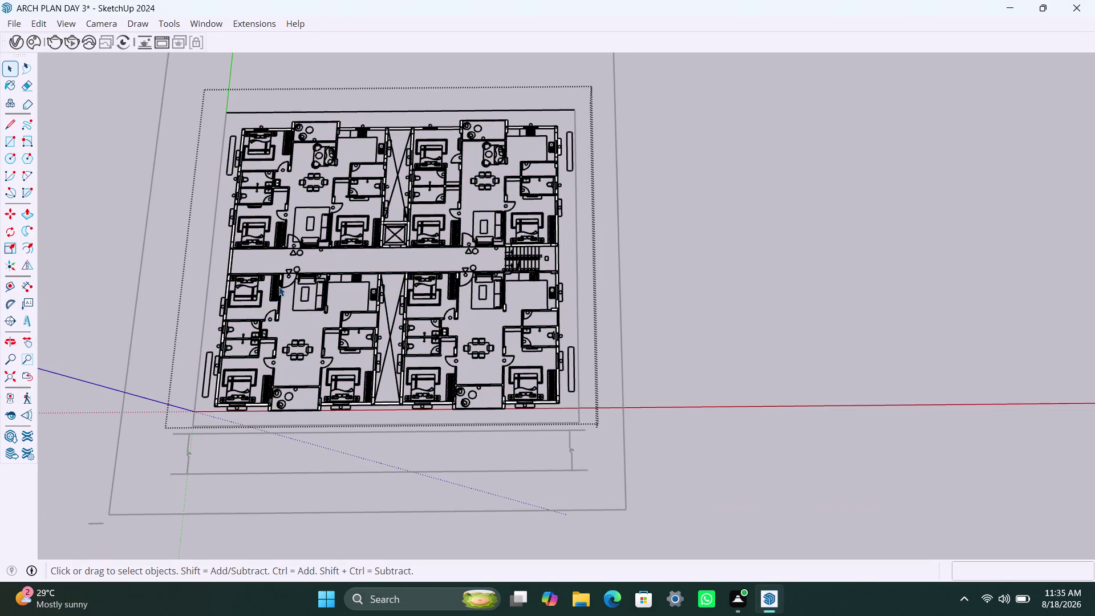
double_click(278, 288)
click(276, 293)
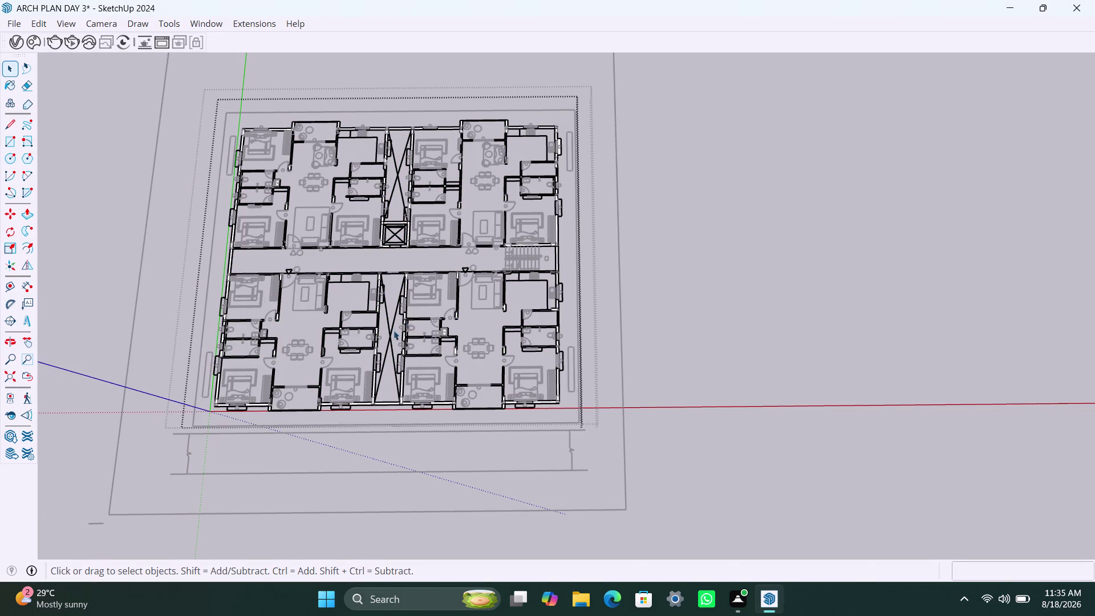
scroll(down, 3)
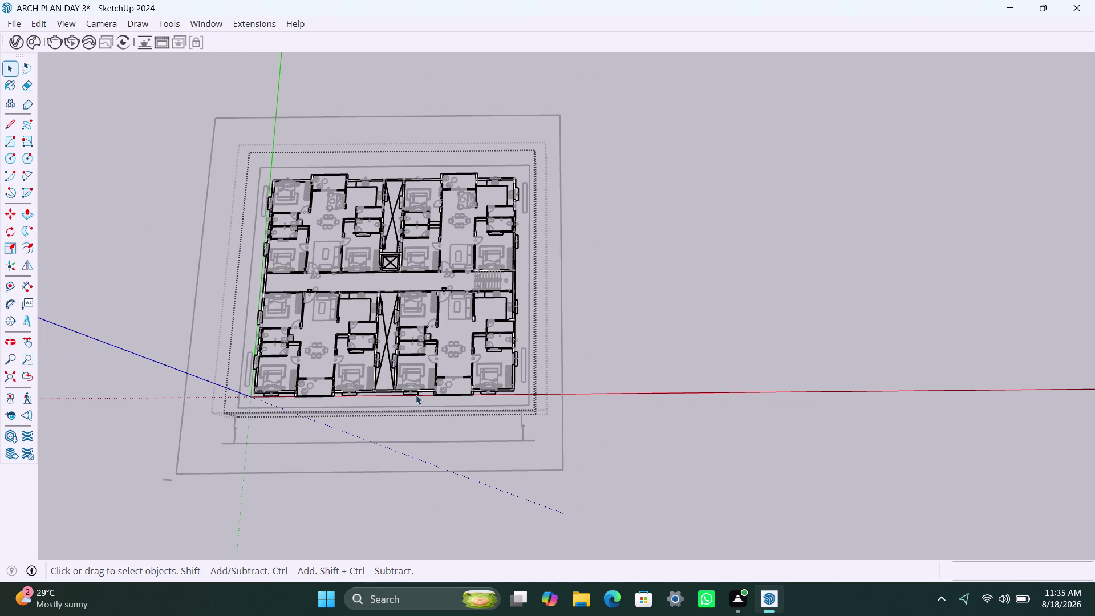
Try picking wall linework with the Move tool, then return to Select.
key(m)
click(510, 402)
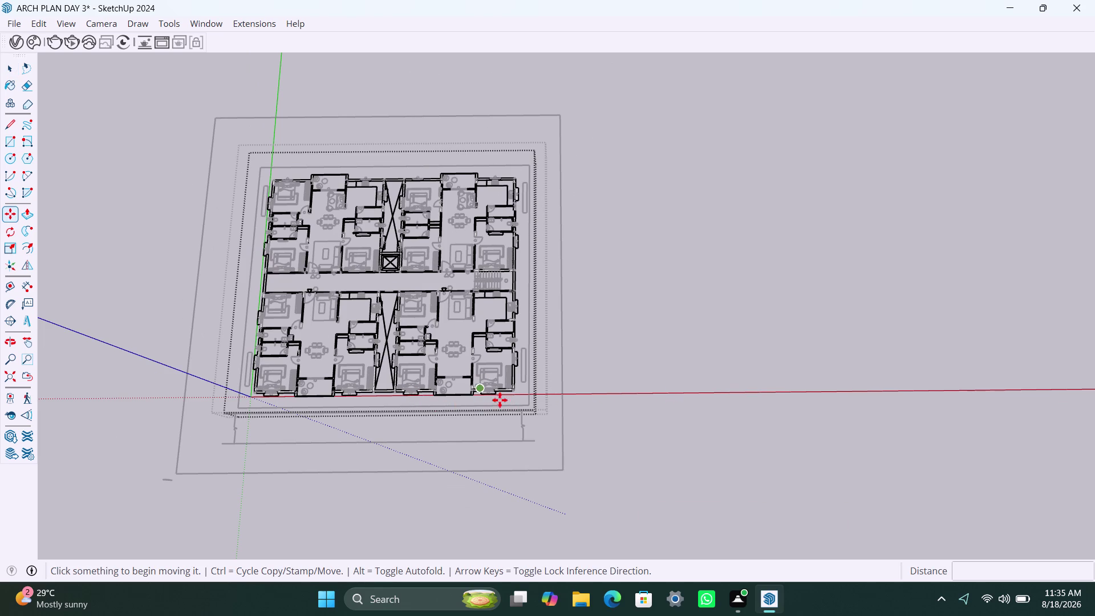
click(536, 408)
click(457, 336)
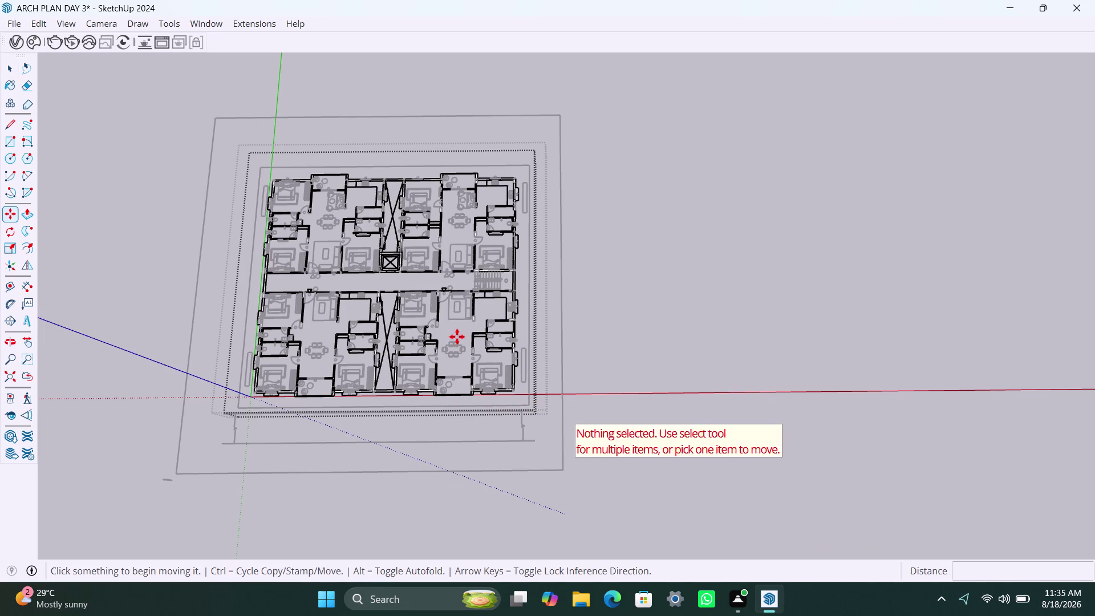
key(space)
click(645, 336)
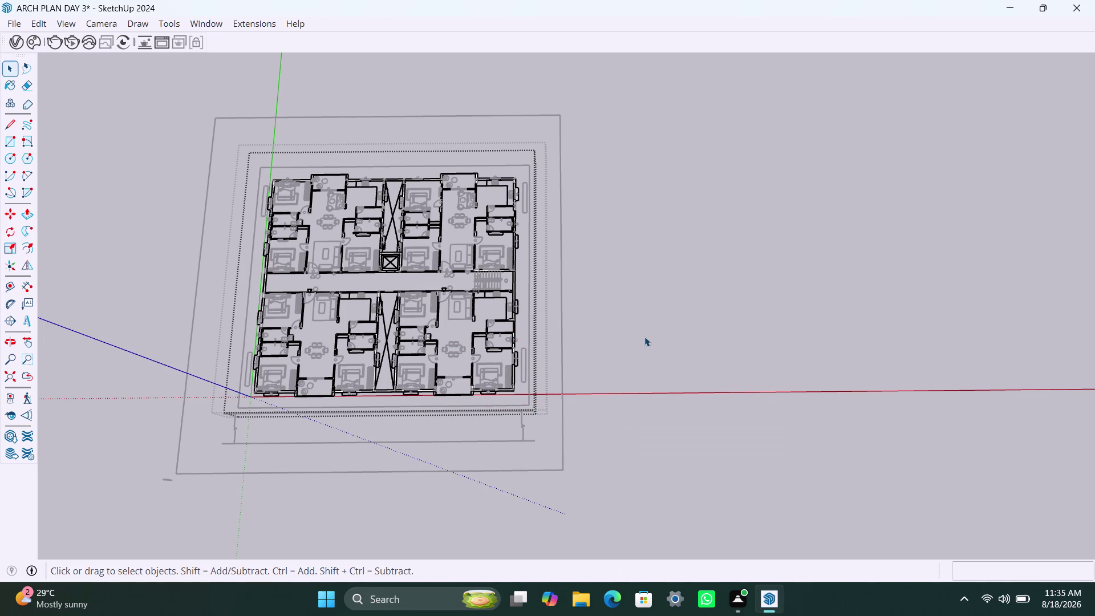
Zoom in and double-click a wall face to select it with its edges.
scroll(up, 3)
scroll(up, 3)
scroll(up, 3)
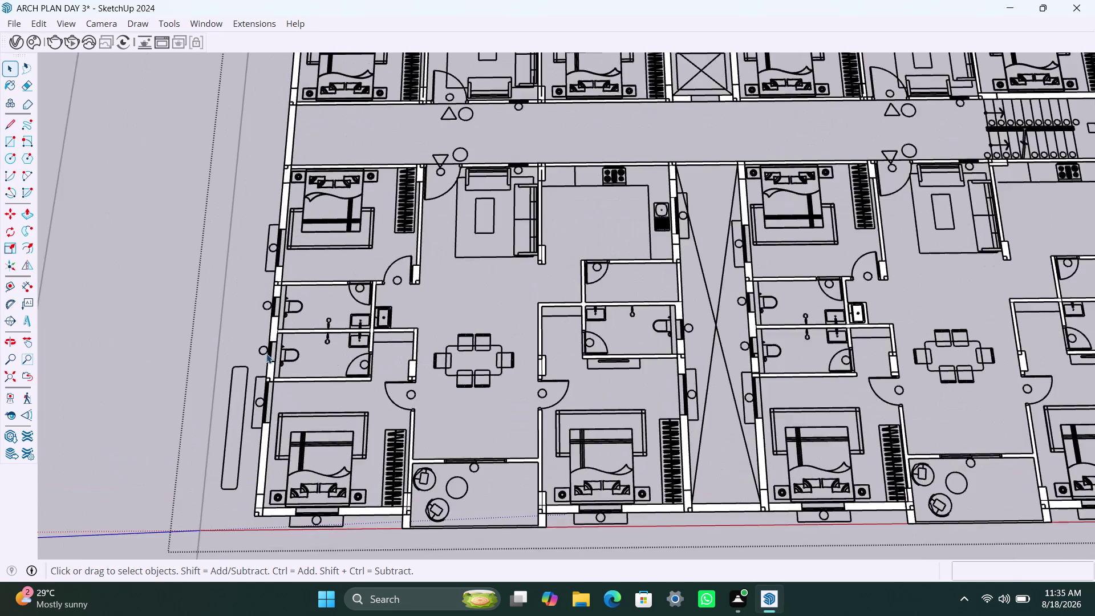
scroll(up, 3)
click(271, 369)
double_click(272, 371)
double_click(271, 374)
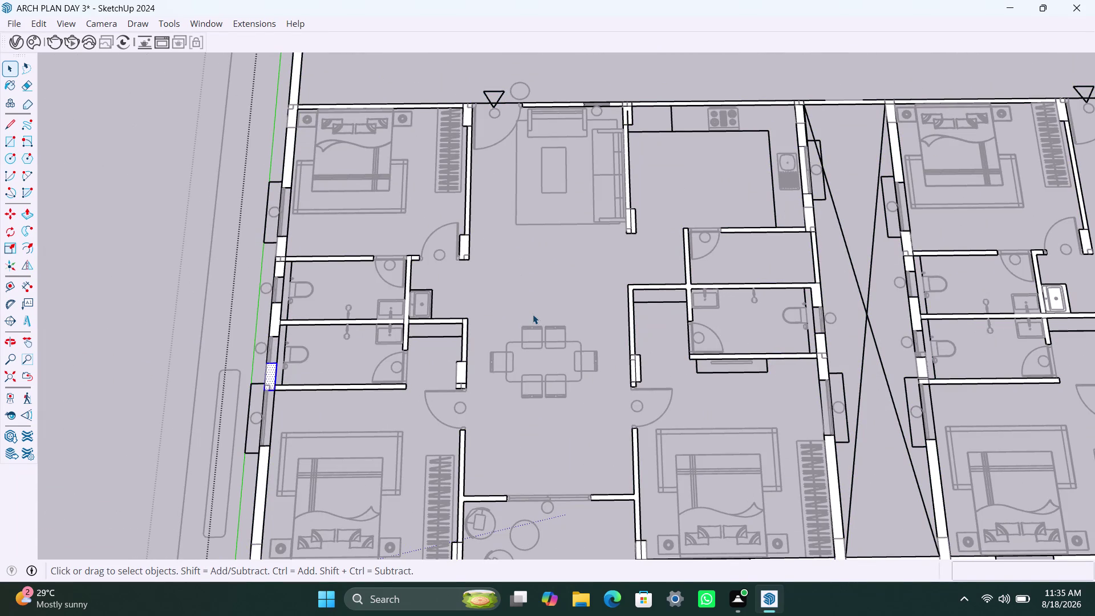
Triple-click the connected plan linework, then narrow the selection to the wall faces.
click(145, 246)
triple_click(145, 246)
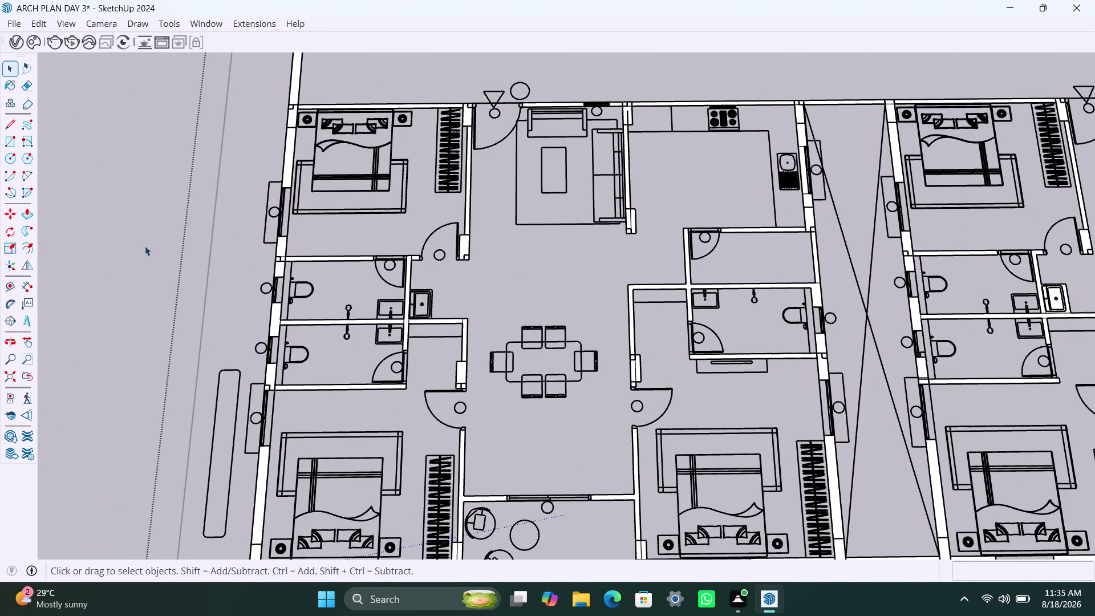
triple_click(145, 246)
click(269, 328)
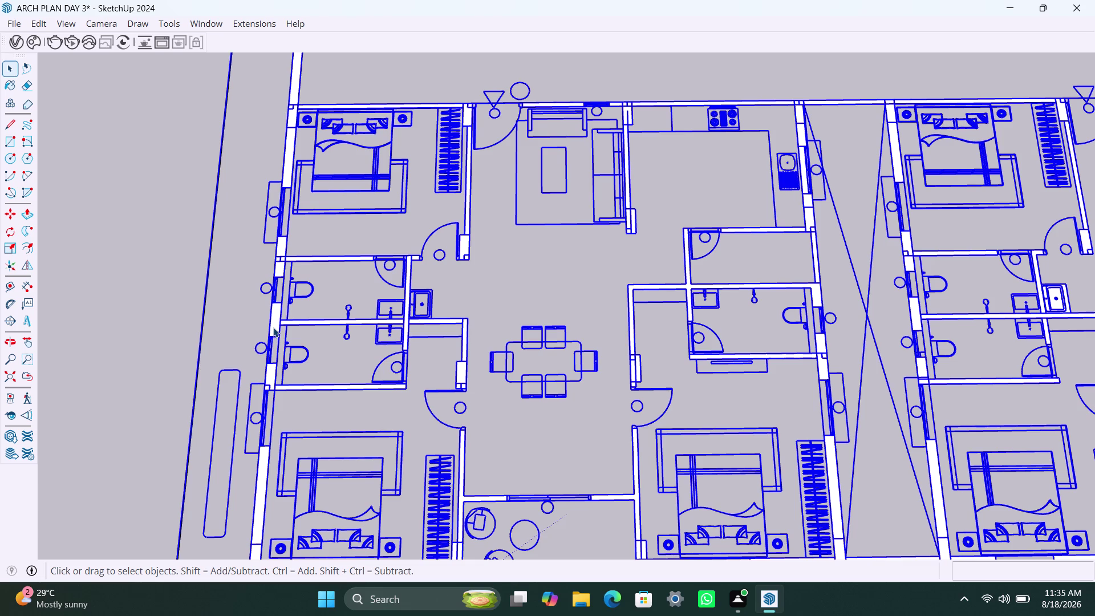
double_click(273, 327)
click(273, 327)
click(274, 326)
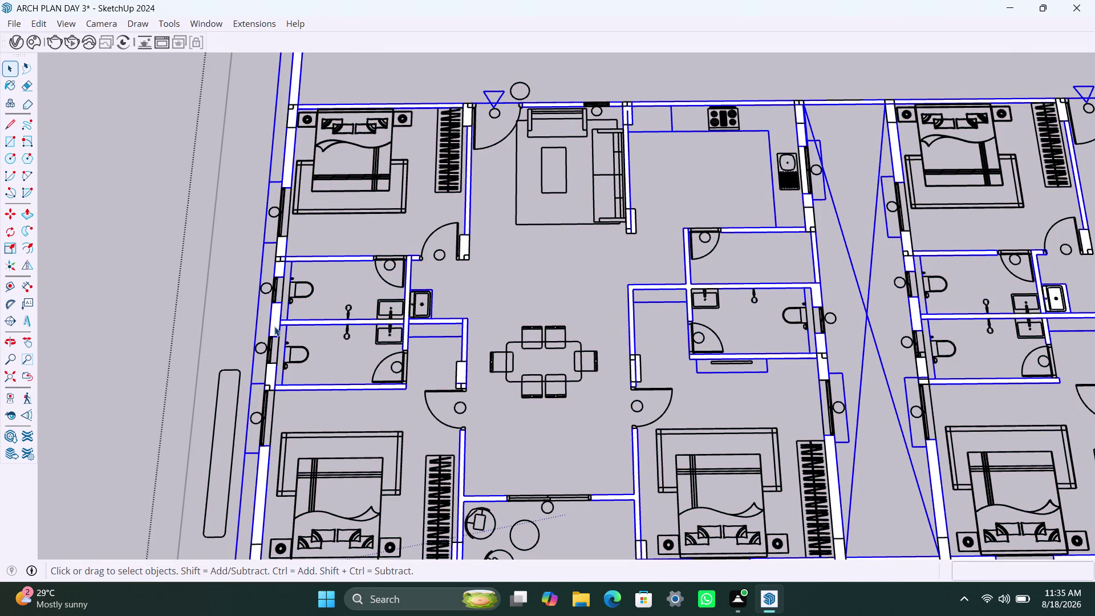
Reselect the wall face and its edges, then zoom out to the whole block.
scroll(down, 3)
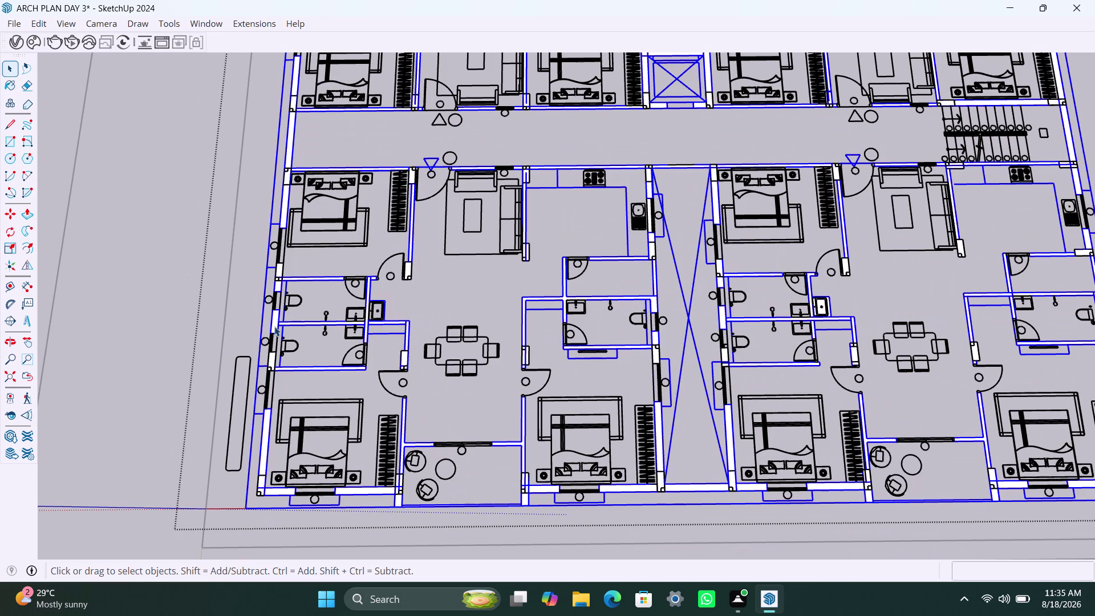
scroll(up, 3)
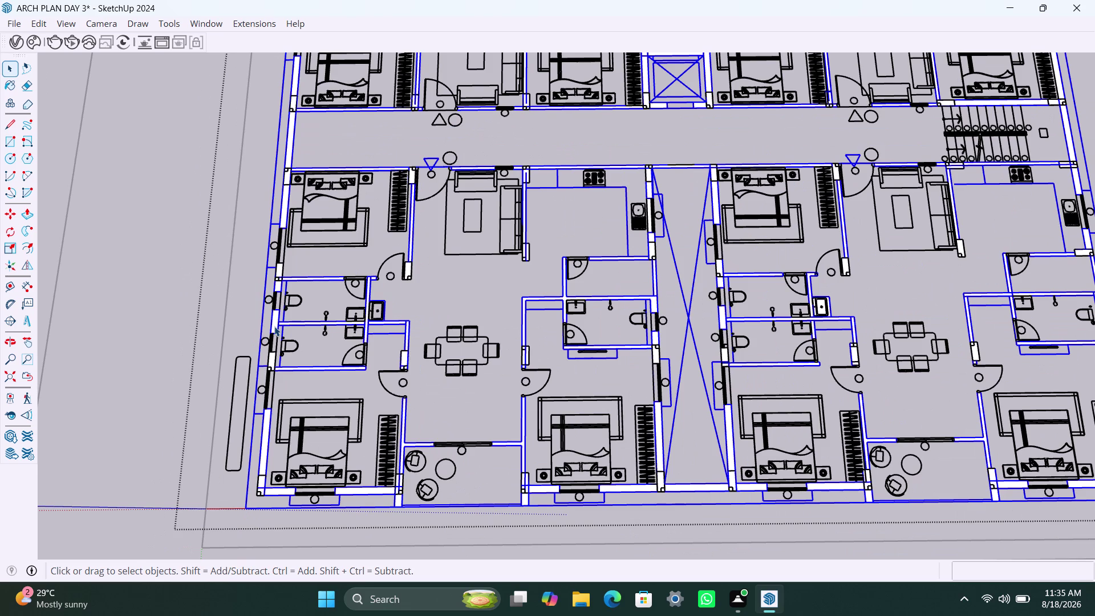
click(274, 326)
double_click(275, 326)
click(275, 326)
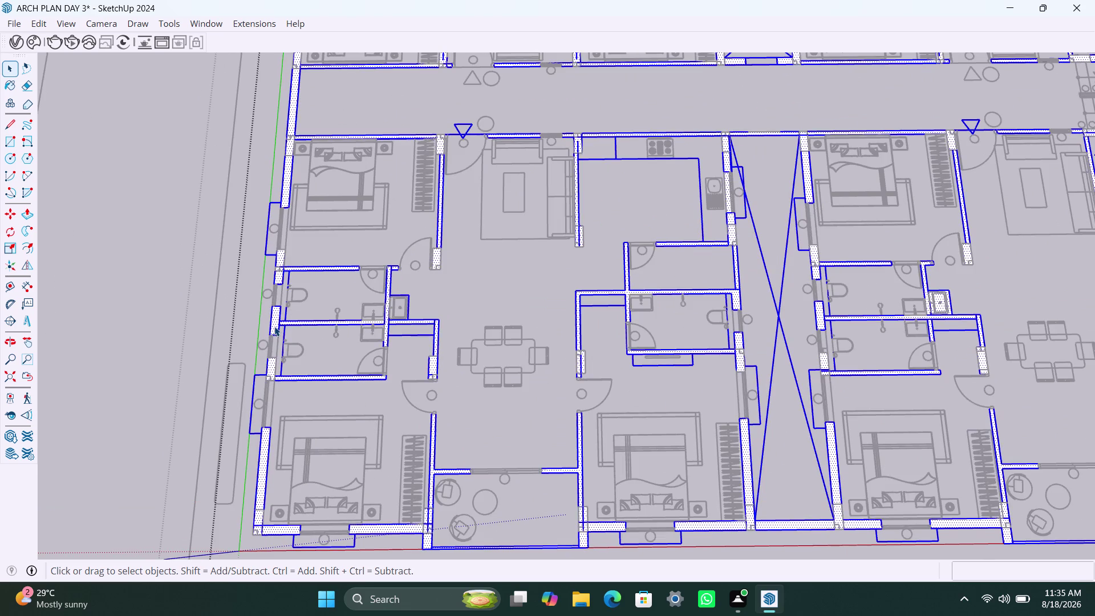
scroll(down, 3)
scroll(down, 3)
scroll(down, 3)
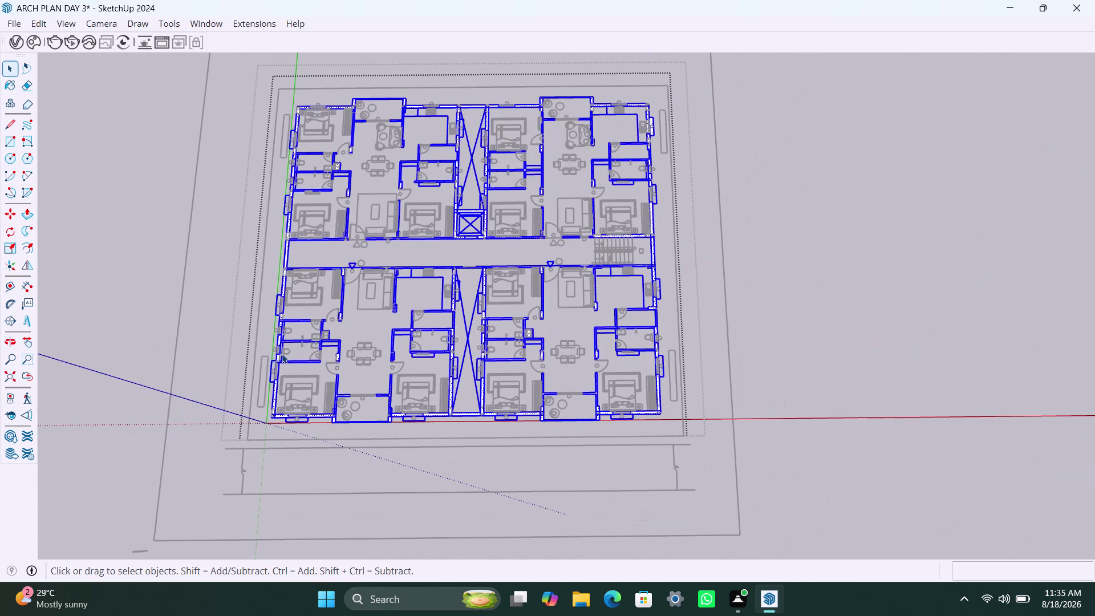
Push/pull the first front wall face up to 10'6".
key(p)
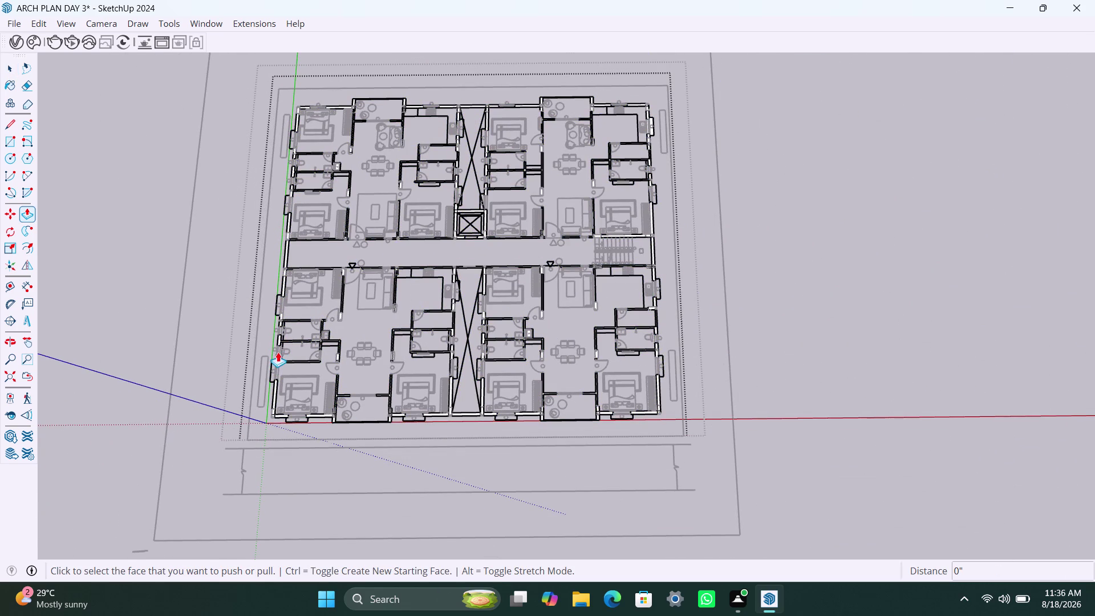
scroll(up, 3)
scroll(up, 3)
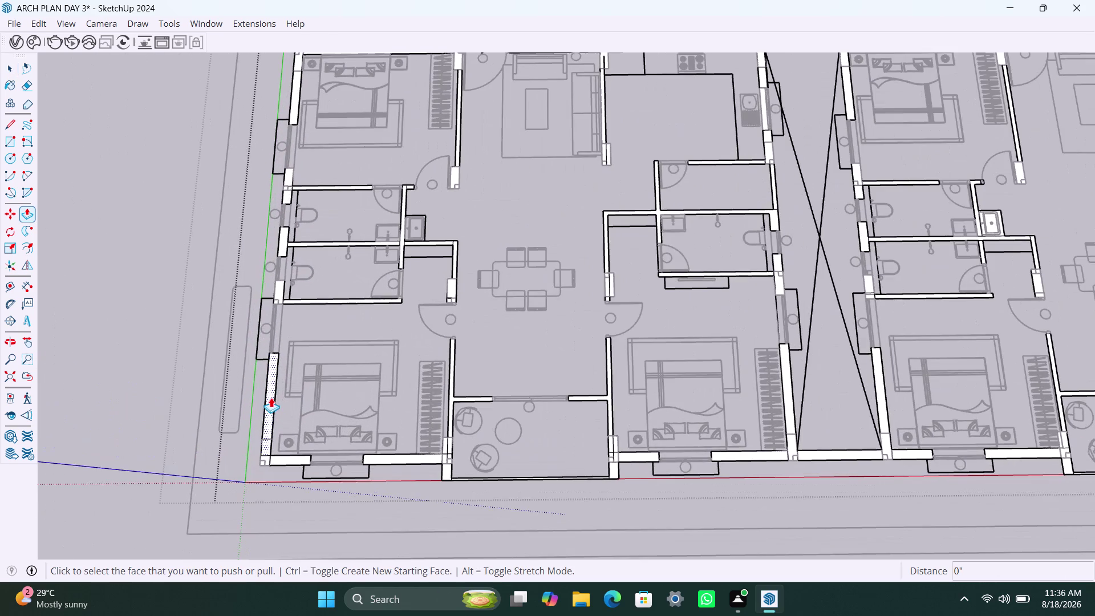
click(271, 397)
text(1)
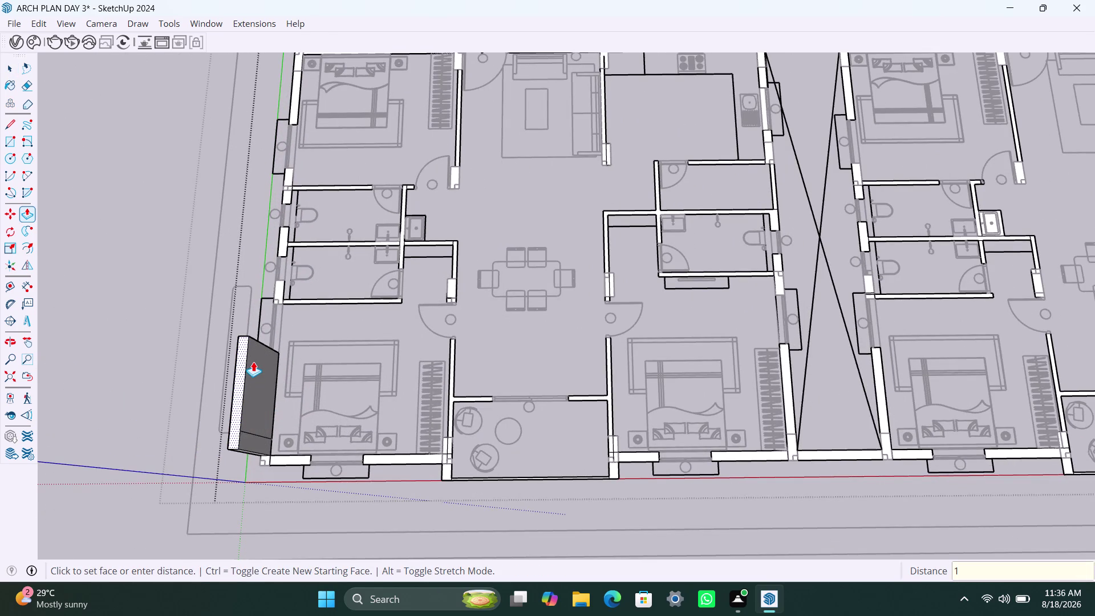
text(0'6")
key(Return)
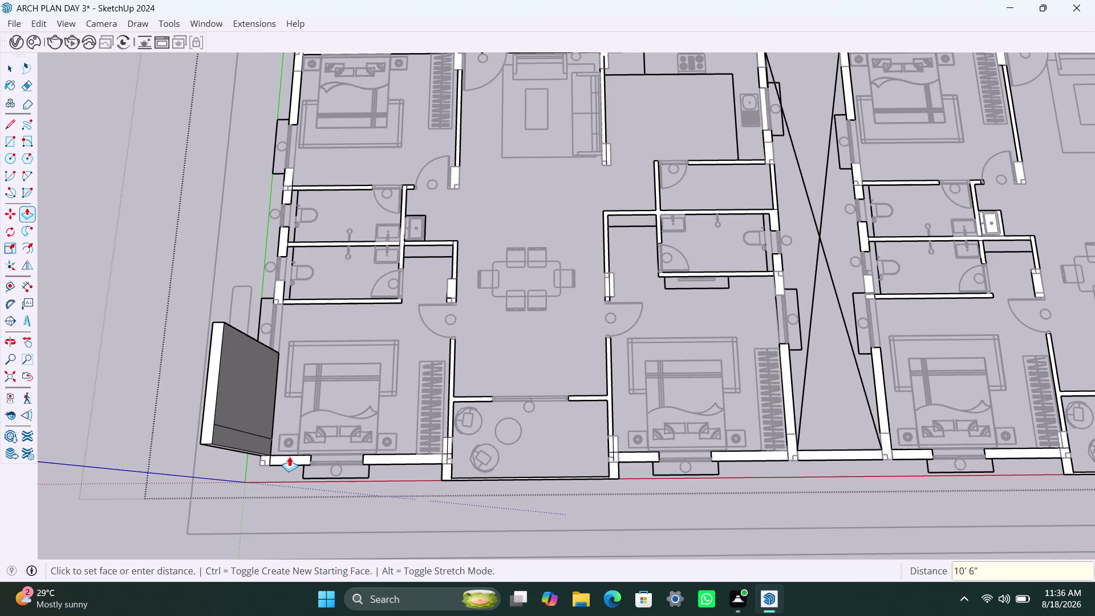
Raise the bedroom front wall pieces and the balcony's left corner and side walls.
double_click(263, 458)
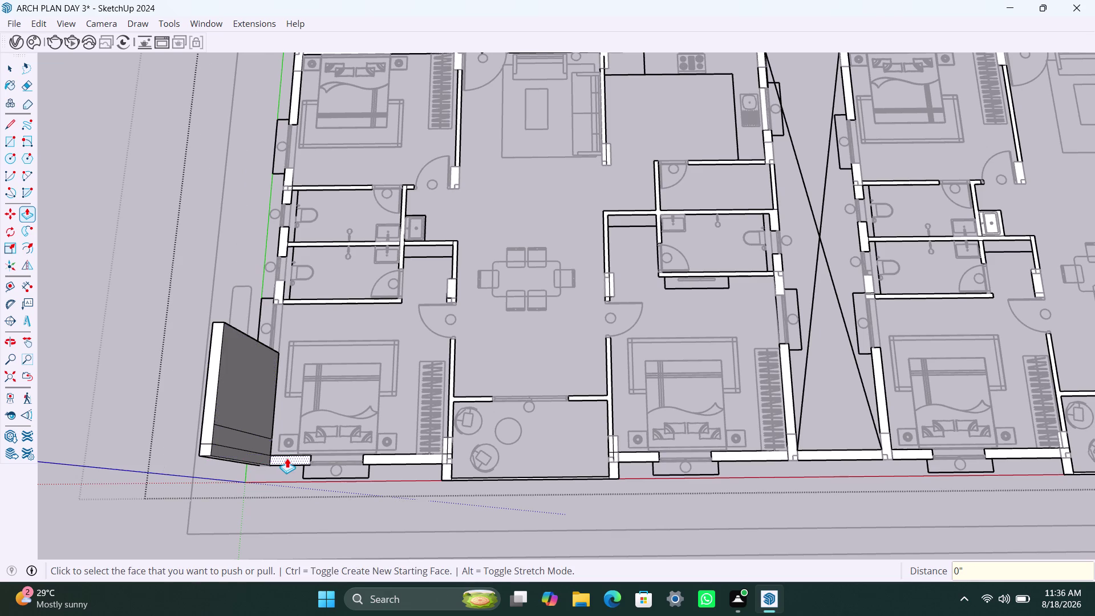
double_click(287, 458)
double_click(396, 457)
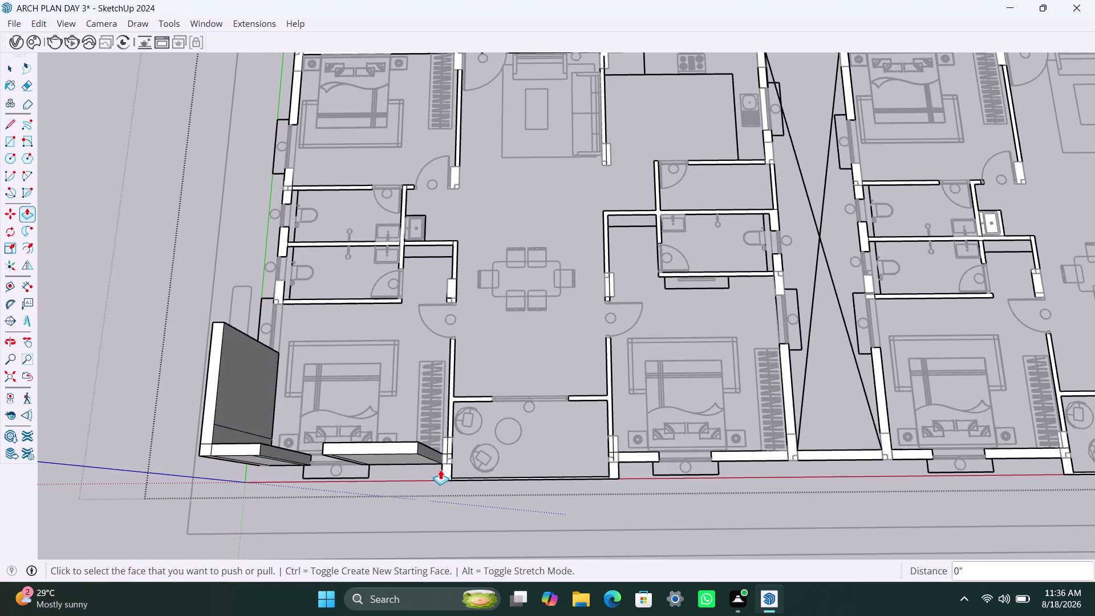
double_click(444, 469)
double_click(449, 451)
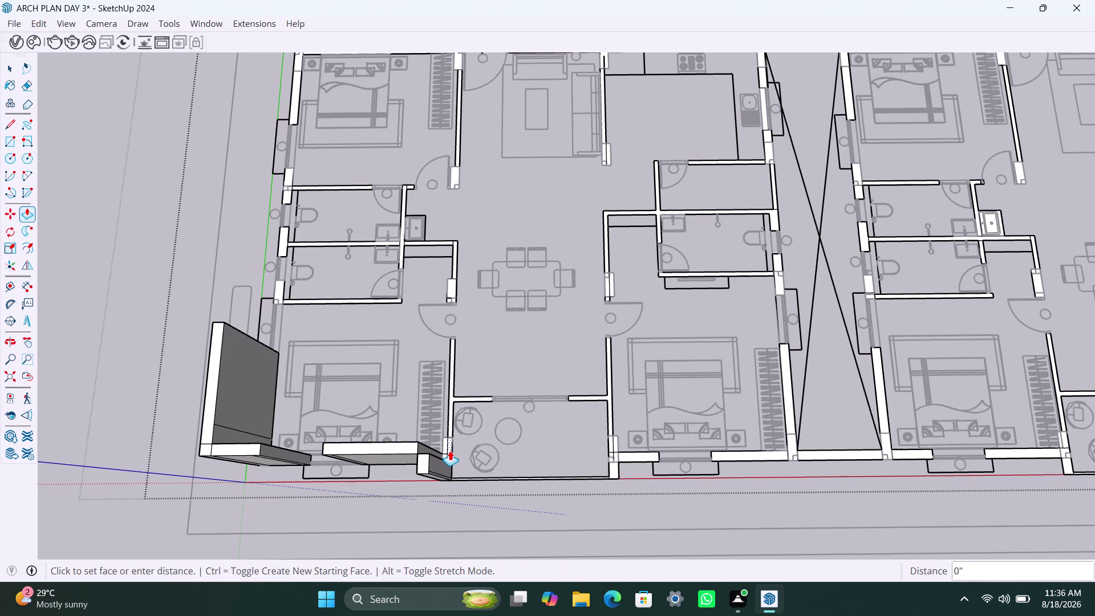
double_click(450, 456)
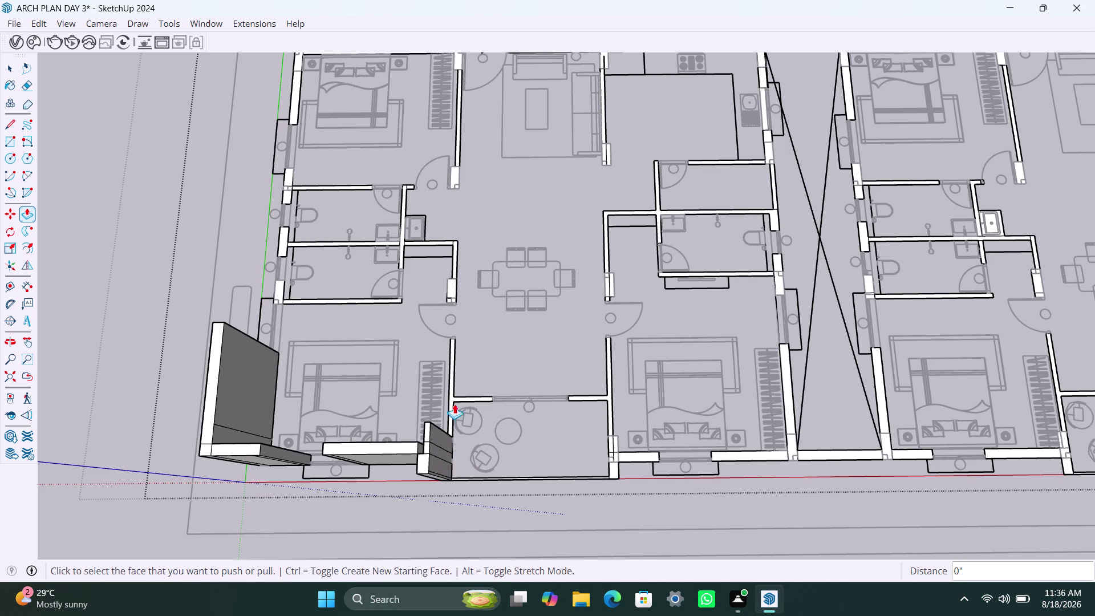
double_click(450, 415)
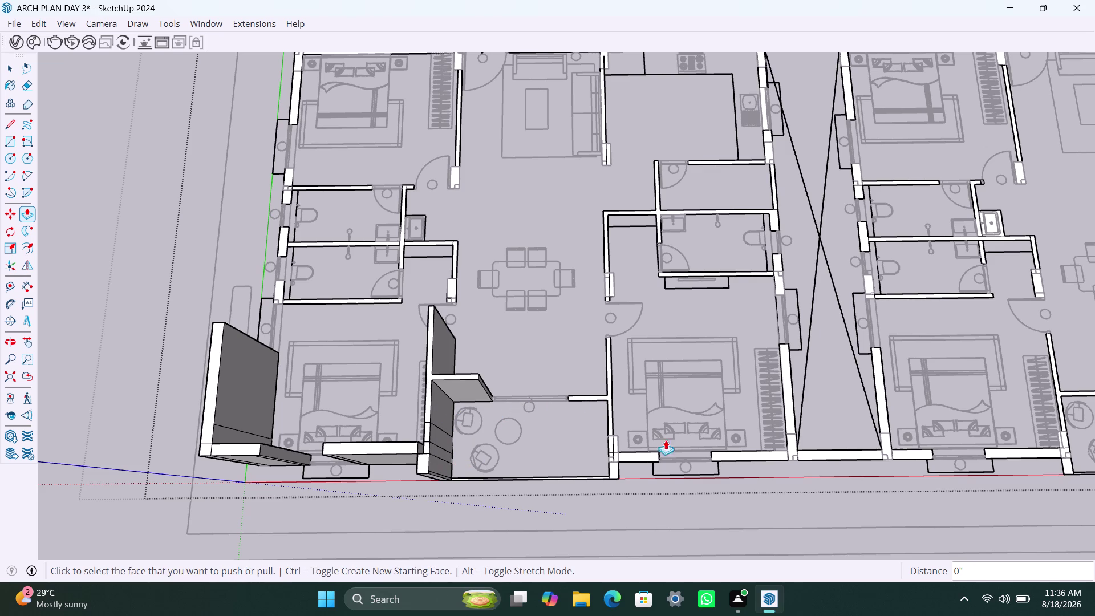
Raise the balcony's right side wall, its corner pieces and the walls below the right bedroom.
double_click(608, 394)
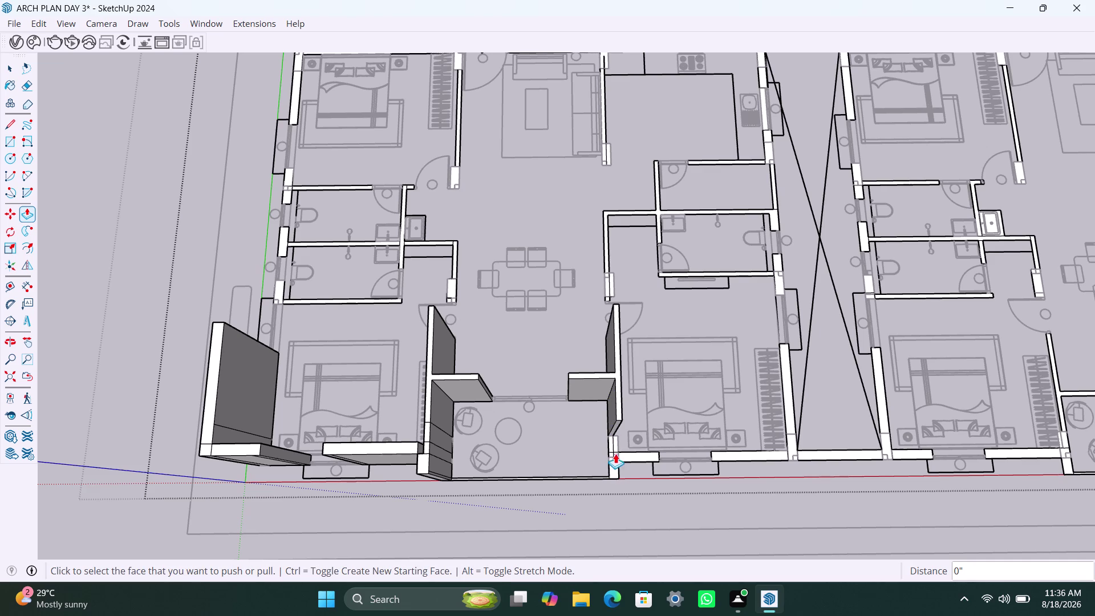
double_click(616, 442)
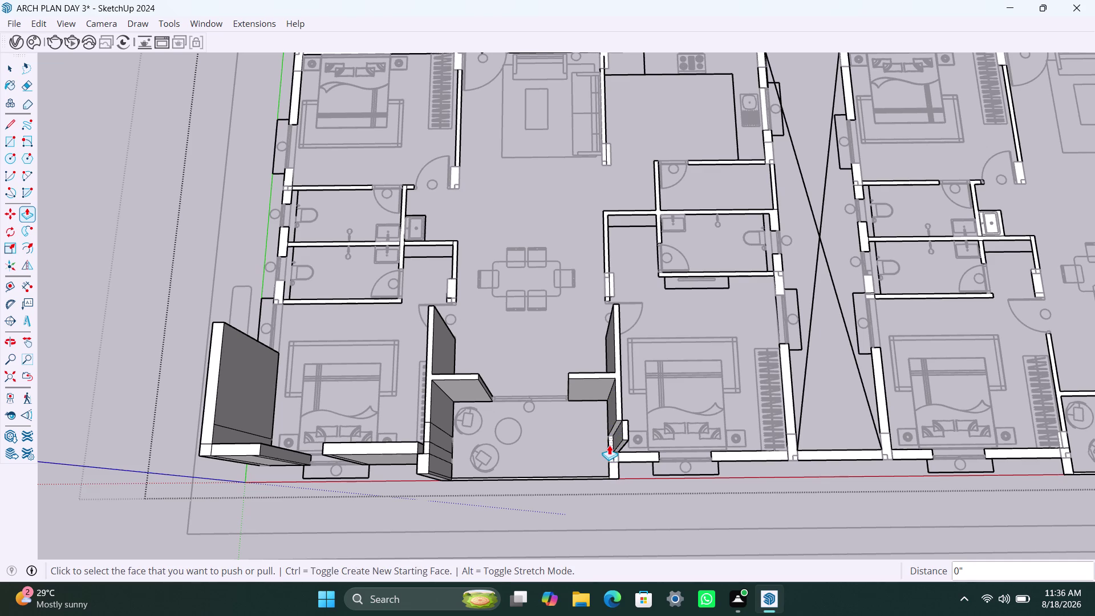
double_click(609, 444)
double_click(618, 455)
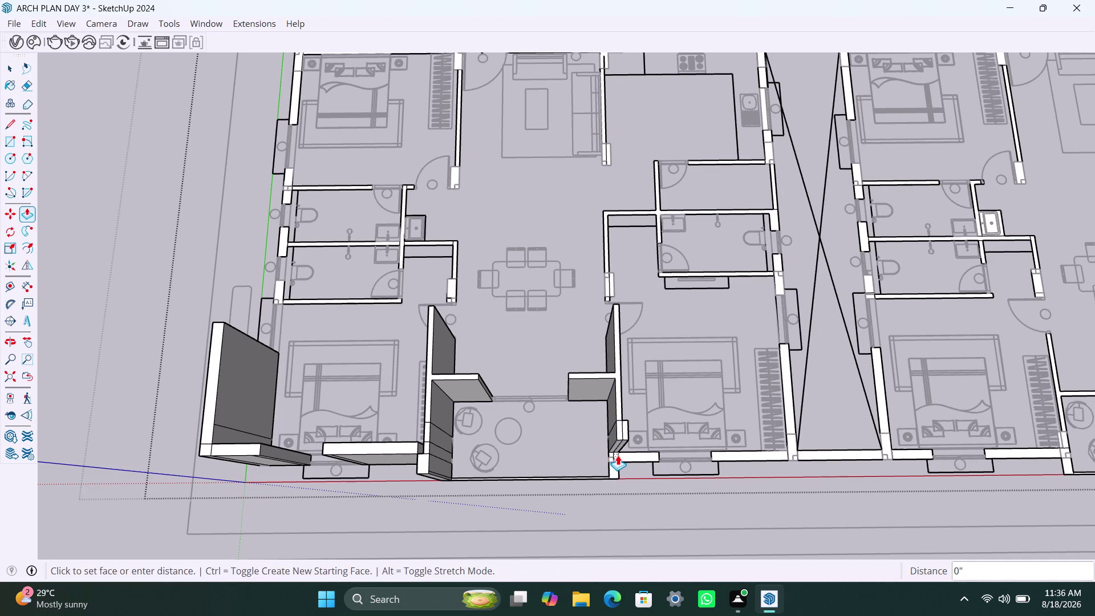
double_click(610, 457)
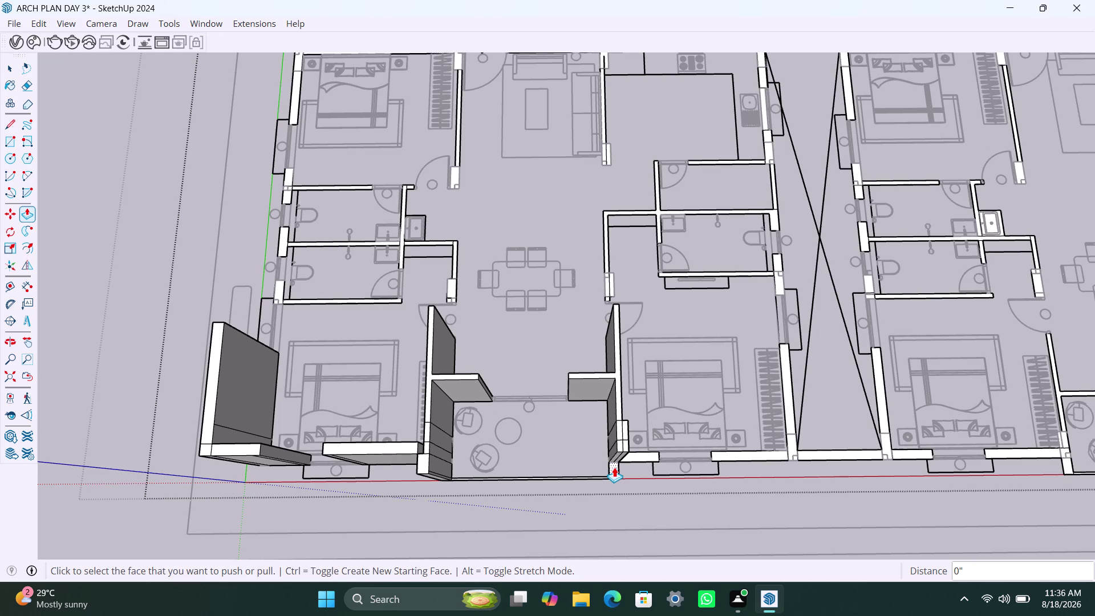
double_click(614, 467)
double_click(649, 455)
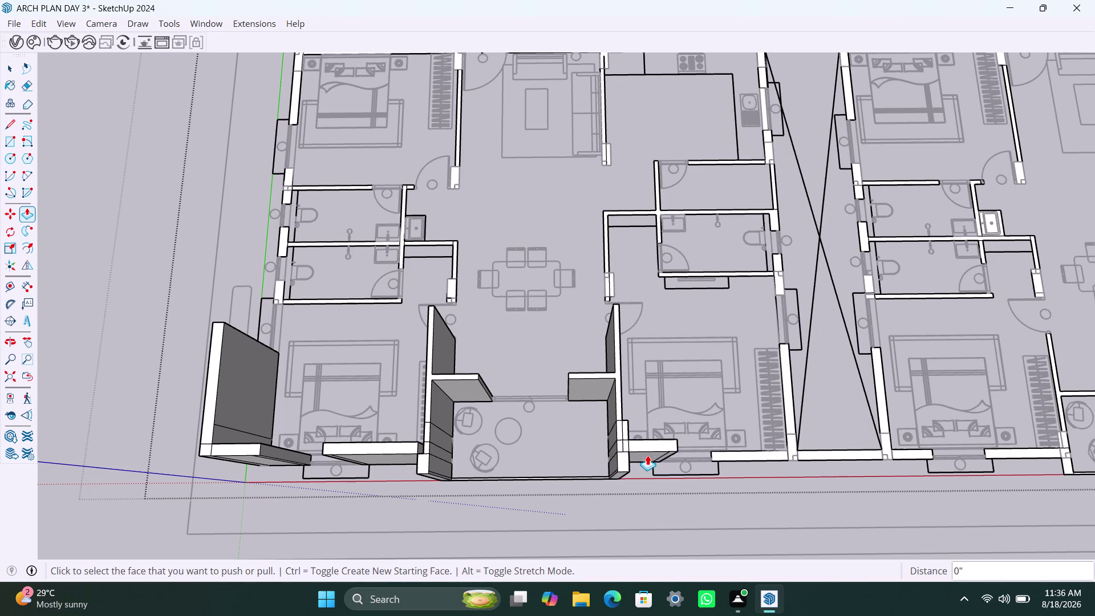
Raise the balcony's front edge walls to the same height.
scroll(up, 3)
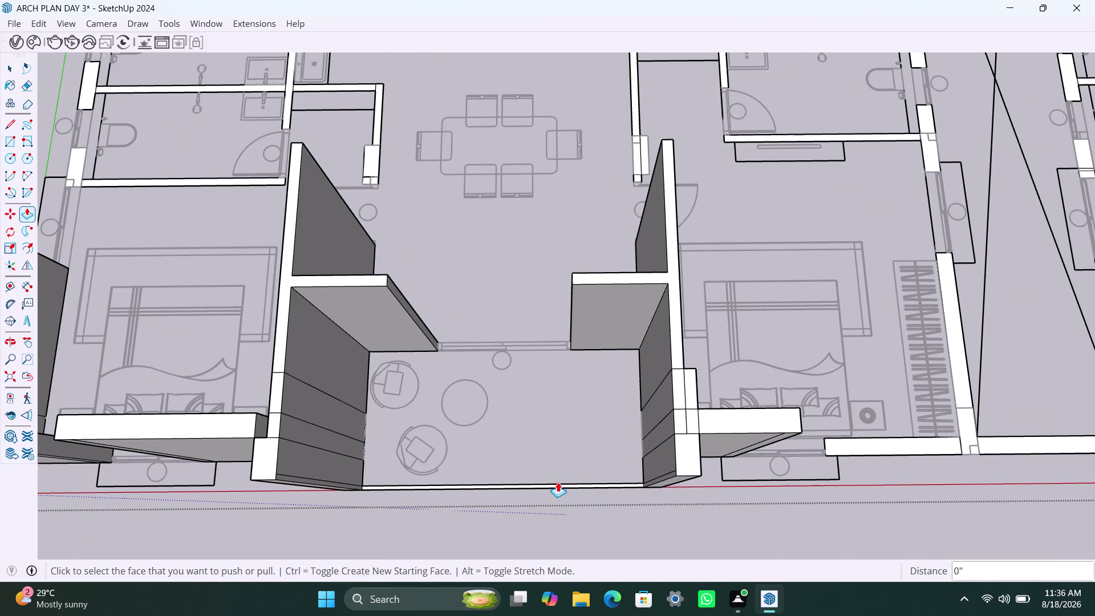
double_click(555, 485)
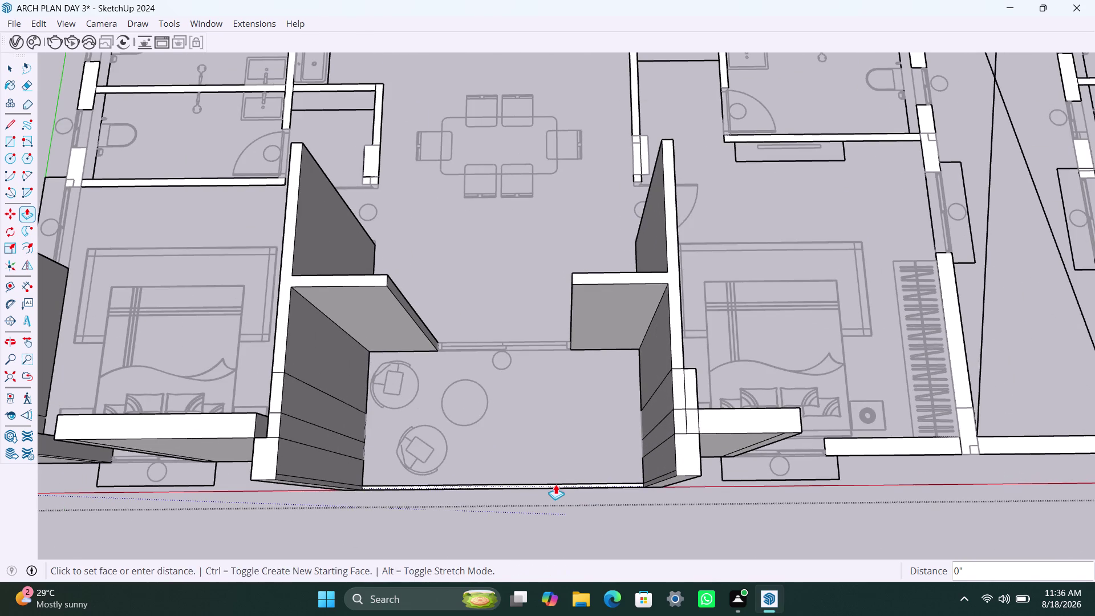
double_click(874, 445)
scroll(down, 3)
scroll(down, 3)
middle_drag(773, 441, 640, 437)
Raise the right bedroom corner, the stairwell front wall and the next unit's front wall strips.
double_click(755, 409)
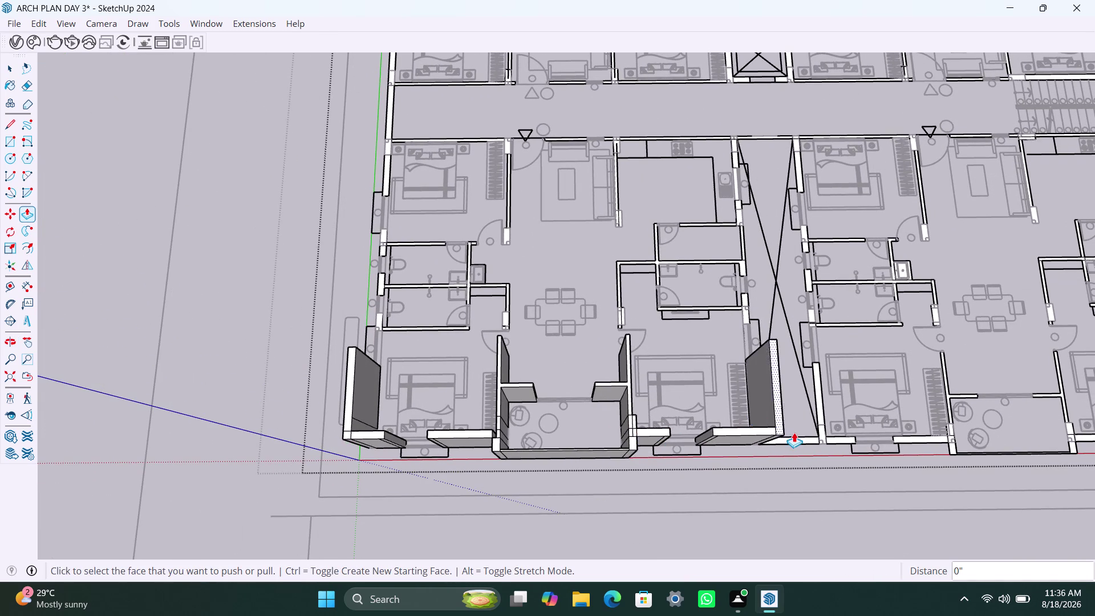
double_click(797, 439)
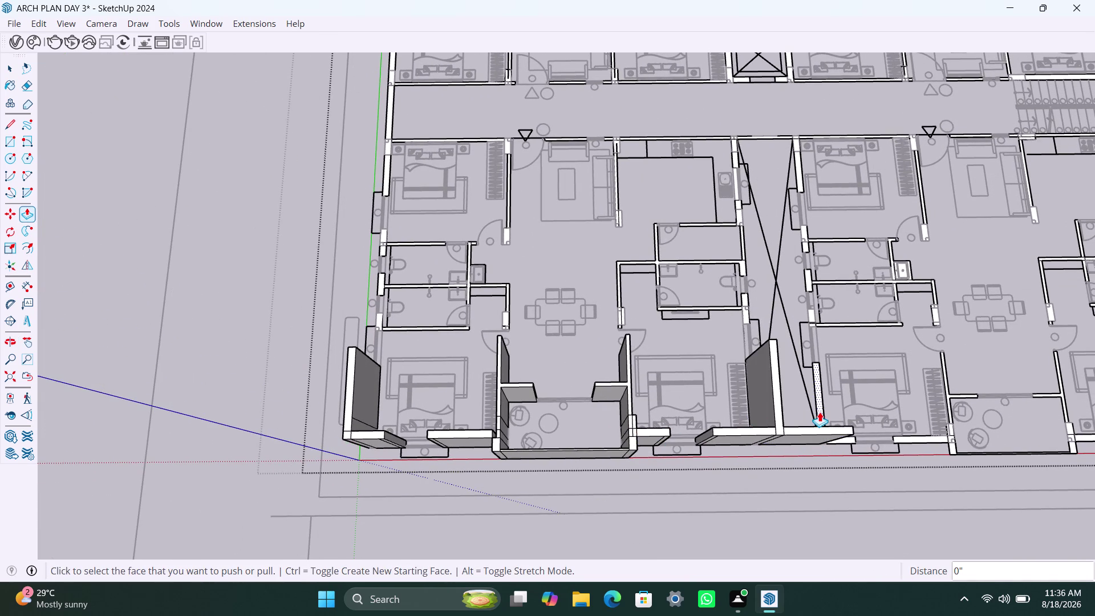
double_click(819, 412)
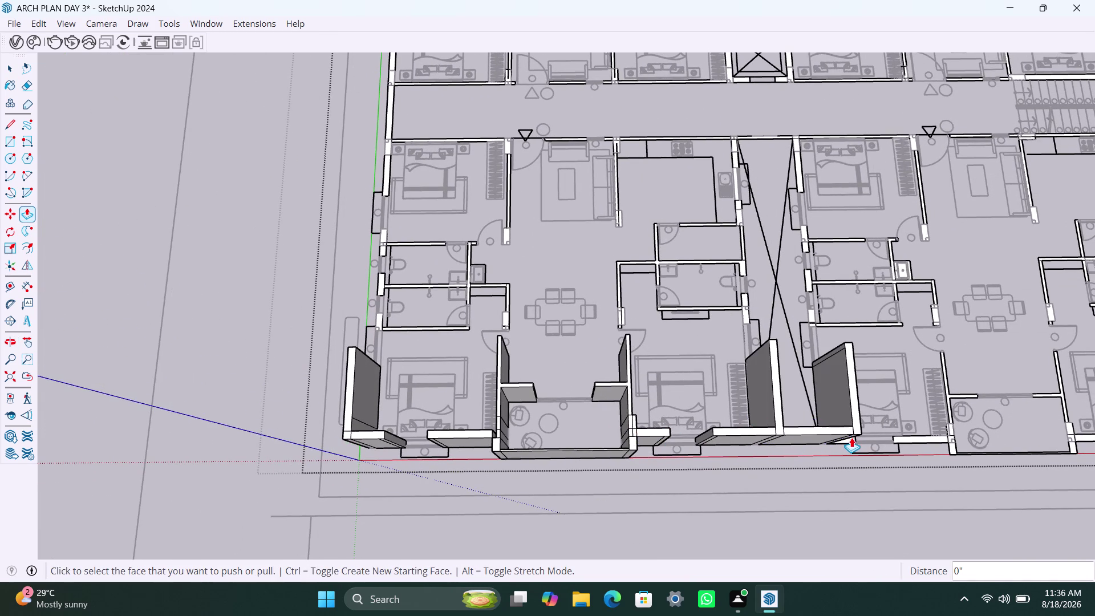
double_click(852, 438)
double_click(913, 441)
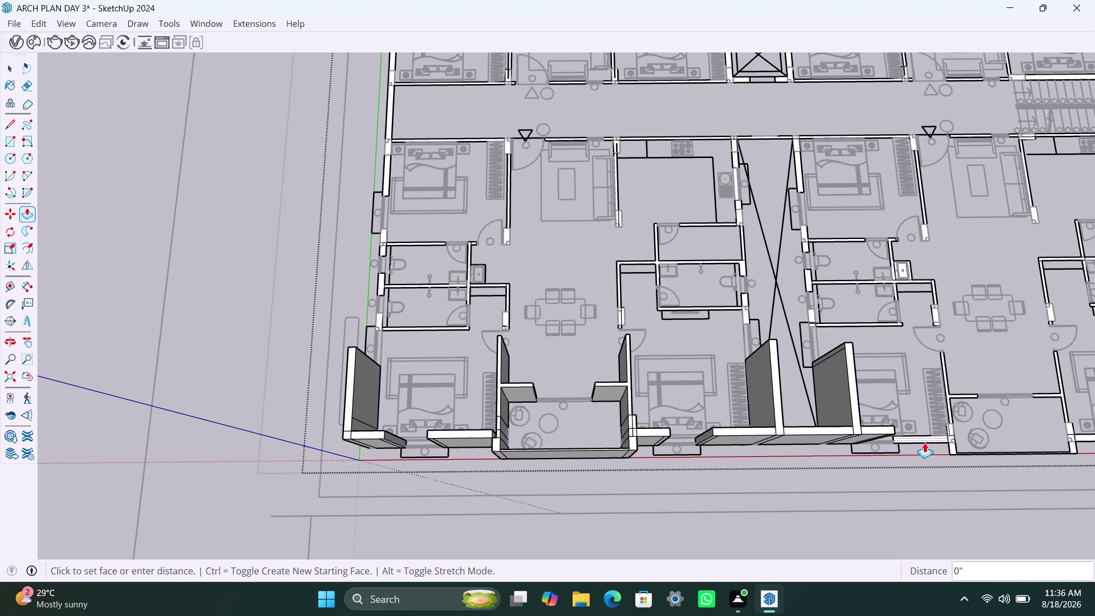
click(957, 447)
double_click(955, 447)
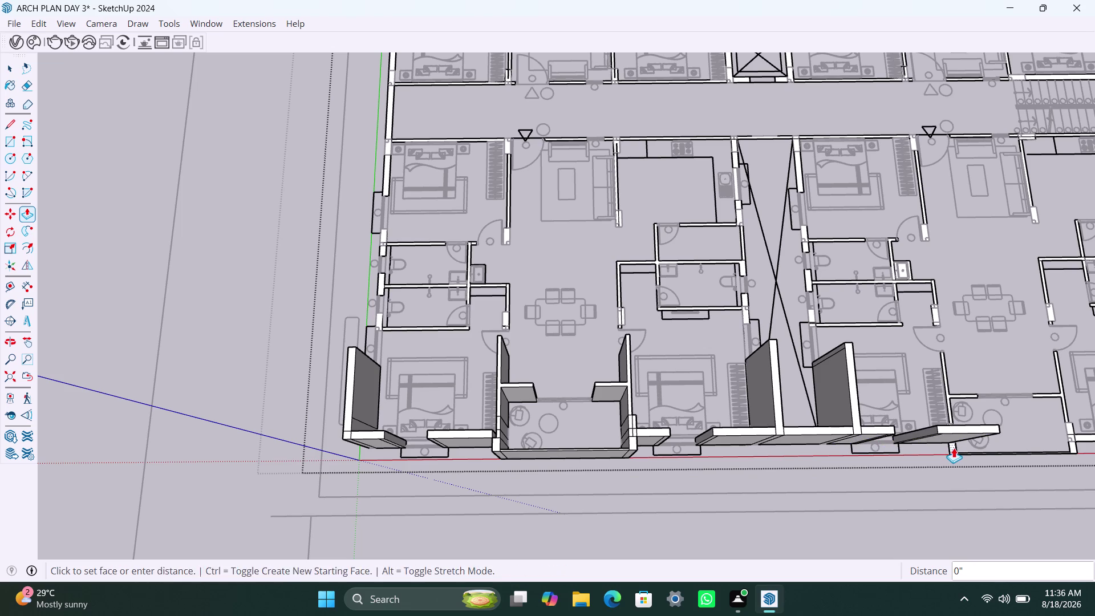